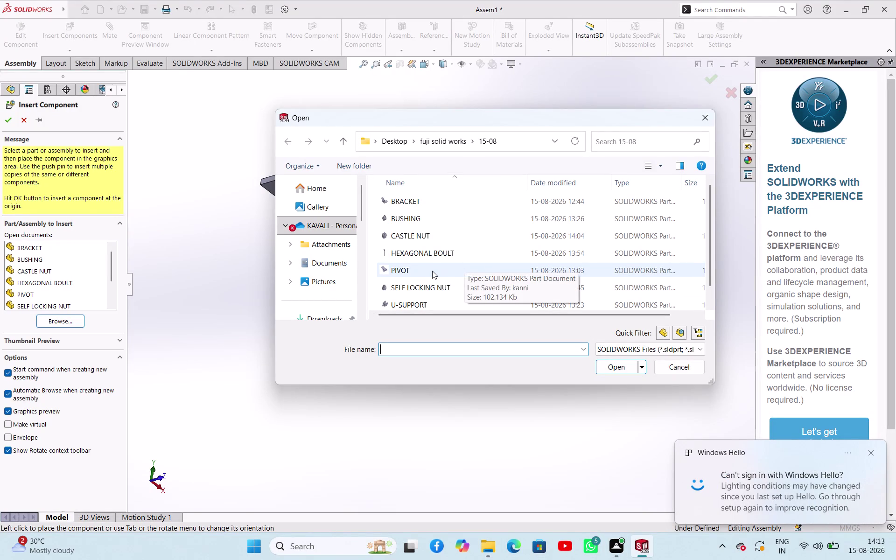
Insert the WASHER part and place it in the assembly.
scroll(down, 3)
click(409, 301)
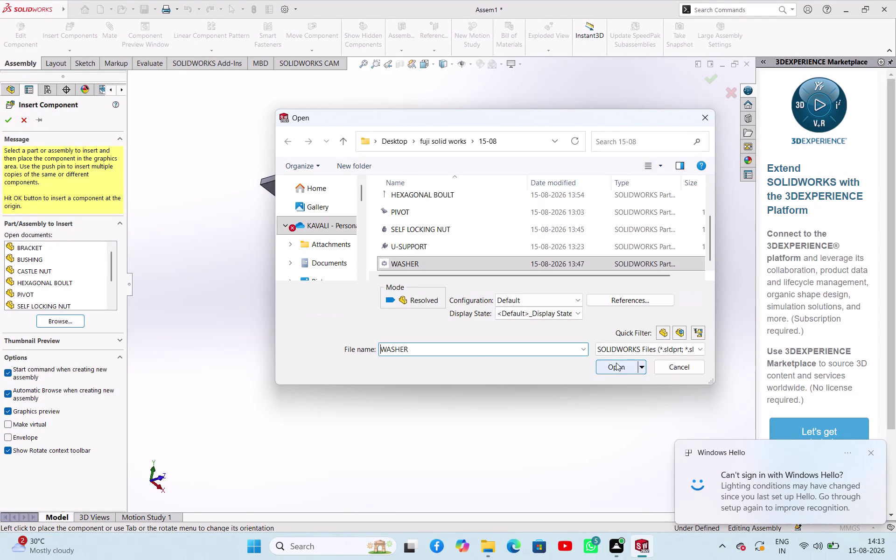
click(615, 369)
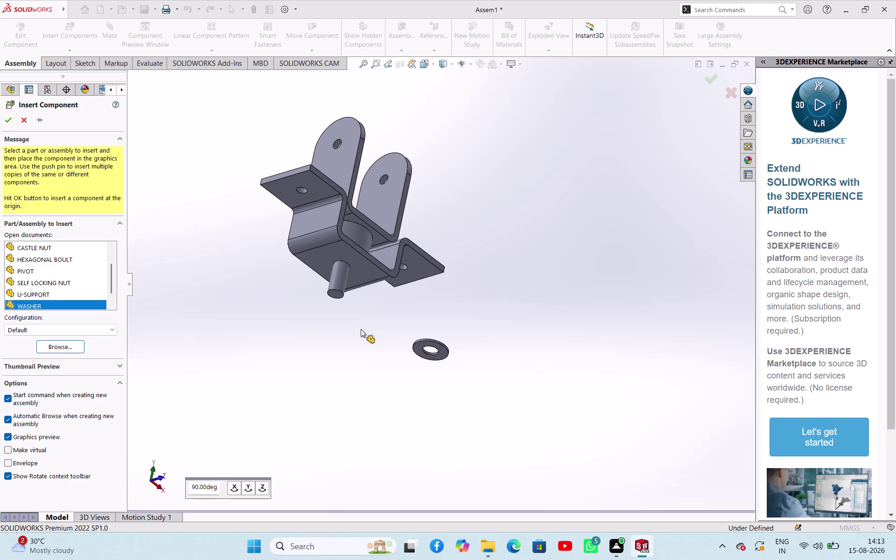
click(306, 338)
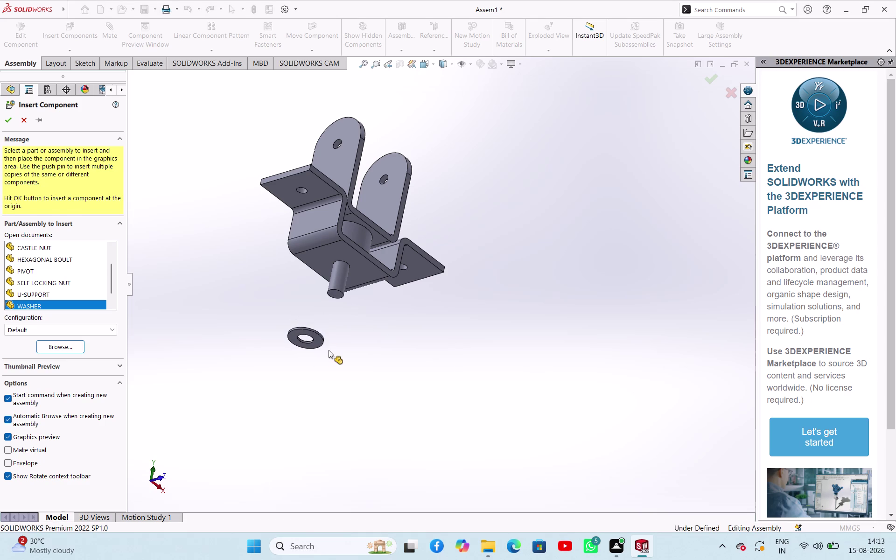
Mate the washer's inner hole concentric with the support pin.
scroll(down, 3)
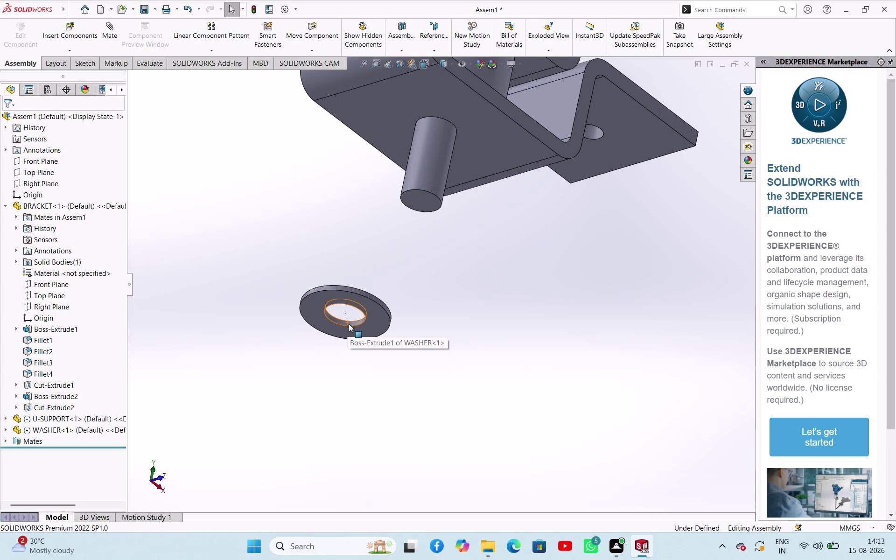
click(349, 324)
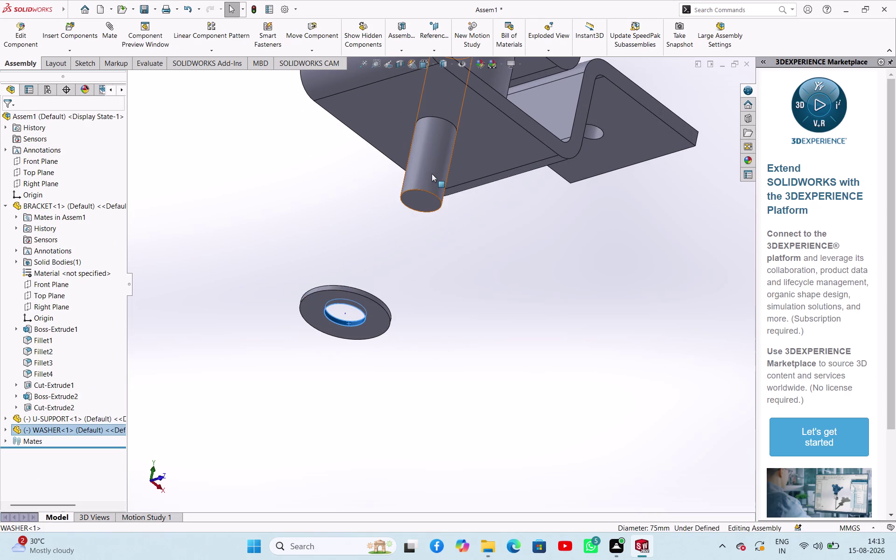
click(432, 177)
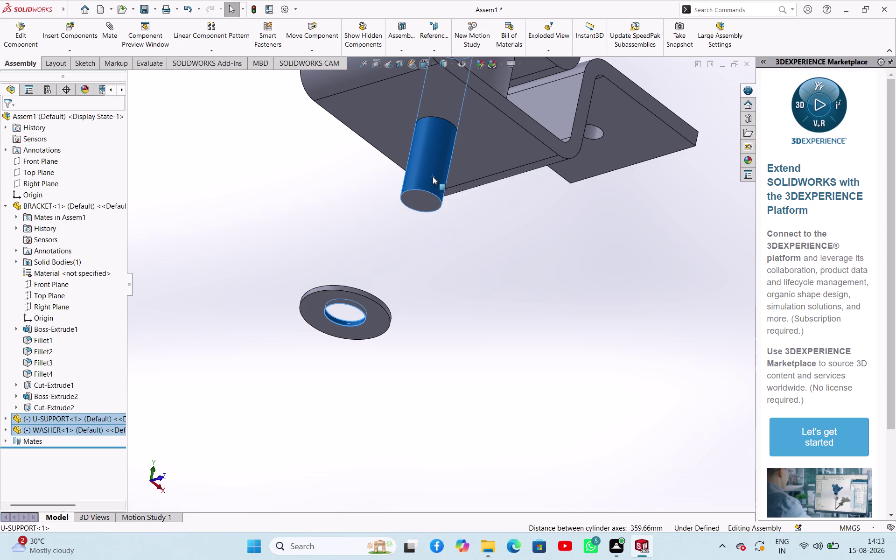
click(501, 170)
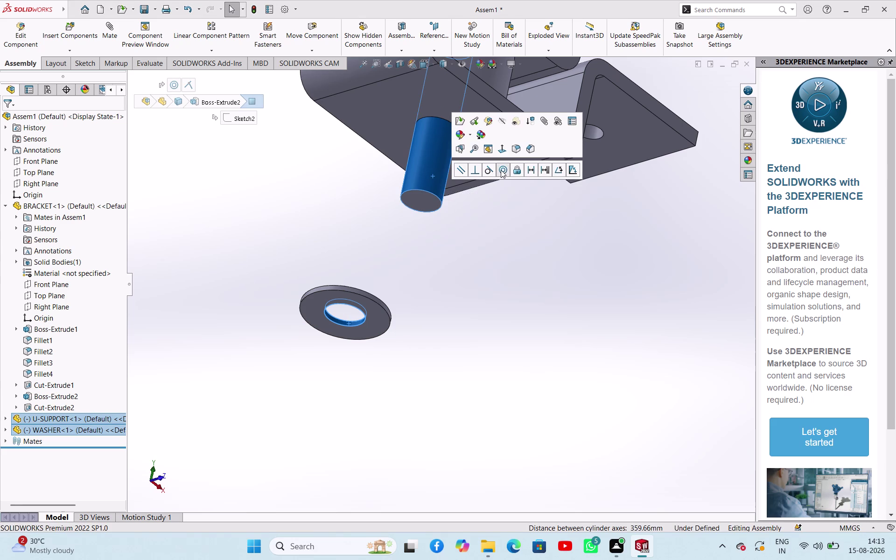
click(449, 284)
middle_drag(482, 227, 466, 271)
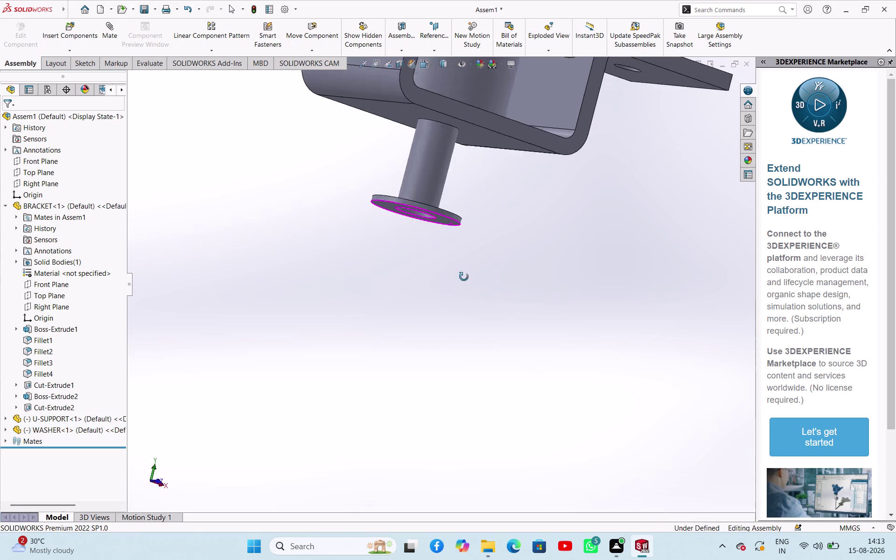
middle_drag(467, 270, 440, 333)
Mate the washer's flat face coincident with the bracket face.
click(447, 225)
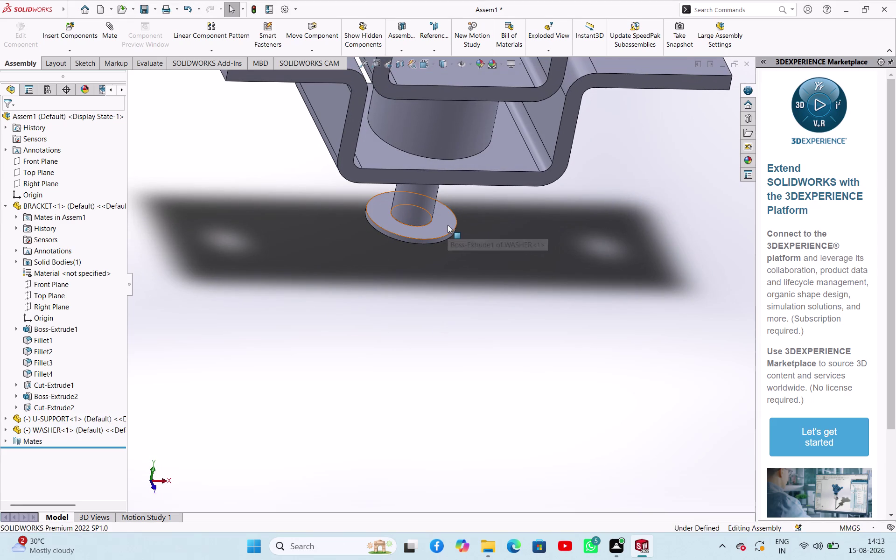
middle_drag(459, 260, 542, 196)
click(480, 174)
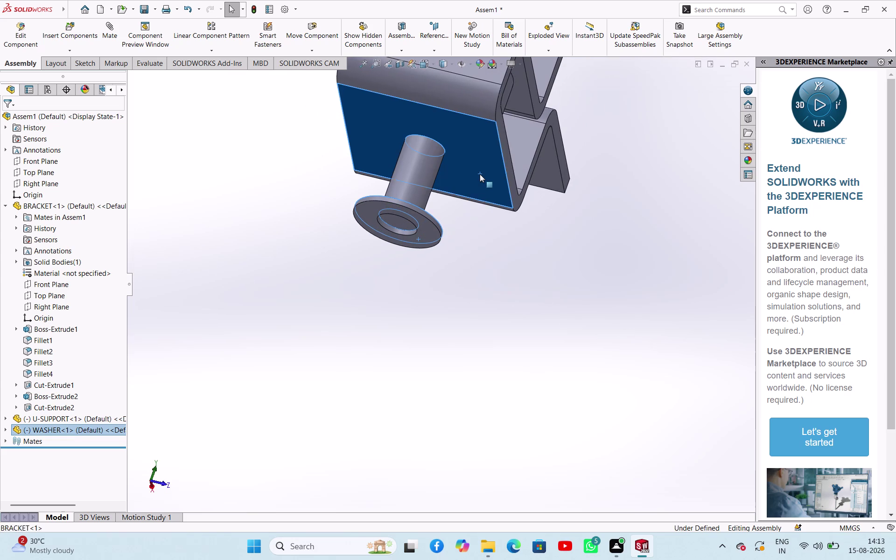
click(507, 170)
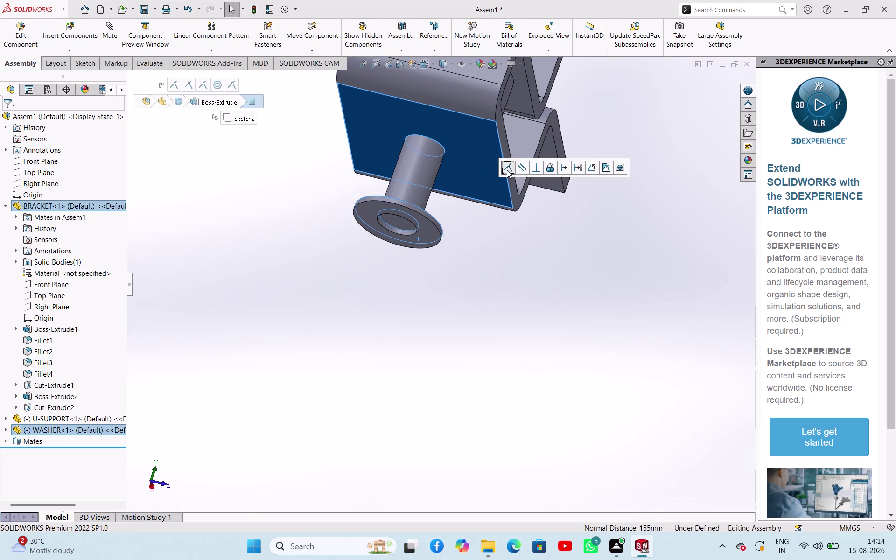
click(420, 291)
scroll(up, 3)
middle_drag(450, 281, 429, 277)
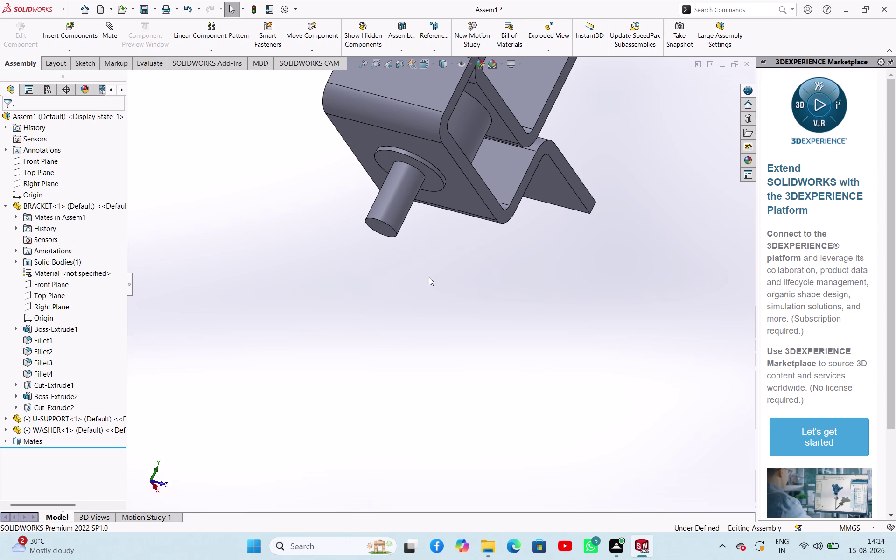
Browse to and open the SELF LOCKING NUT part for insertion.
click(77, 50)
click(84, 64)
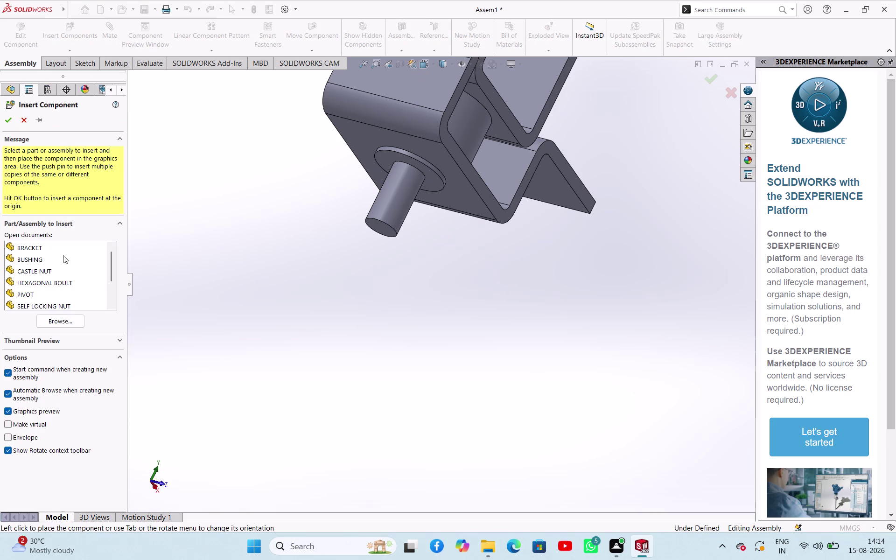
click(55, 324)
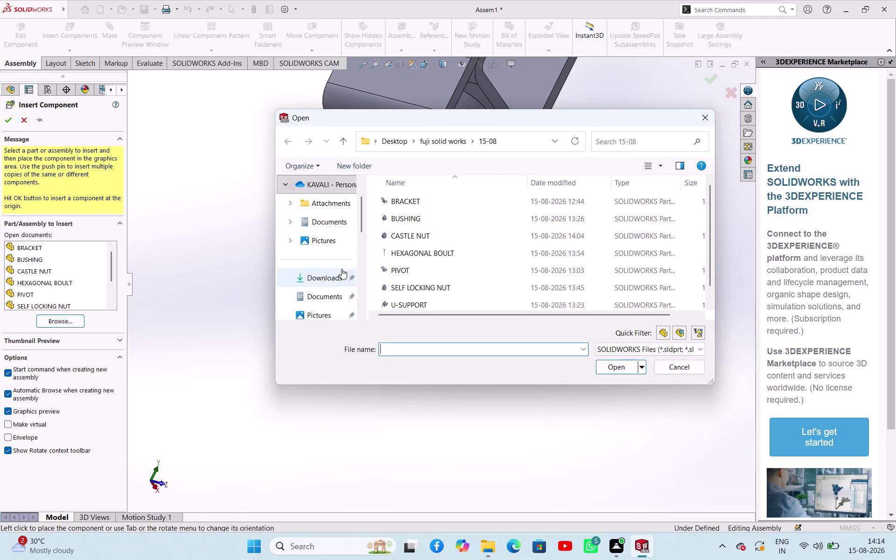
scroll(down, 3)
scroll(down, 3)
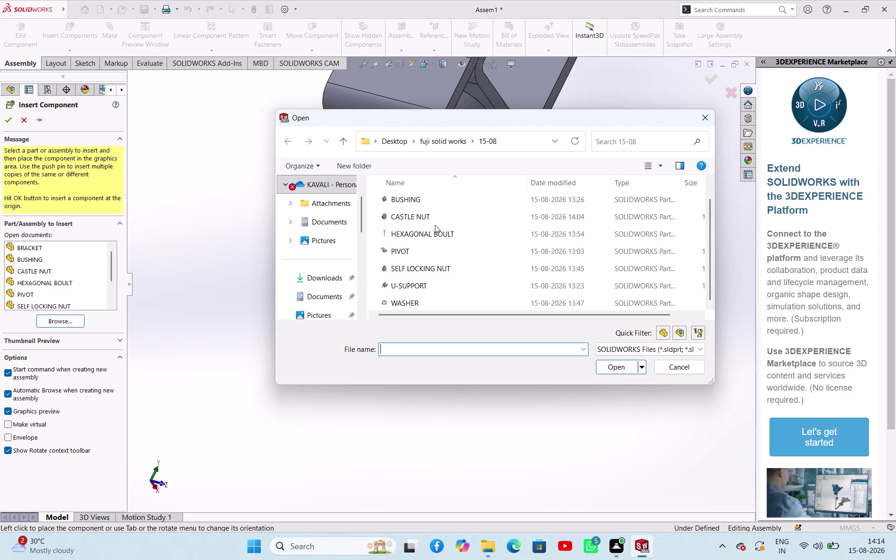
click(419, 268)
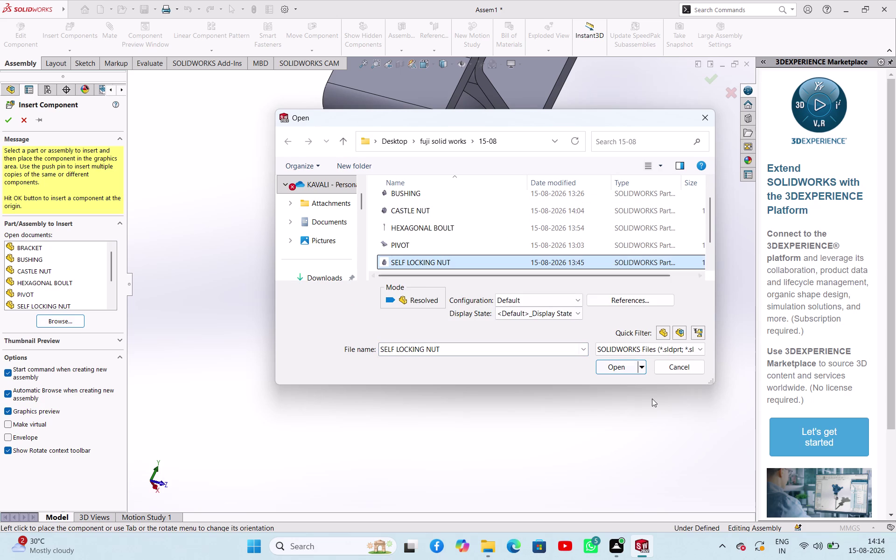
click(625, 369)
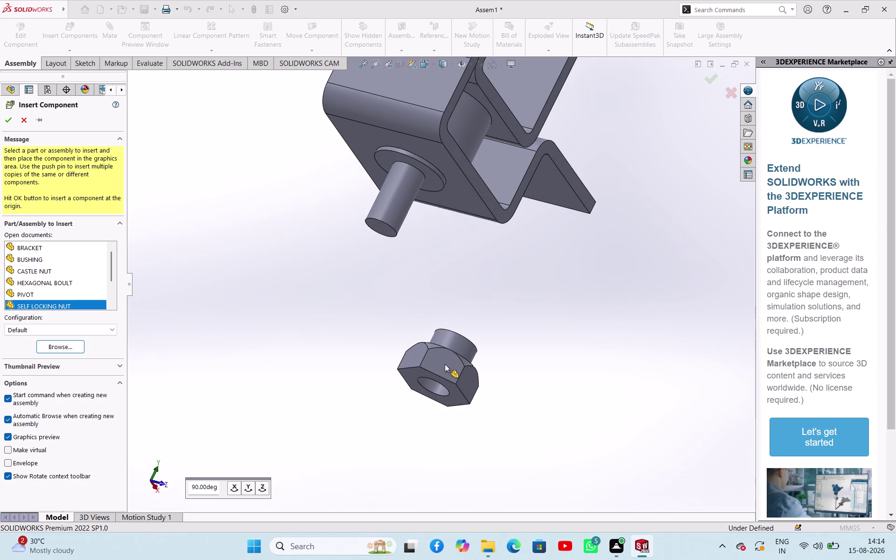
Rotate the nut preview in 90° steps and place it below the bracket.
click(259, 488)
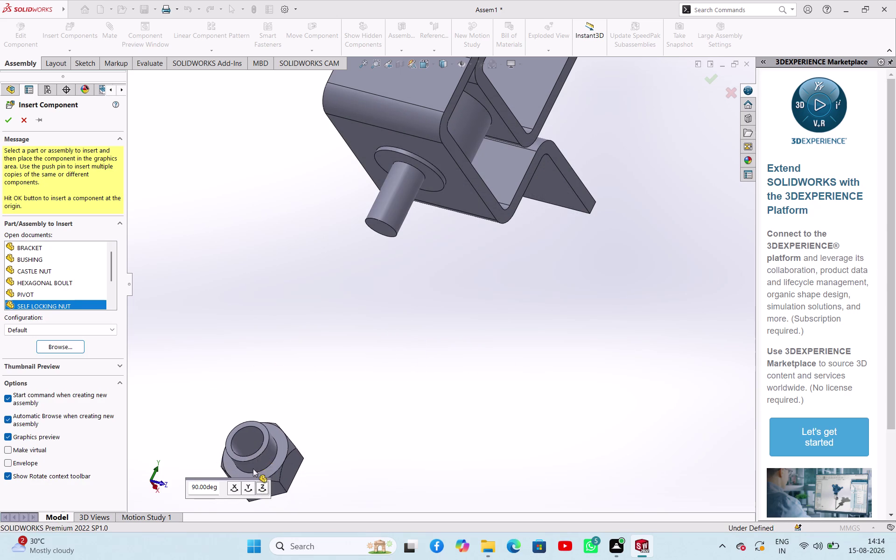
click(247, 485)
click(247, 485)
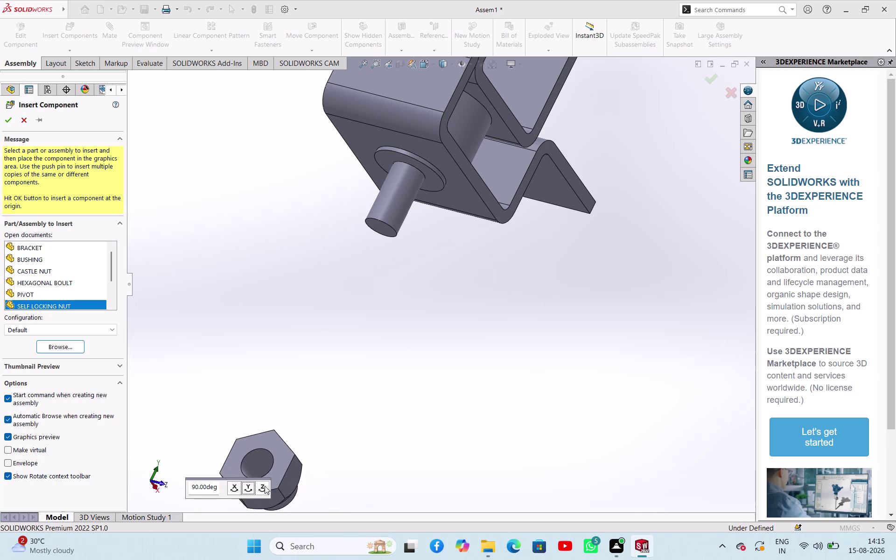
click(235, 493)
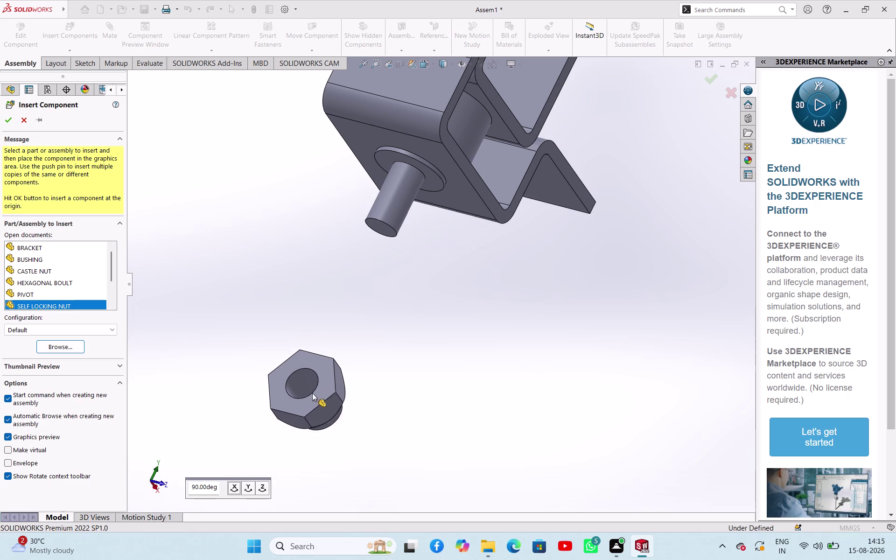
click(316, 363)
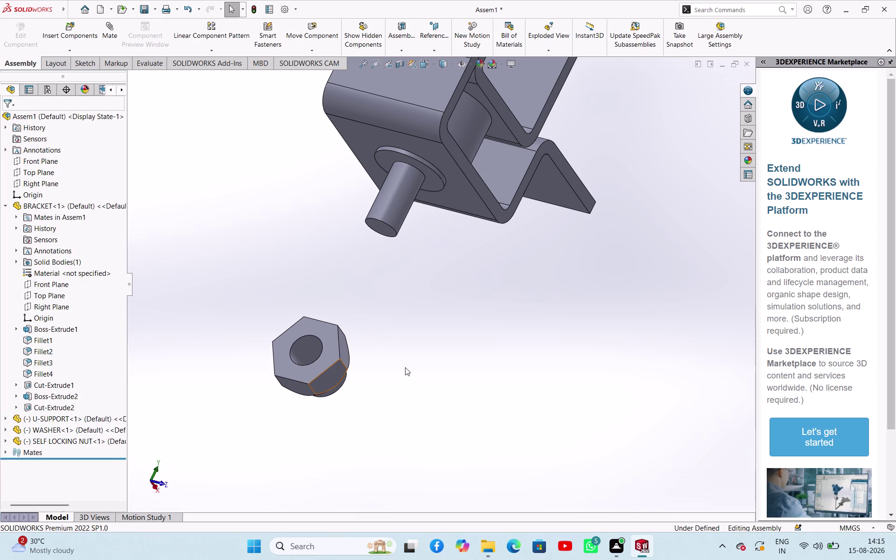
Try a concentric mate between the nut's hole and the pin.
click(405, 367)
click(320, 347)
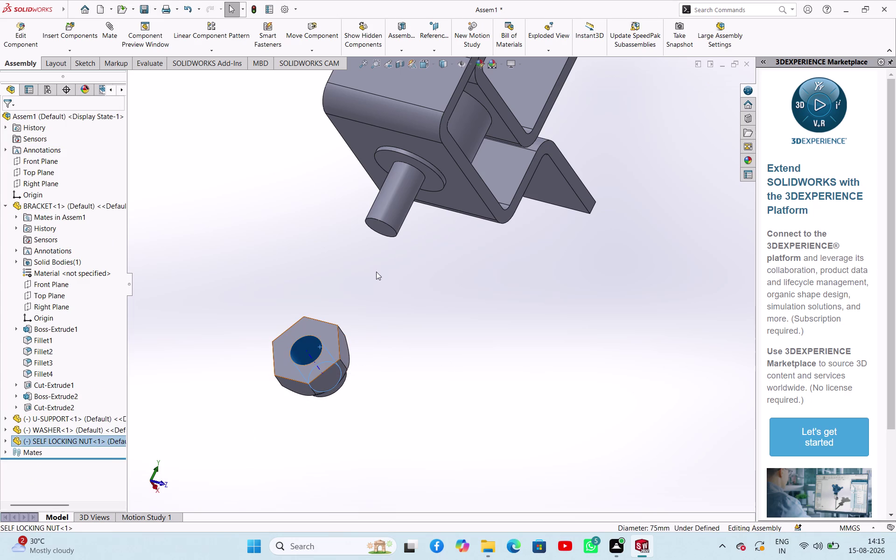
click(399, 212)
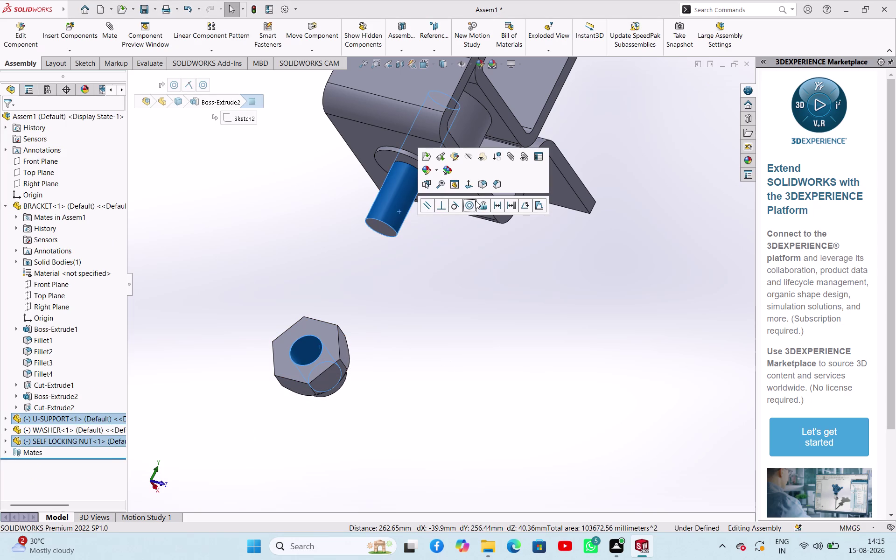
click(466, 207)
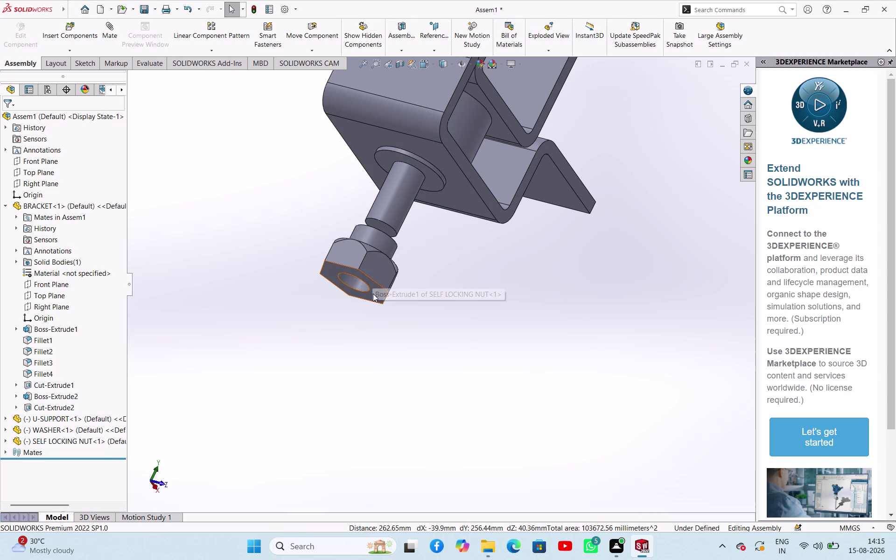
Undo the nut's mate and insertion, then switch to the Right view.
key(ctrl+z)
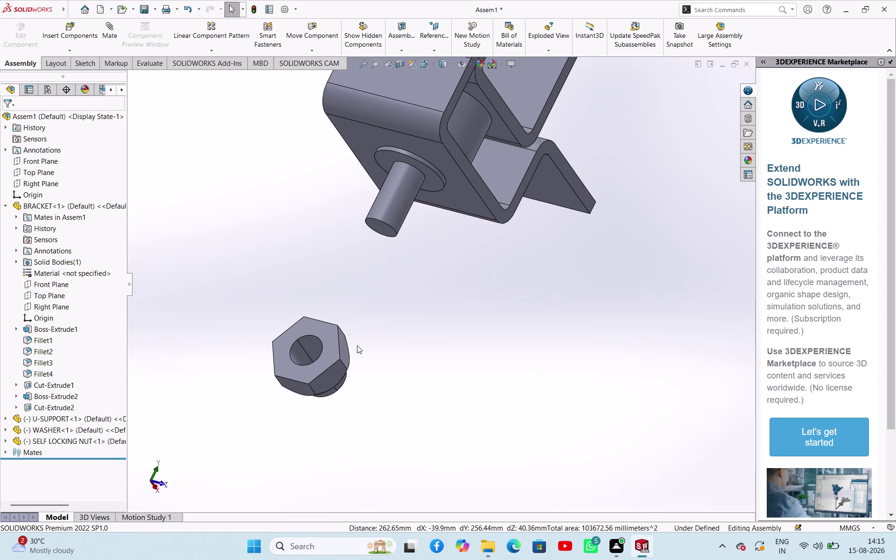
key(ctrl+z)
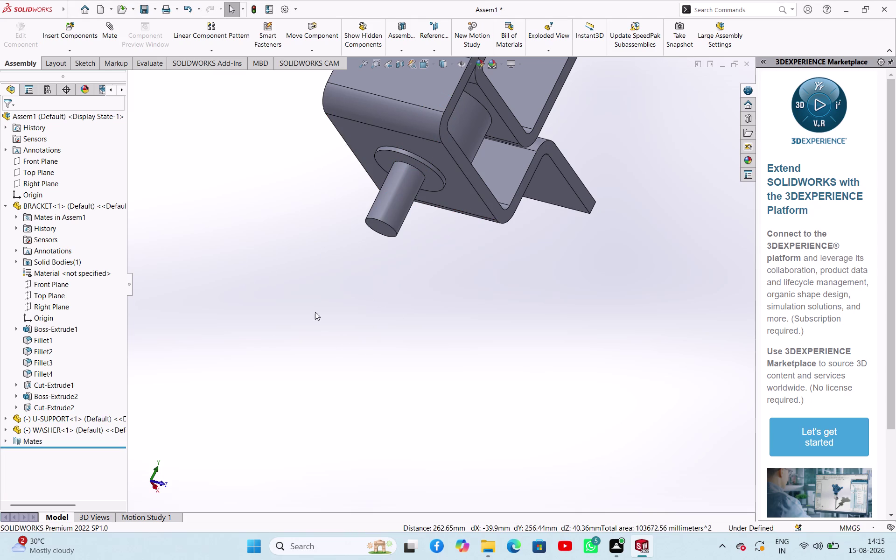
click(76, 52)
scroll(up, 3)
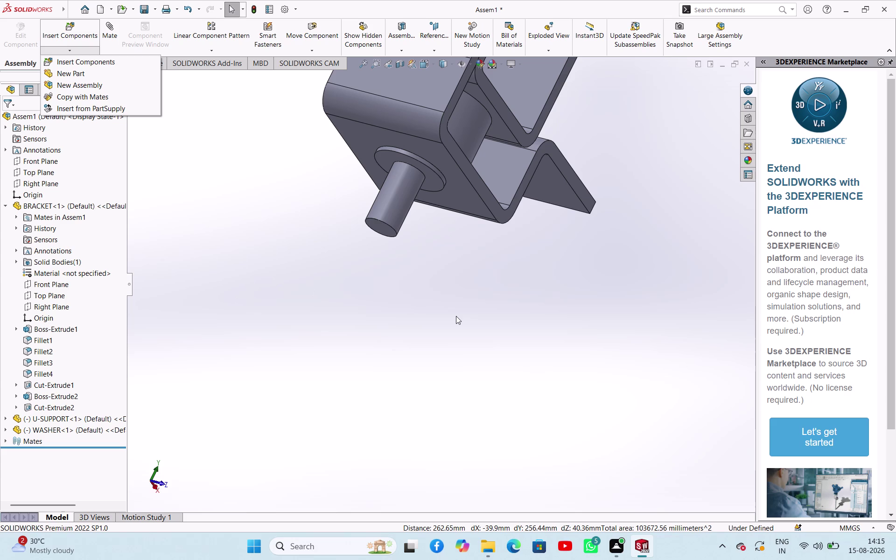
click(197, 395)
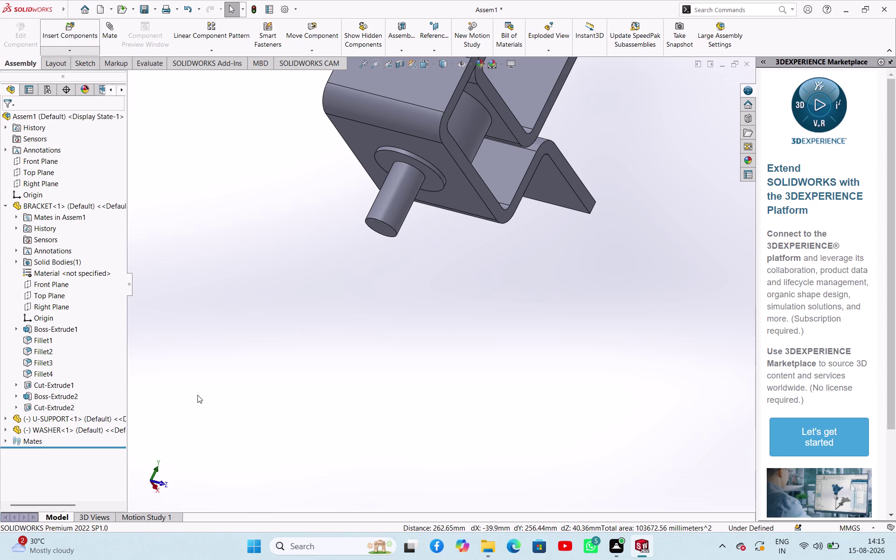
click(155, 488)
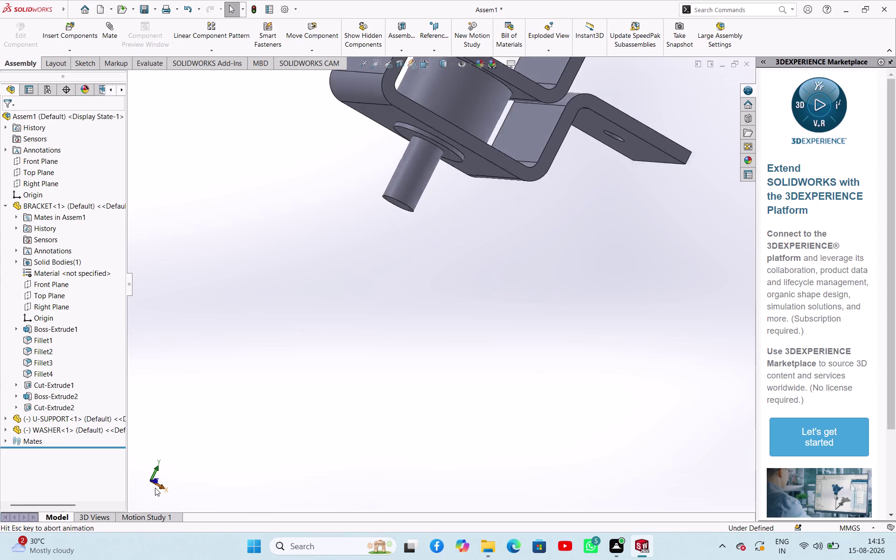
scroll(up, 3)
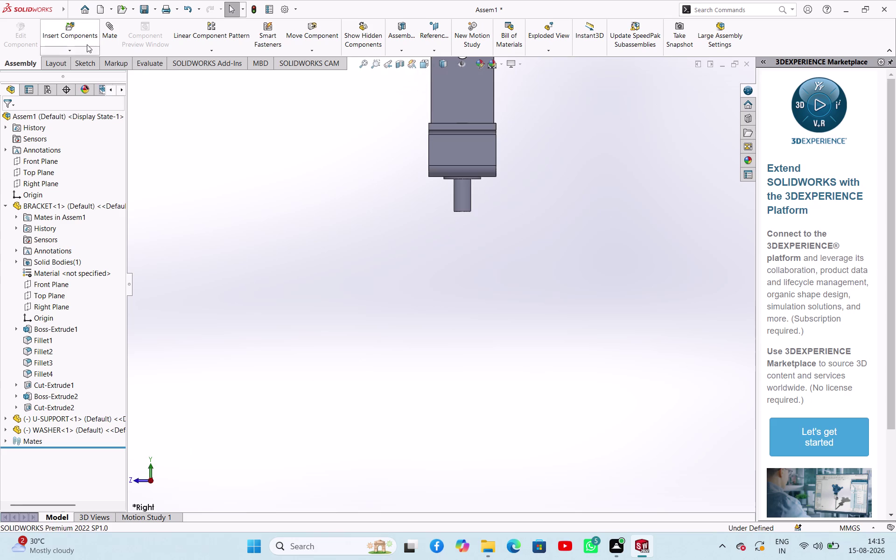
Insert another SELF LOCKING NUT, rotate it, and place it below the bracket.
click(83, 48)
click(86, 63)
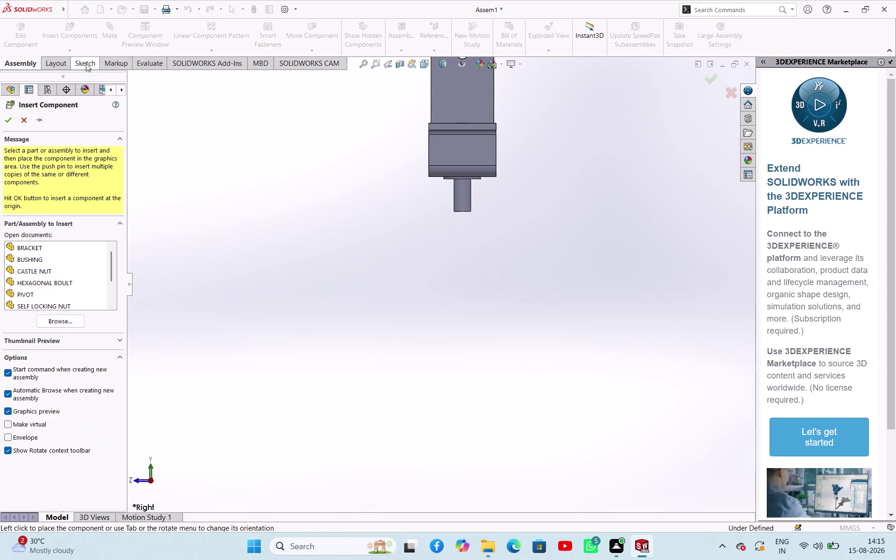
click(68, 322)
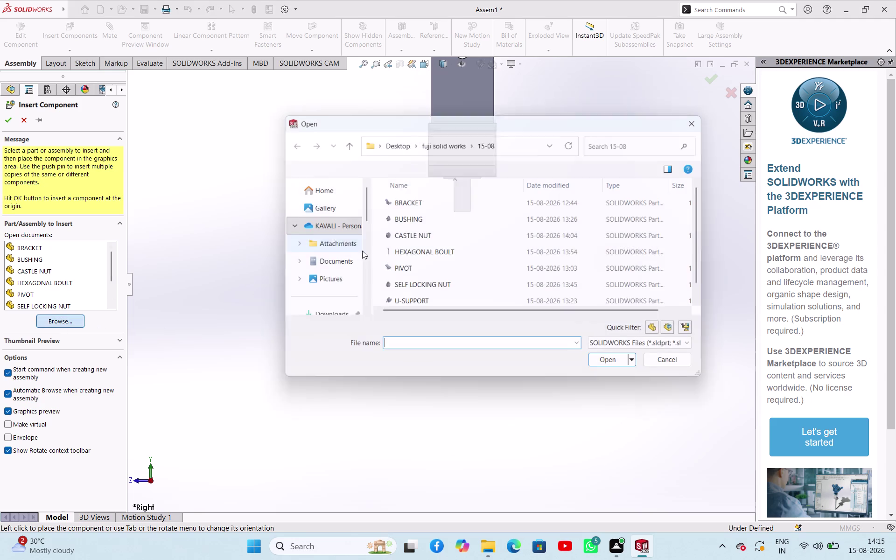
click(420, 290)
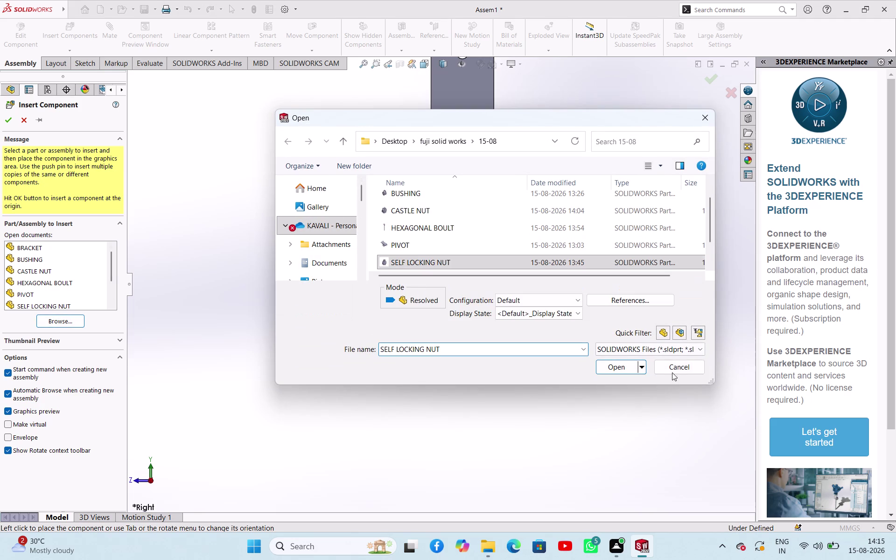
click(613, 366)
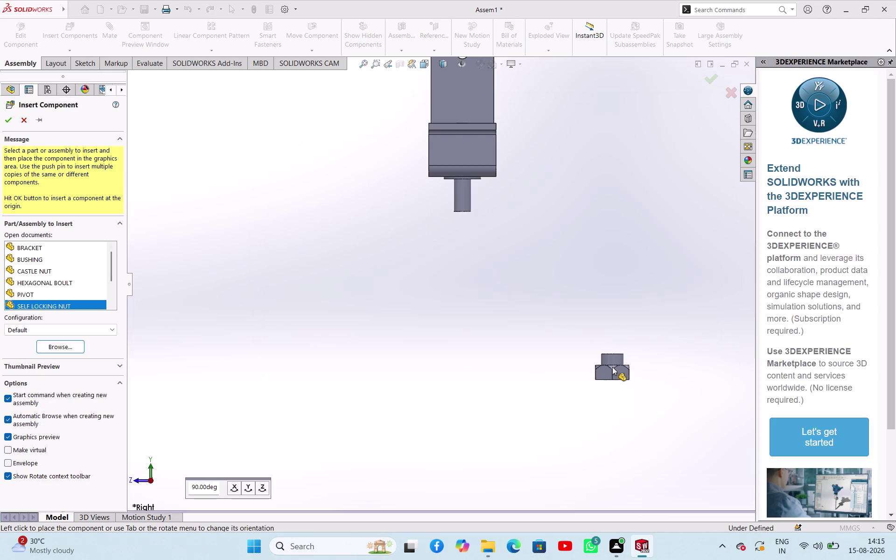
click(259, 488)
click(259, 488)
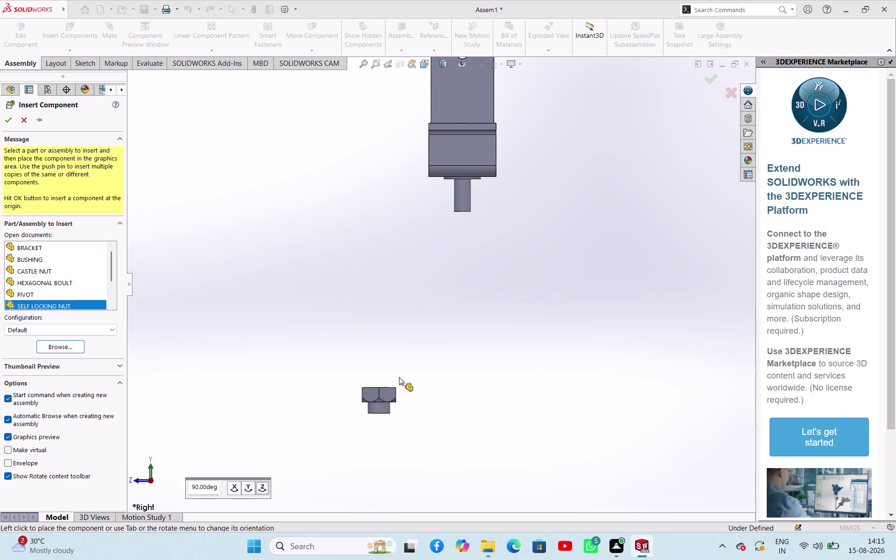
middle_drag(436, 310, 486, 324)
click(486, 324)
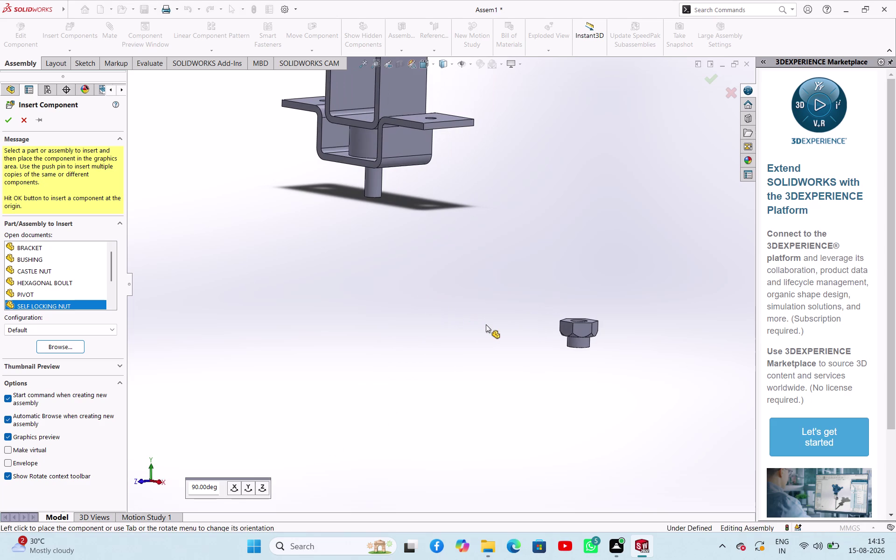
Mate the nut's inner hole concentric with the support pin.
scroll(down, 3)
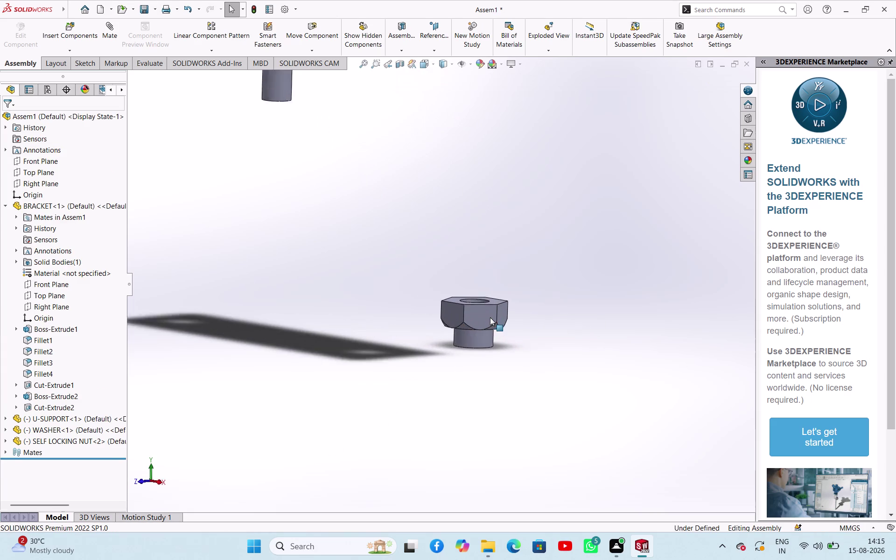
scroll(down, 3)
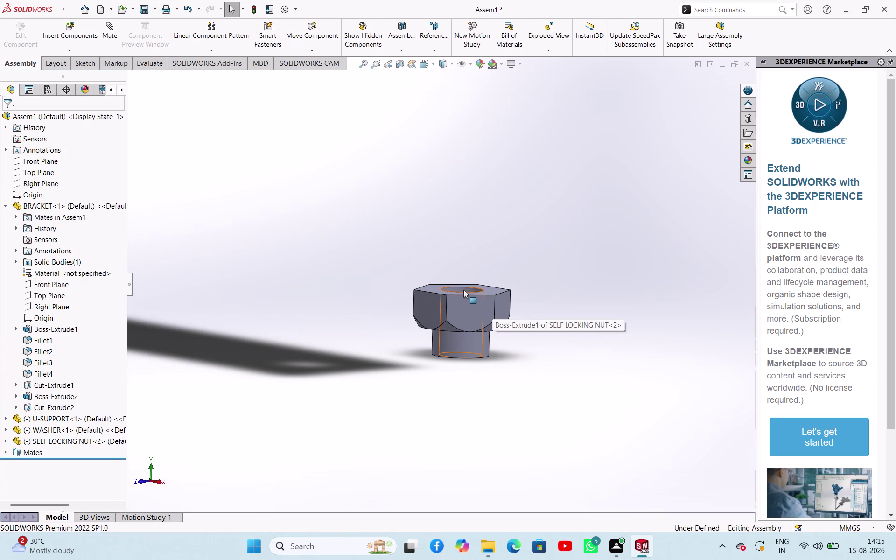
click(464, 289)
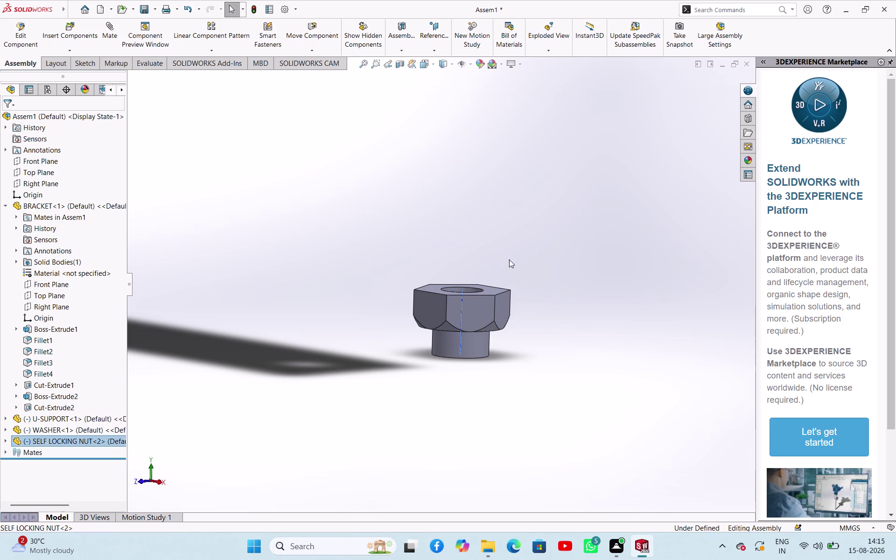
key(Escape)
key(Escape)
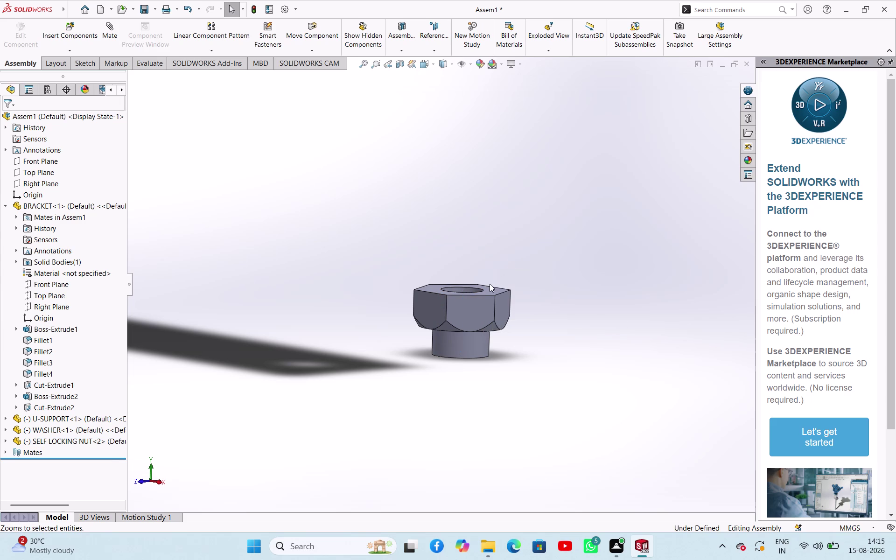
middle_drag(541, 238, 535, 292)
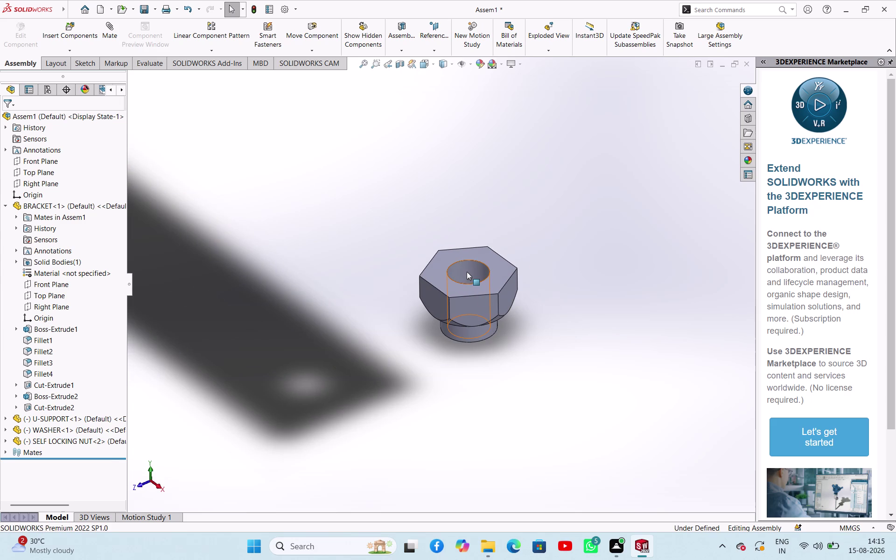
click(467, 272)
scroll(up, 3)
middle_drag(324, 206, 402, 182)
scroll(down, 3)
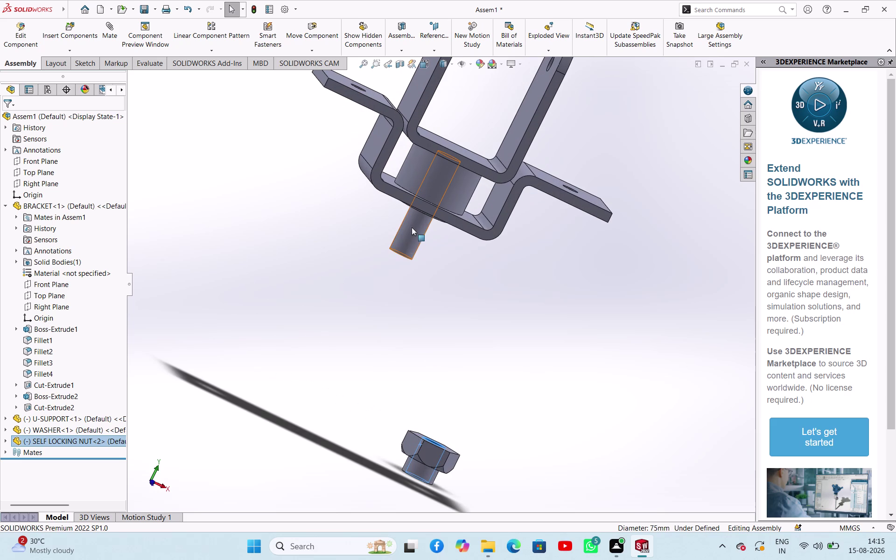
click(416, 235)
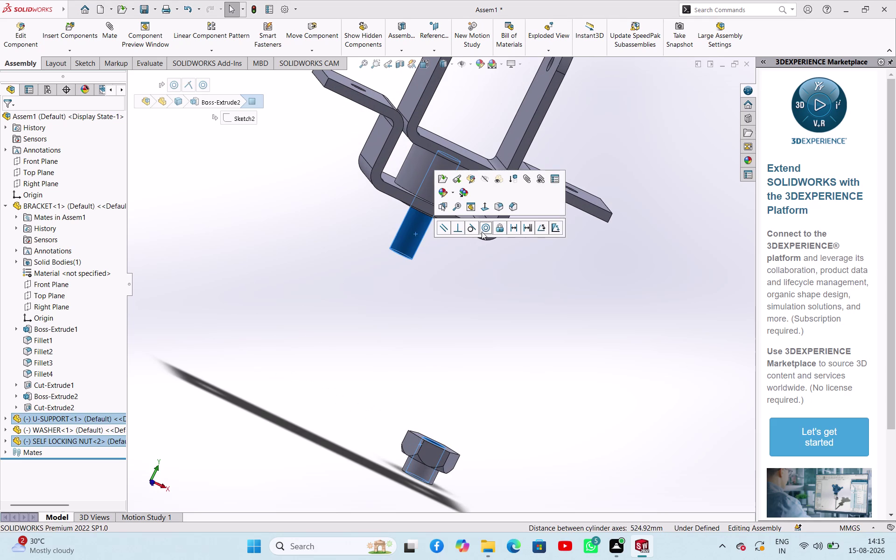
click(483, 228)
click(472, 275)
middle_drag(475, 267, 463, 284)
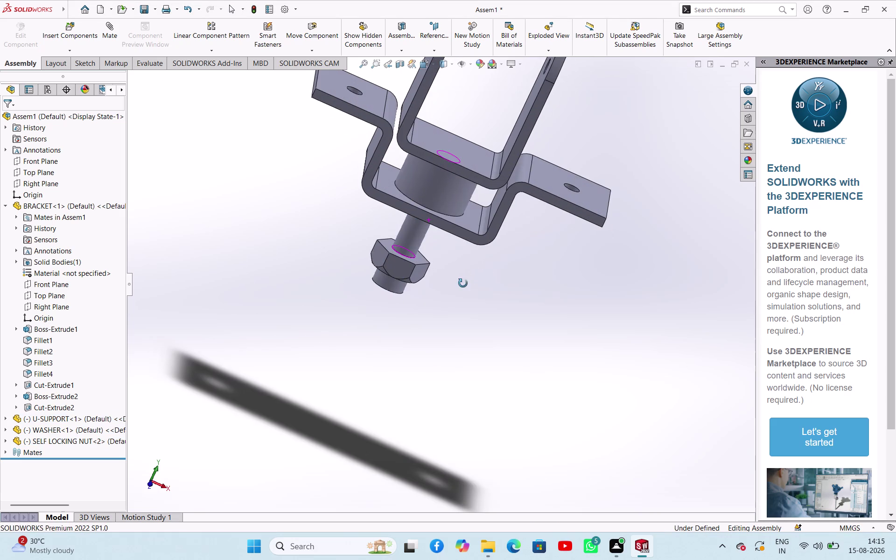
middle_drag(463, 284, 461, 287)
Seat the nut's top face coincident against the washer's bottom face.
click(419, 255)
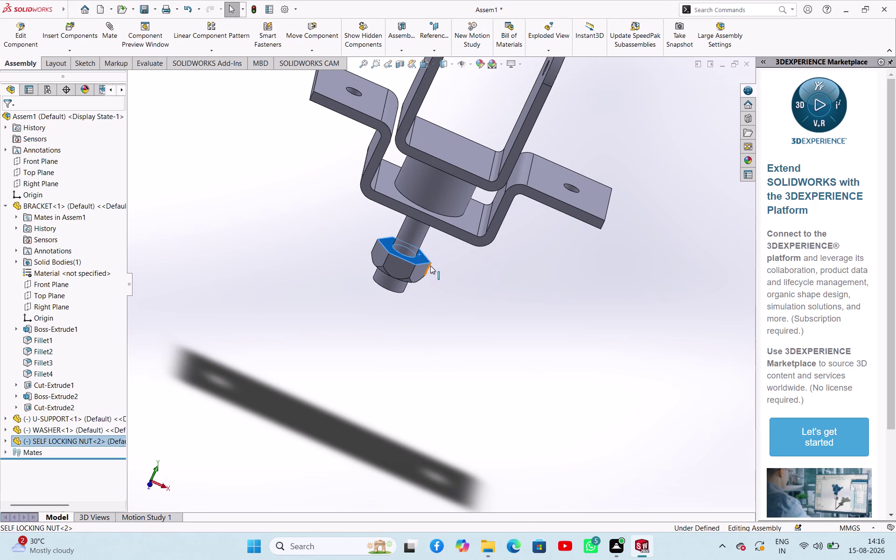
middle_drag(447, 264, 502, 227)
click(454, 214)
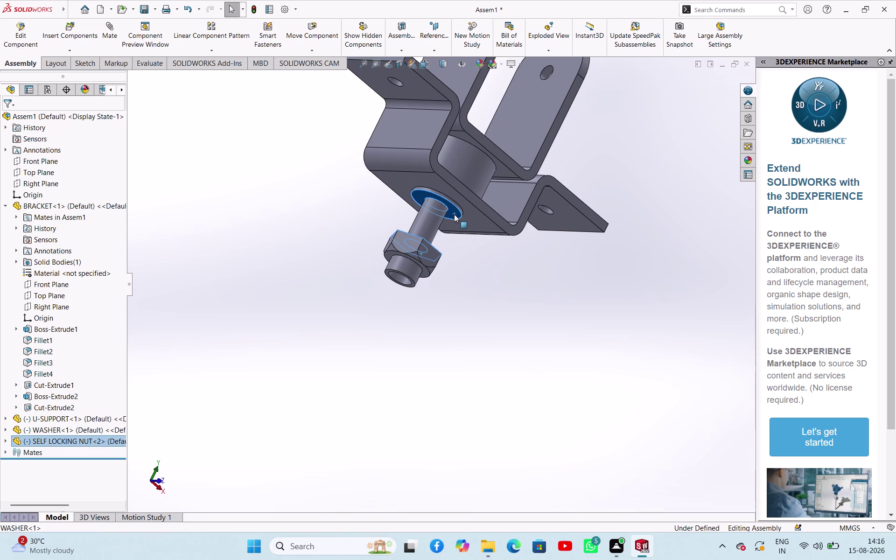
click(482, 205)
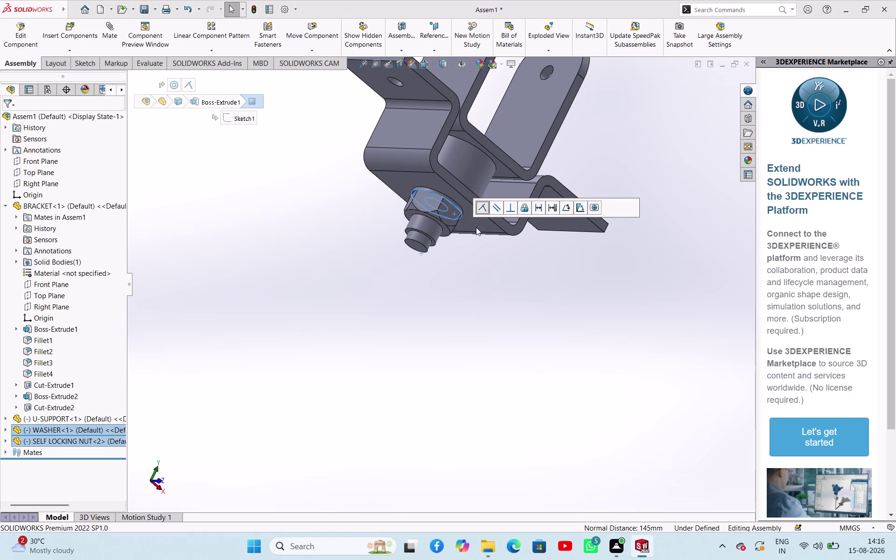
click(418, 293)
scroll(up, 3)
scroll(up, 3)
Orbit the assembly into a front view to review the fastened nut.
middle_drag(516, 278, 457, 264)
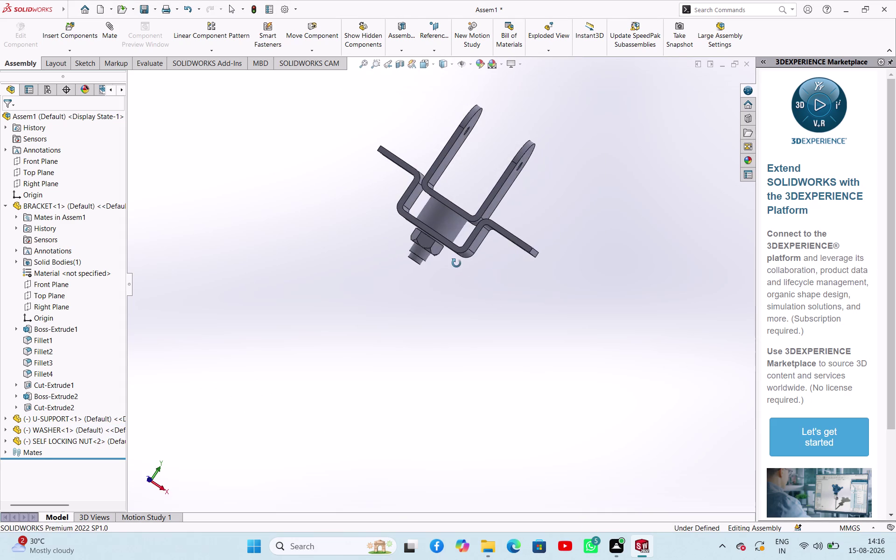
middle_drag(457, 264, 480, 267)
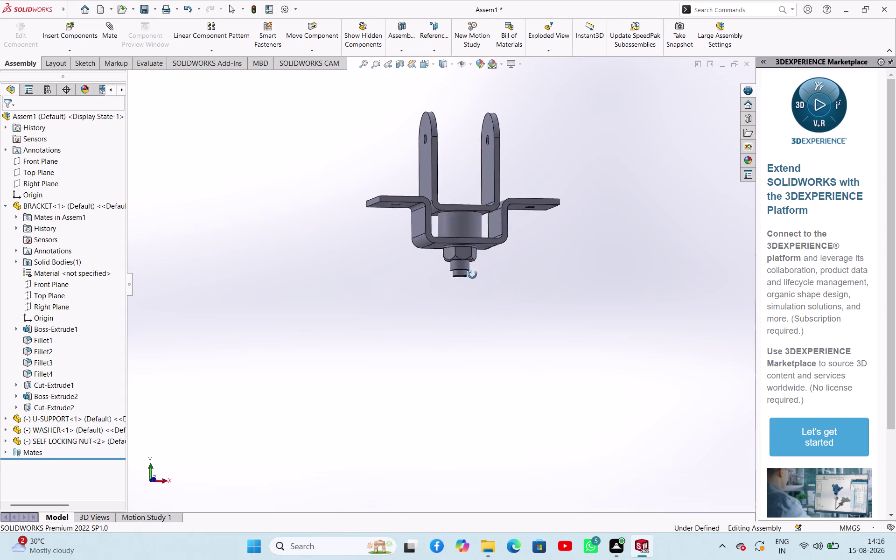
middle_drag(480, 267, 464, 315)
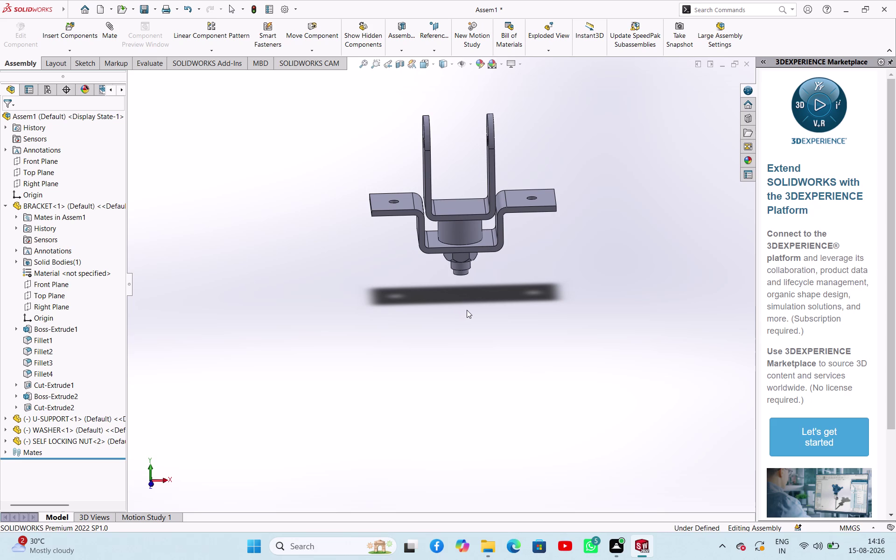
scroll(up, 3)
scroll(down, 3)
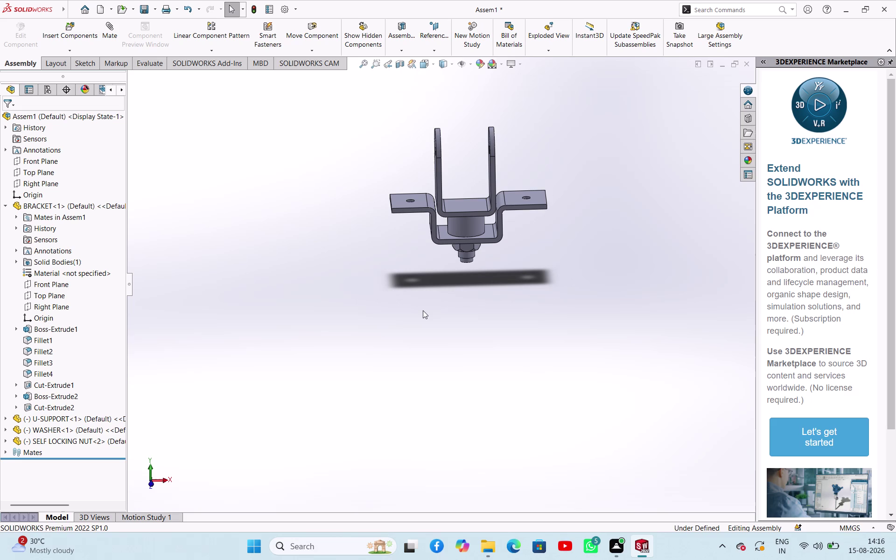
click(72, 52)
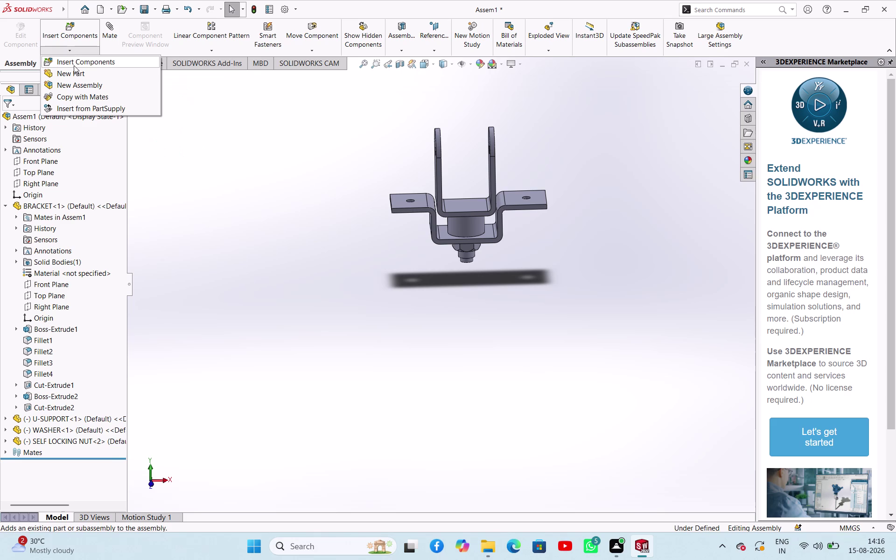
Insert the PIVOT part, rotate it 90°, and place it left of the bracket.
click(73, 65)
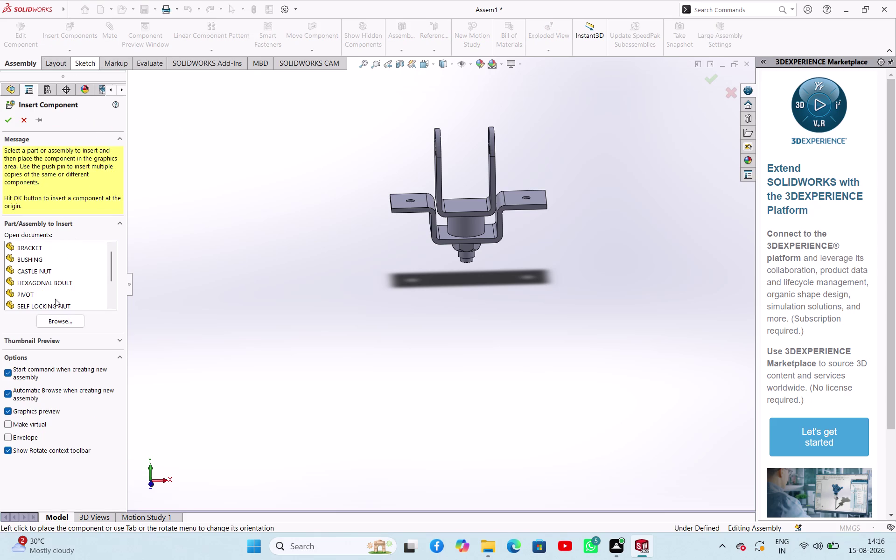
click(61, 322)
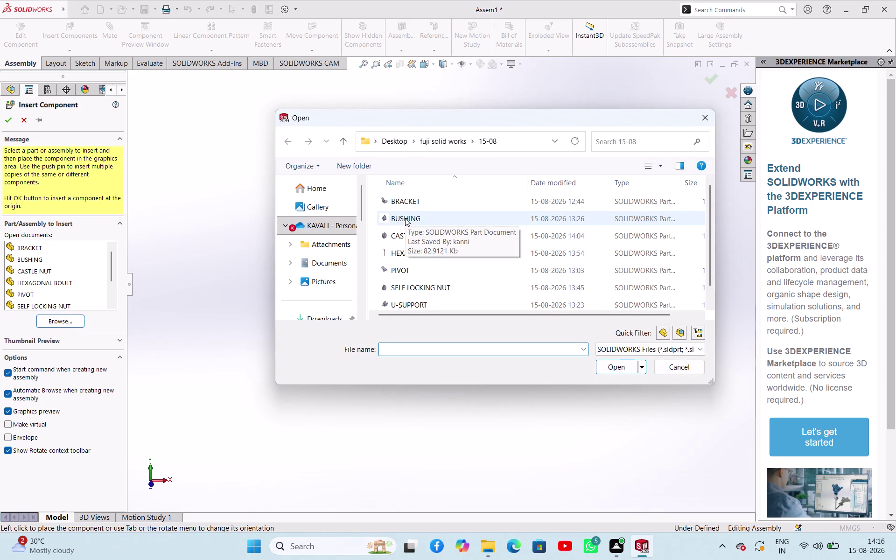
click(403, 267)
click(619, 369)
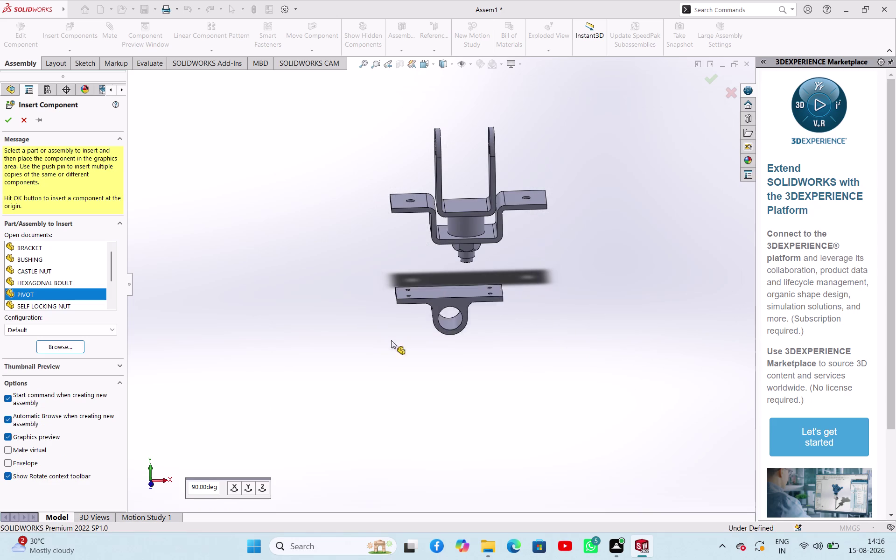
click(250, 487)
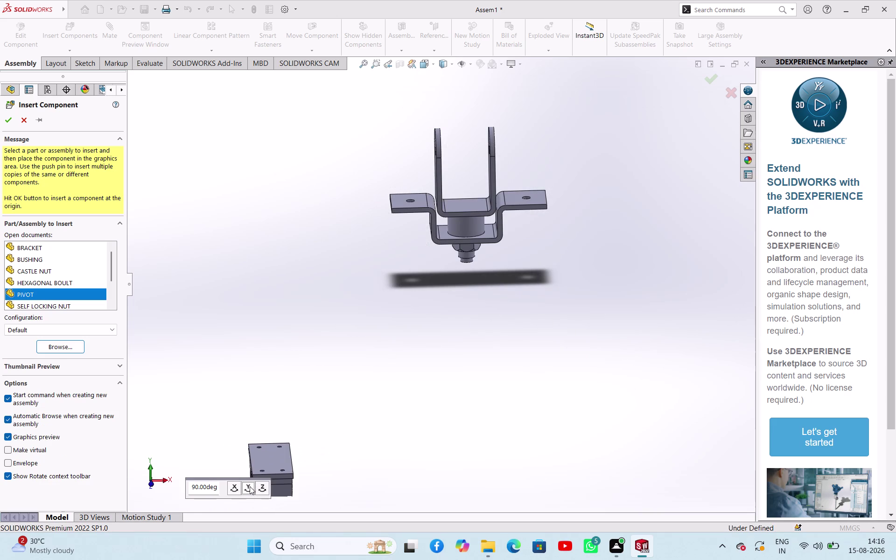
click(299, 243)
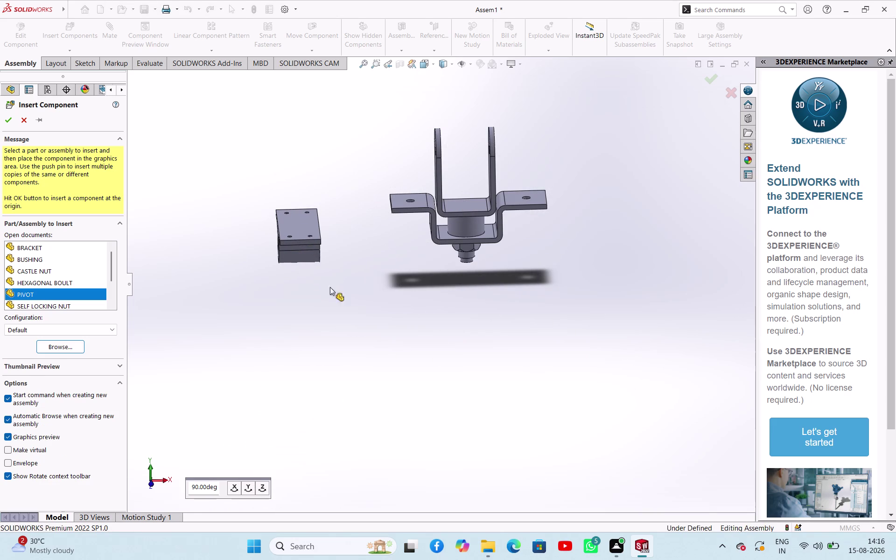
scroll(up, 3)
middle_drag(446, 287, 383, 278)
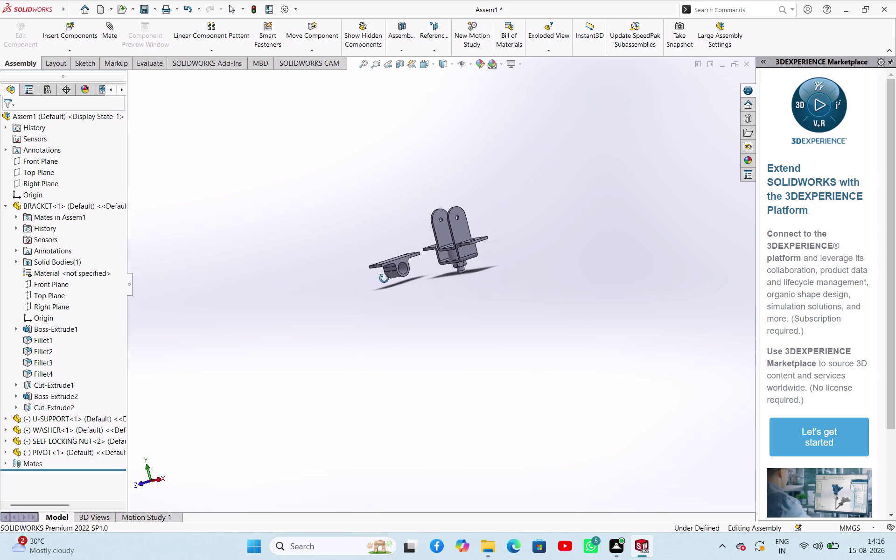
middle_drag(383, 278, 436, 305)
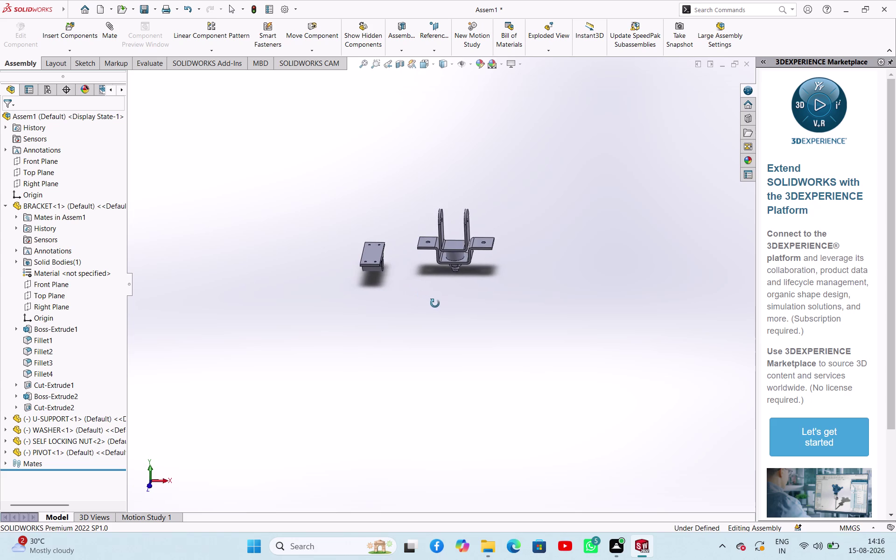
middle_drag(437, 304, 435, 304)
click(73, 52)
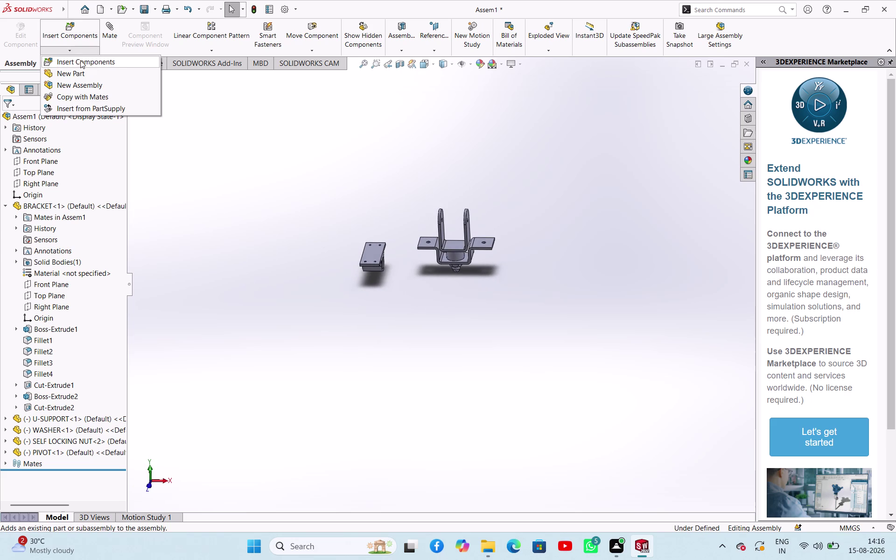
Browse to and open the BUSHING part for insertion.
click(81, 60)
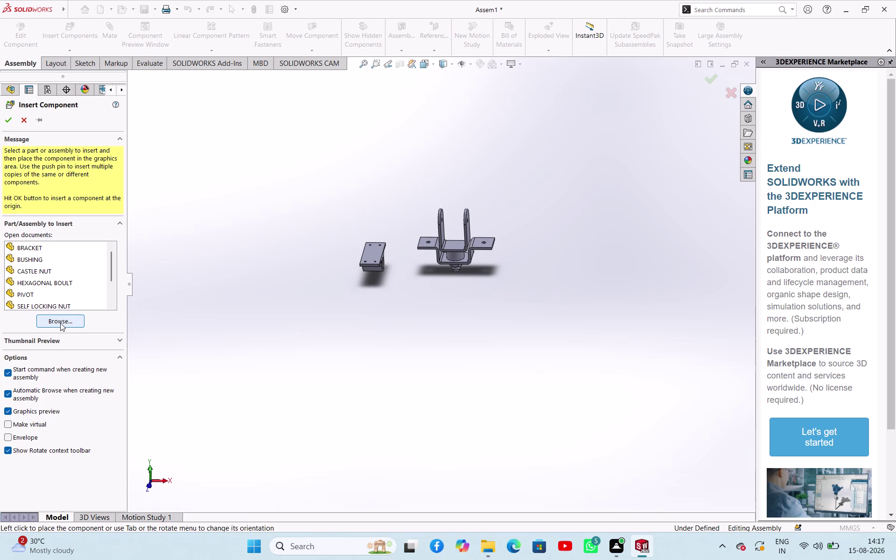
click(60, 323)
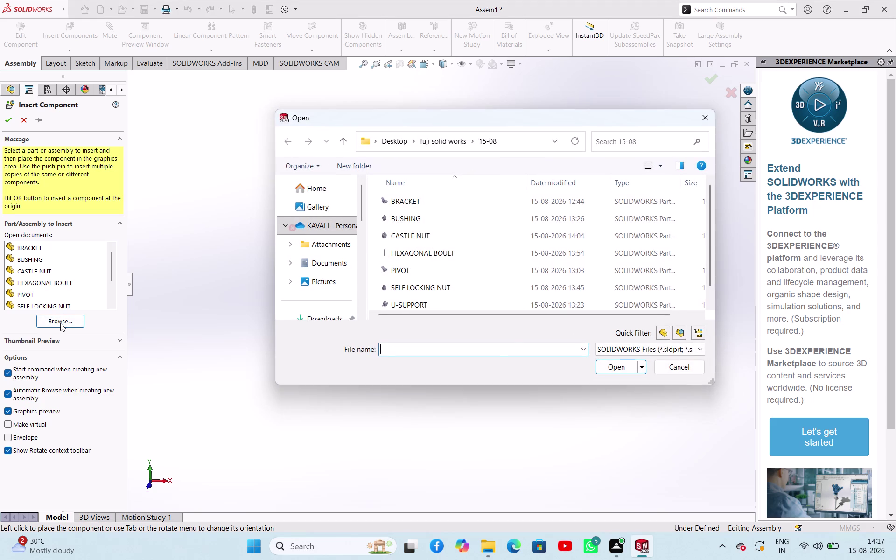
scroll(down, 3)
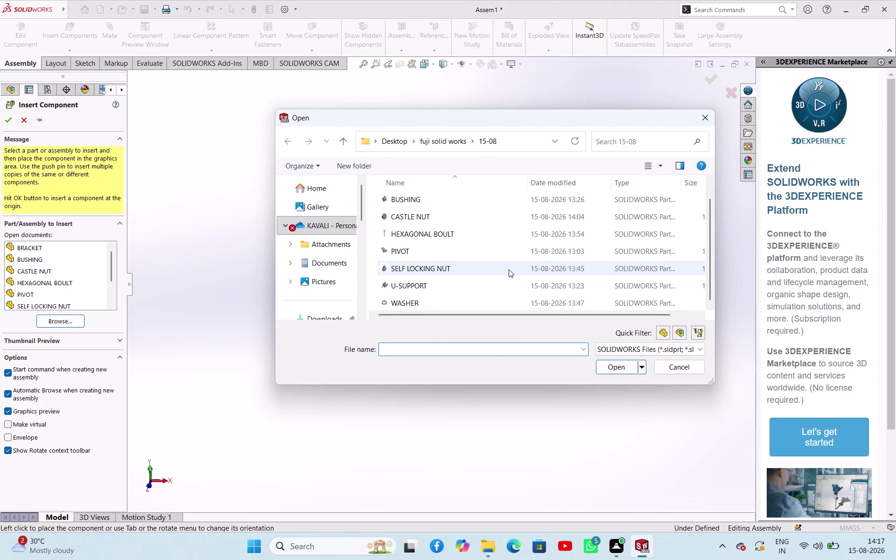
scroll(up, 3)
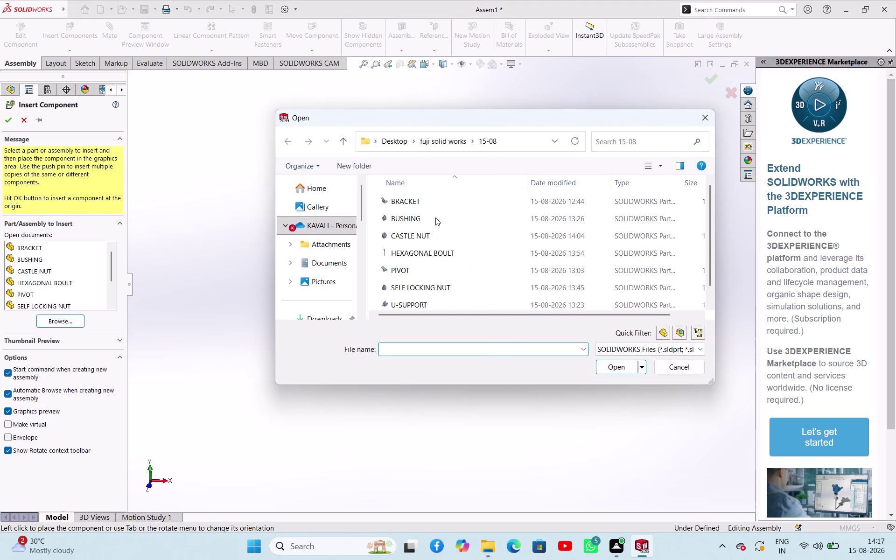
click(435, 216)
click(616, 370)
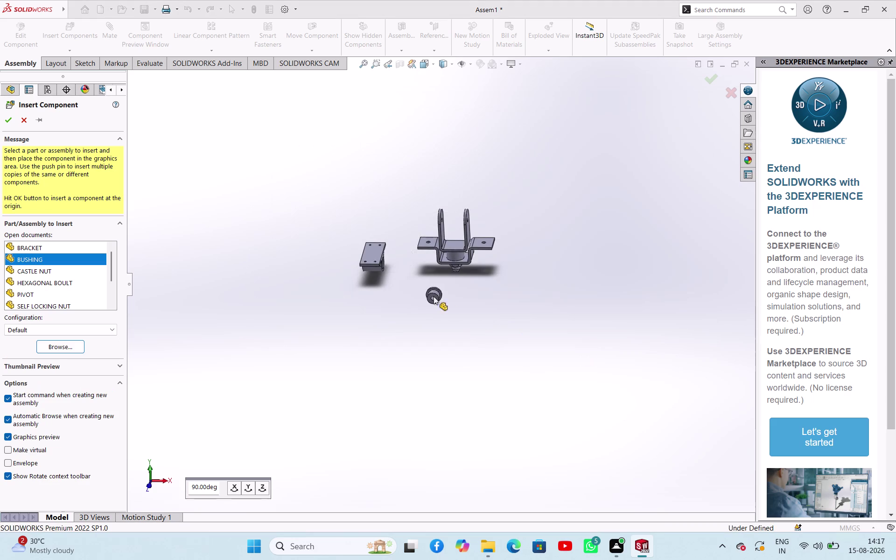
Rotate the bushing preview in 90° steps and place it beside the bracket.
scroll(down, 3)
scroll(down, 3)
click(260, 487)
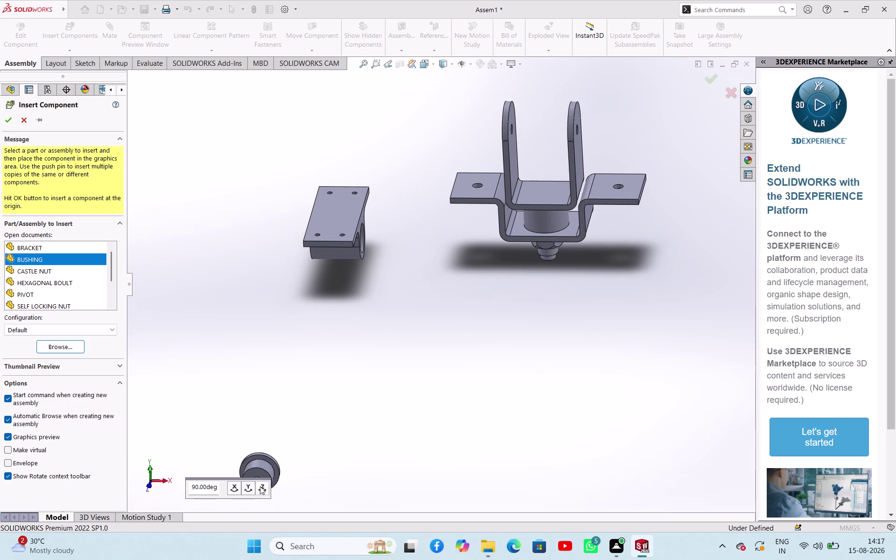
click(244, 494)
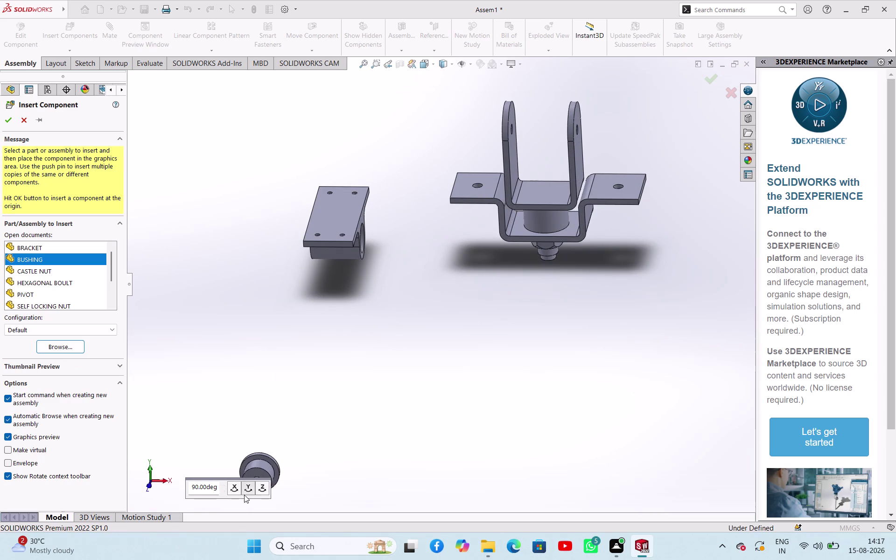
click(244, 495)
click(245, 495)
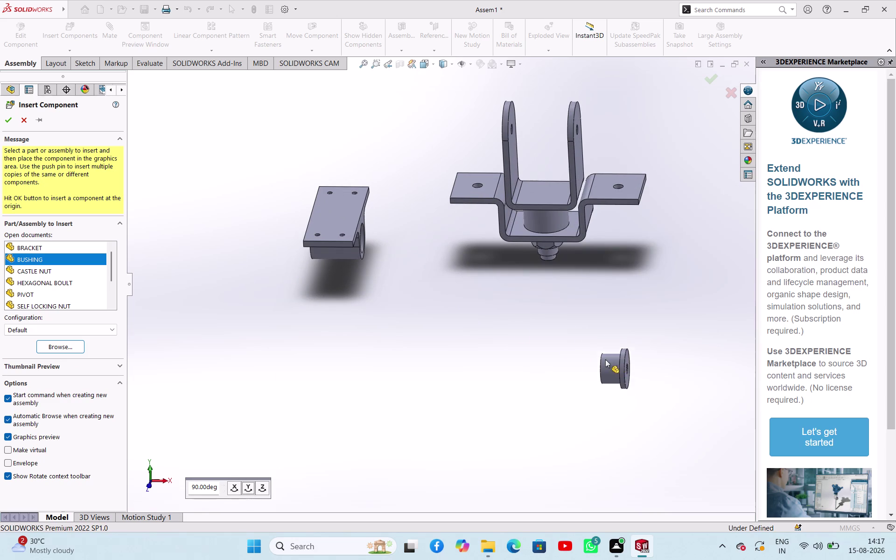
click(461, 315)
scroll(down, 3)
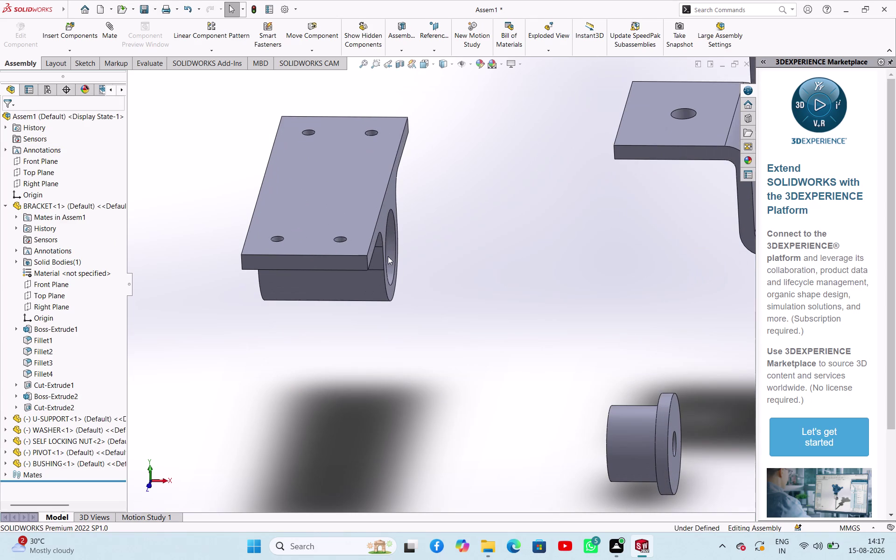
Mate the bushing's cylindrical face concentric with the pivot's cylindrical face.
click(391, 251)
scroll(up, 3)
middle_drag(441, 292, 465, 297)
scroll(up, 3)
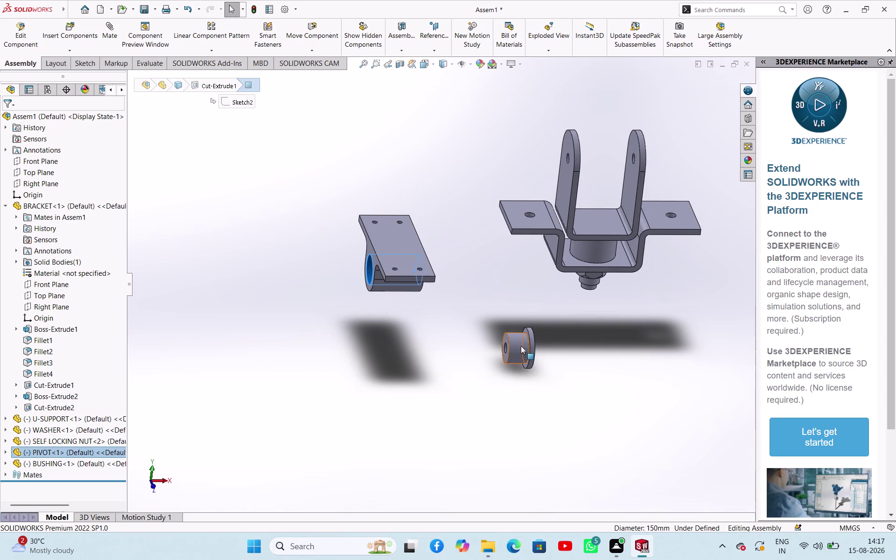
click(521, 346)
click(591, 342)
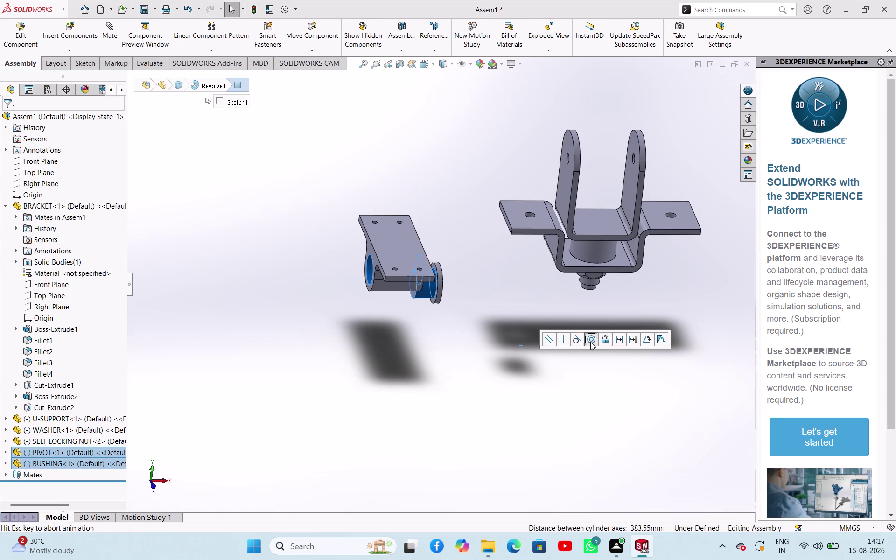
middle_drag(449, 320, 396, 304)
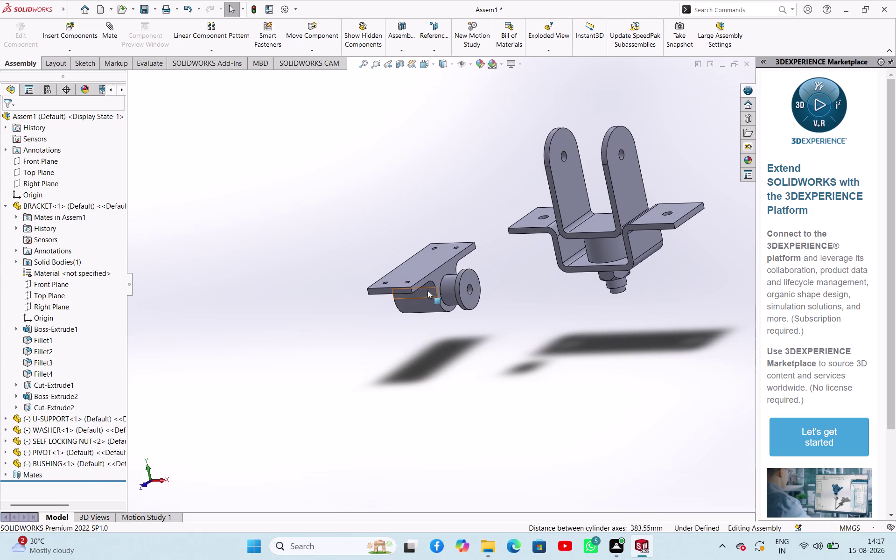
Mate the bushing's end face flush with its partner face, then drag out a bushing copy.
click(437, 280)
middle_drag(428, 316, 493, 334)
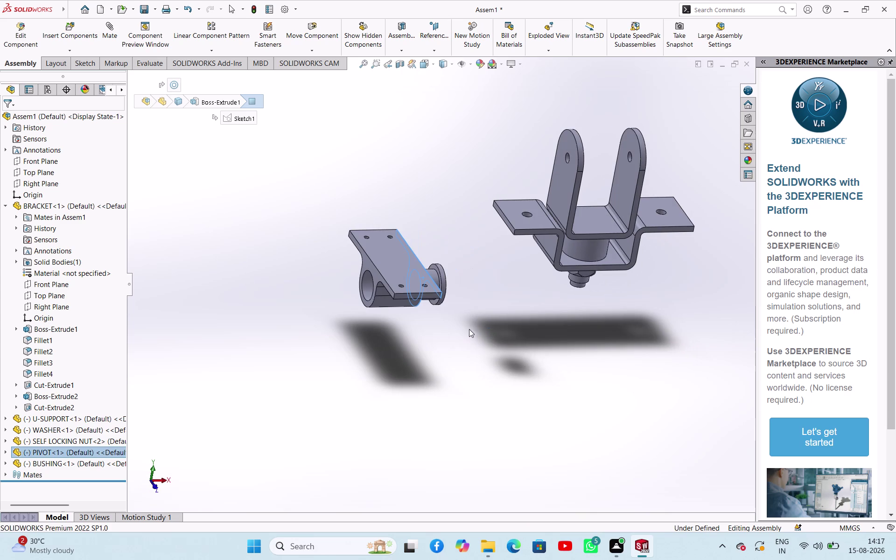
scroll(down, 3)
click(431, 272)
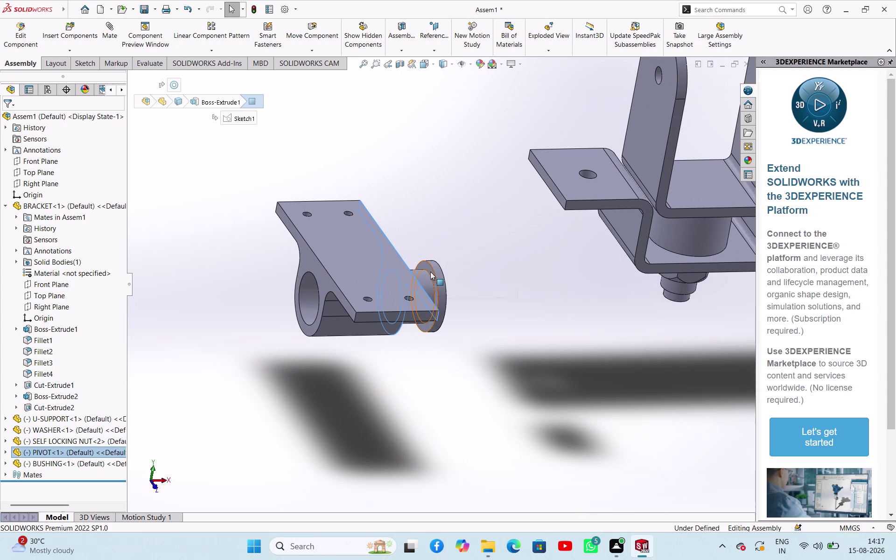
click(460, 266)
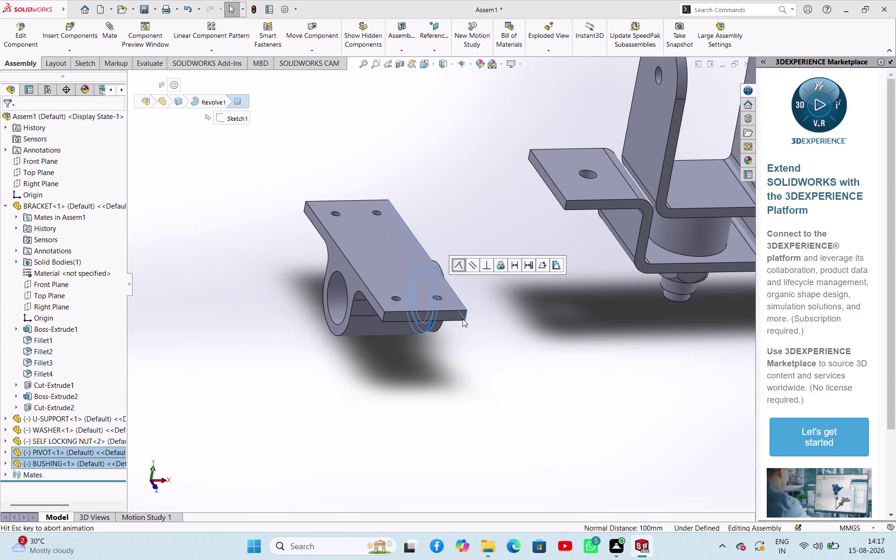
click(462, 334)
middle_drag(478, 367, 438, 335)
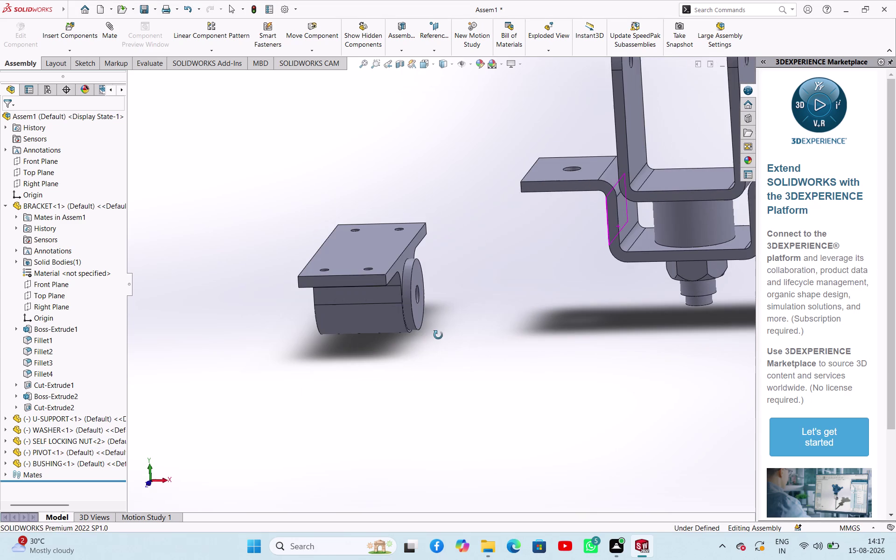
middle_drag(439, 335, 479, 346)
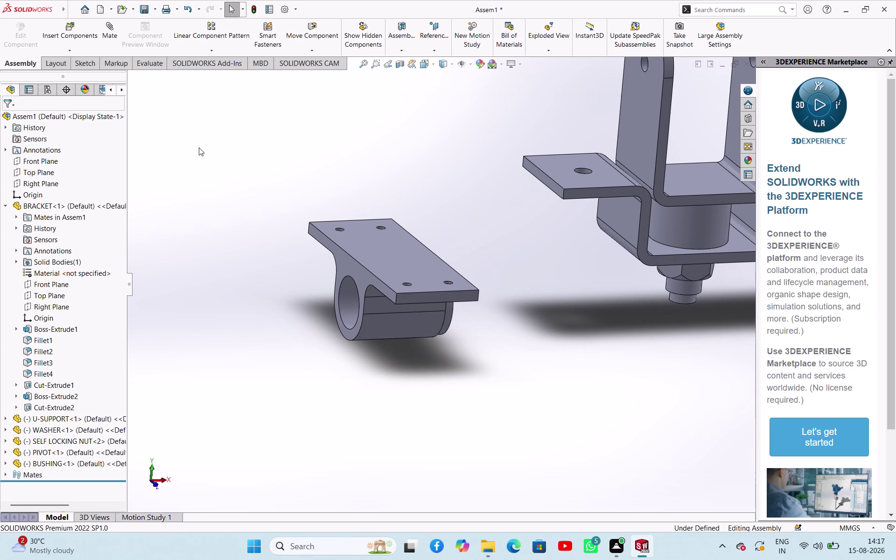
middle_drag(571, 373, 514, 367)
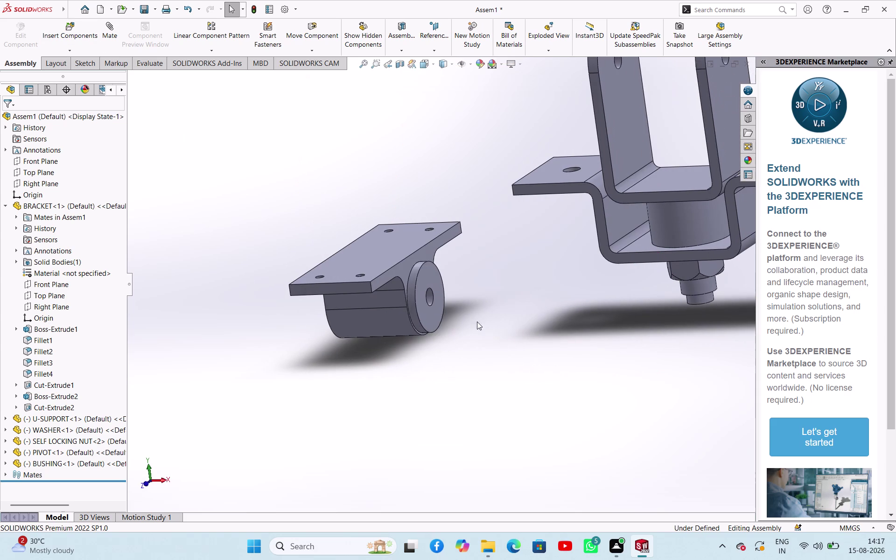
drag(438, 315, 248, 291)
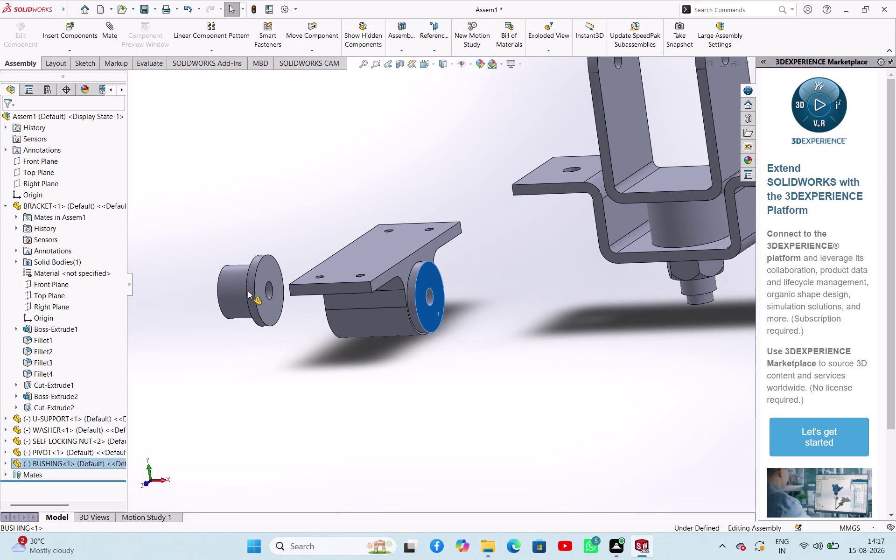
drag(247, 291, 262, 233)
click(263, 233)
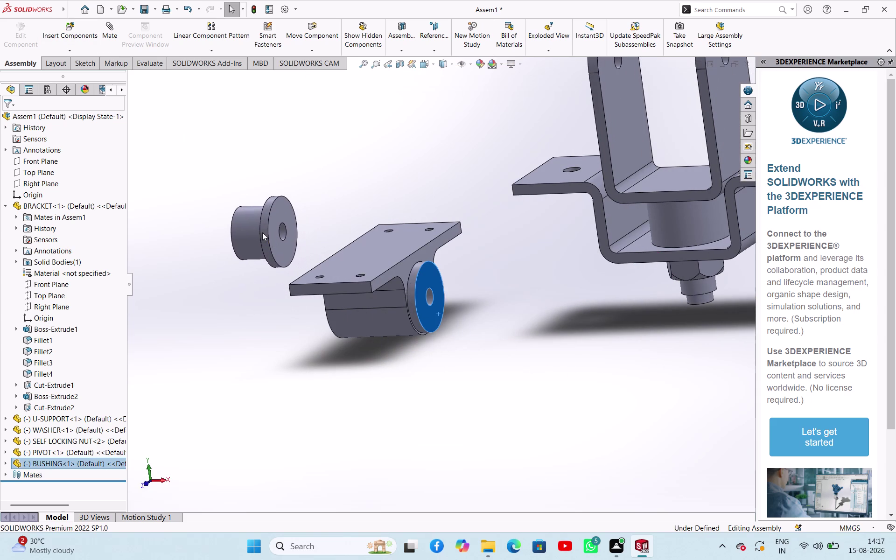
drag(425, 322, 242, 303)
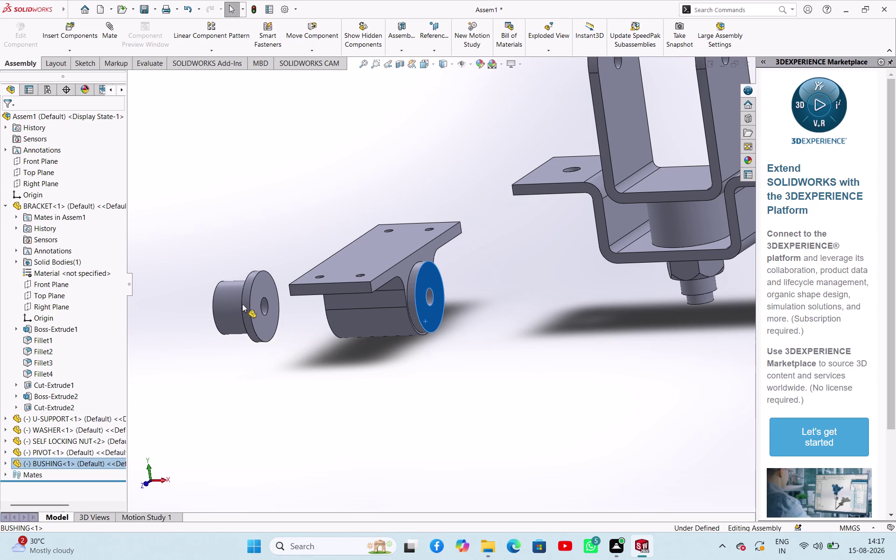
drag(242, 304, 241, 303)
click(242, 304)
click(219, 395)
middle_drag(263, 400, 319, 426)
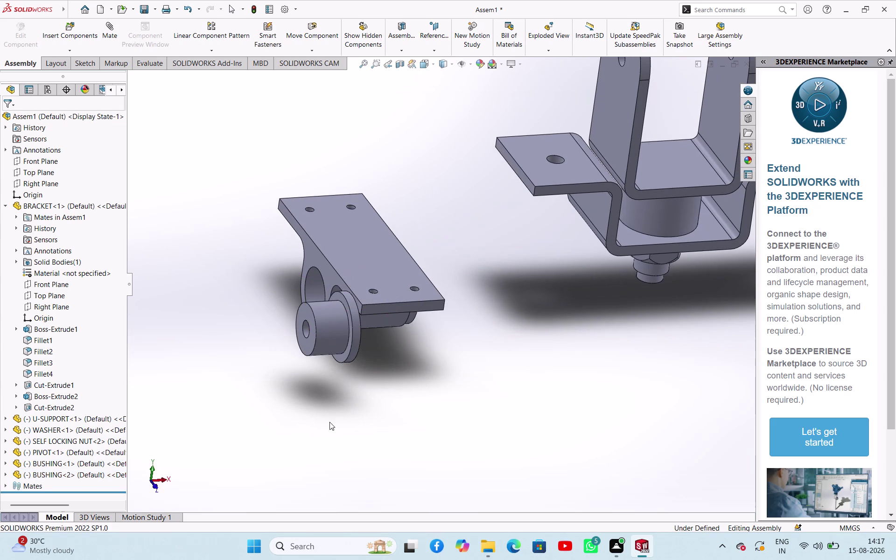
click(324, 338)
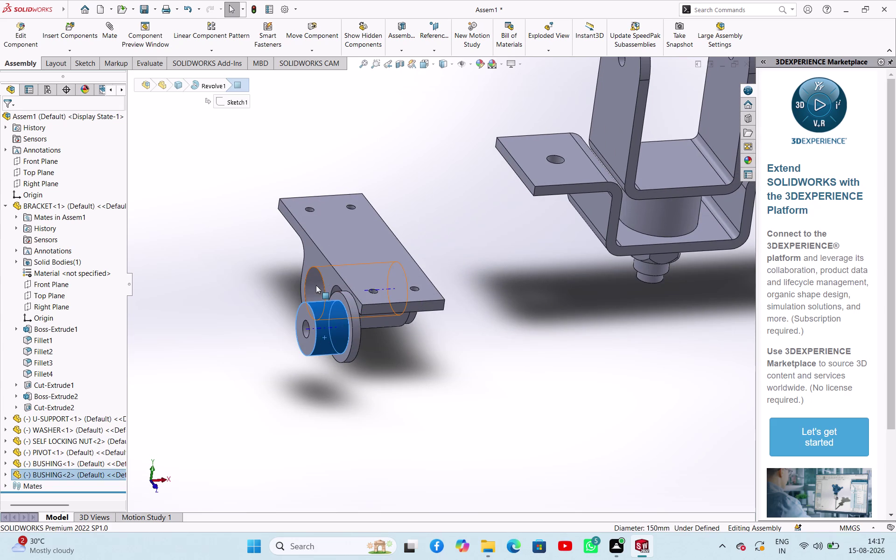
click(316, 285)
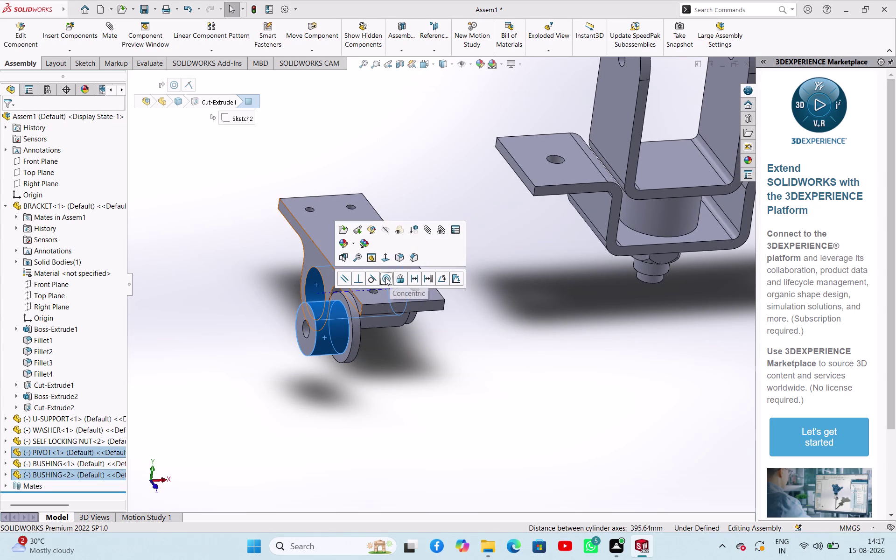
click(385, 277)
click(328, 344)
drag(314, 300, 265, 306)
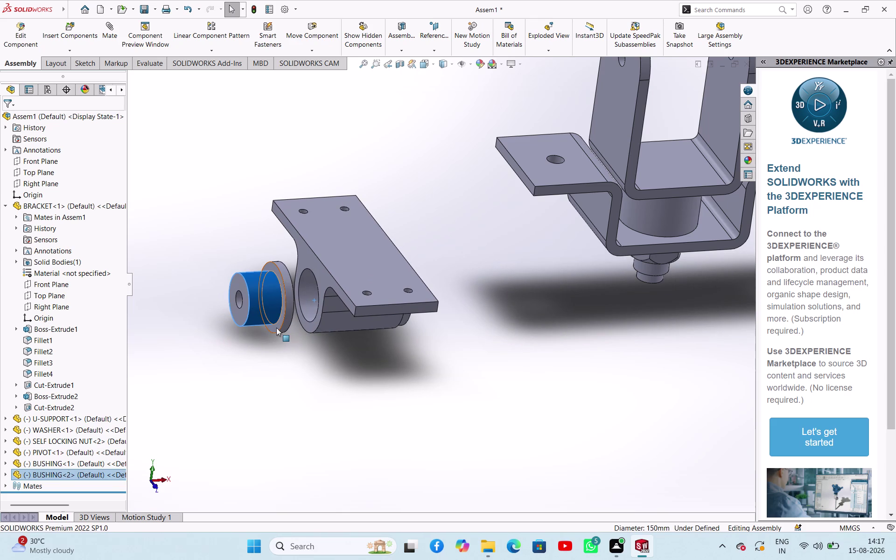
click(276, 328)
click(316, 323)
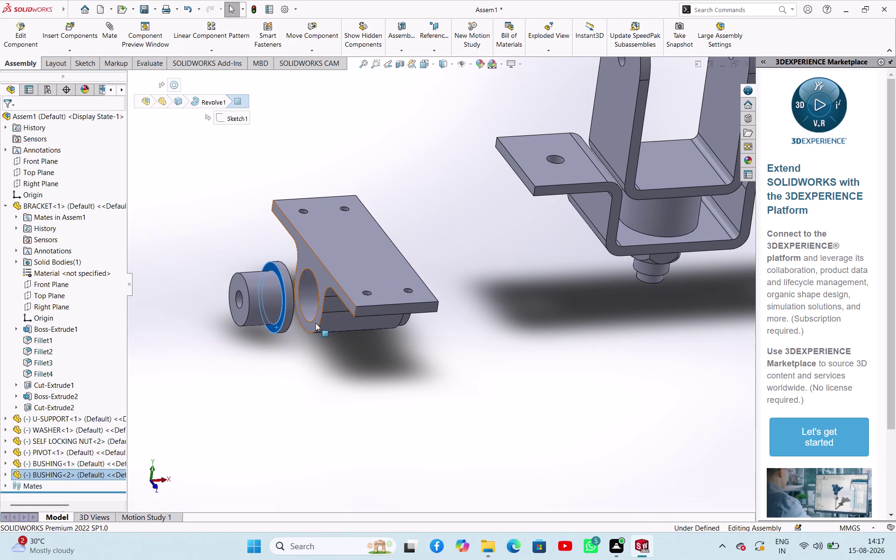
click(346, 320)
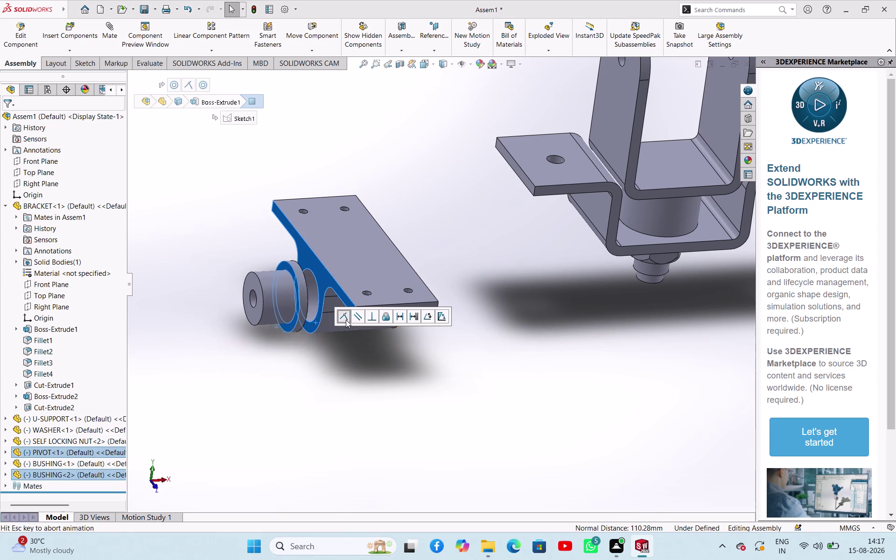
click(337, 366)
click(295, 305)
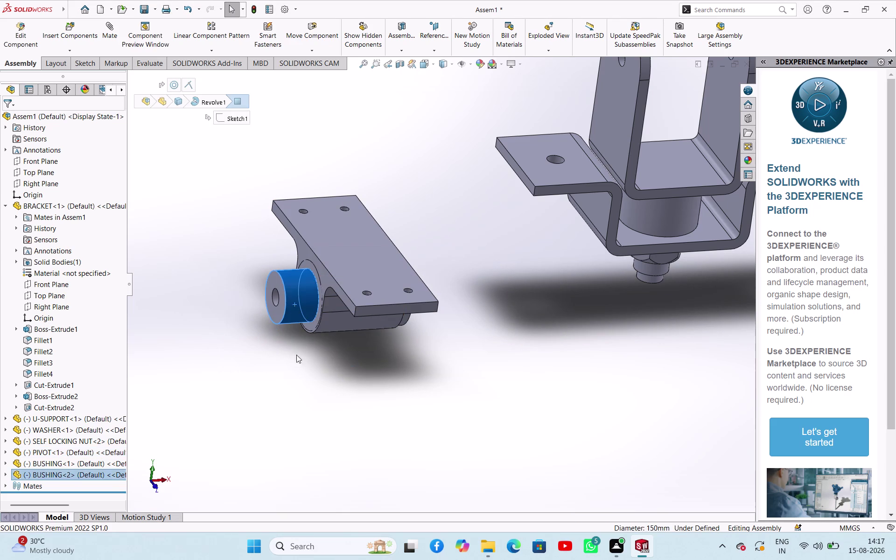
click(308, 374)
key(ctrl+z)
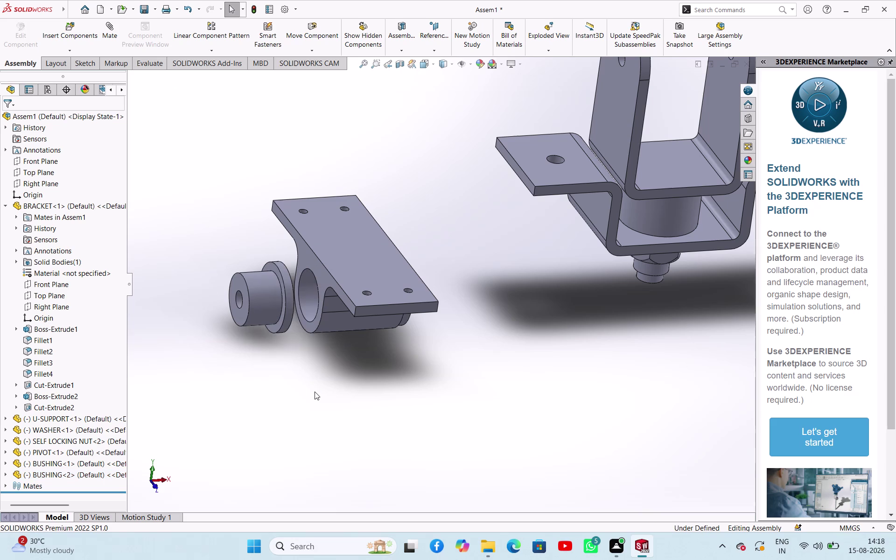
key(ctrl+z)
key(ctrl+z)
key(ctrl+z)
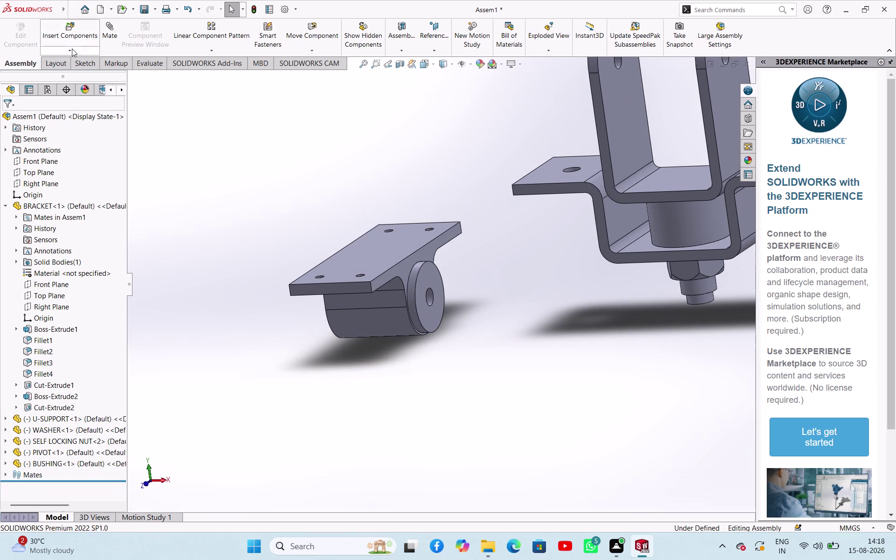
Insert another BUSHING, rotate it in 90° steps, and place it below the bracket.
click(72, 49)
click(83, 63)
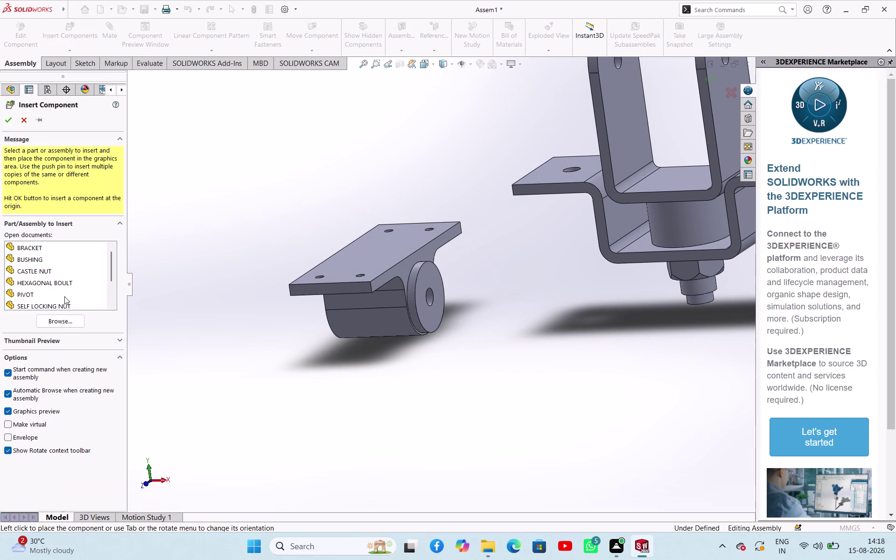
click(63, 321)
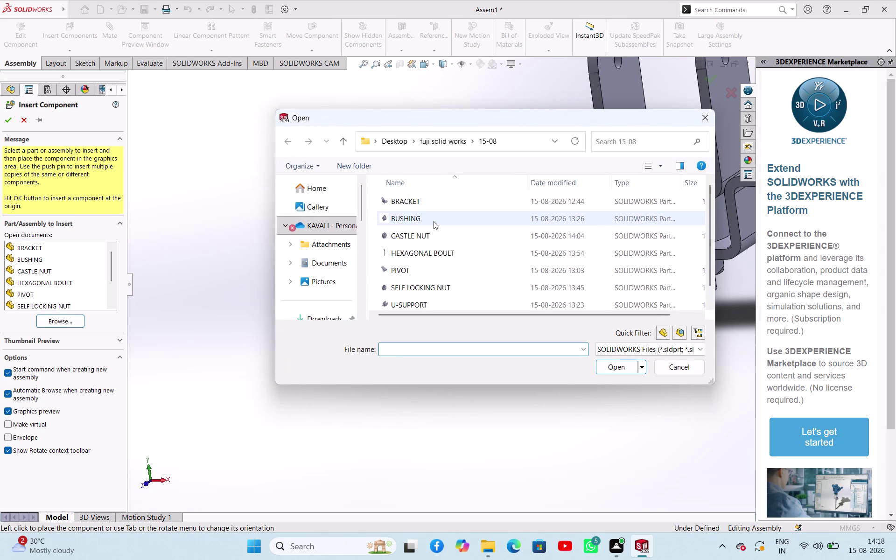
click(434, 221)
click(612, 367)
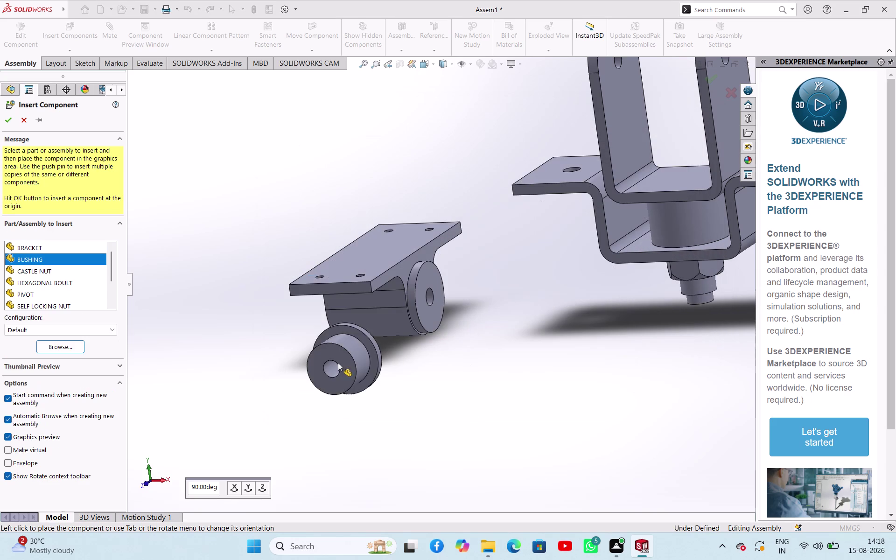
click(262, 488)
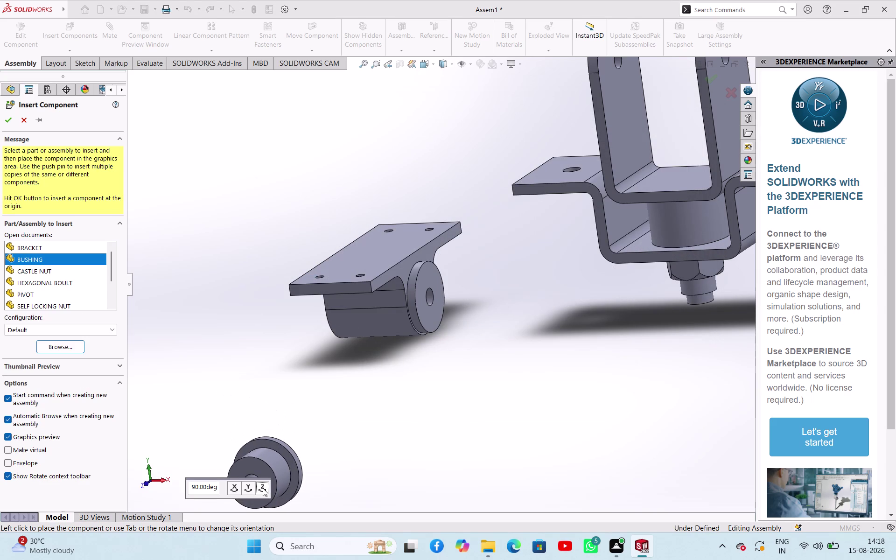
click(257, 488)
click(254, 487)
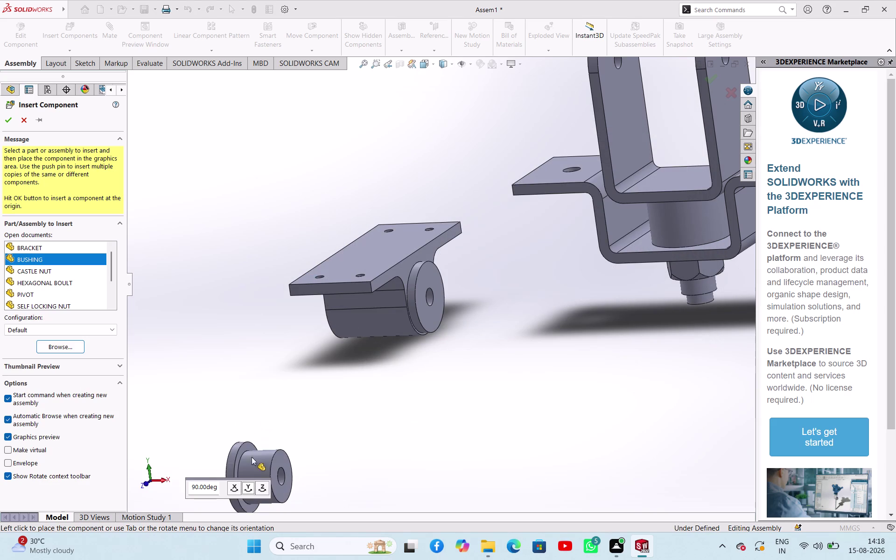
click(241, 358)
Mate the extra bushing's outer face concentric with the bracket hole.
middle_drag(283, 375, 330, 385)
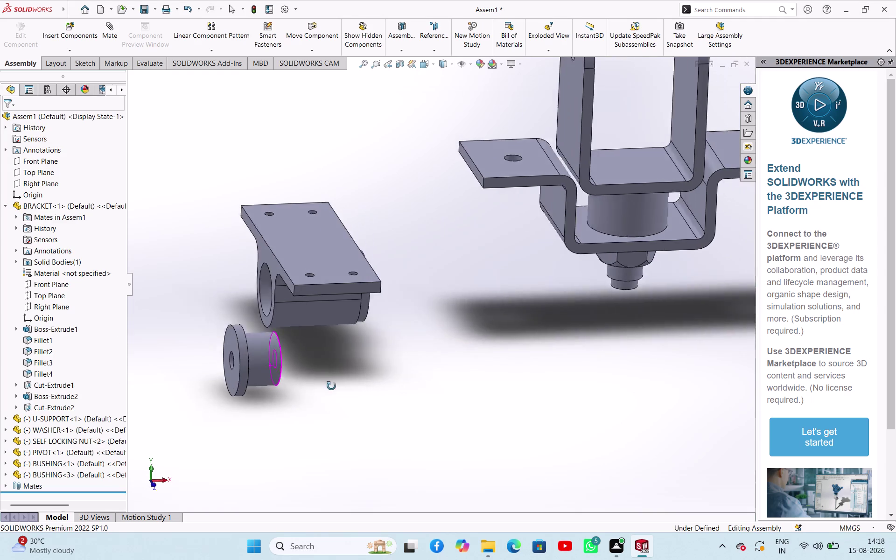
middle_drag(330, 385, 345, 391)
click(280, 361)
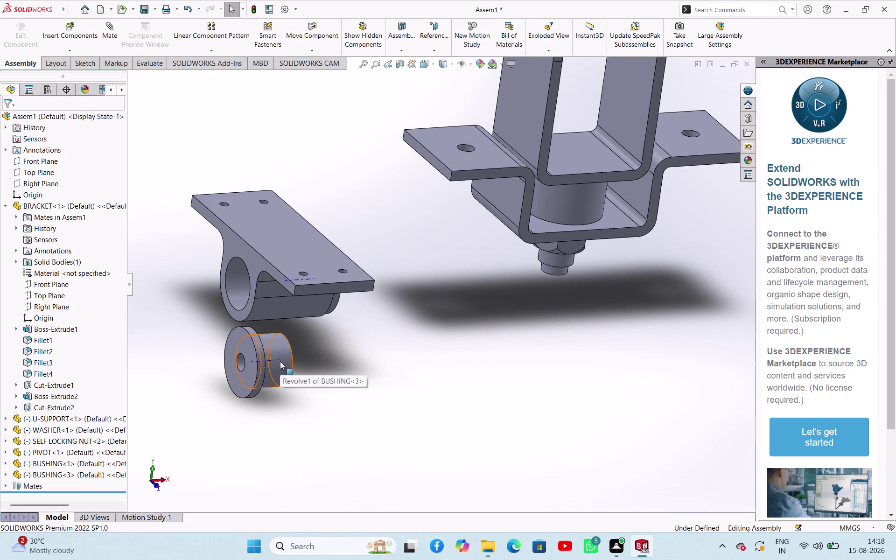
click(231, 271)
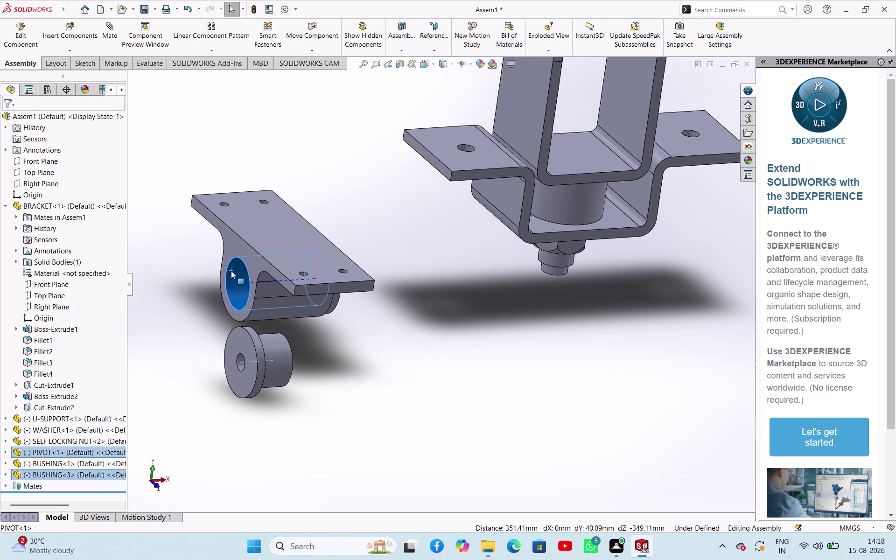
click(318, 263)
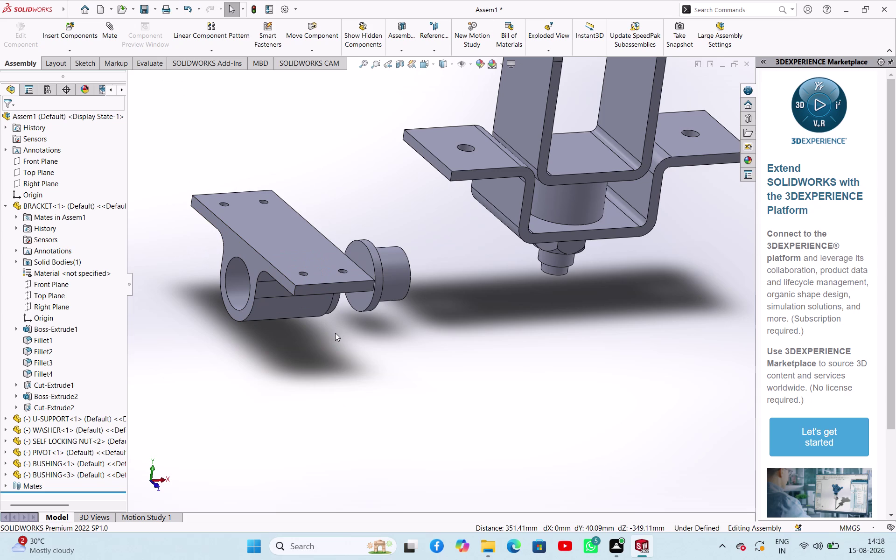
Undo the misplaced alignment and the extra bushing insertion.
key(ctrl+z)
key(ctrl+z)
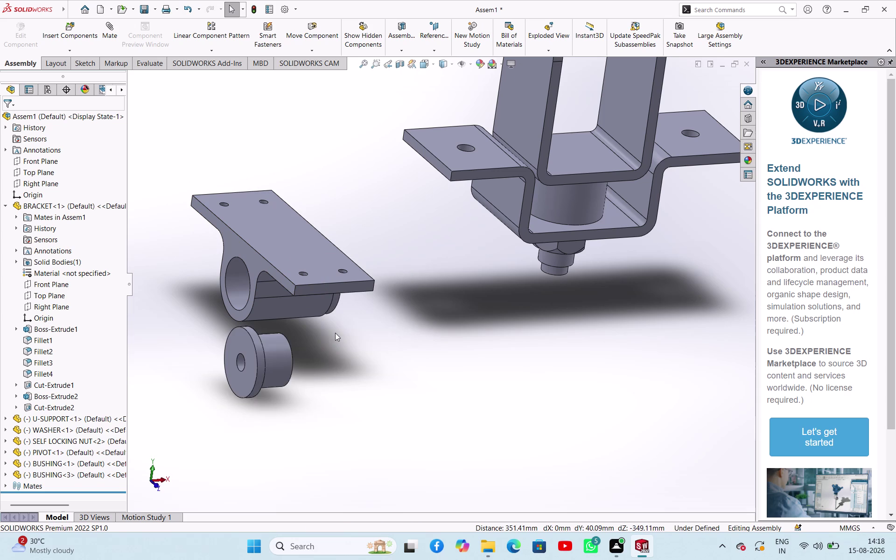
click(73, 48)
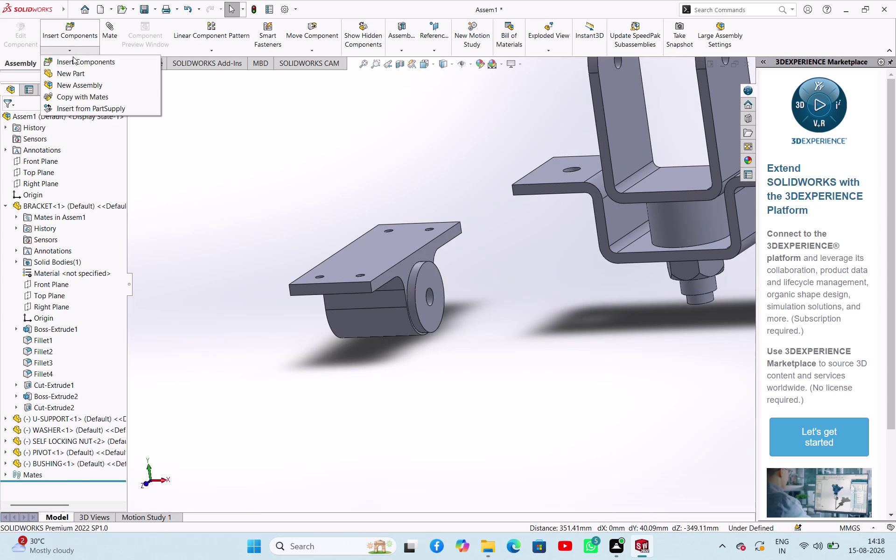
Insert a new BUSHING part, turned a quarter turn, beside the pivot.
click(73, 56)
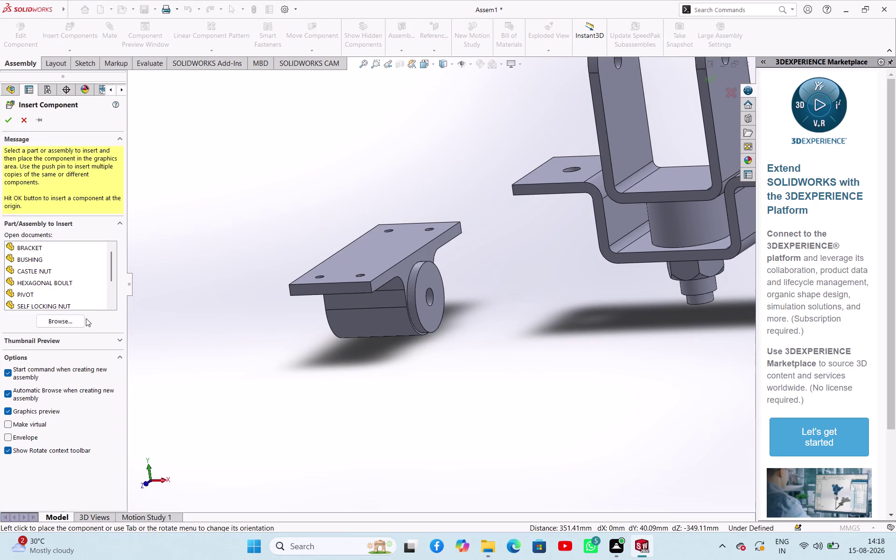
click(79, 319)
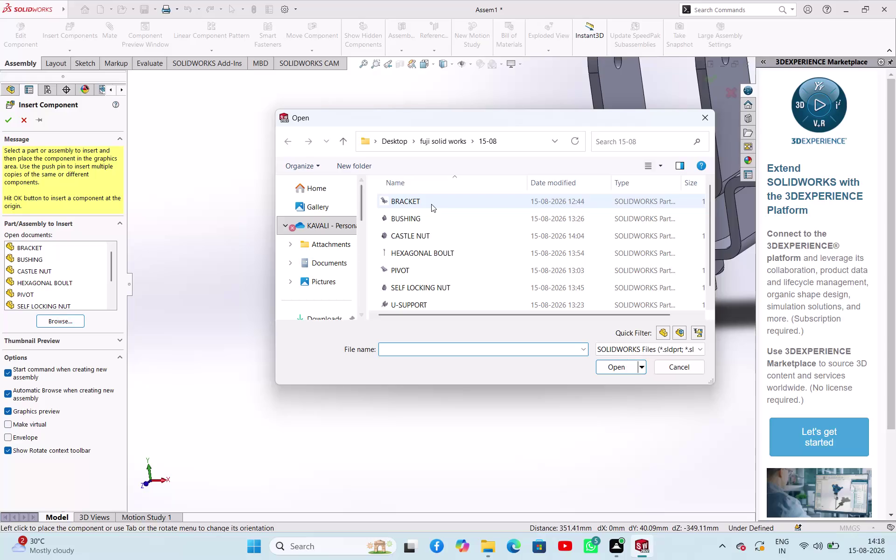
click(432, 224)
click(622, 369)
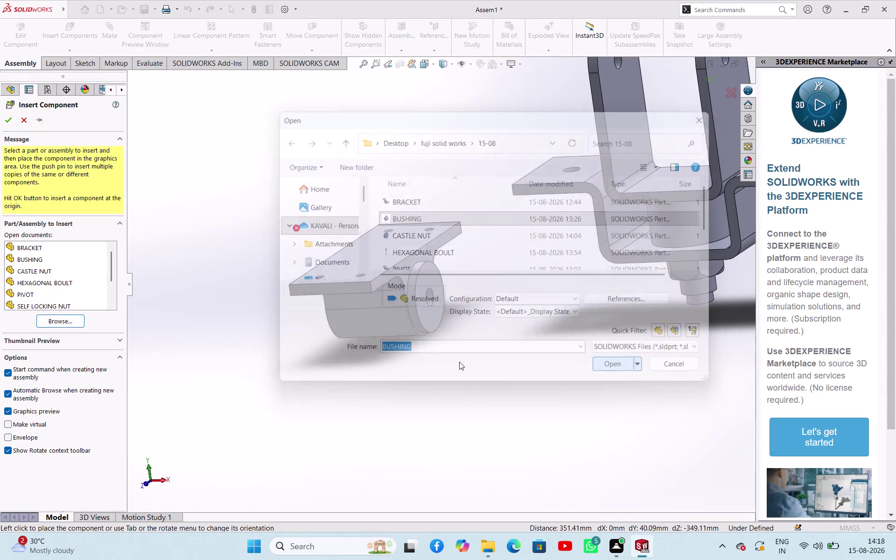
middle_drag(292, 343, 346, 362)
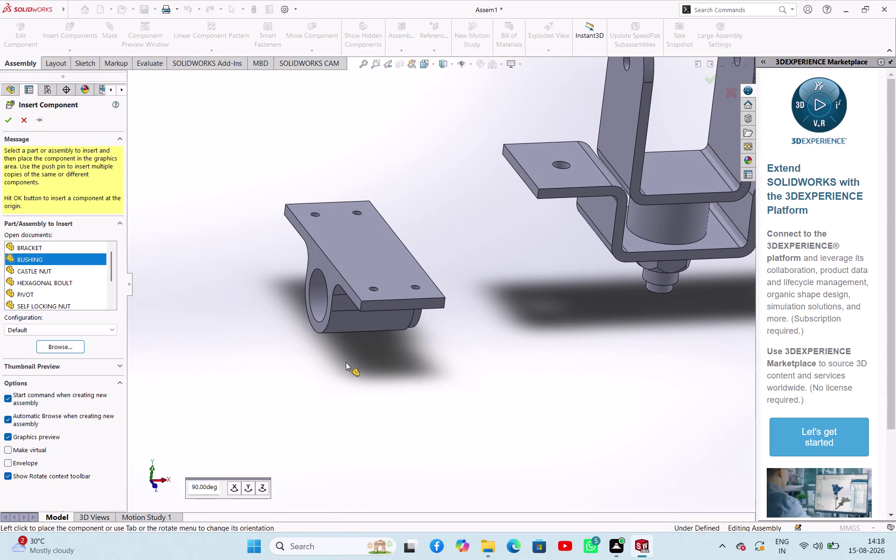
scroll(up, 3)
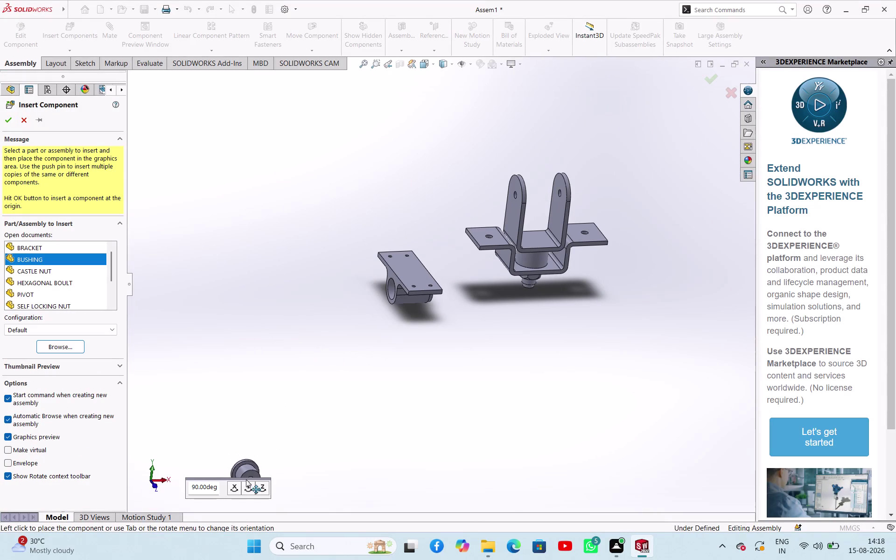
click(243, 488)
click(290, 303)
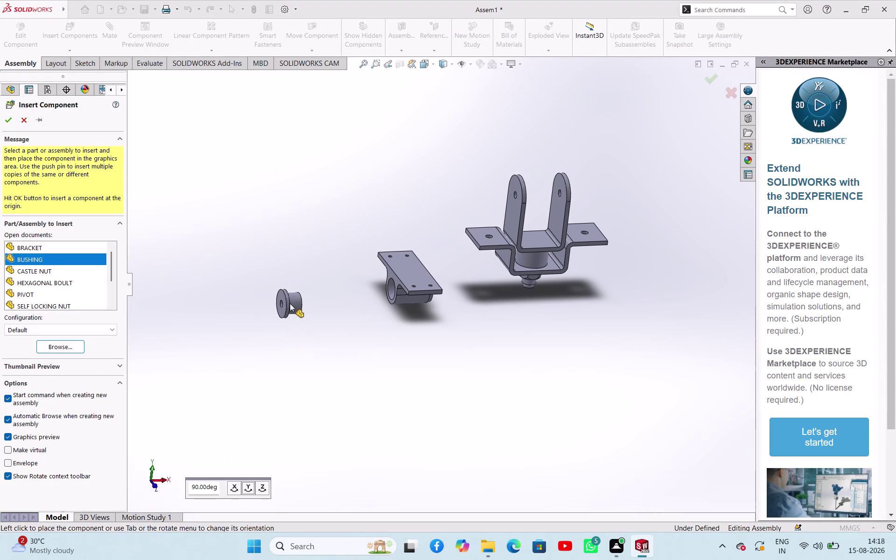
middle_drag(332, 323, 321, 247)
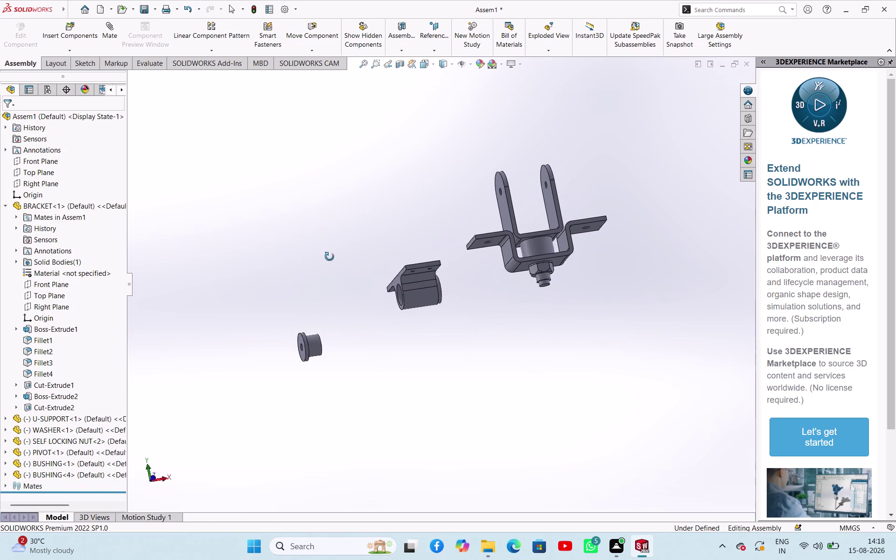
middle_drag(321, 247, 344, 329)
scroll(down, 3)
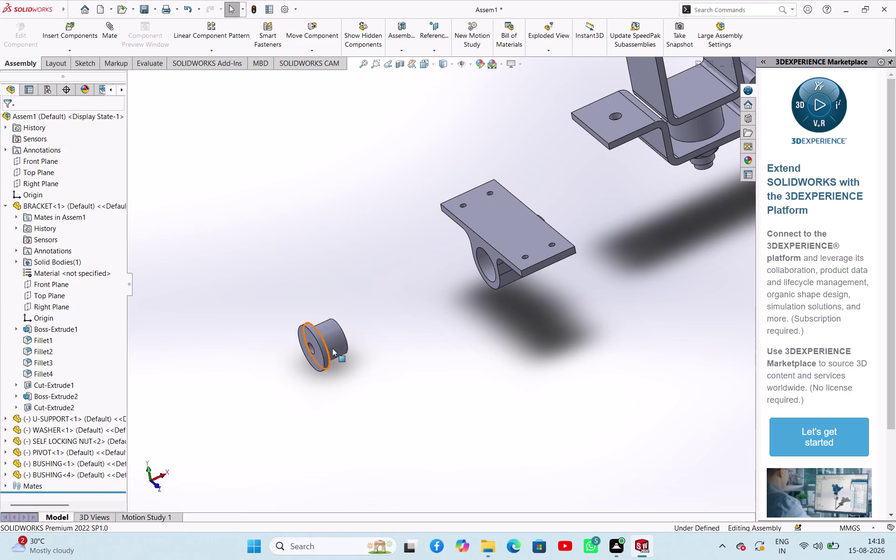
Make the new bushing's outer face concentric with the pivot hole.
click(332, 346)
click(490, 267)
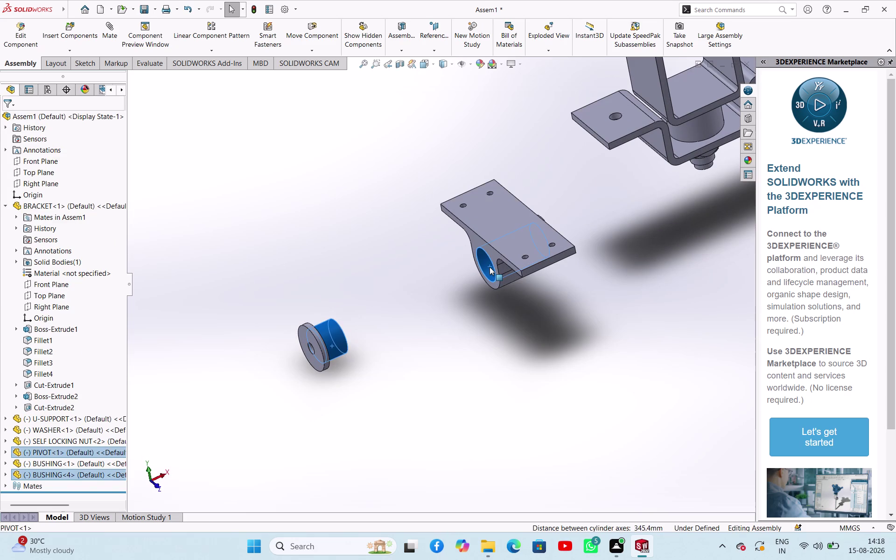
click(556, 259)
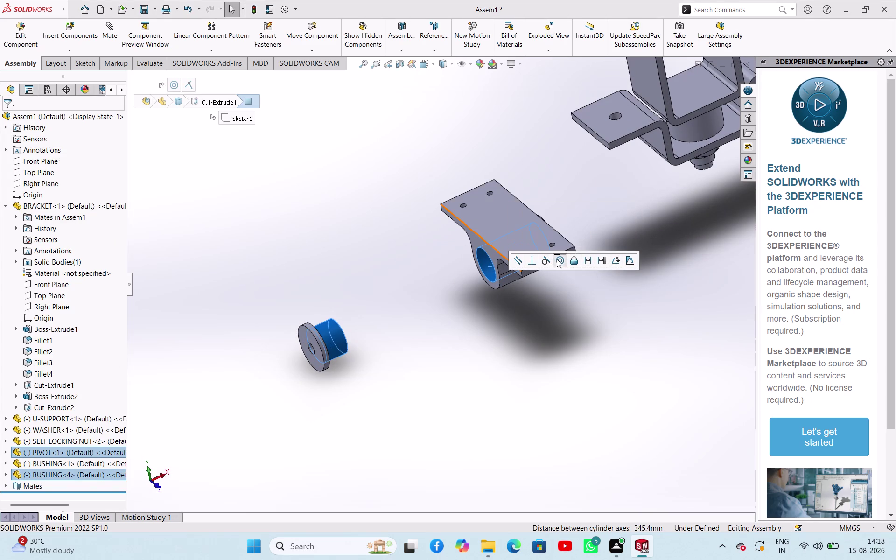
click(482, 326)
middle_drag(487, 318, 492, 321)
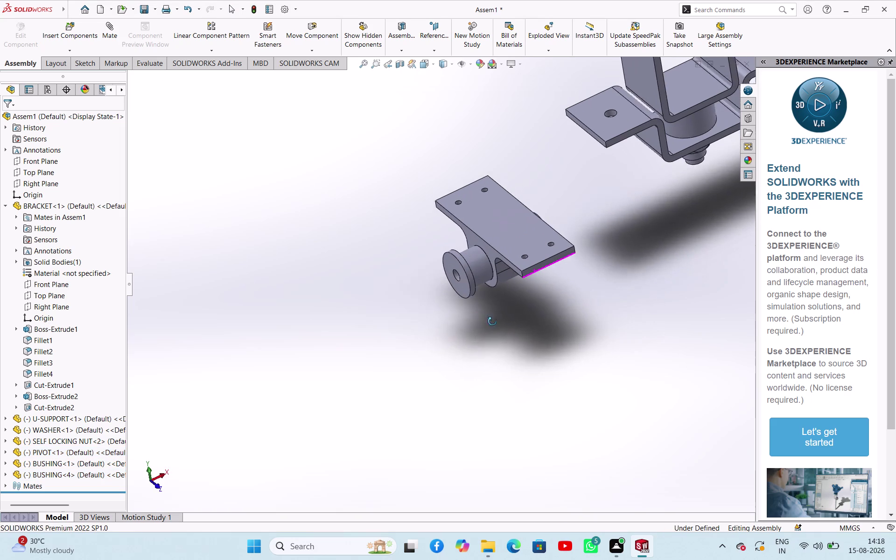
middle_drag(492, 321, 495, 323)
Mate the bushing flange coincident with the pivot's side face so it sits flush.
click(492, 280)
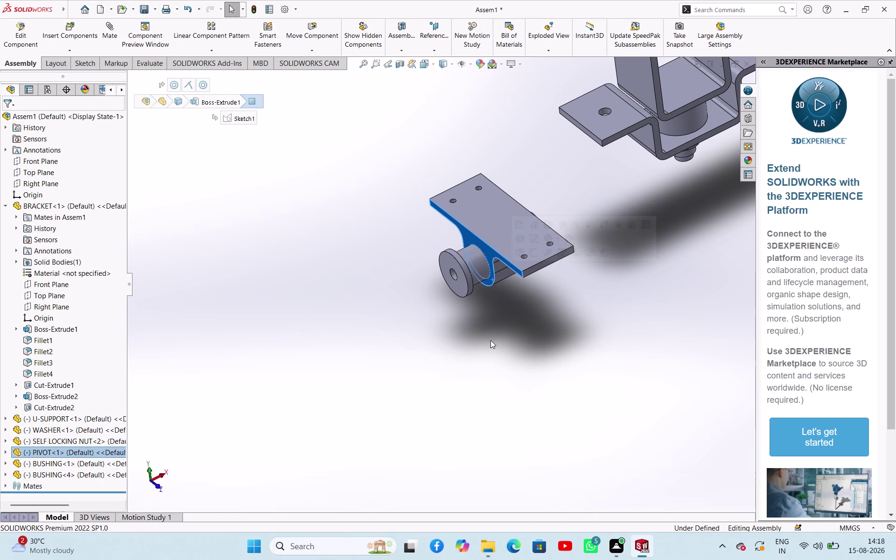
middle_drag(490, 340, 428, 325)
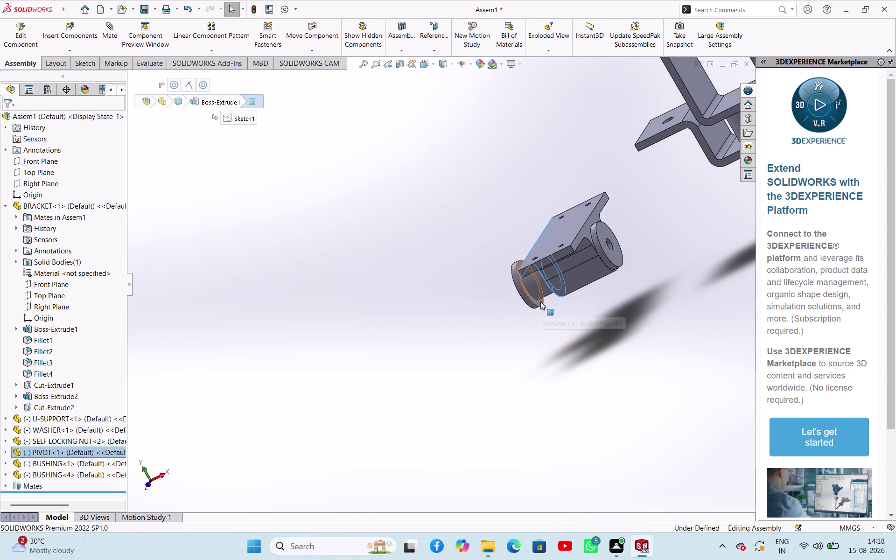
click(541, 301)
click(567, 294)
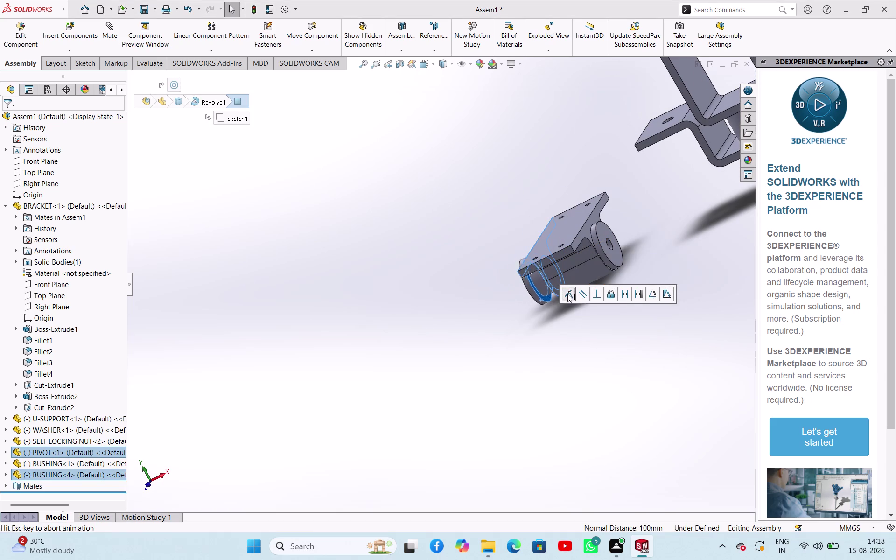
click(524, 353)
middle_drag(545, 358, 581, 344)
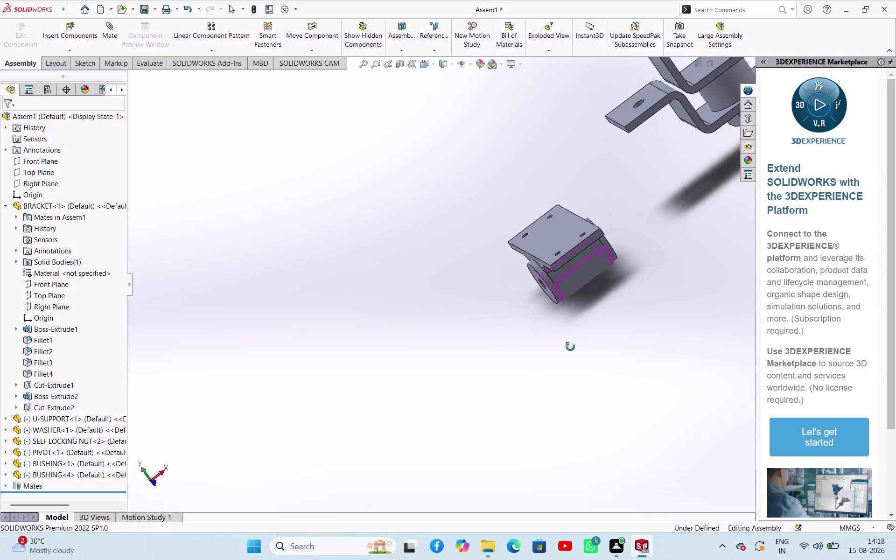
middle_drag(581, 345, 547, 399)
scroll(up, 3)
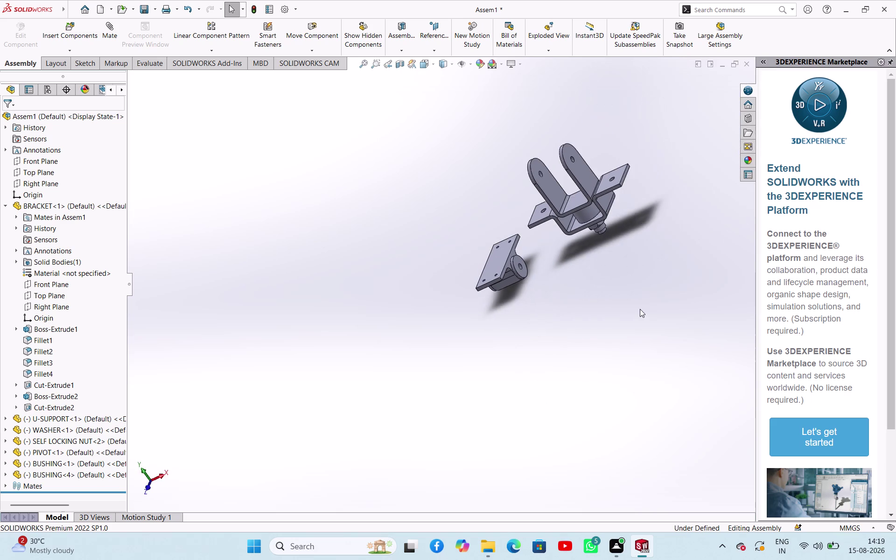
scroll(down, 3)
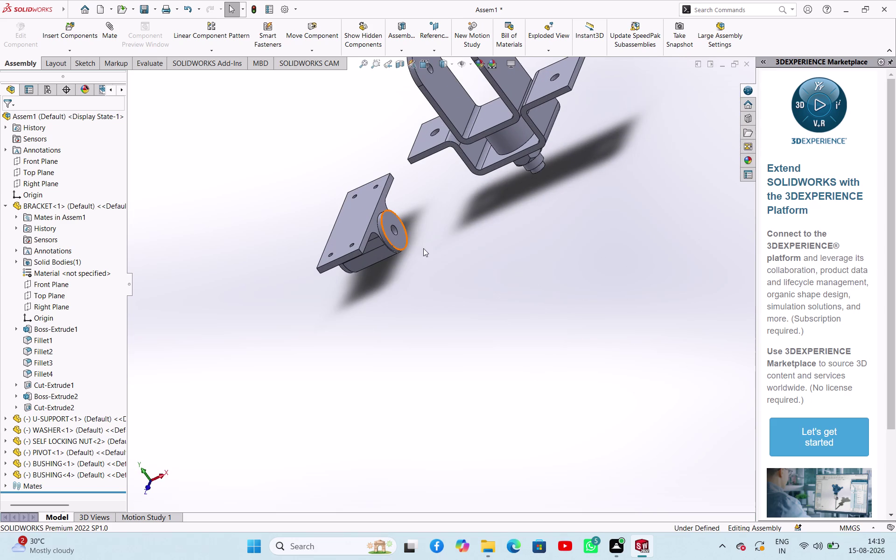
Mate the bushing to the U-support ear face, placing the pivot between the ears.
click(424, 248)
click(402, 241)
middle_drag(465, 233, 522, 246)
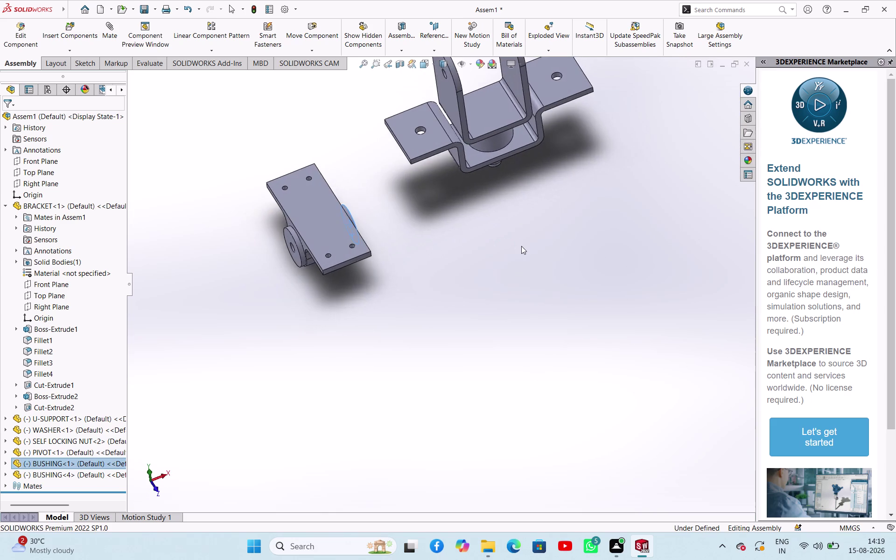
scroll(up, 3)
scroll(down, 3)
middle_drag(505, 168, 528, 173)
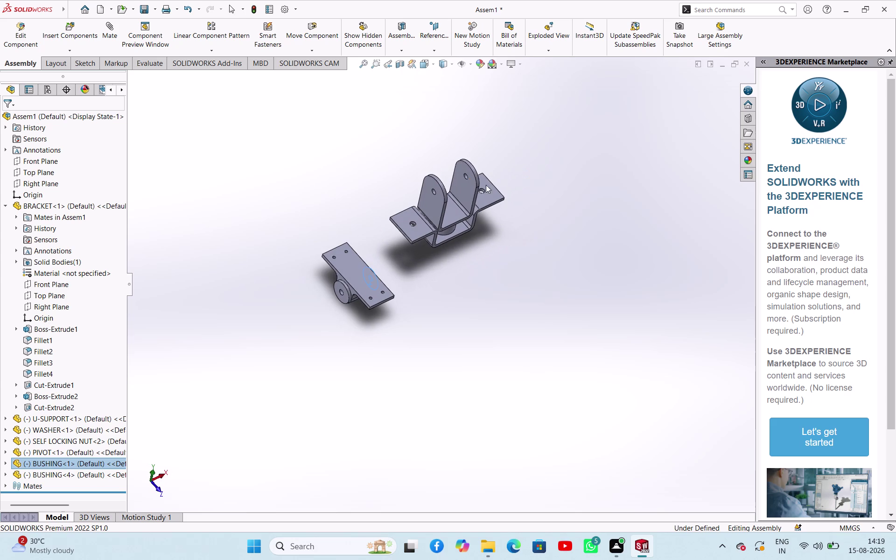
click(468, 191)
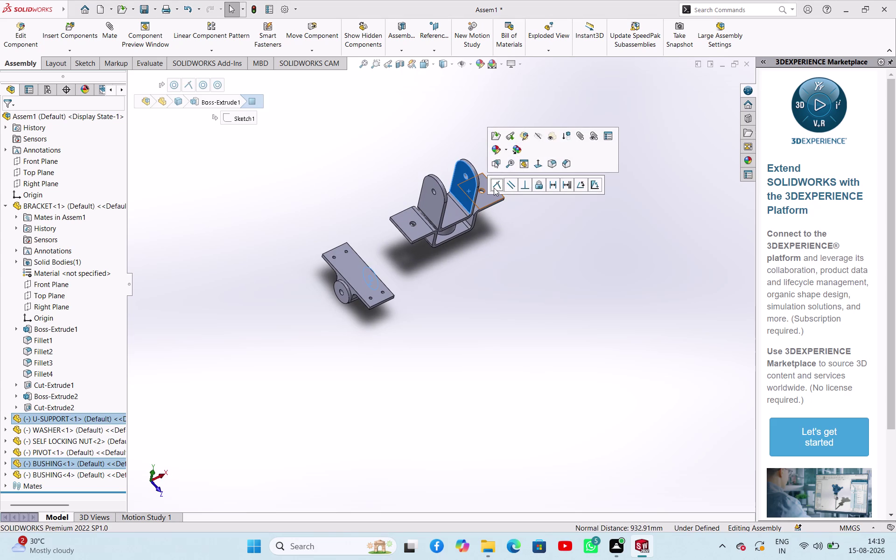
click(498, 188)
middle_drag(520, 277, 485, 268)
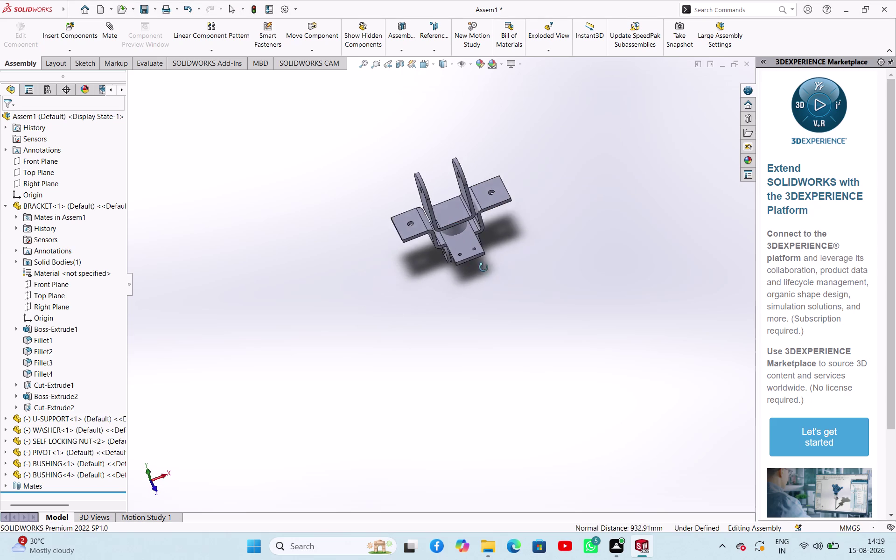
middle_drag(485, 268, 460, 260)
scroll(down, 3)
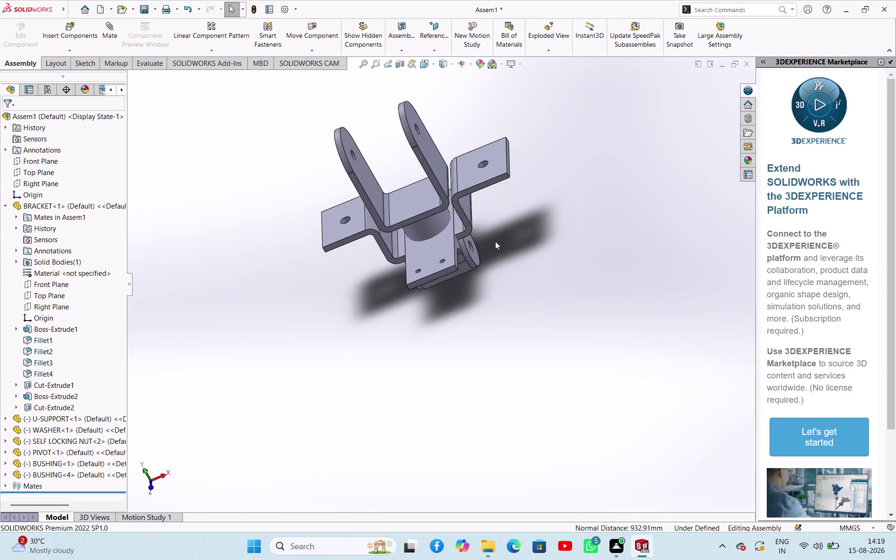
scroll(down, 3)
Make the bushing's cylindrical face concentric with the support arm hole, then inspect the alignment.
click(442, 257)
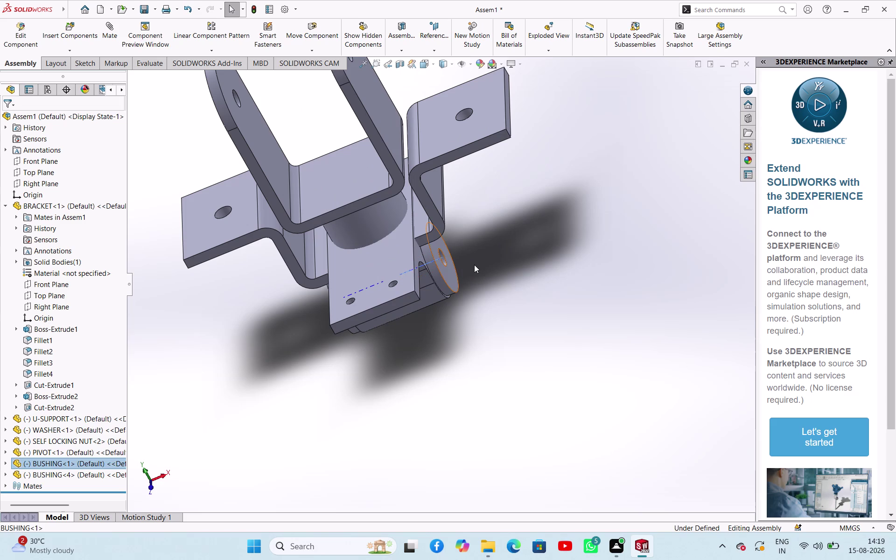
click(483, 248)
scroll(down, 3)
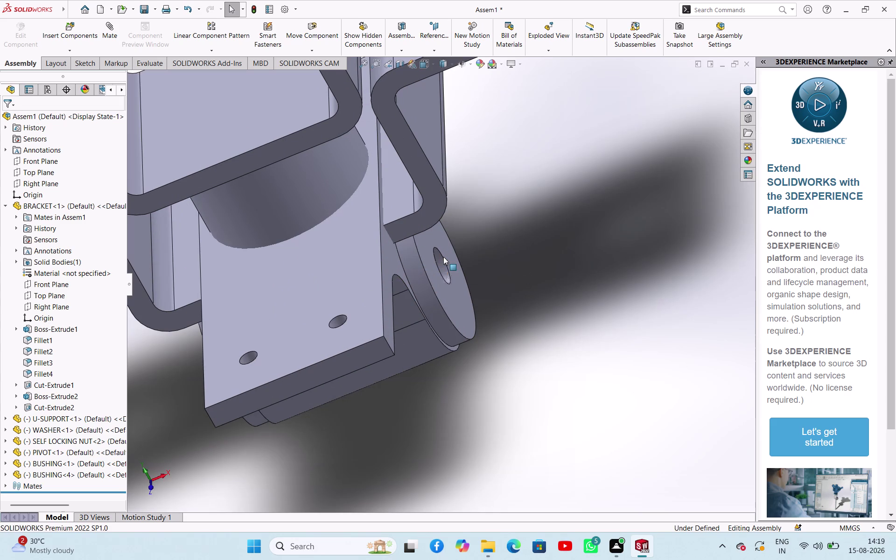
click(441, 259)
scroll(up, 3)
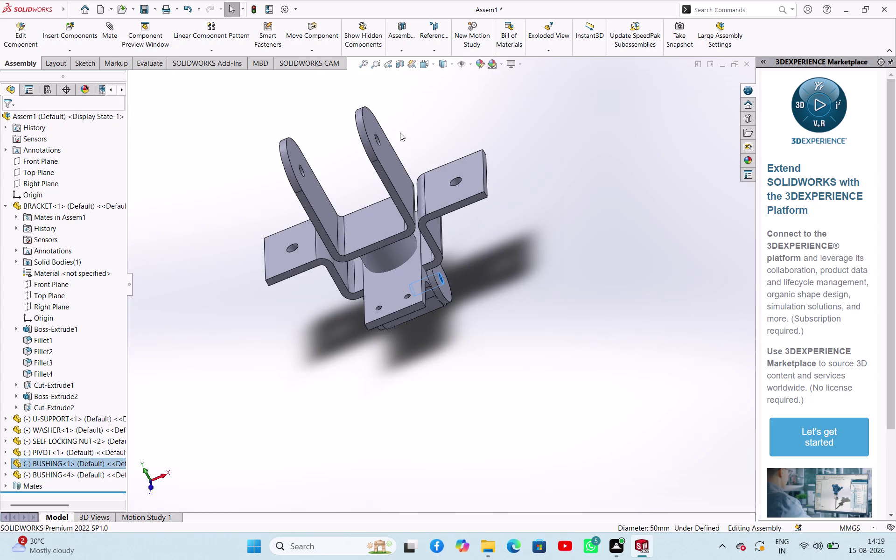
scroll(down, 3)
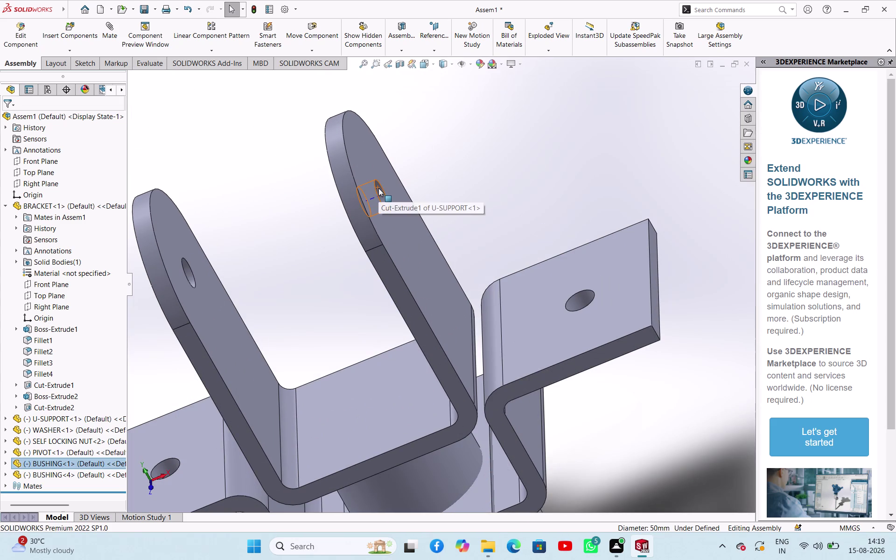
click(379, 189)
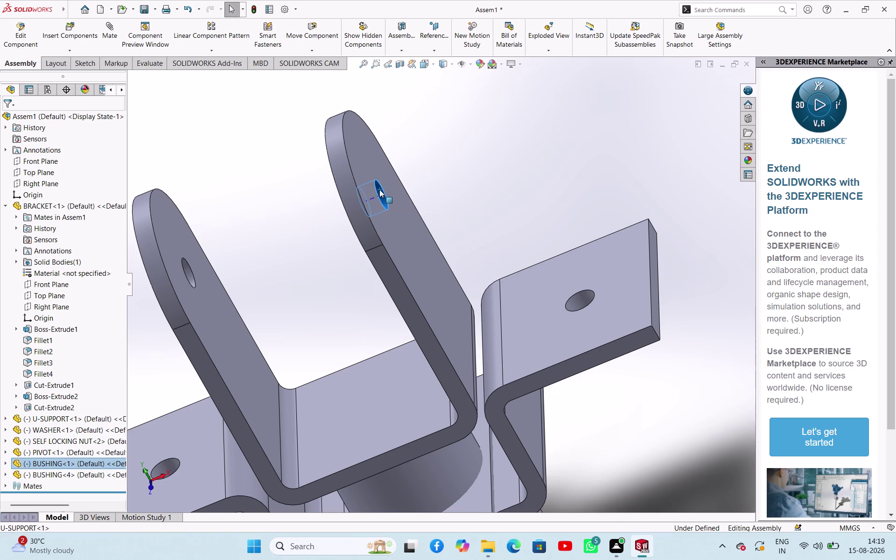
click(451, 183)
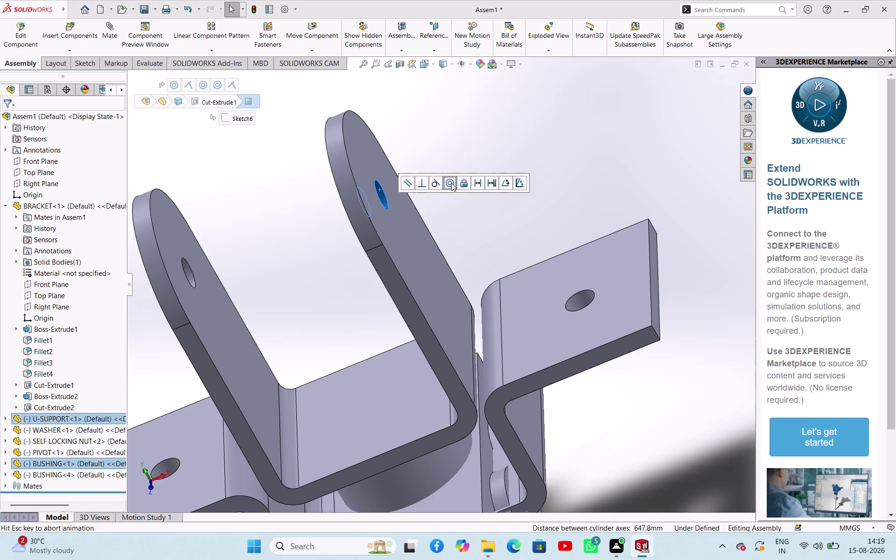
click(542, 144)
scroll(up, 3)
middle_drag(503, 229, 500, 167)
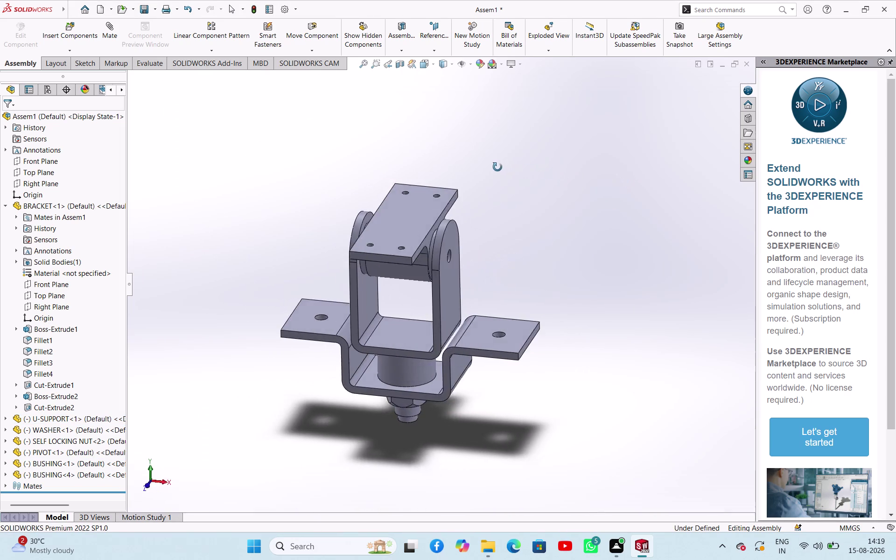
middle_drag(500, 168, 550, 172)
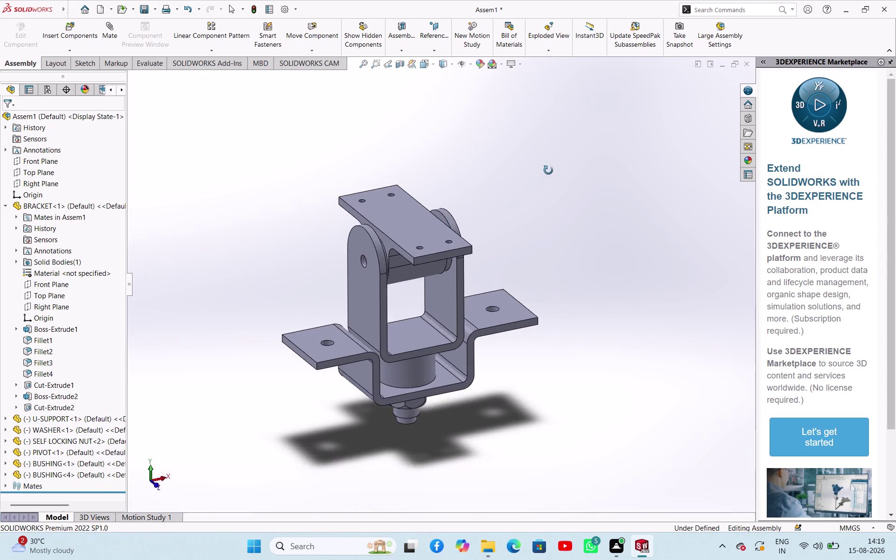
middle_drag(551, 171, 567, 149)
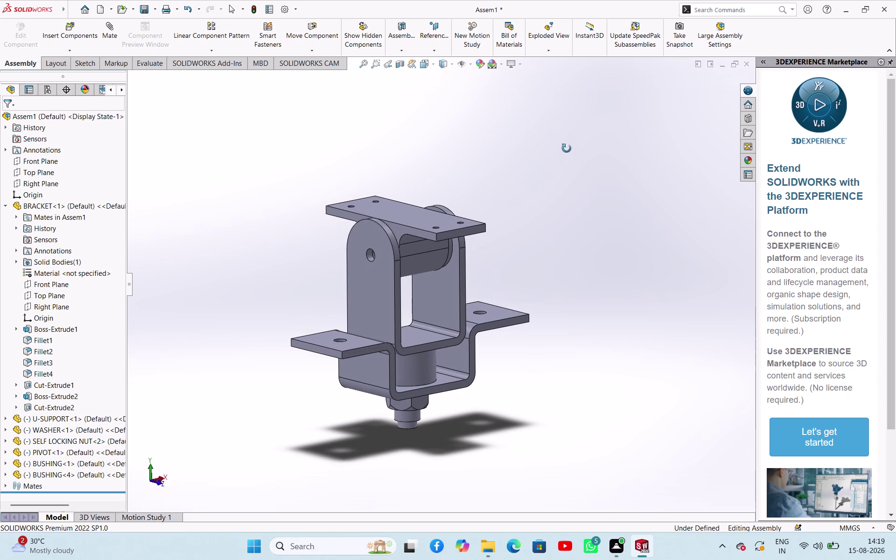
middle_drag(567, 148, 597, 160)
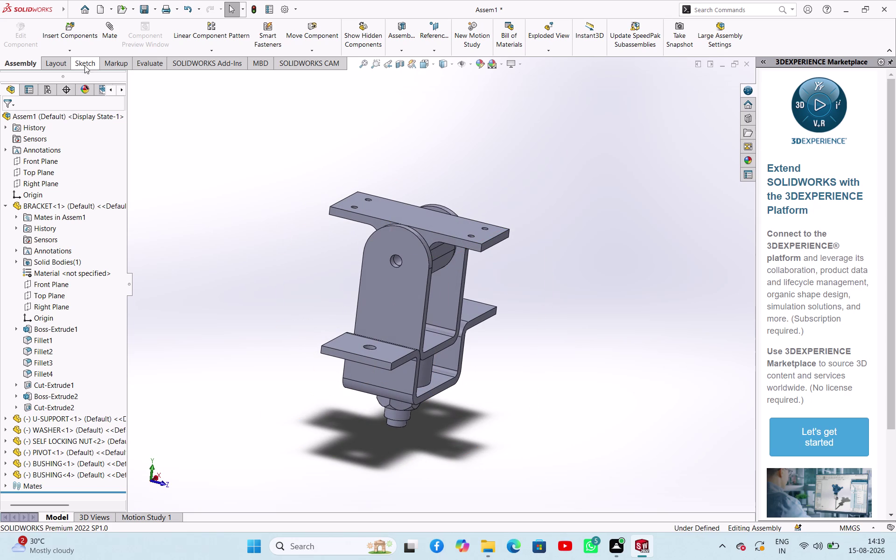
Insert the HEXAGONAL BOULT part, rotated 90° about Z, beside the bracket.
click(81, 51)
click(76, 64)
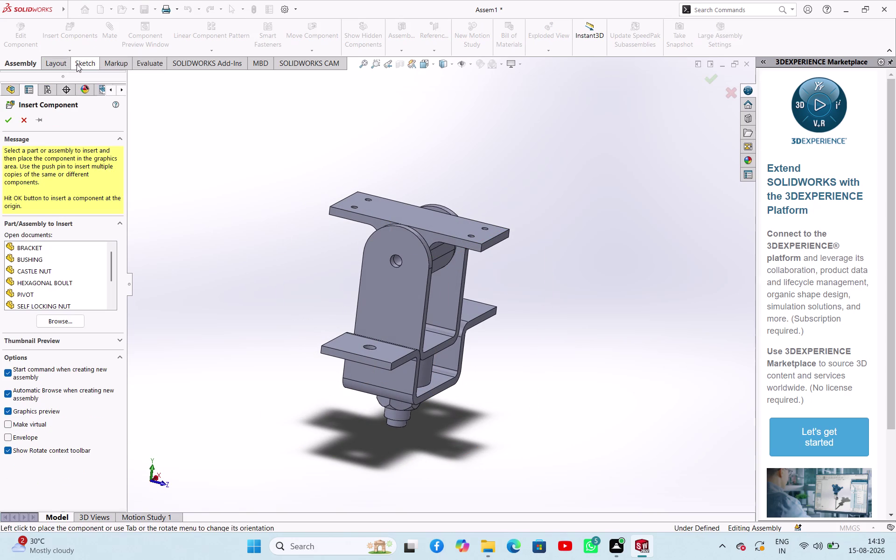
click(58, 328)
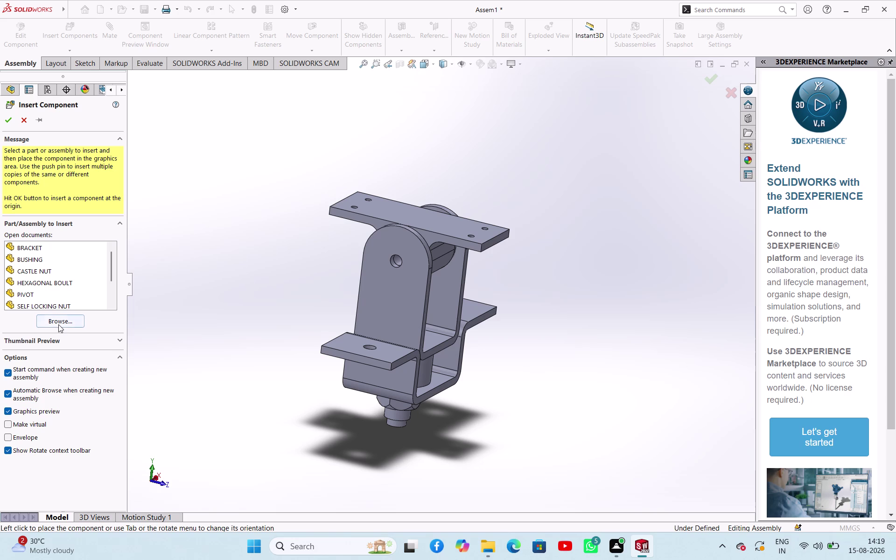
click(58, 325)
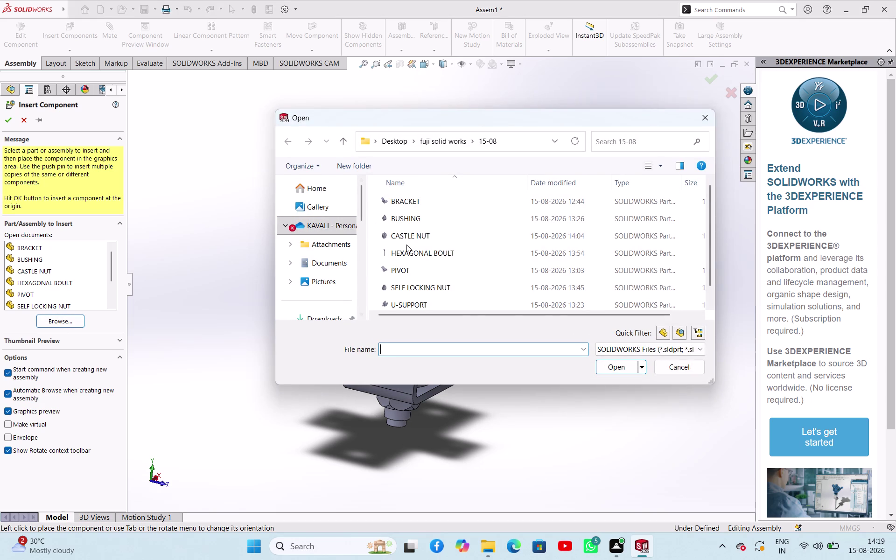
click(407, 254)
click(616, 368)
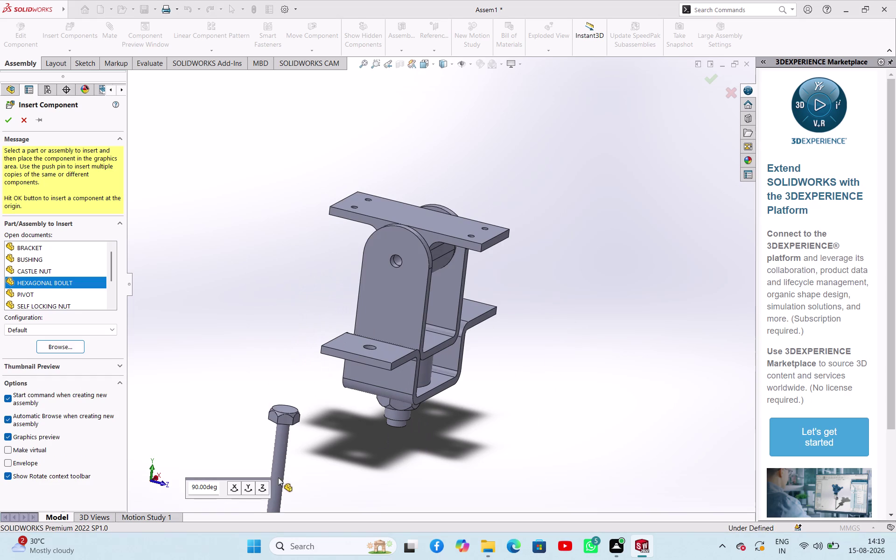
click(251, 485)
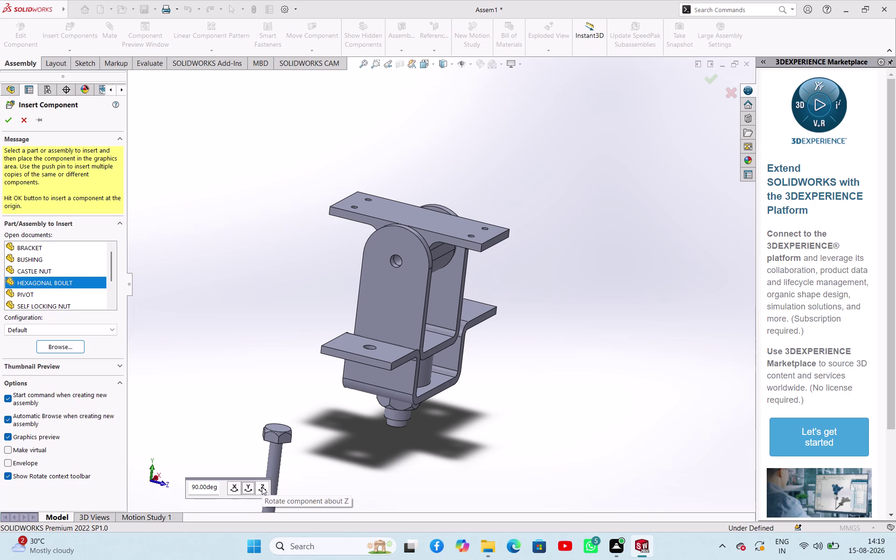
click(262, 487)
click(229, 279)
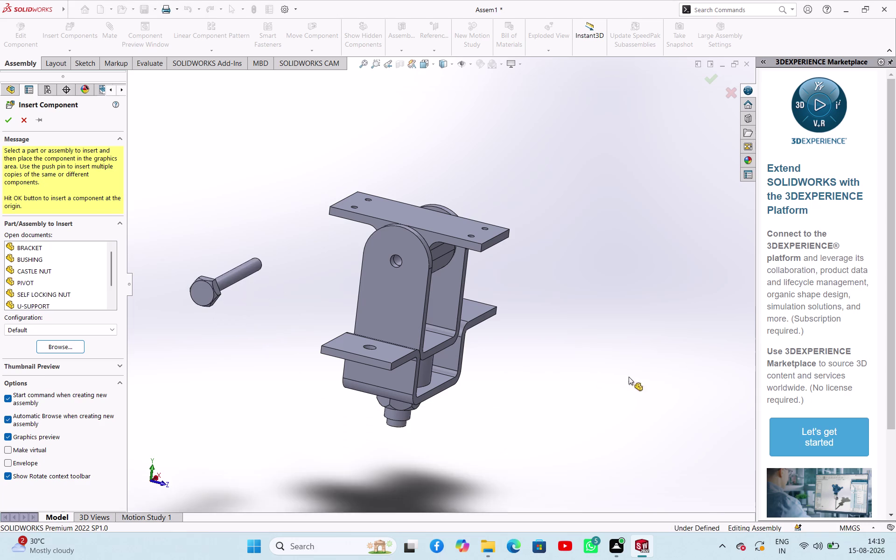
middle_drag(632, 377, 575, 385)
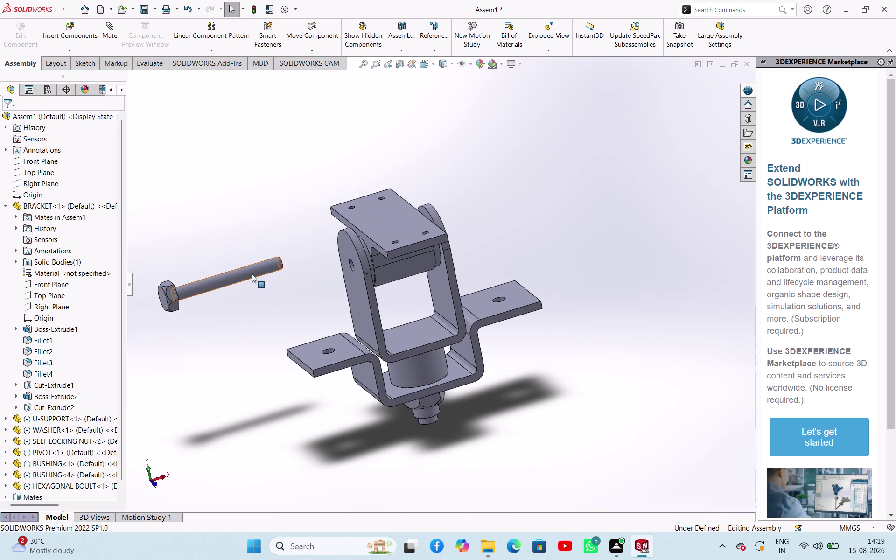
click(251, 274)
Make the bolt shank concentric with the bracket's pivot hole.
scroll(down, 3)
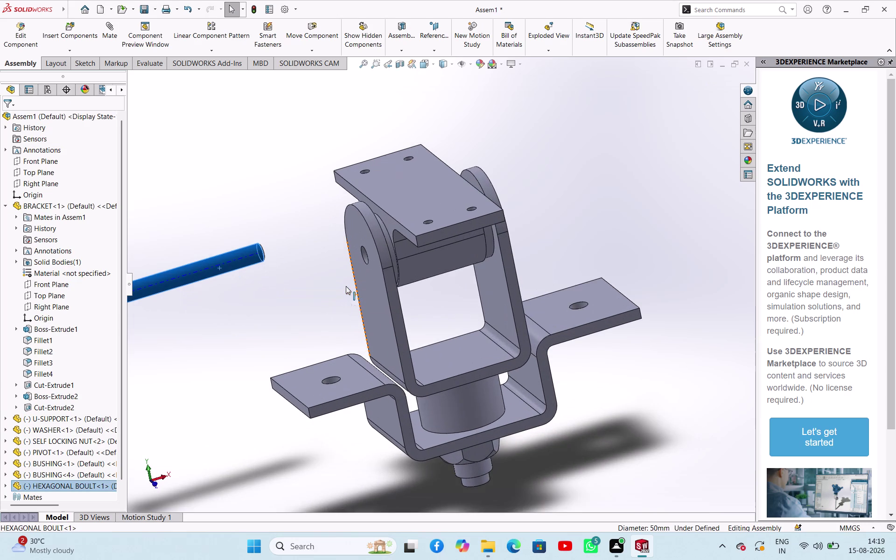
middle_drag(346, 286, 374, 292)
middle_drag(370, 291, 388, 298)
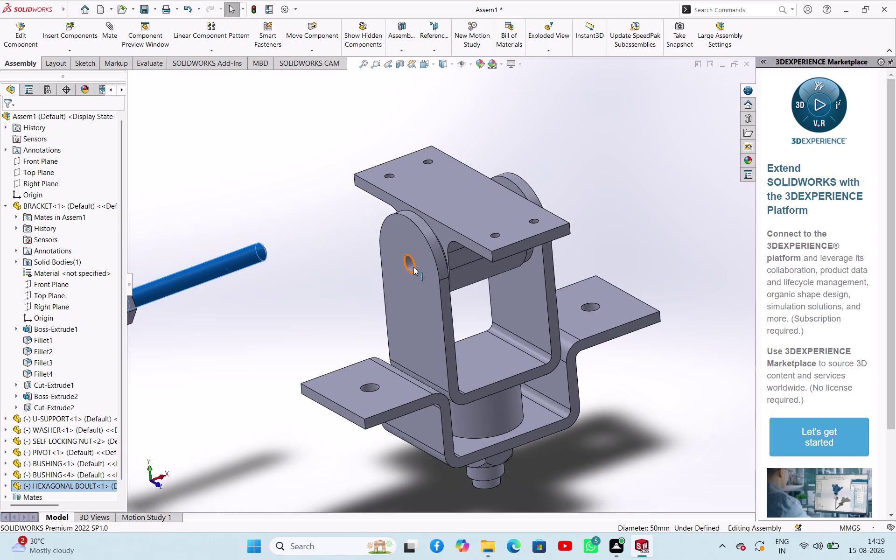
click(412, 265)
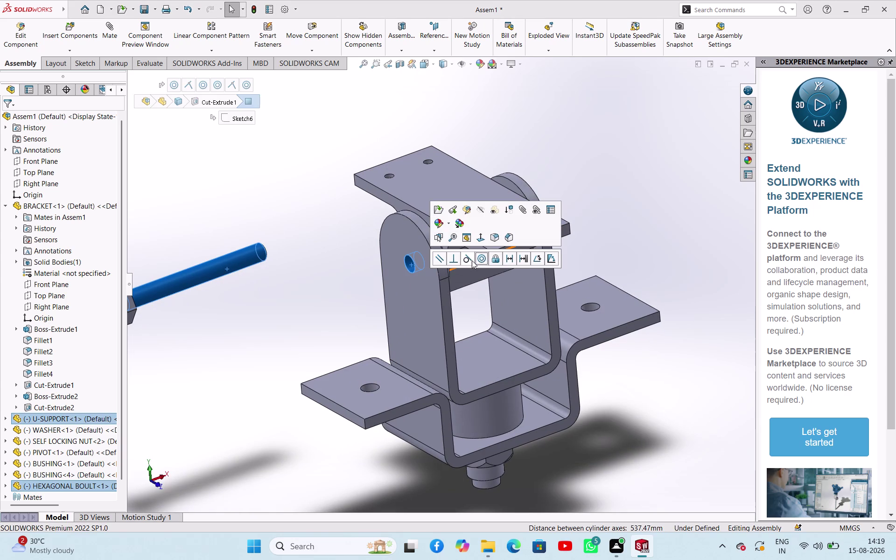
click(481, 260)
click(646, 191)
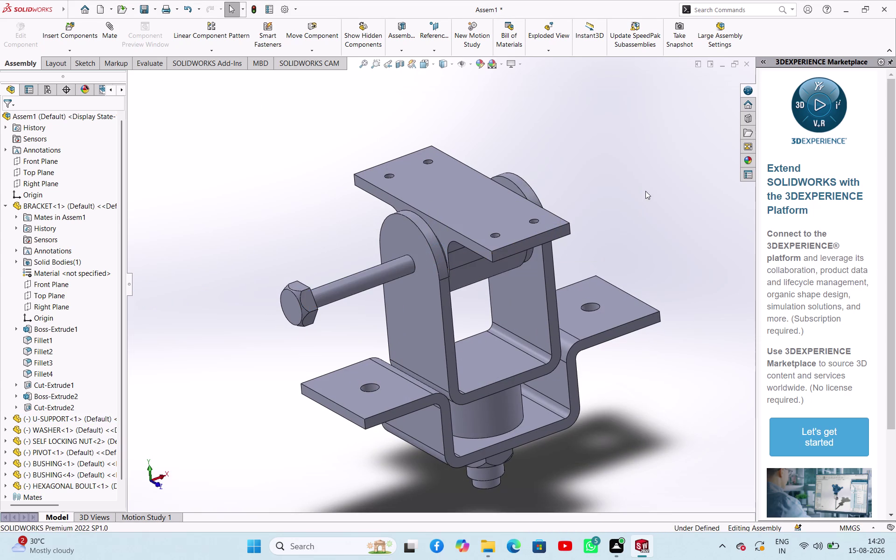
Mate the bolt head underside coincident with the bracket's outer side face.
middle_drag(608, 244, 511, 269)
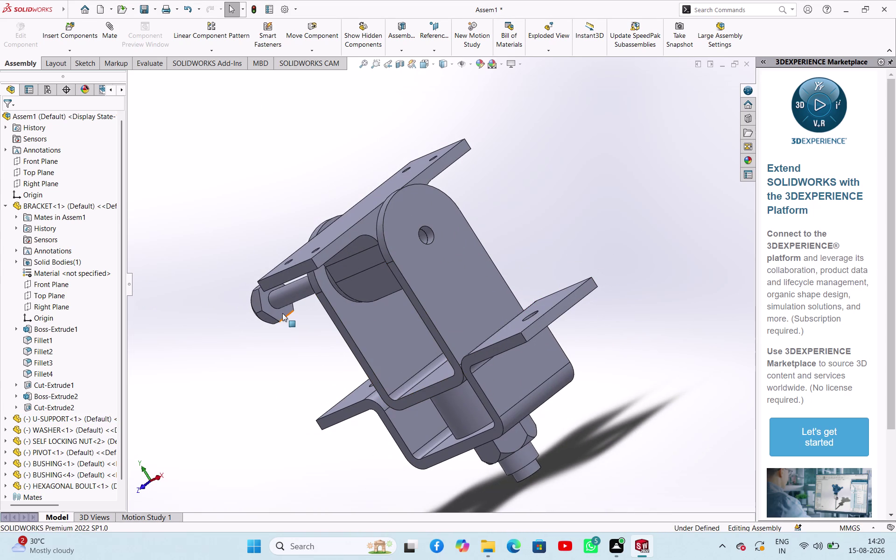
click(283, 313)
middle_drag(256, 350, 400, 344)
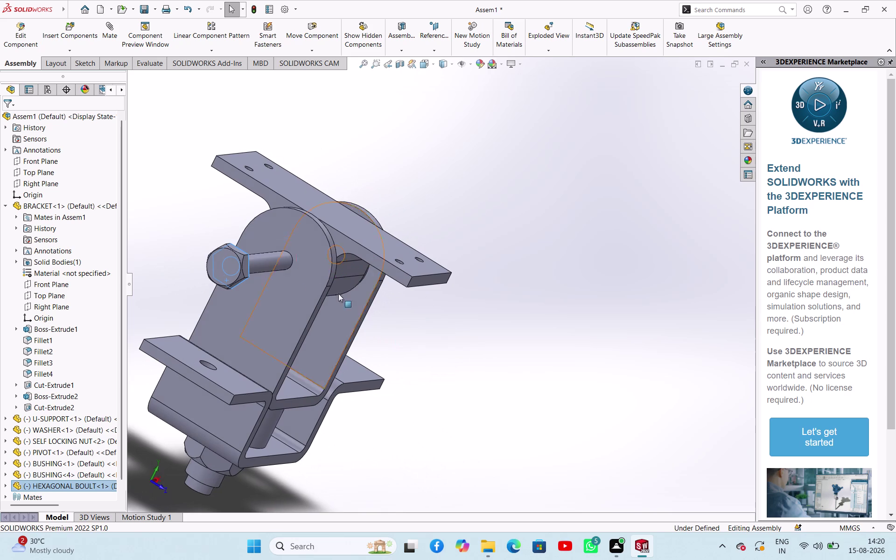
click(310, 270)
click(339, 266)
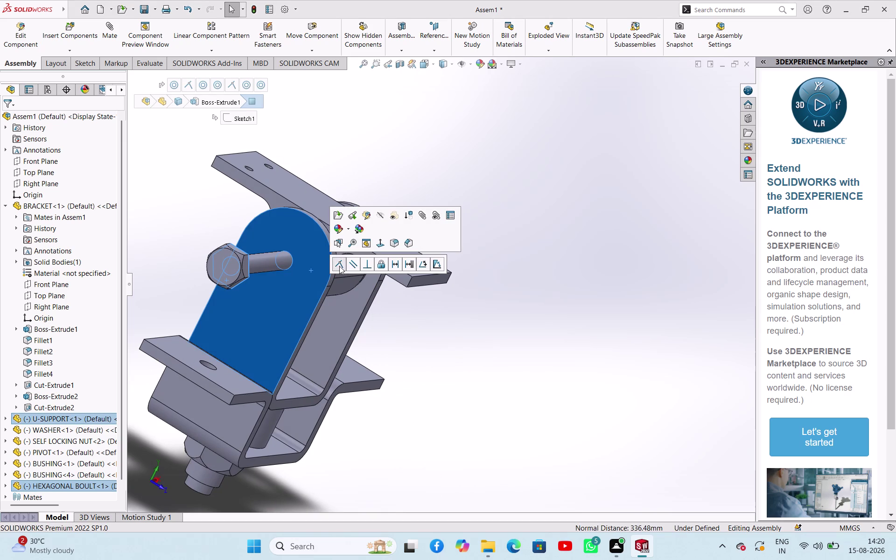
click(471, 327)
middle_drag(503, 335, 409, 321)
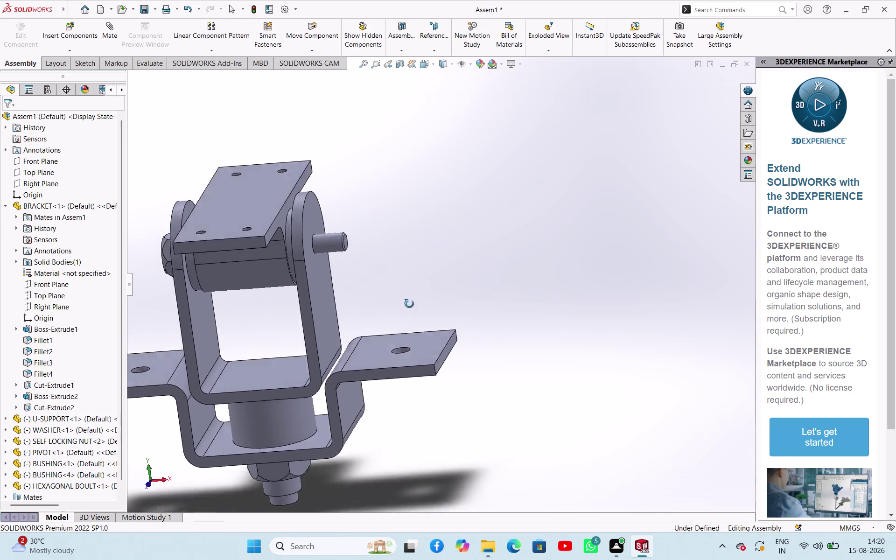
middle_drag(408, 320, 434, 317)
scroll(up, 3)
scroll(down, 3)
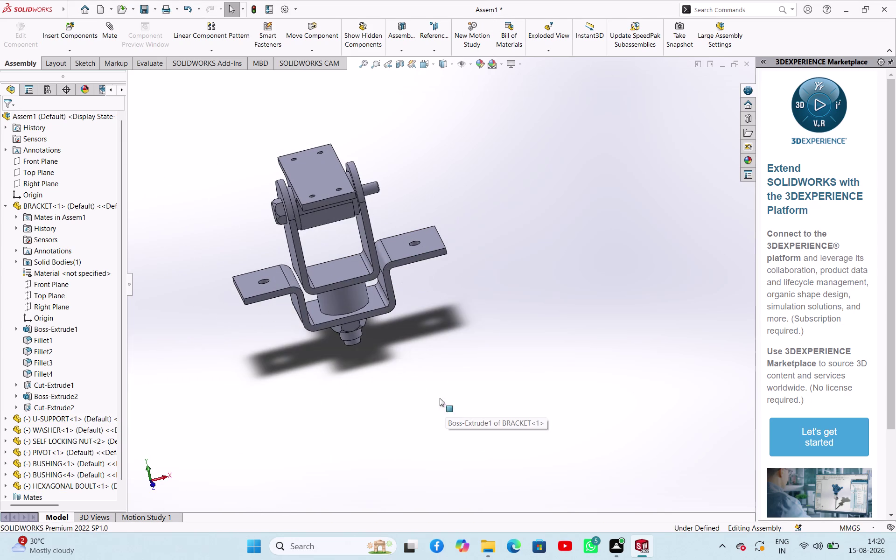
scroll(up, 3)
click(65, 46)
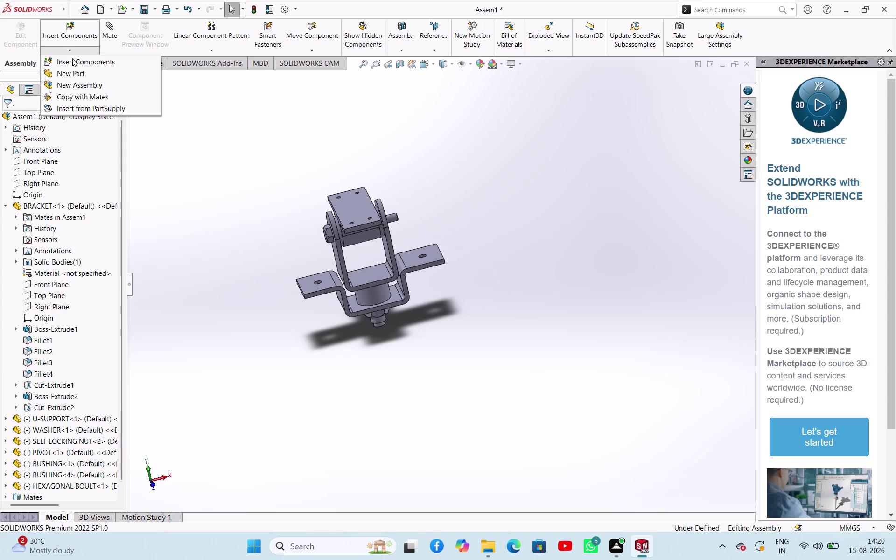
Insert the CASTLE NUT part, rotated 90°, floating above and right of the bracket.
click(72, 59)
click(72, 322)
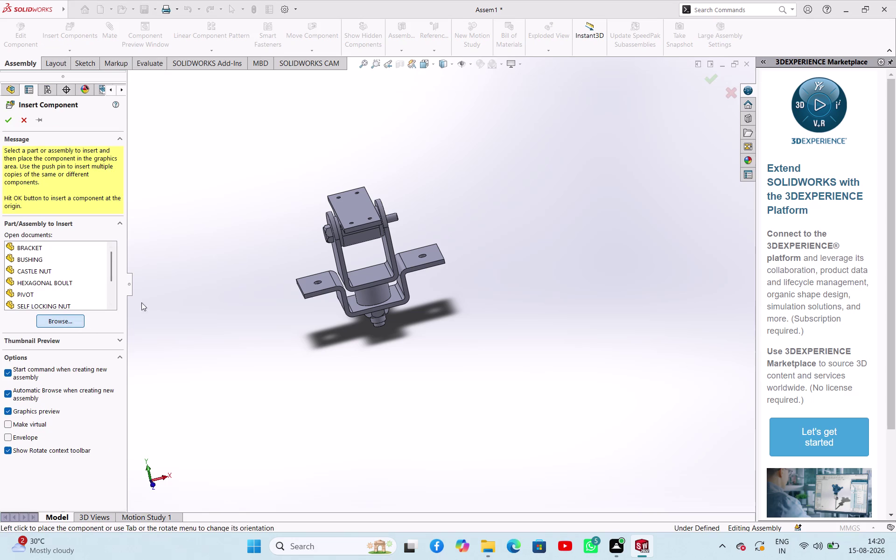
scroll(down, 3)
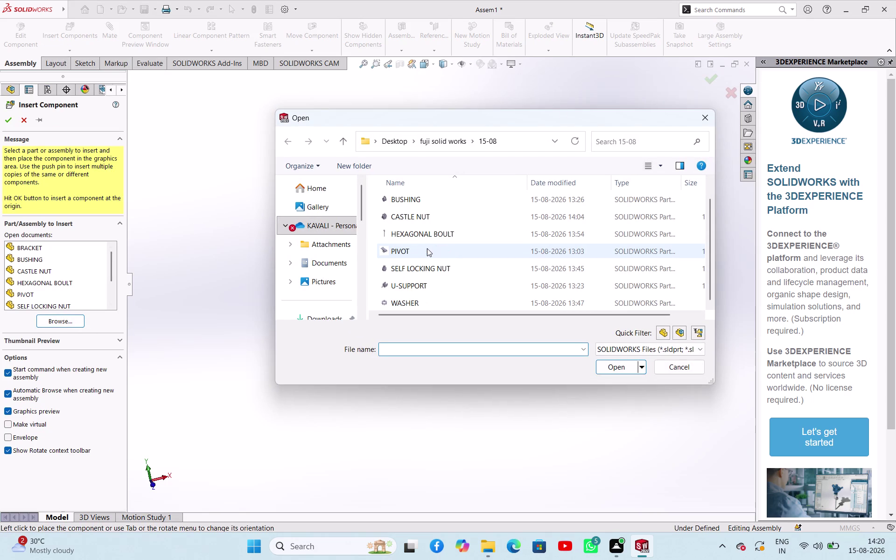
scroll(down, 3)
scroll(up, 3)
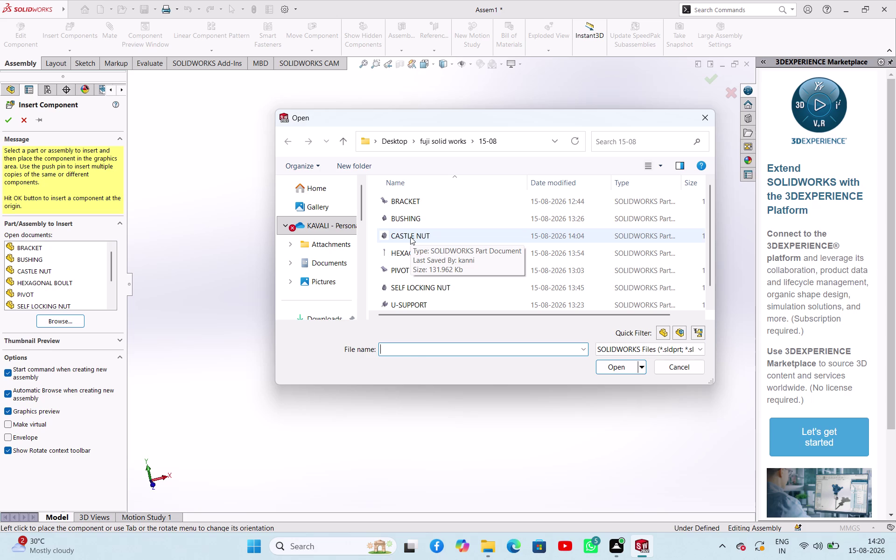
click(411, 237)
click(616, 367)
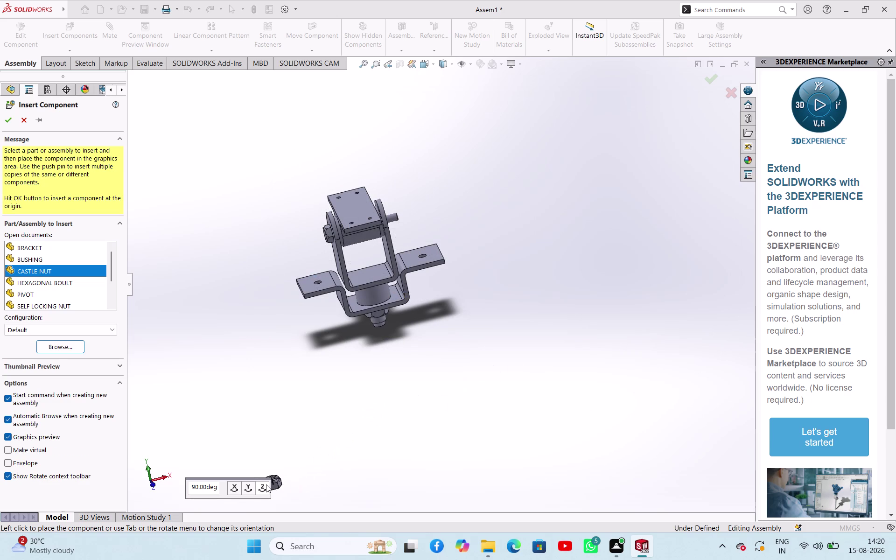
click(267, 484)
click(266, 485)
click(266, 485)
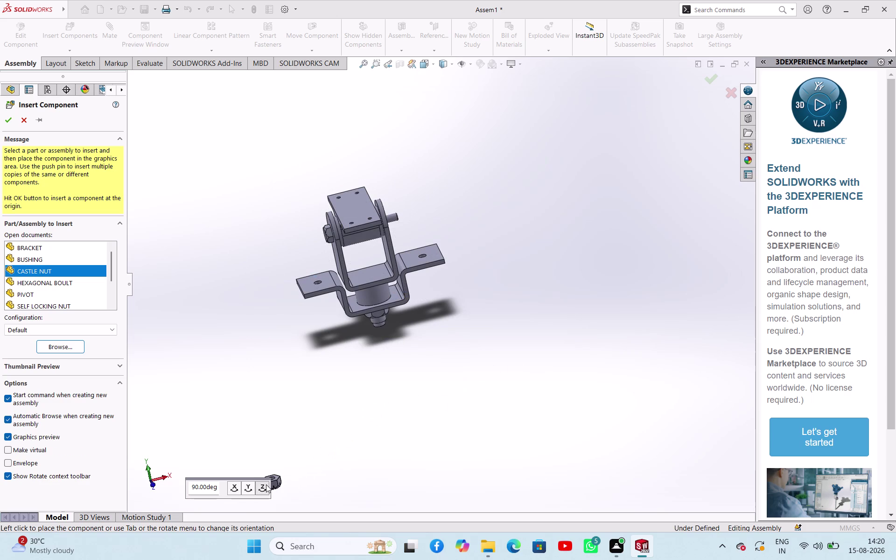
click(452, 173)
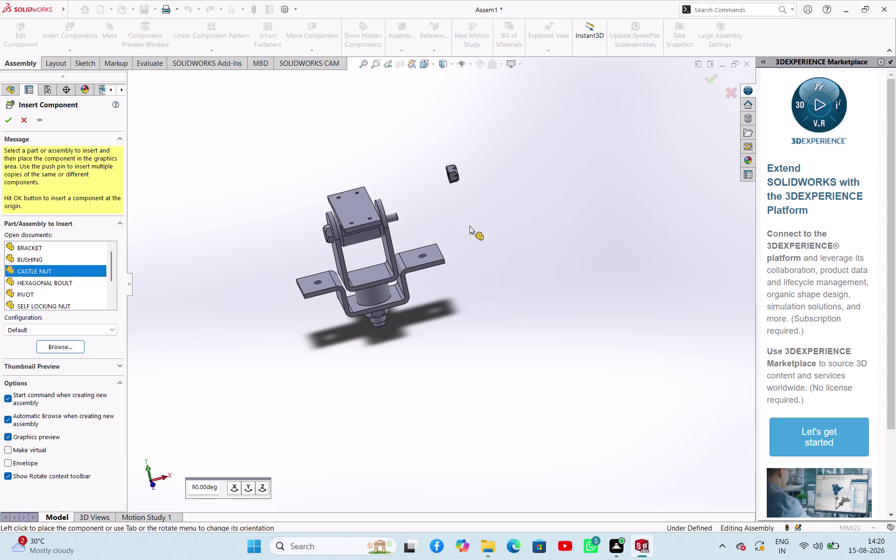
scroll(down, 3)
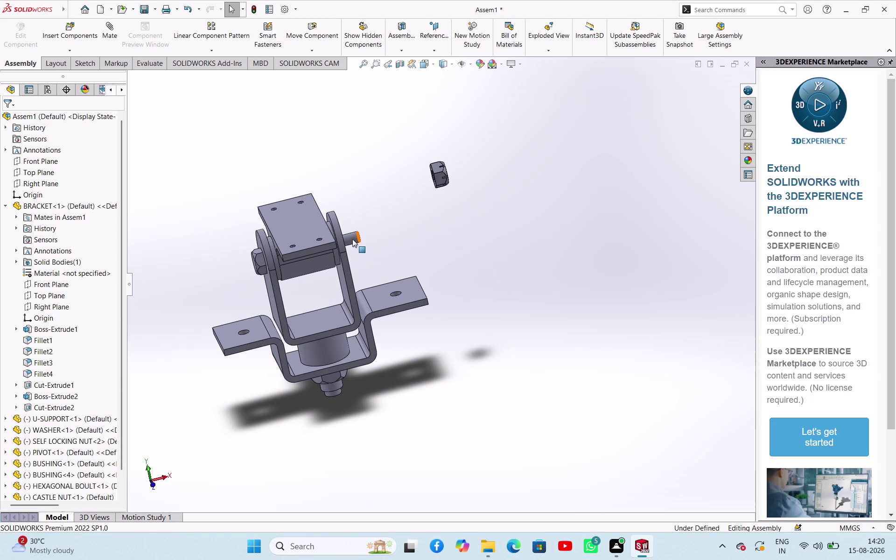
click(352, 239)
middle_drag(436, 254, 493, 269)
Make the castle nut concentric with the bolt's cylindrical shank.
scroll(down, 3)
click(432, 222)
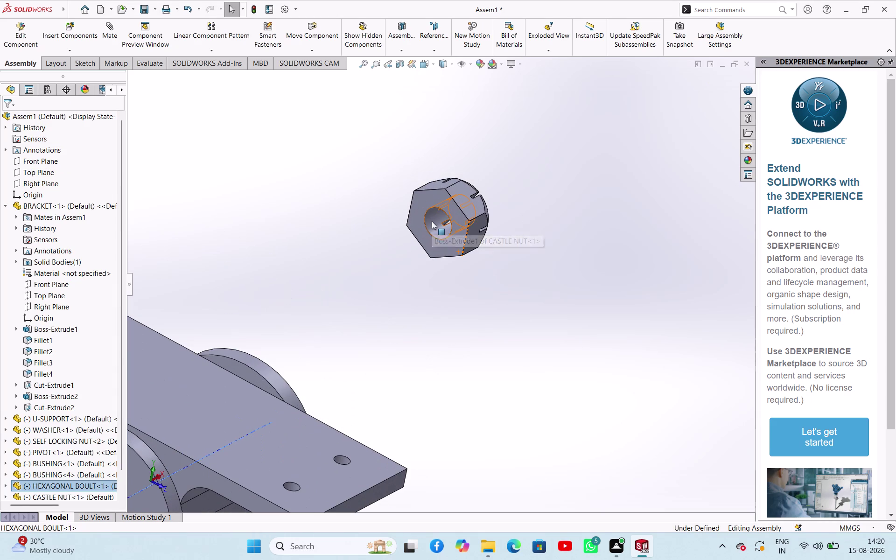
click(517, 218)
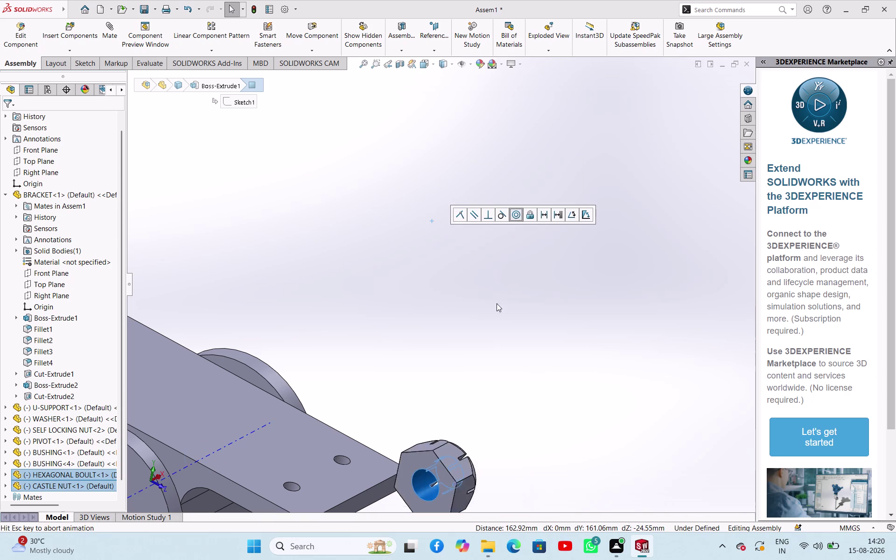
scroll(up, 3)
middle_drag(461, 341, 377, 353)
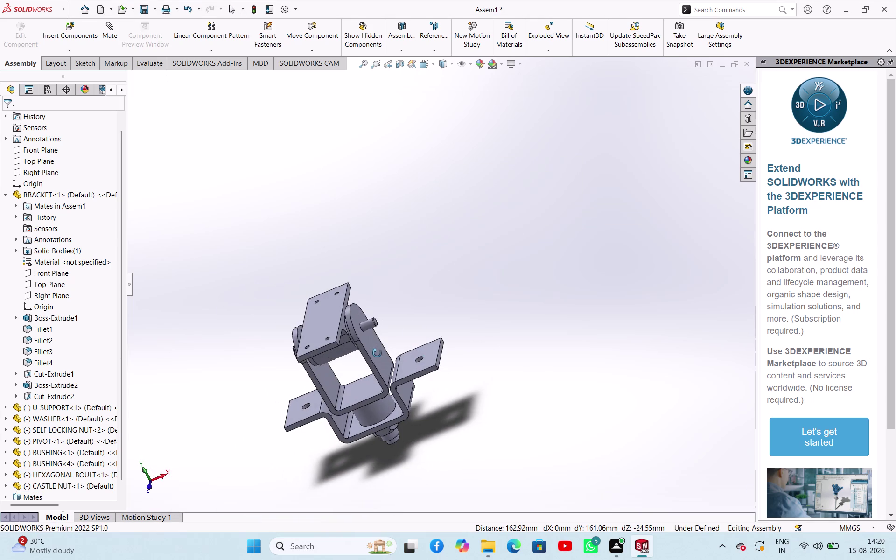
middle_drag(377, 353, 430, 359)
key(ctrl+z)
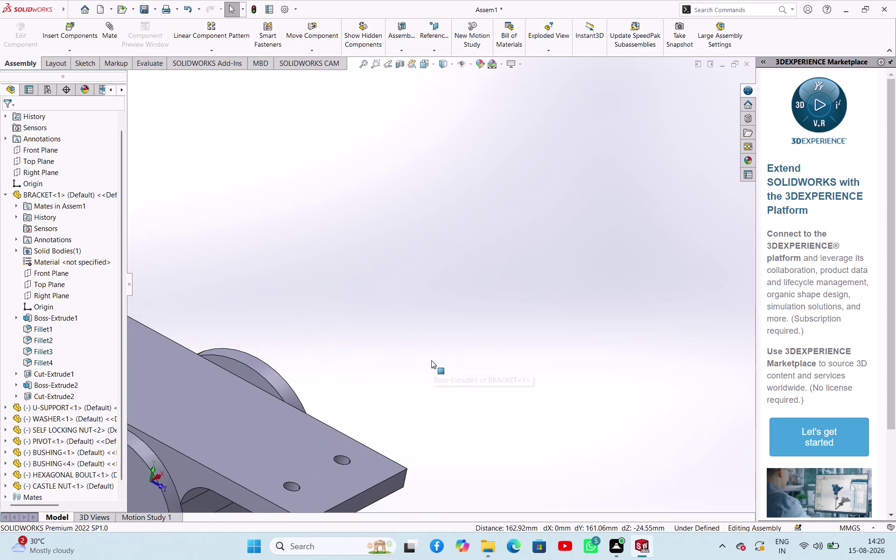
scroll(up, 3)
scroll(down, 3)
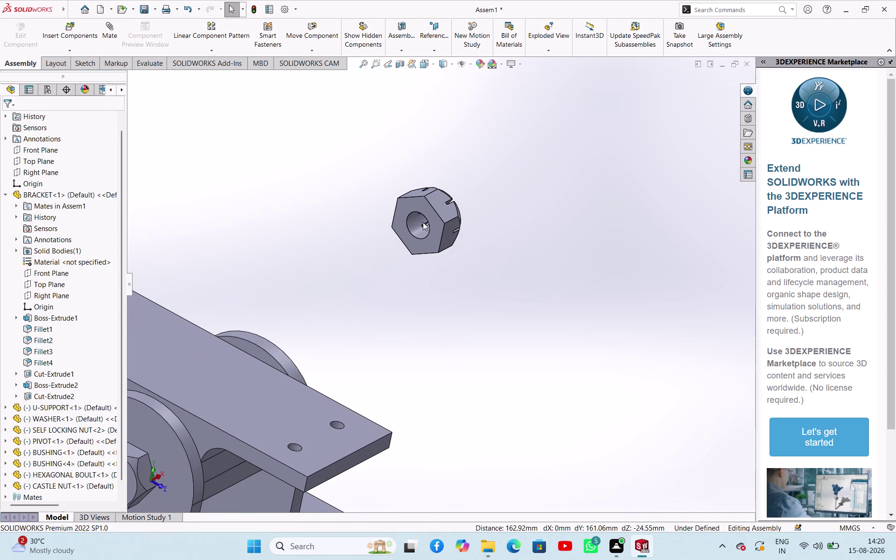
click(419, 219)
scroll(up, 3)
middle_drag(479, 323, 446, 329)
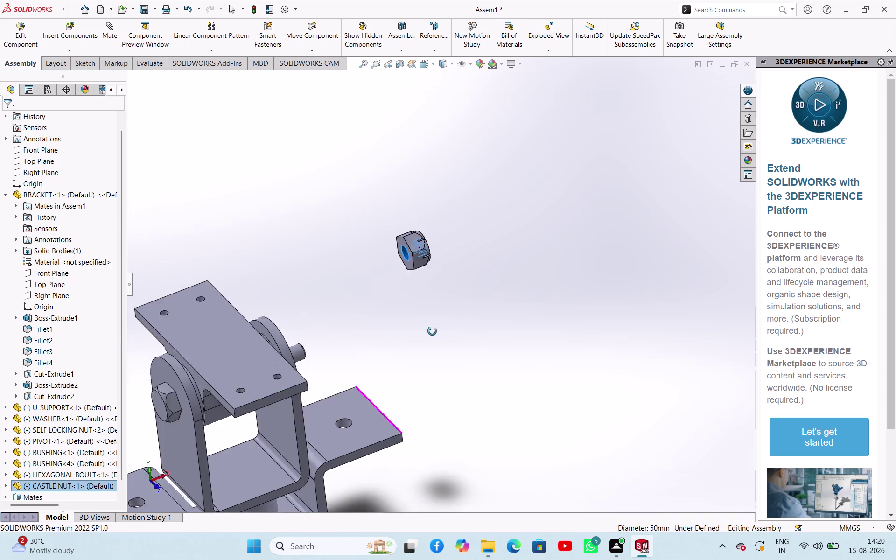
middle_drag(446, 328, 412, 338)
click(264, 355)
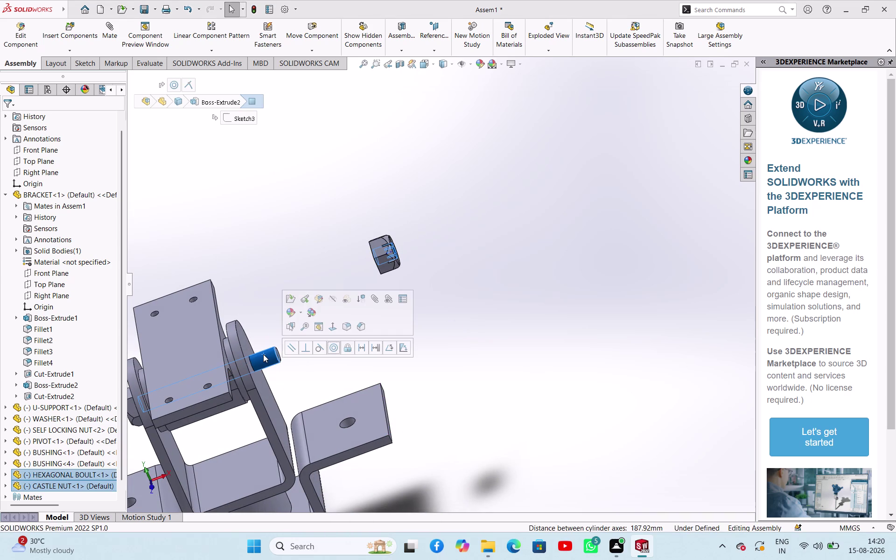
click(330, 349)
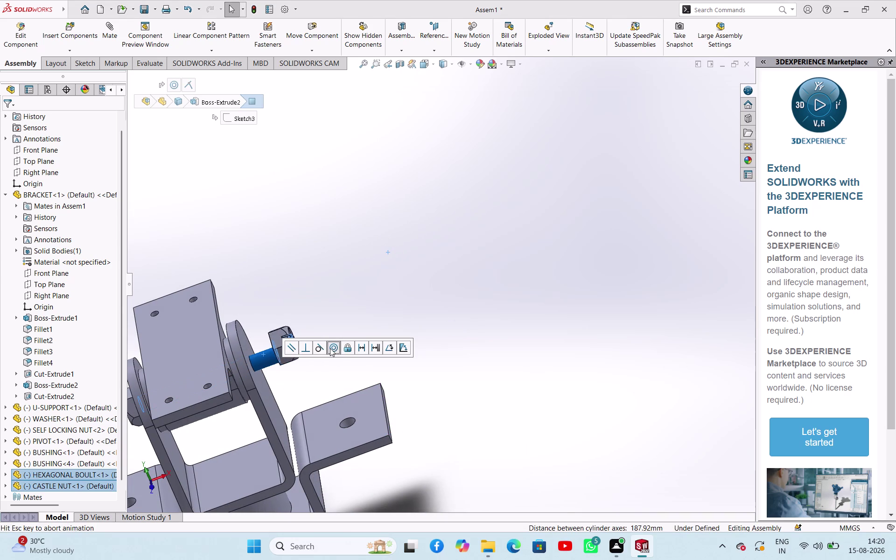
Mate the castle nut's inner face coincident with the support's round boss face, then inspect the fit.
click(471, 261)
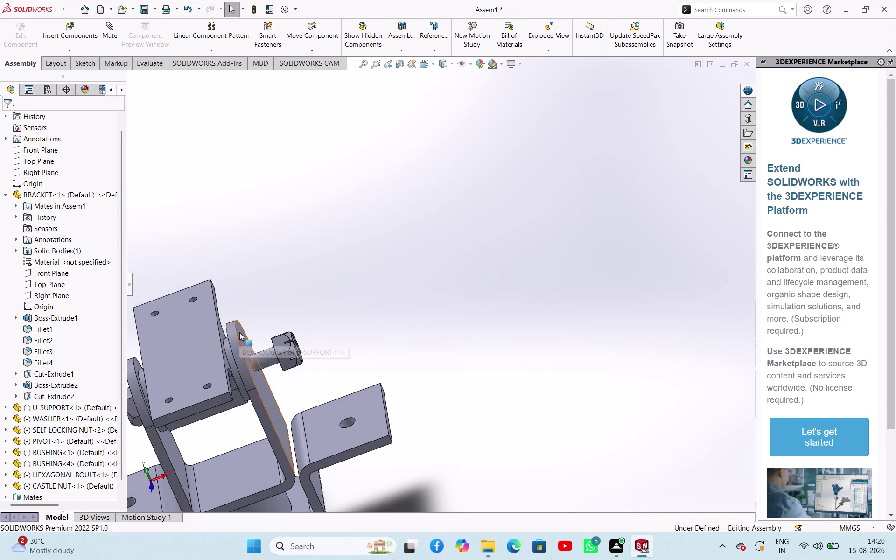
click(240, 332)
middle_drag(326, 307, 389, 322)
middle_drag(387, 323, 396, 327)
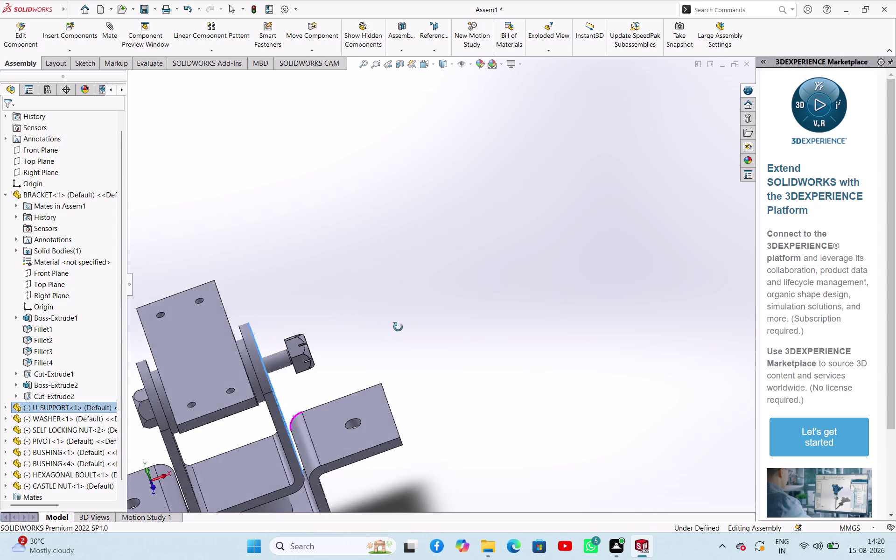
middle_drag(395, 326, 425, 334)
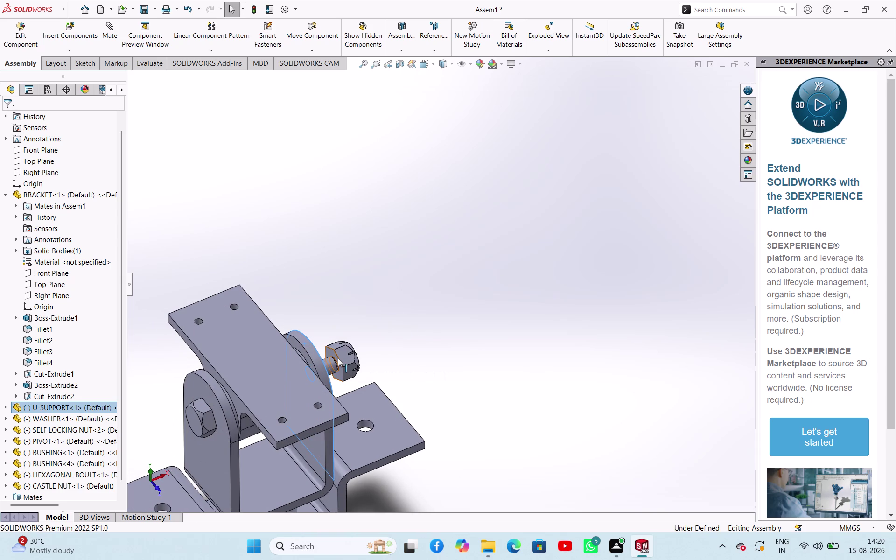
scroll(down, 3)
click(412, 327)
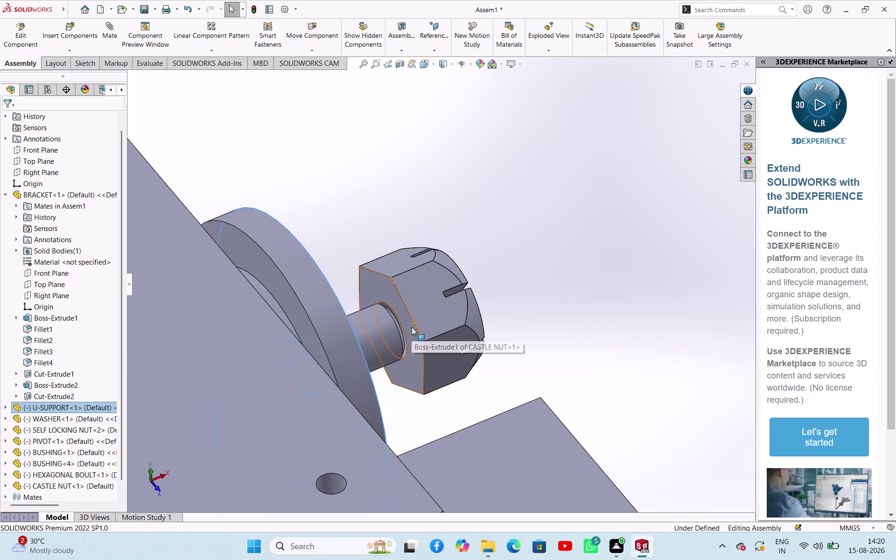
click(443, 316)
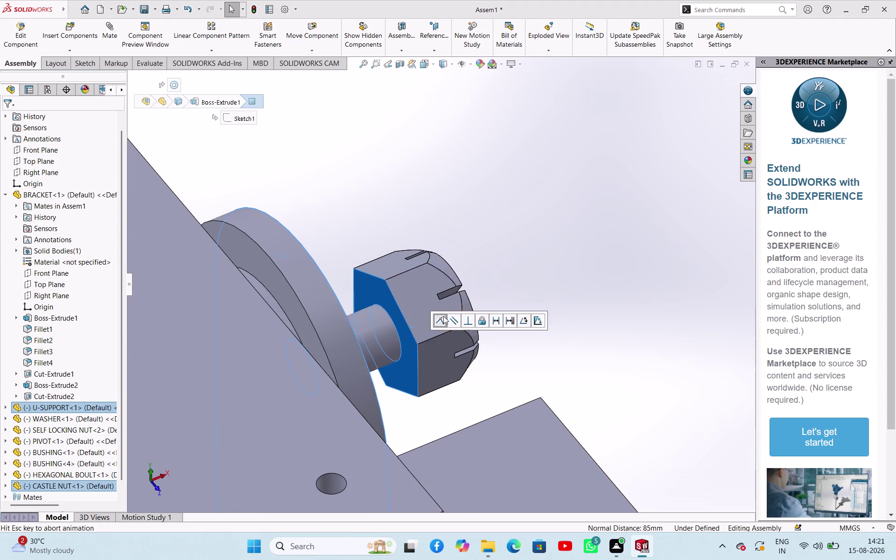
click(504, 225)
scroll(up, 3)
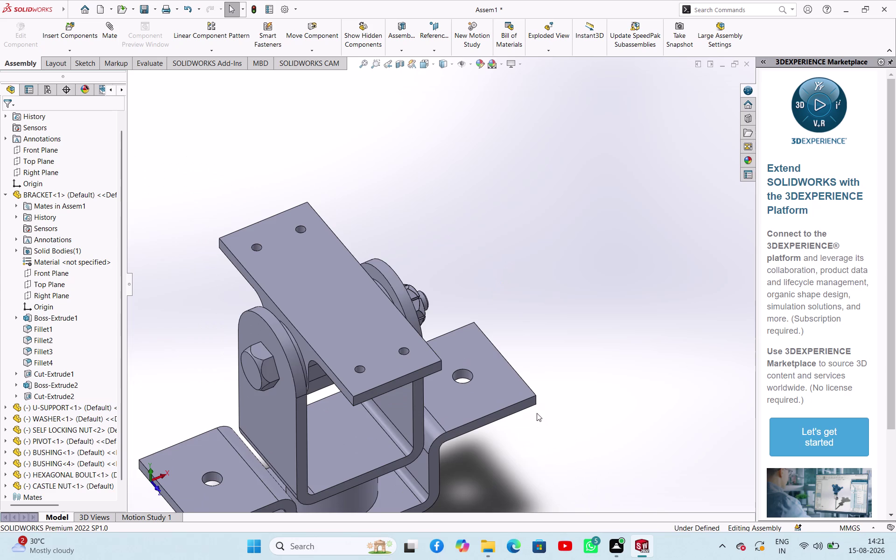
scroll(up, 3)
middle_drag(534, 424, 526, 314)
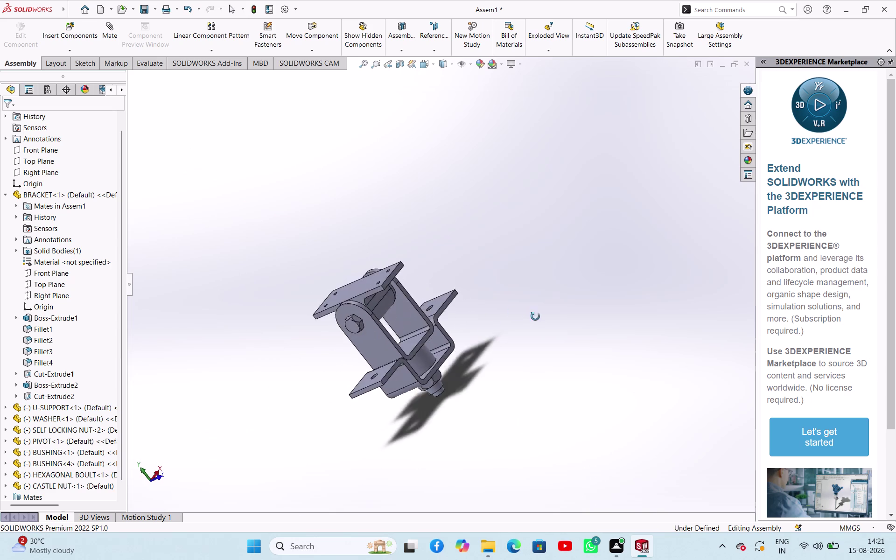
middle_drag(525, 314, 510, 353)
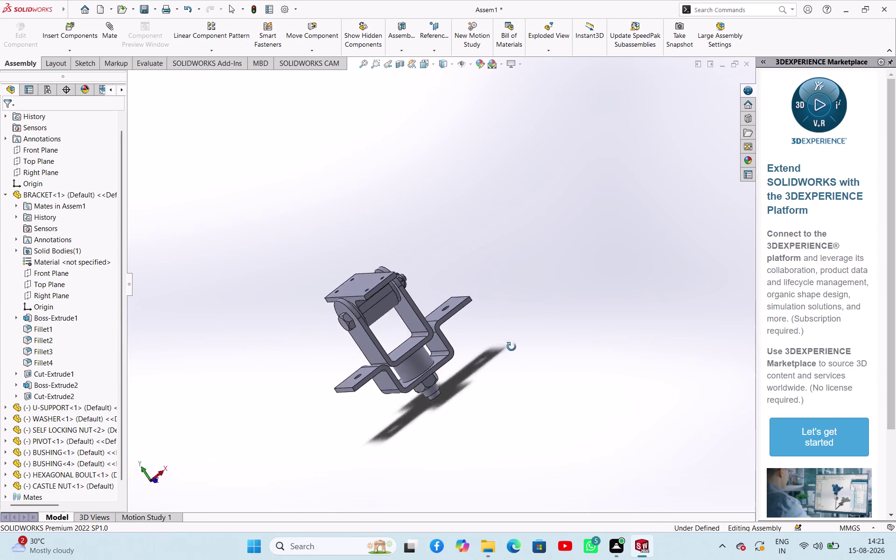
middle_drag(510, 354, 481, 391)
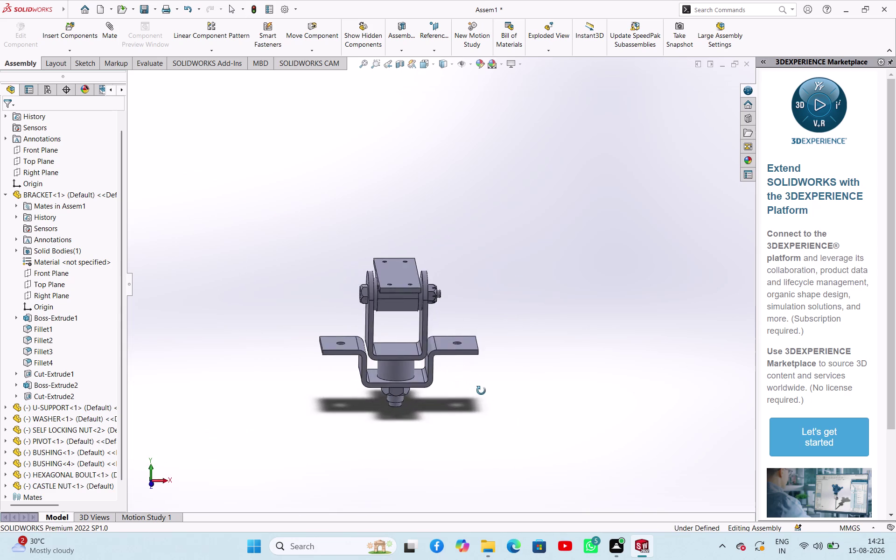
middle_drag(482, 391, 482, 376)
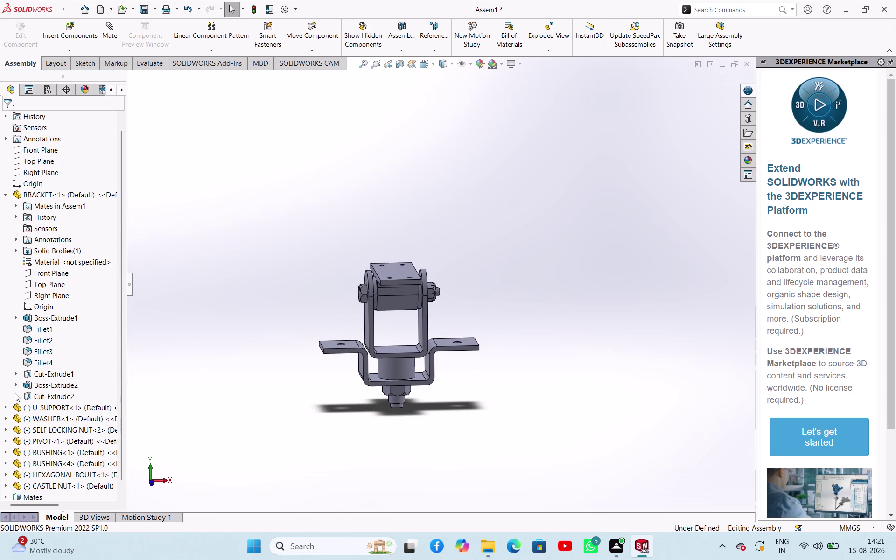
Start a new mate and expand the U-SUPPORT component in the flyout tree.
click(103, 30)
scroll(up, 3)
scroll(down, 3)
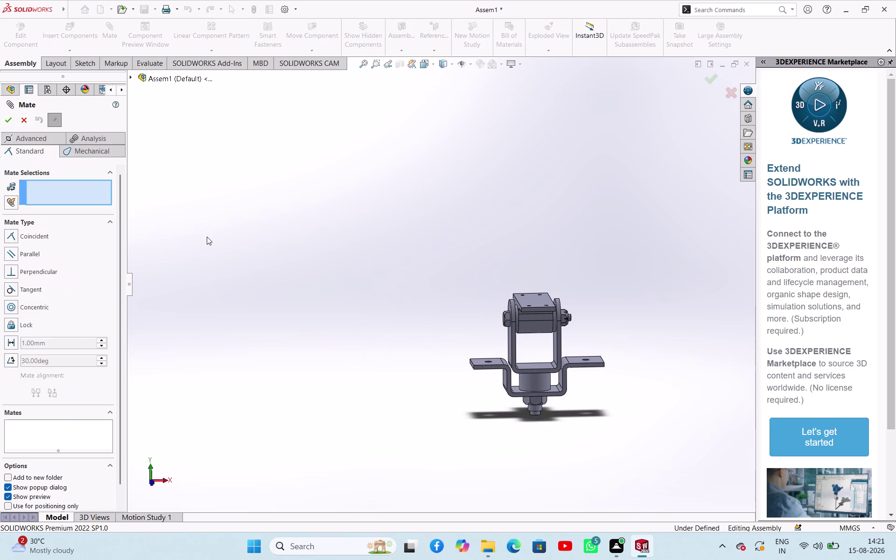
click(129, 76)
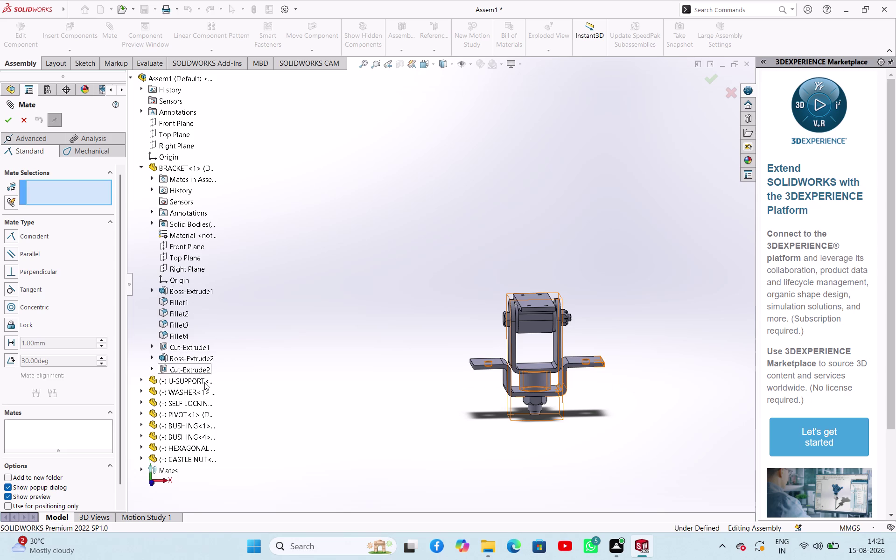
click(142, 378)
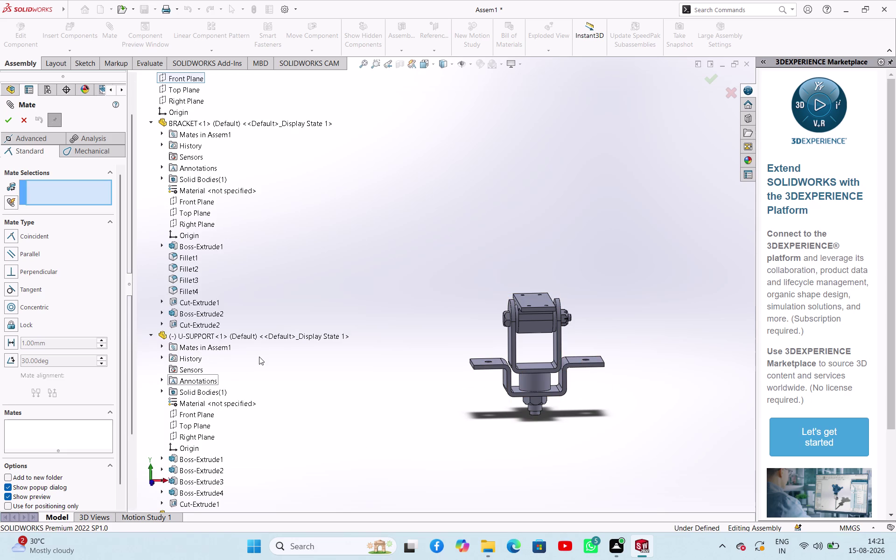
click(148, 335)
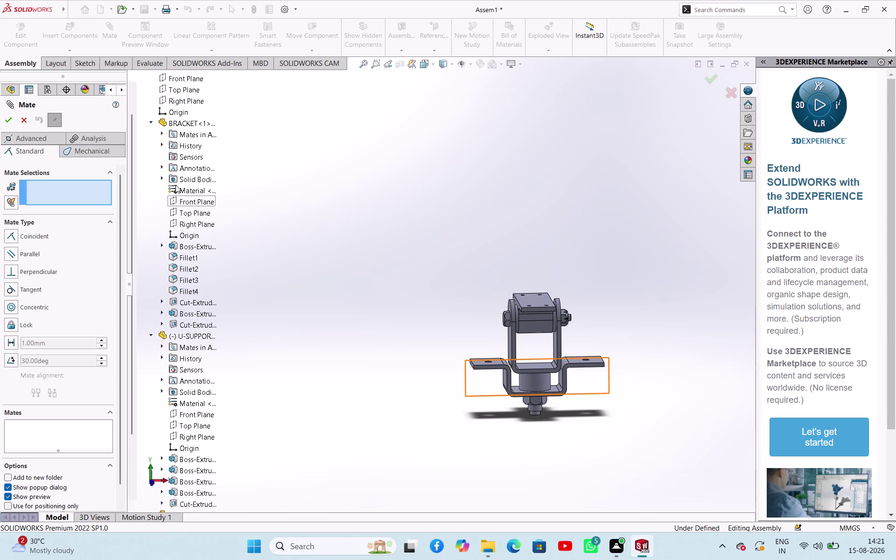
click(150, 120)
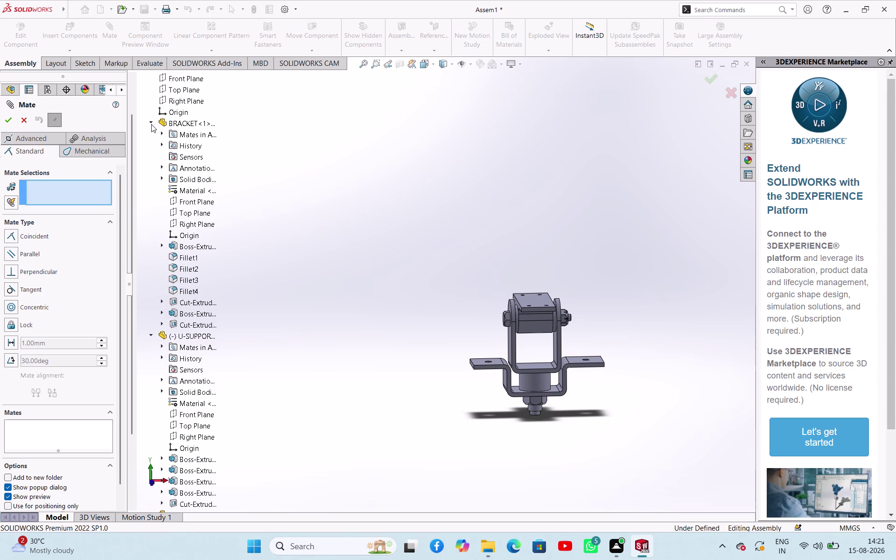
click(152, 124)
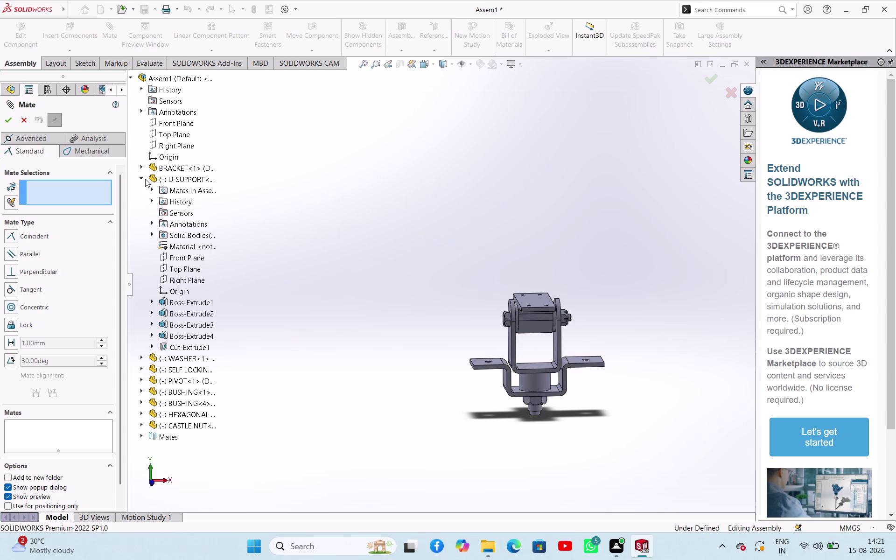
click(141, 177)
click(239, 336)
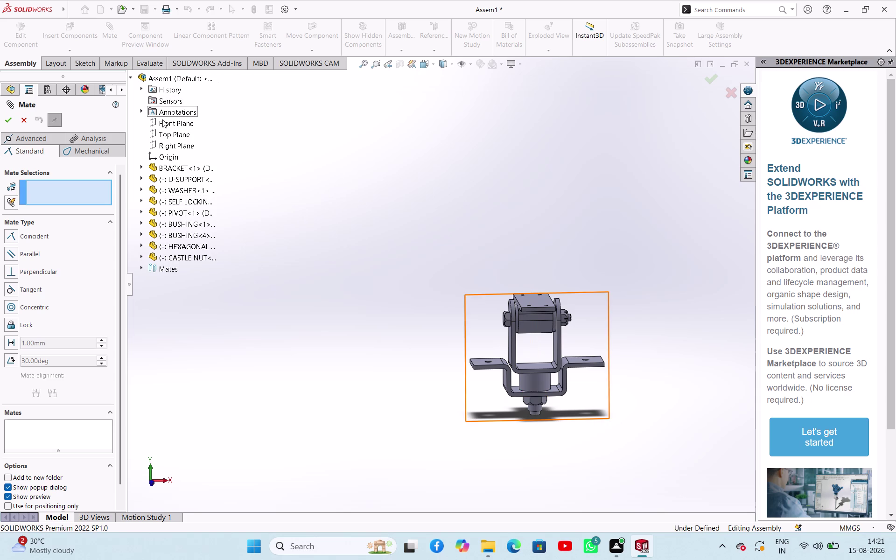
click(142, 177)
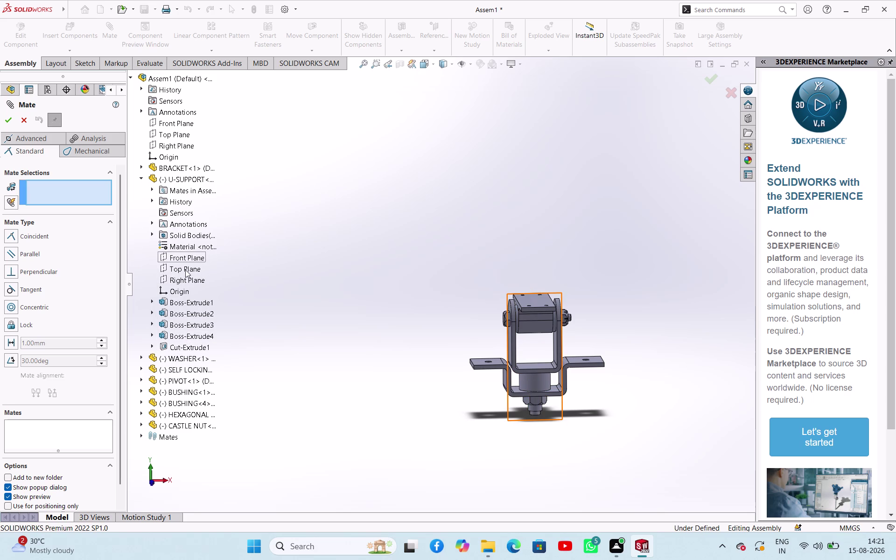
Select U-SUPPORT Top Plane and assembly Front Plane, then accept the Coincident mate.
click(185, 270)
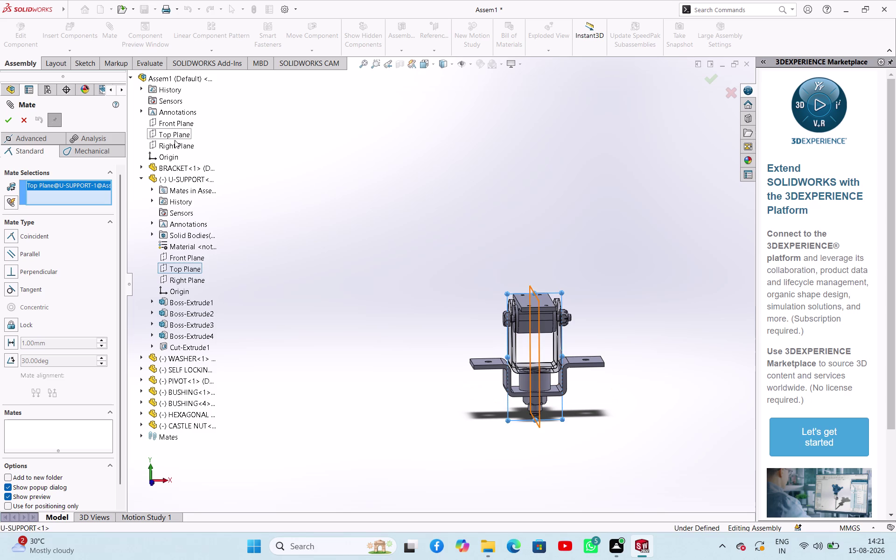
click(173, 123)
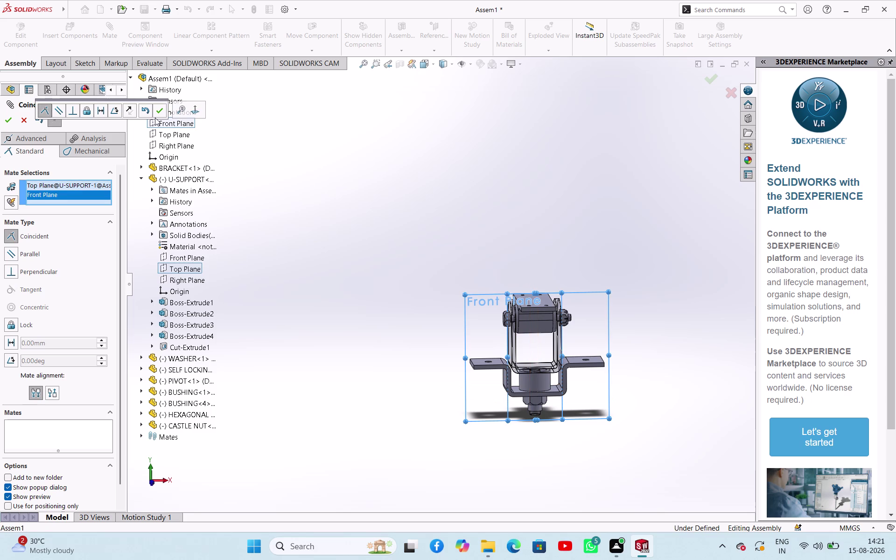
click(159, 109)
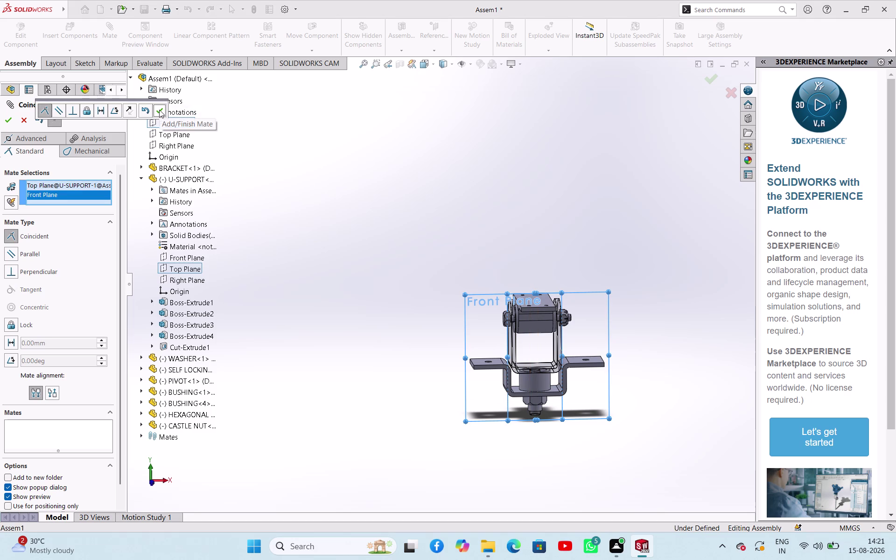
click(159, 110)
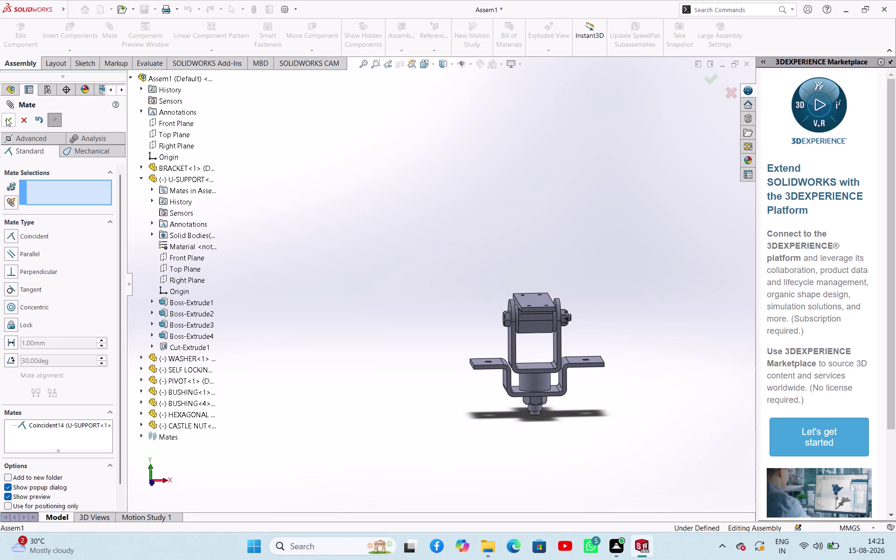
click(6, 118)
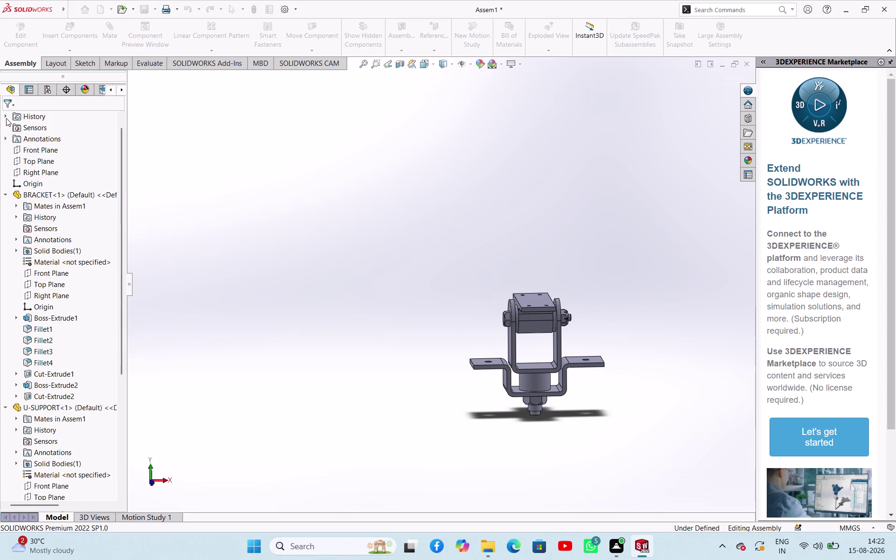
Collapse the BRACKET and U-SUPPORT components in the flyout tree.
click(295, 282)
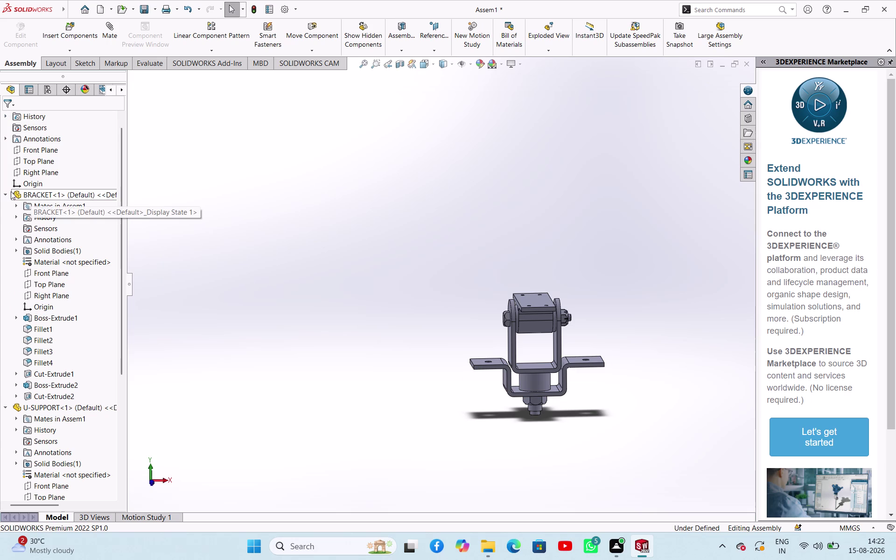
click(7, 193)
click(5, 218)
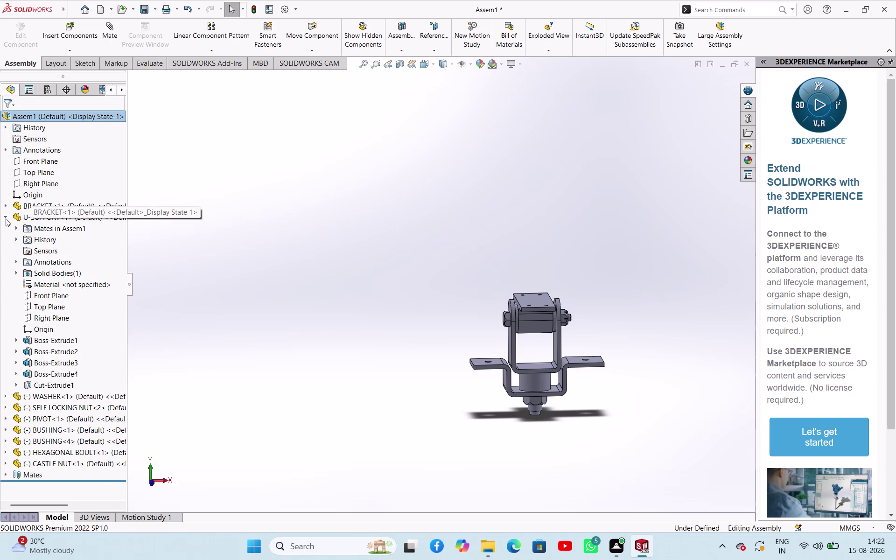
click(204, 282)
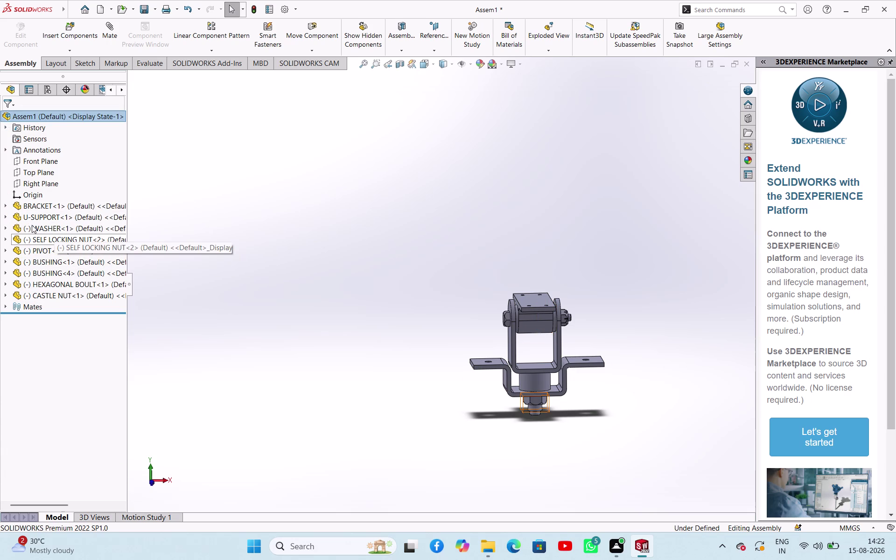
click(6, 230)
click(110, 40)
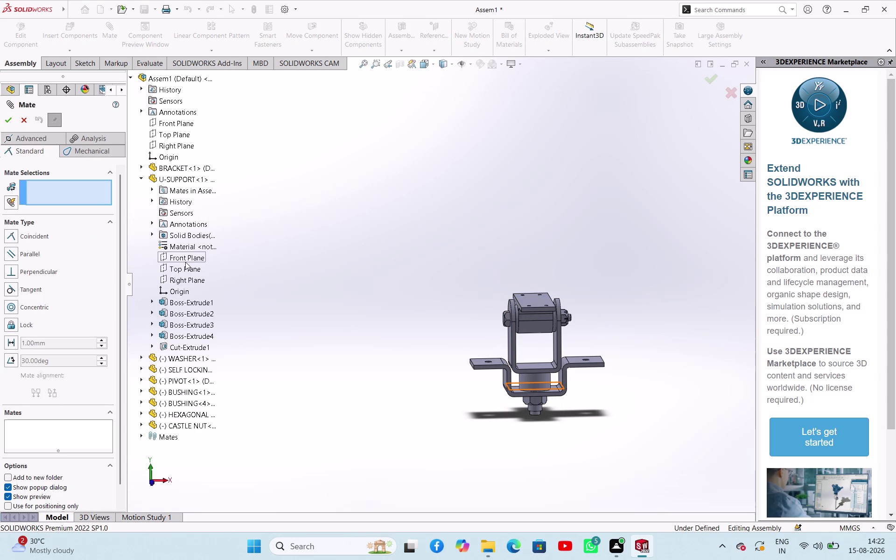
Pair the U-SUPPORT Front Plane with the assembly Top Plane and try accepting the mate.
click(185, 261)
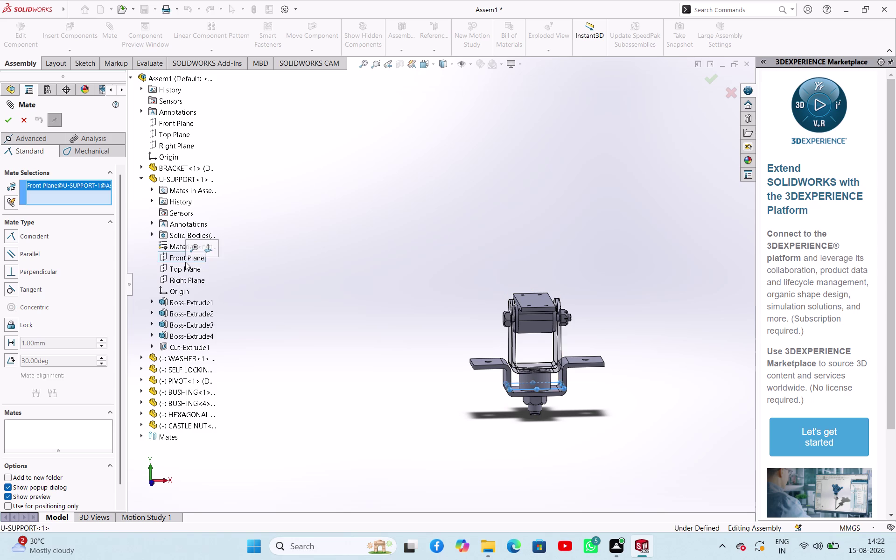
click(183, 138)
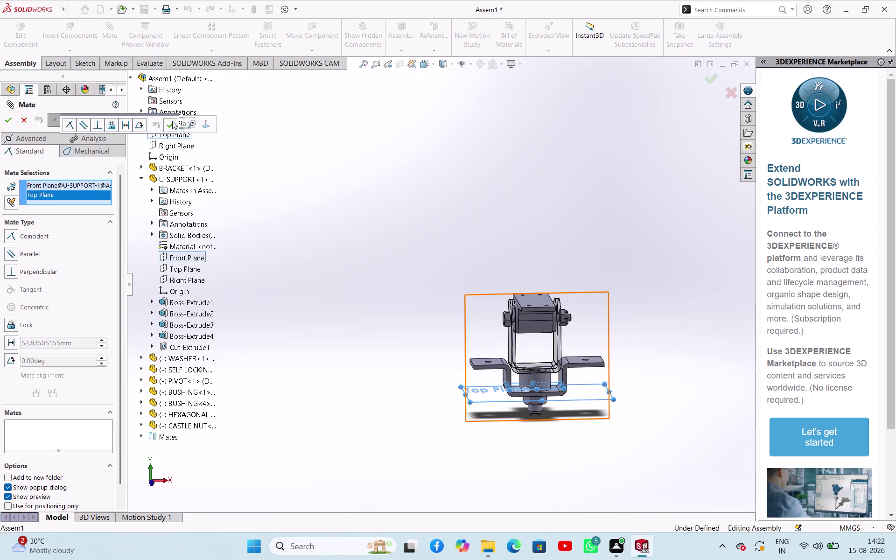
click(172, 121)
click(3, 120)
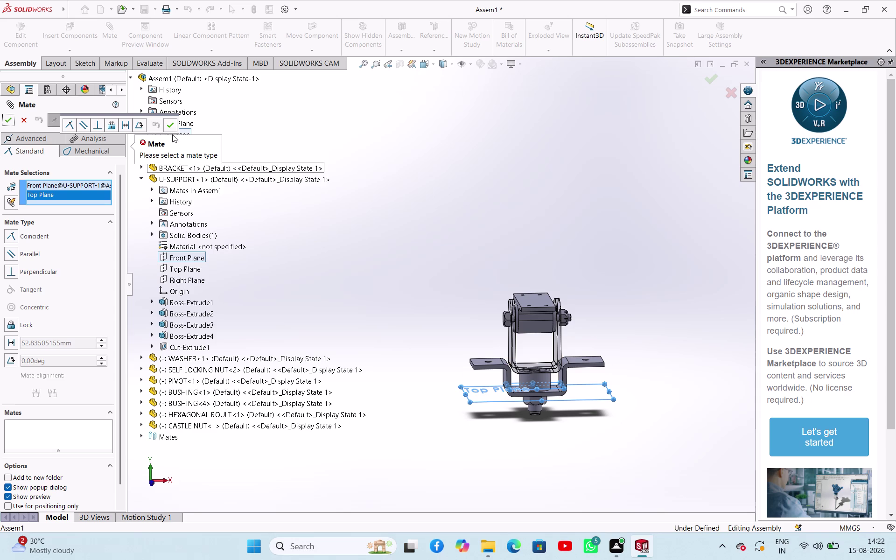
click(169, 127)
click(10, 123)
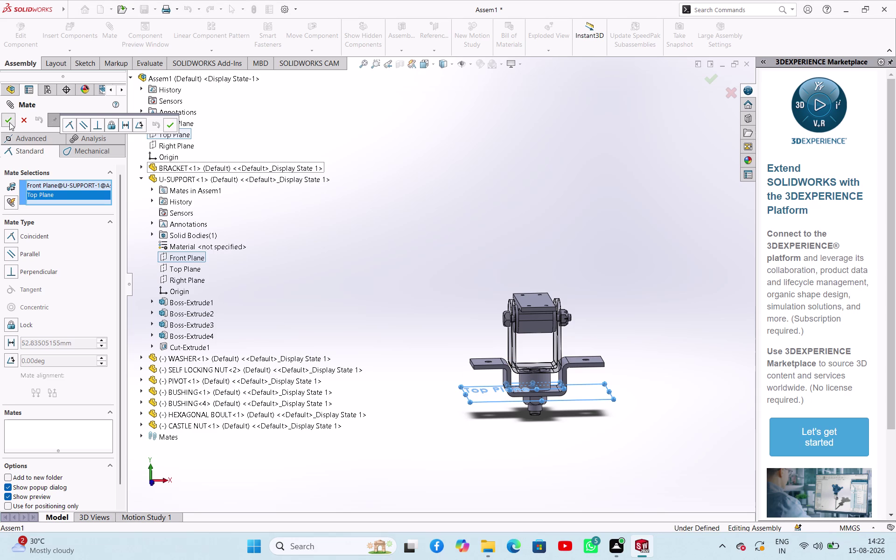
click(354, 210)
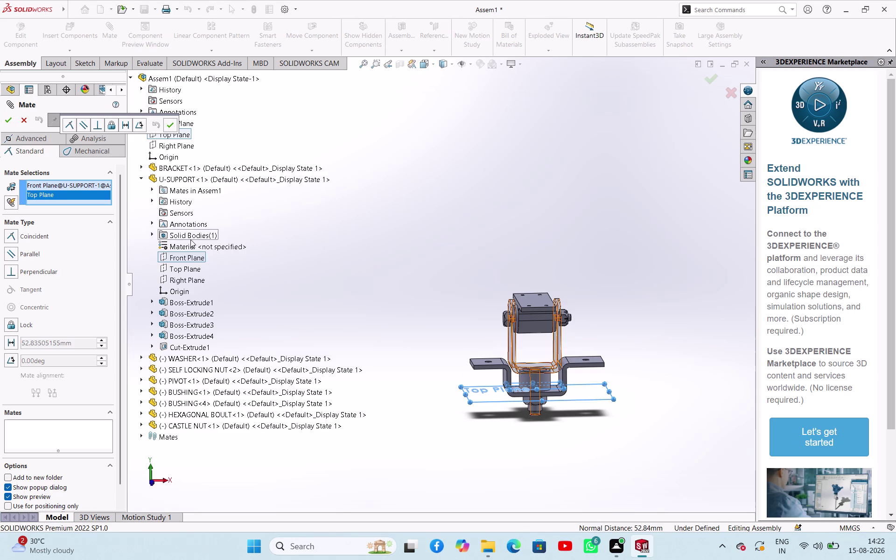
Swap the U-SUPPORT Front Plane for its Top Plane and try mate types.
click(191, 255)
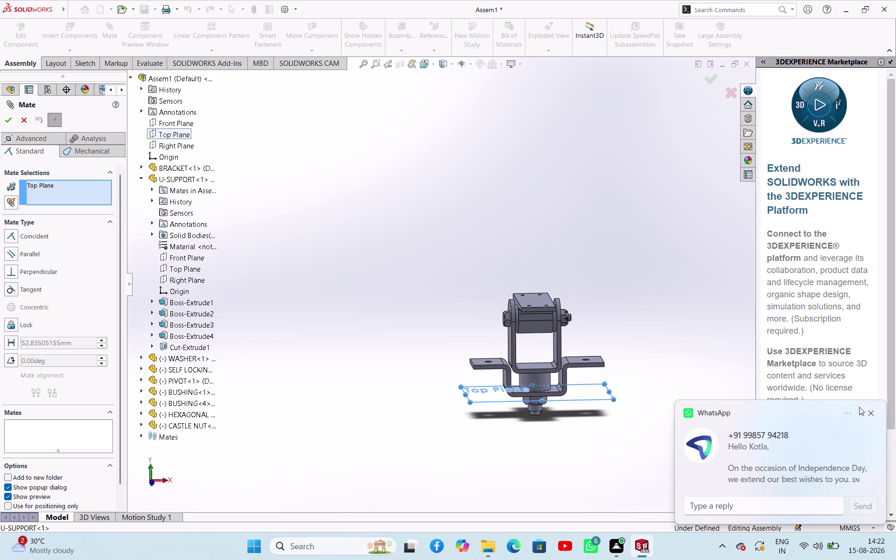
click(864, 417)
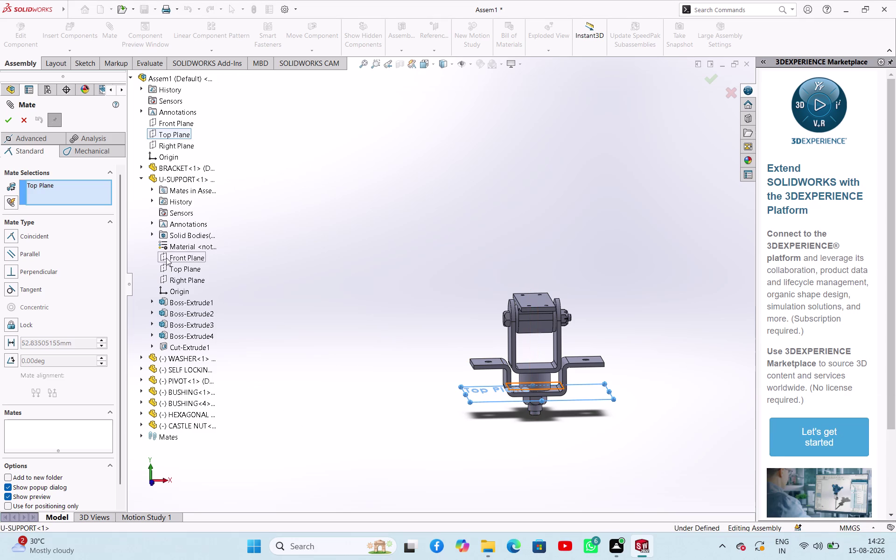
click(178, 273)
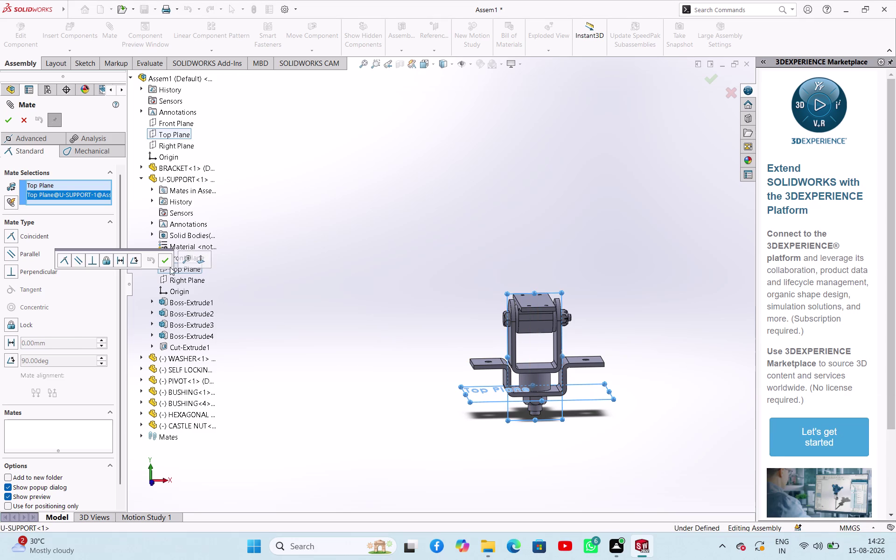
click(164, 265)
click(10, 122)
click(298, 209)
click(299, 209)
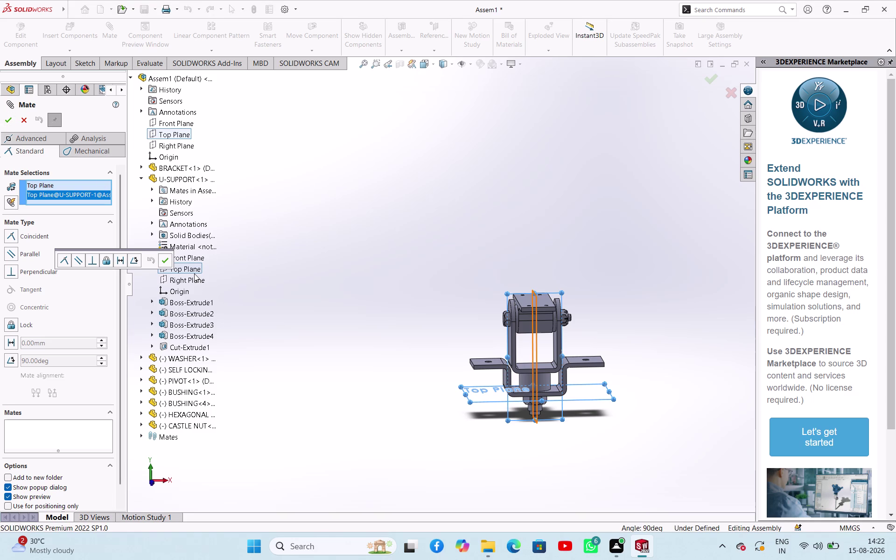
click(153, 259)
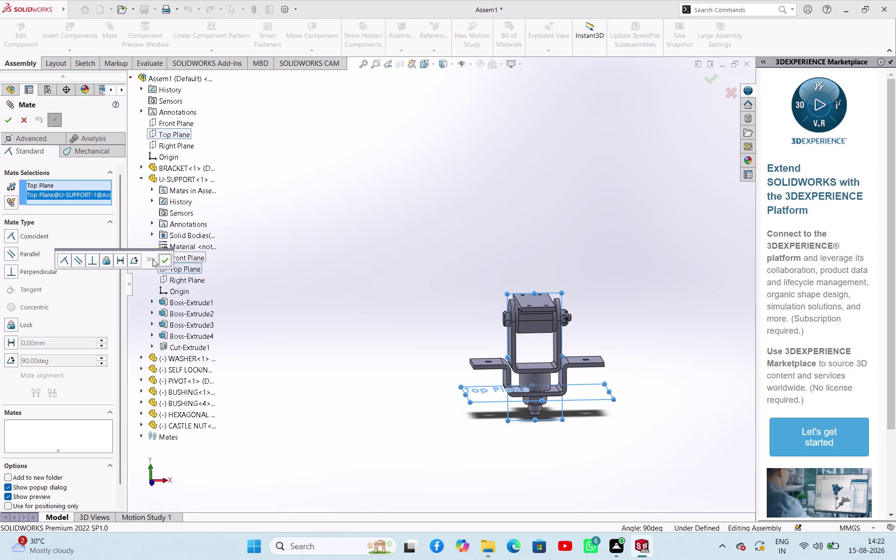
Abandon the top-plane mate and restart Mate with nothing selected.
click(253, 271)
click(23, 121)
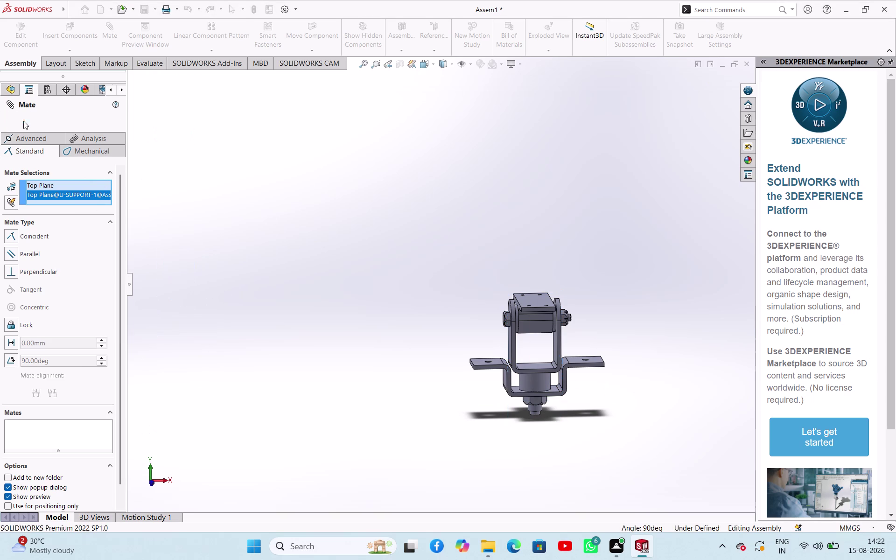
click(302, 247)
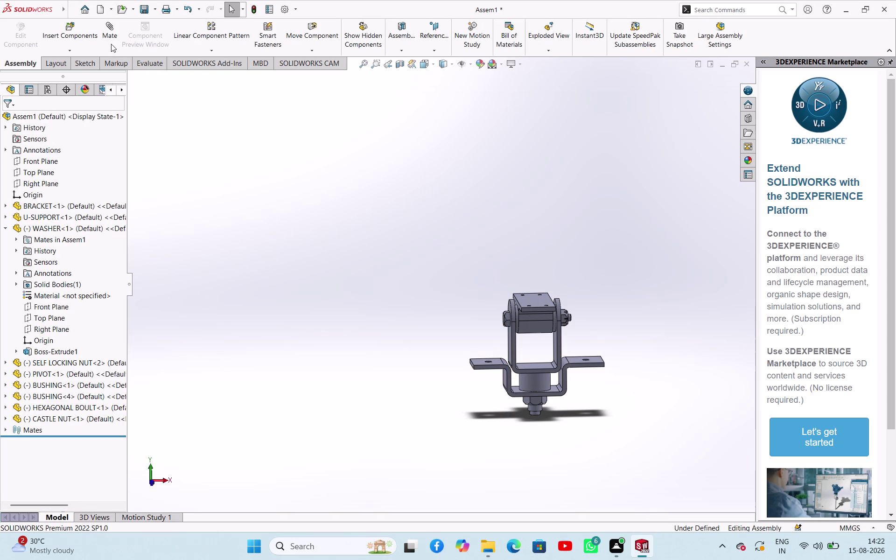
click(113, 42)
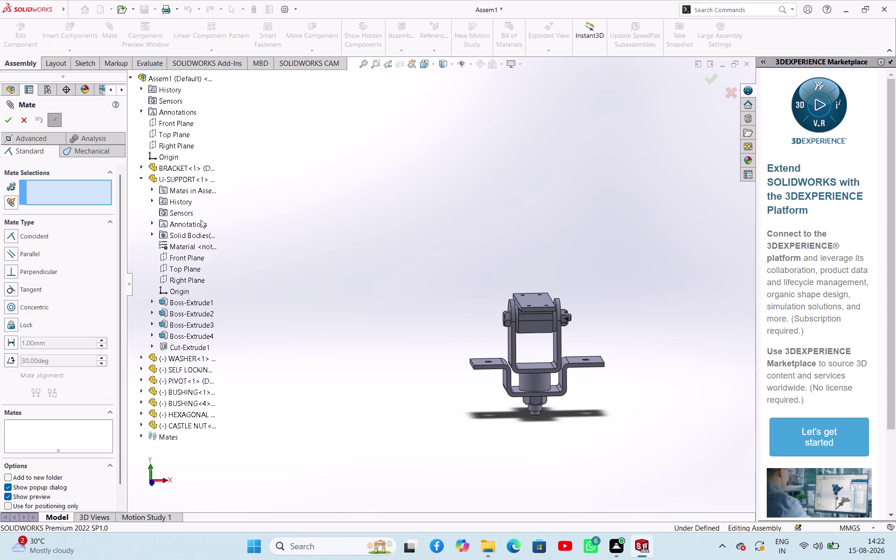
Make U-SUPPORT Right Plane coincident with the assembly Right Plane and close Mate.
click(187, 281)
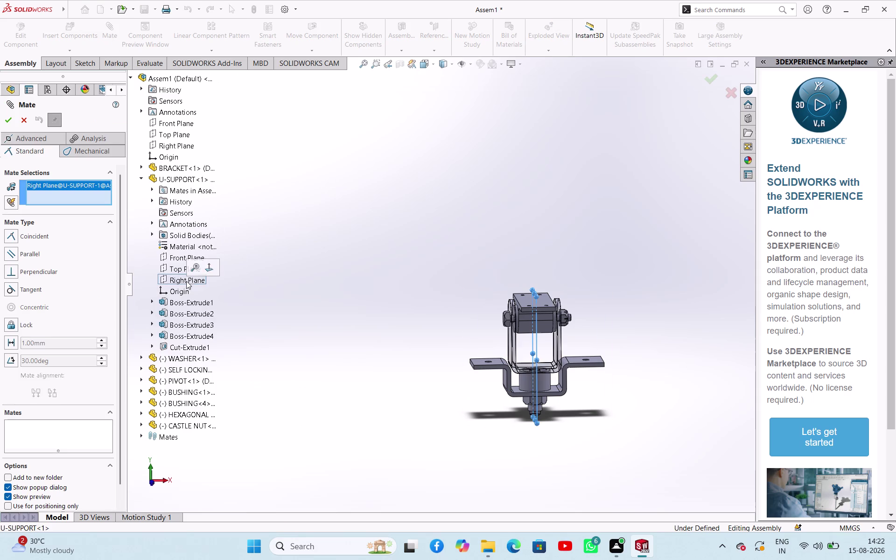
click(183, 148)
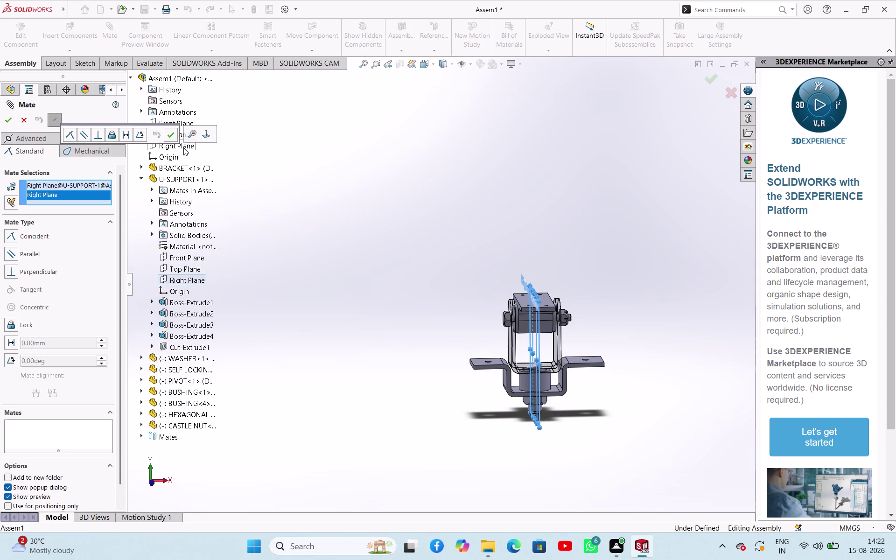
click(172, 132)
click(172, 133)
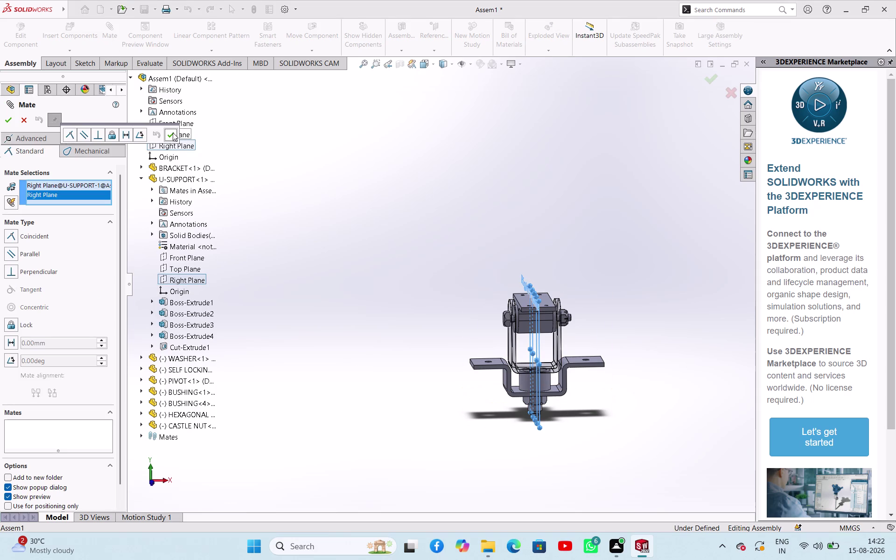
click(3, 120)
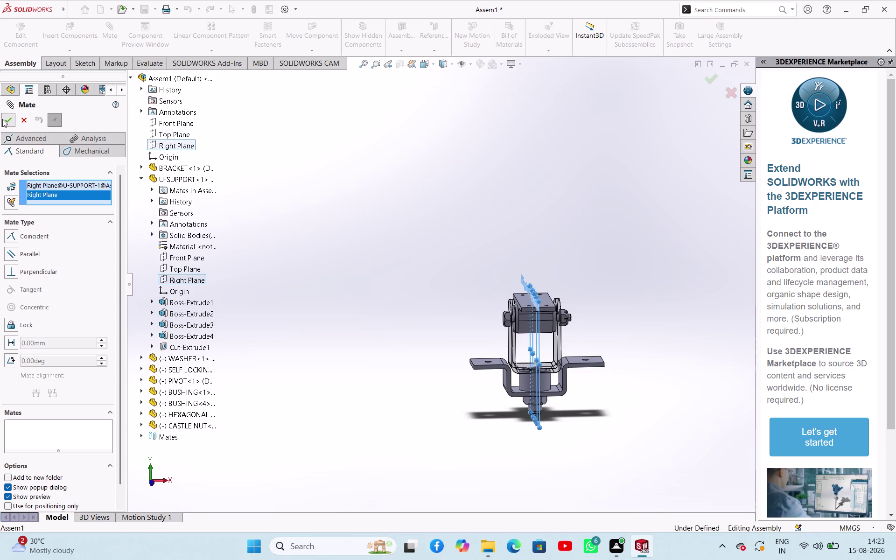
click(371, 169)
click(361, 200)
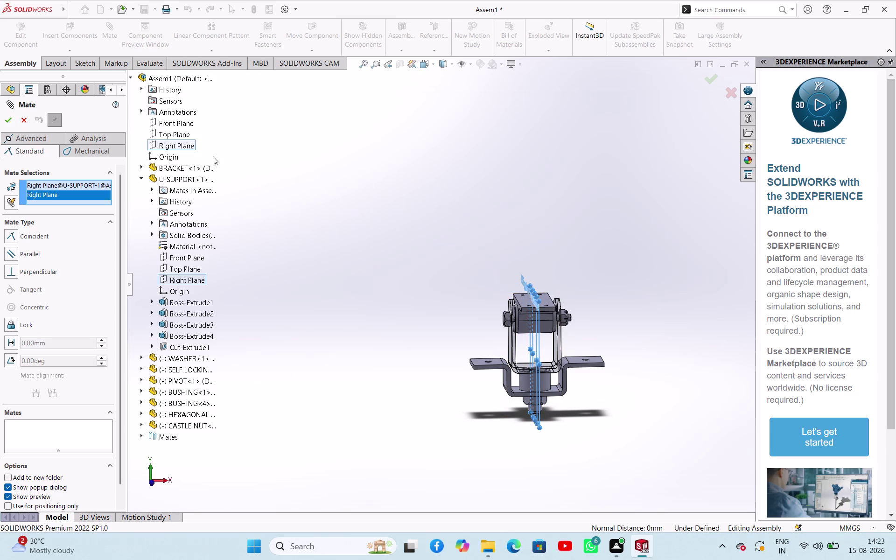
click(30, 118)
click(351, 191)
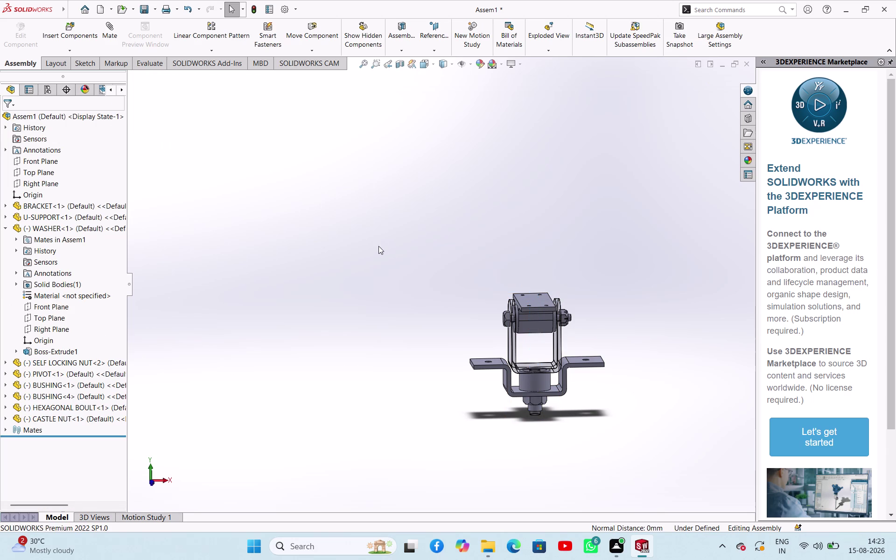
Select the BUSHING<1> component in the assembly tree.
scroll(up, 3)
scroll(down, 3)
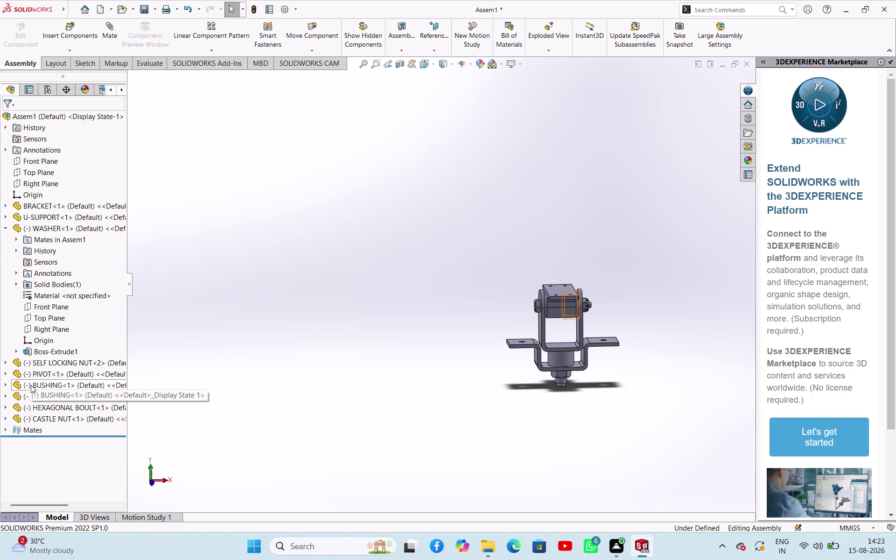
click(30, 385)
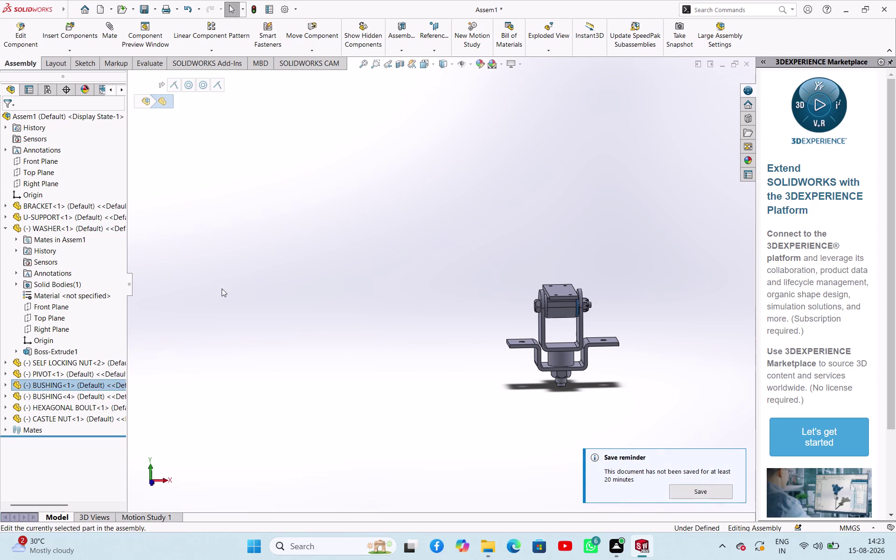
Expand BUSHING<1> to list its planes, then start a new mate.
click(241, 258)
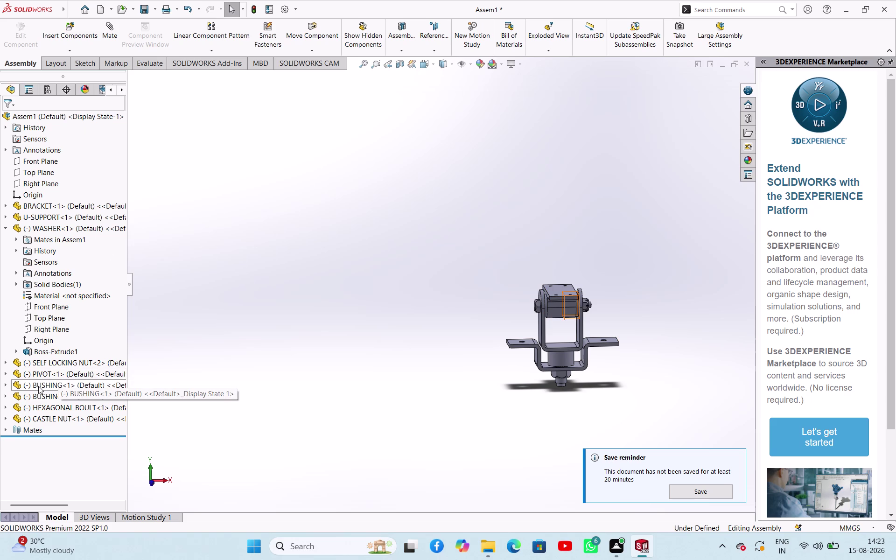
click(9, 383)
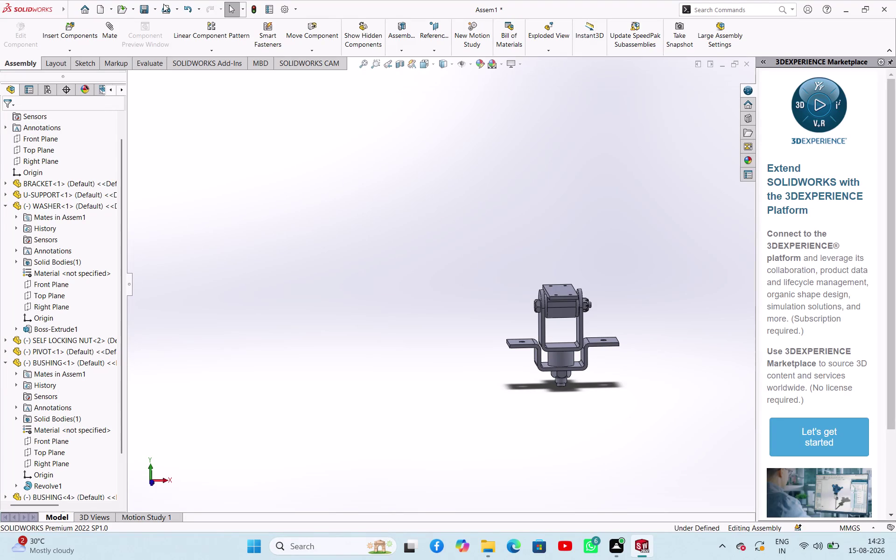
click(106, 34)
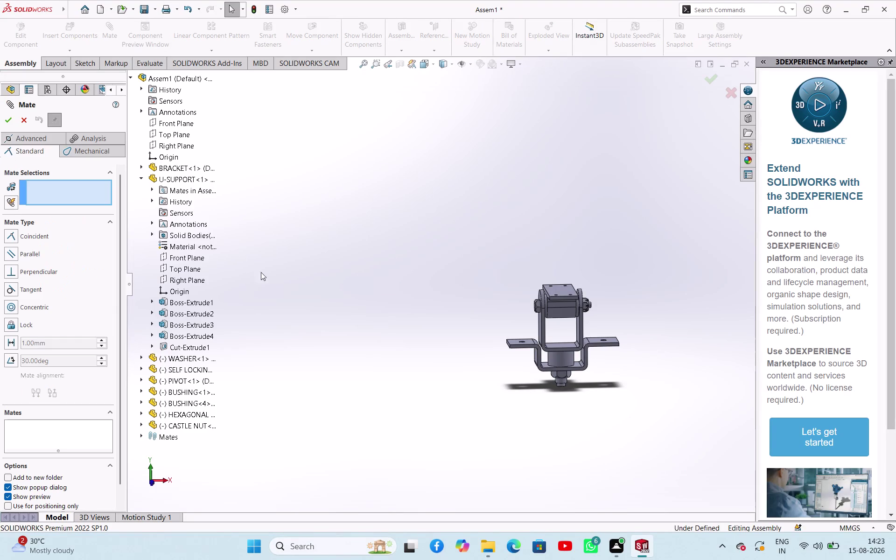
click(202, 261)
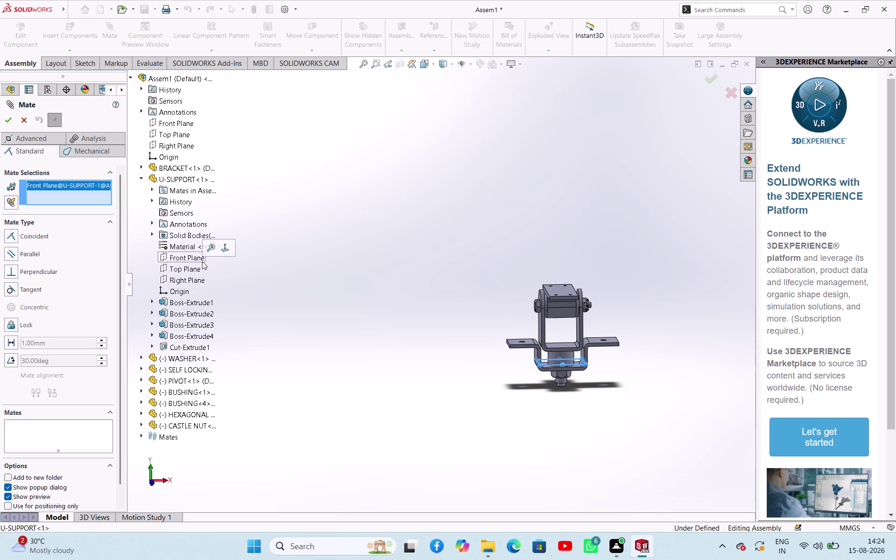
click(186, 123)
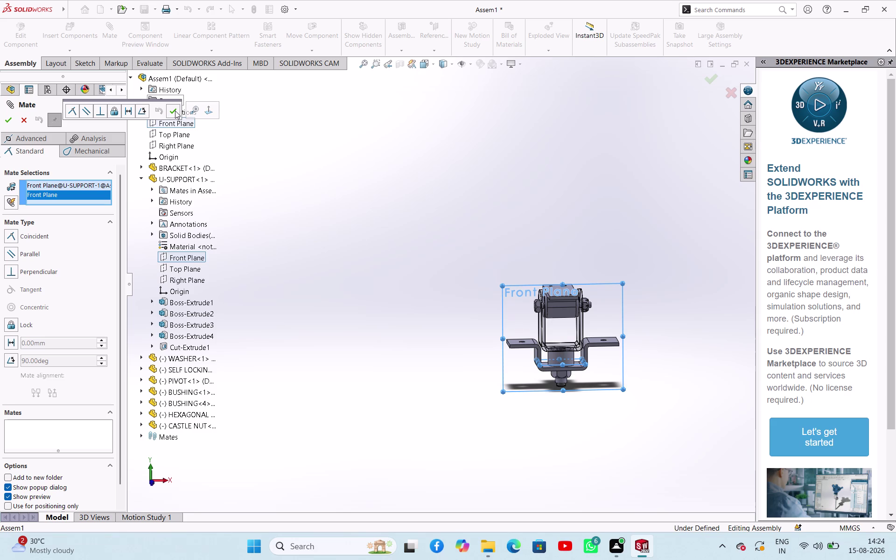
click(175, 110)
triple_click(175, 111)
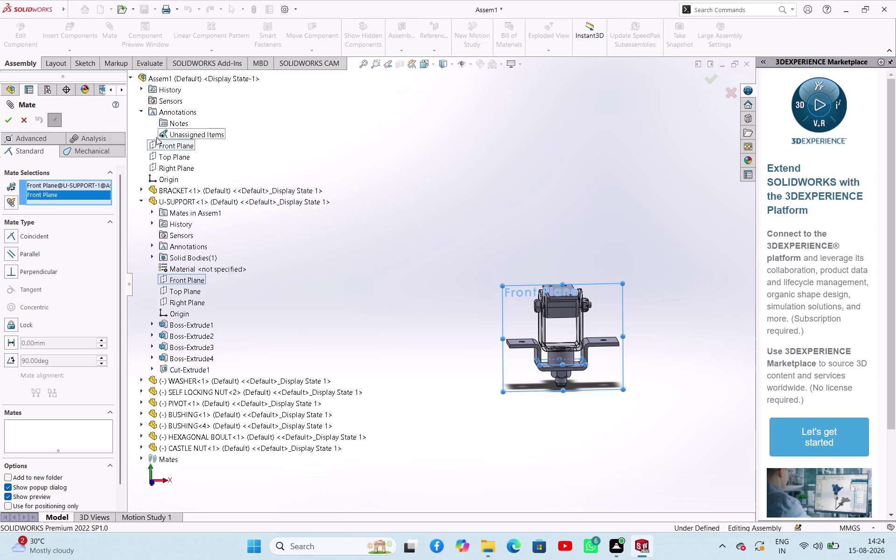
click(256, 125)
click(8, 123)
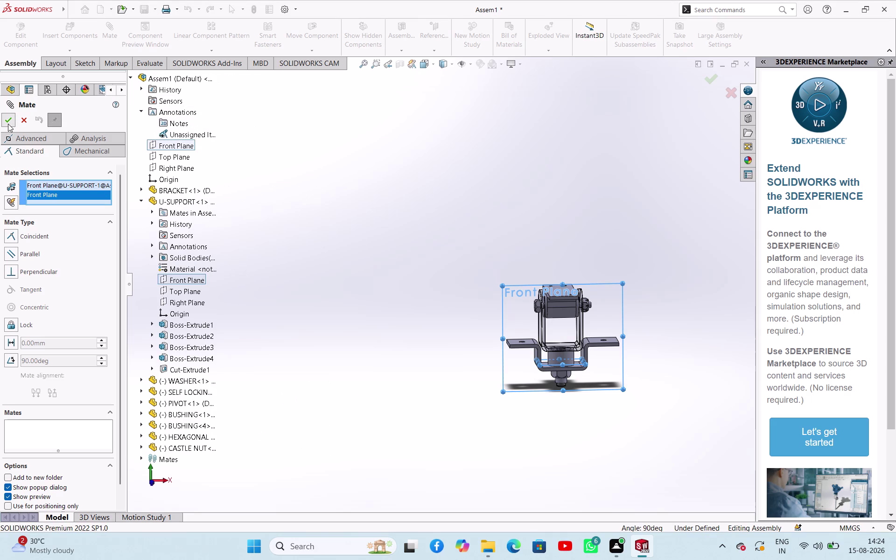
click(330, 167)
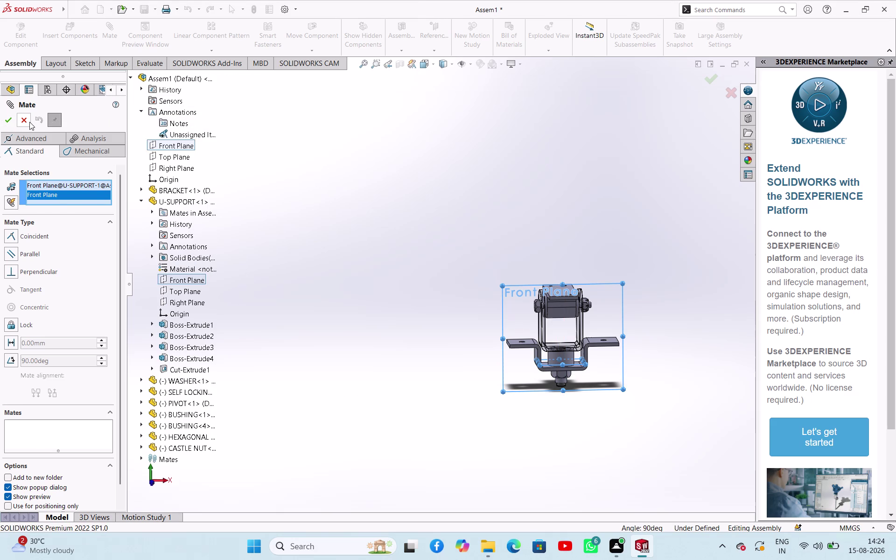
click(29, 122)
click(330, 210)
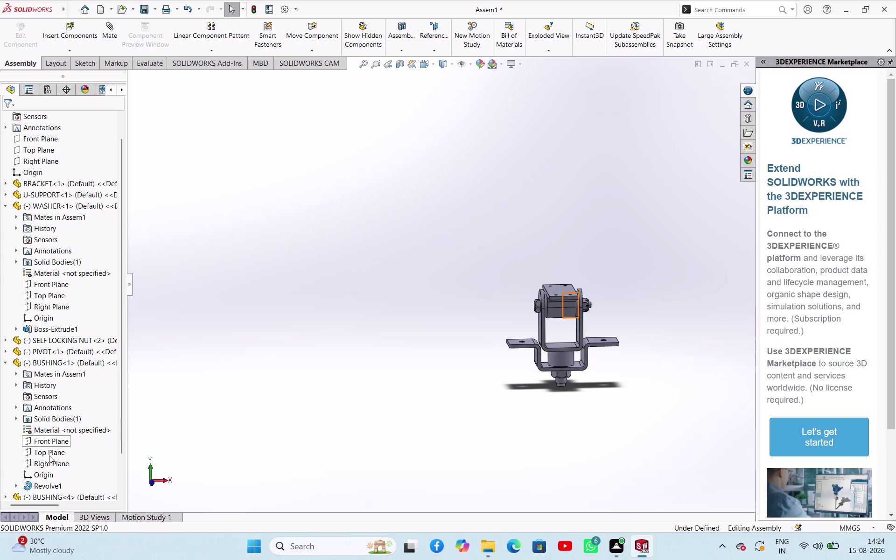
click(115, 36)
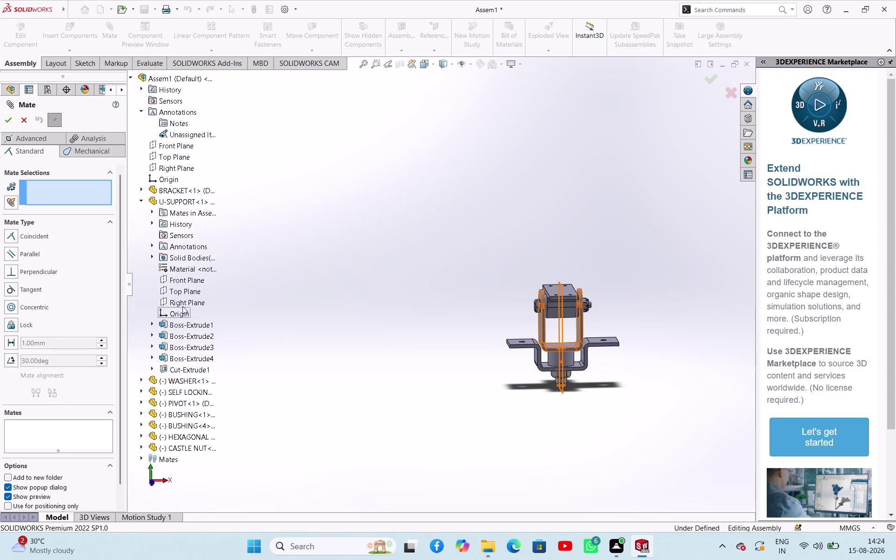
Pair a U-SUPPORT plane with the assembly Top Plane and attempt a mate.
click(198, 278)
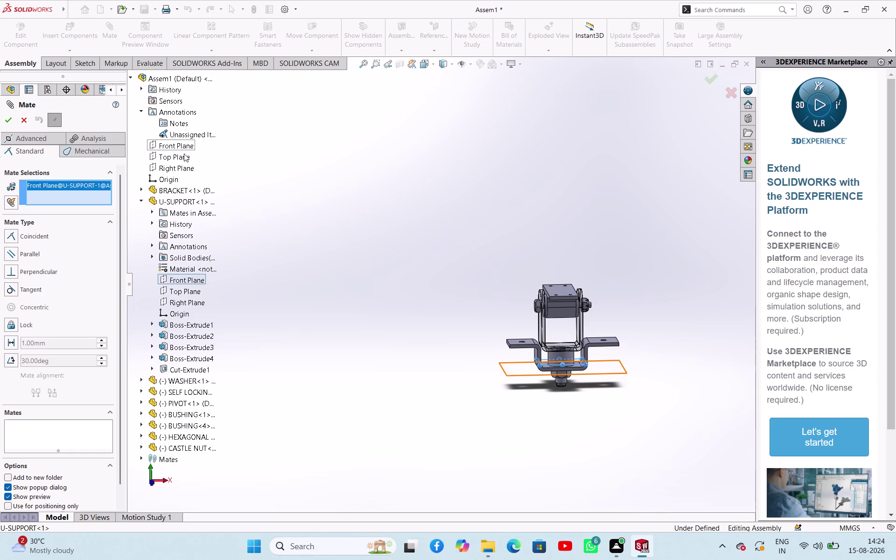
click(184, 154)
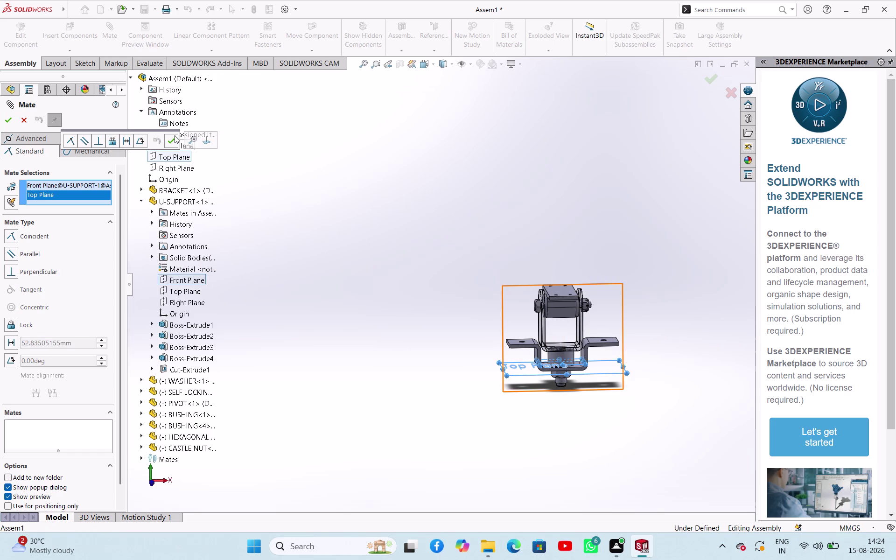
click(171, 140)
double_click(170, 140)
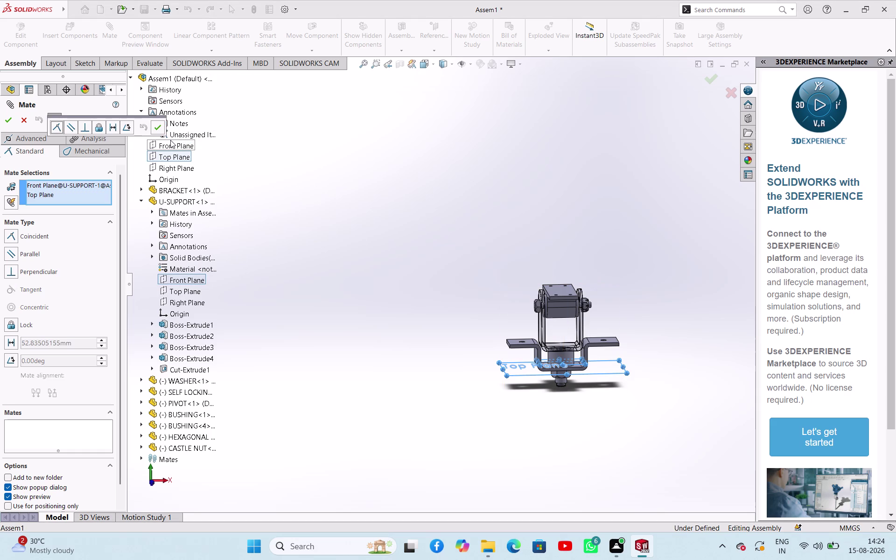
click(328, 183)
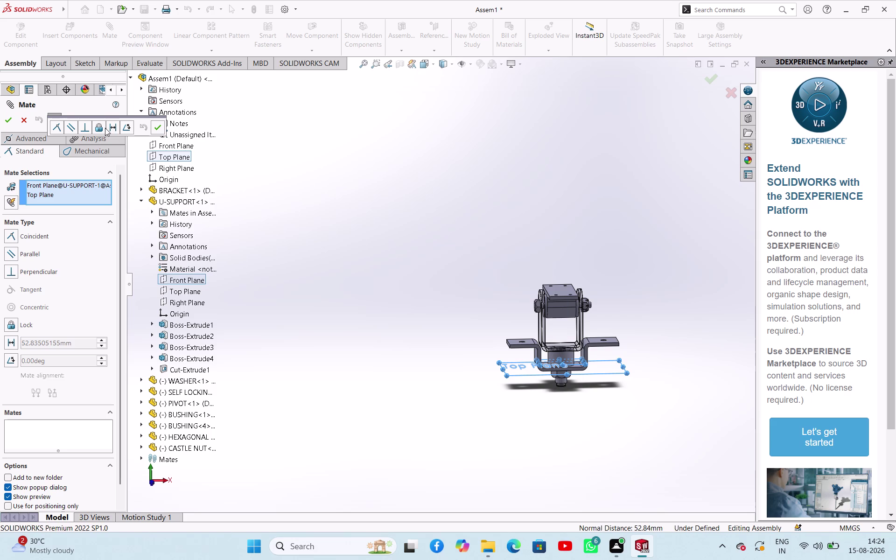
click(8, 120)
click(354, 168)
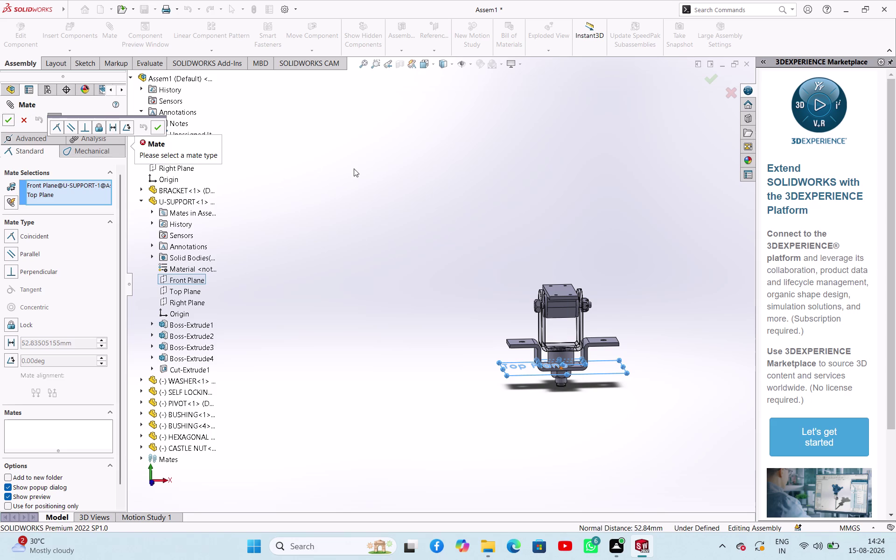
Cancel the Mate PropertyManager after no mate type is accepted.
click(143, 129)
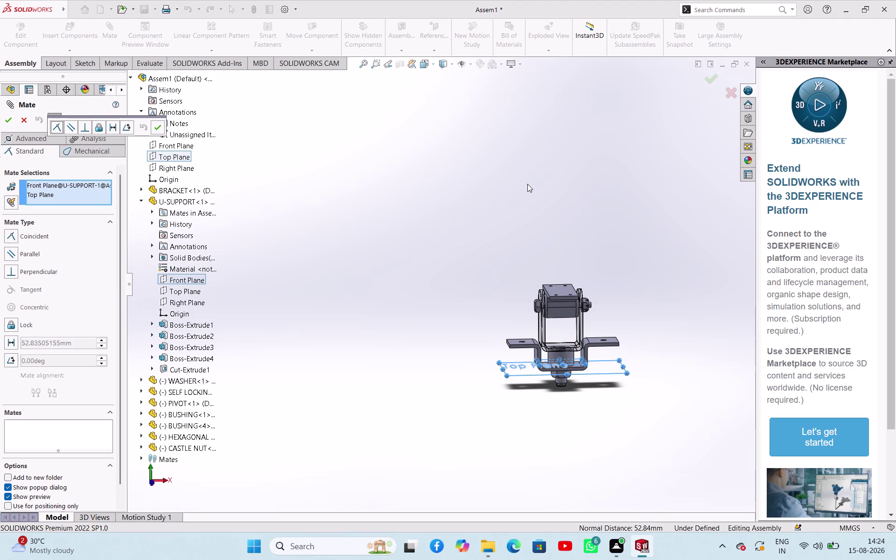
click(529, 182)
click(161, 132)
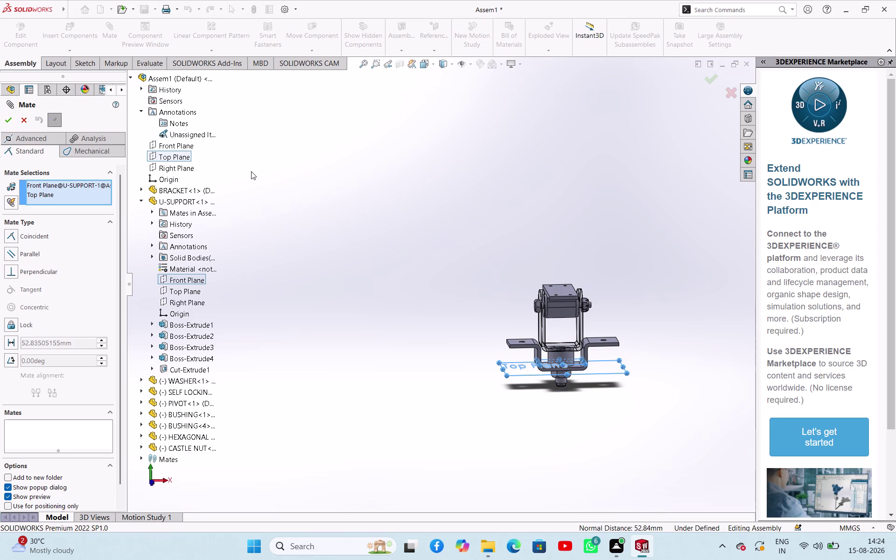
click(12, 117)
click(381, 185)
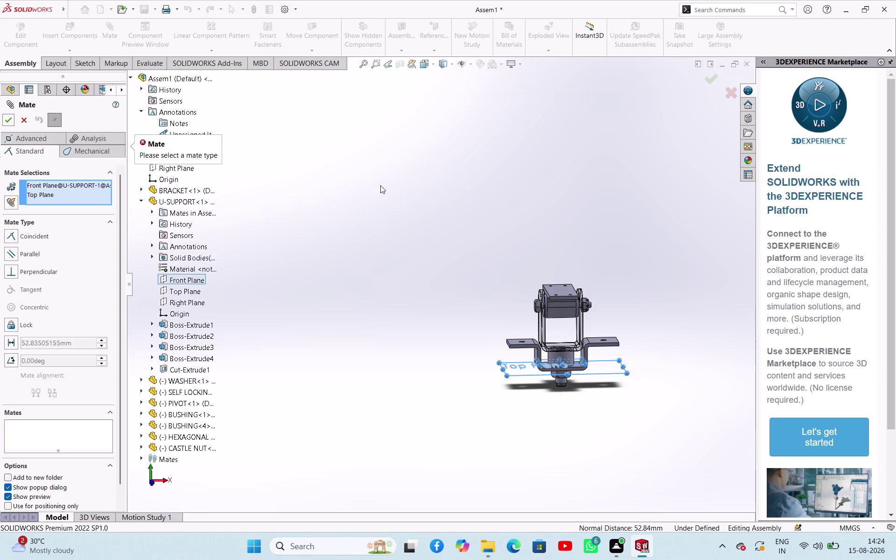
click(21, 124)
click(439, 271)
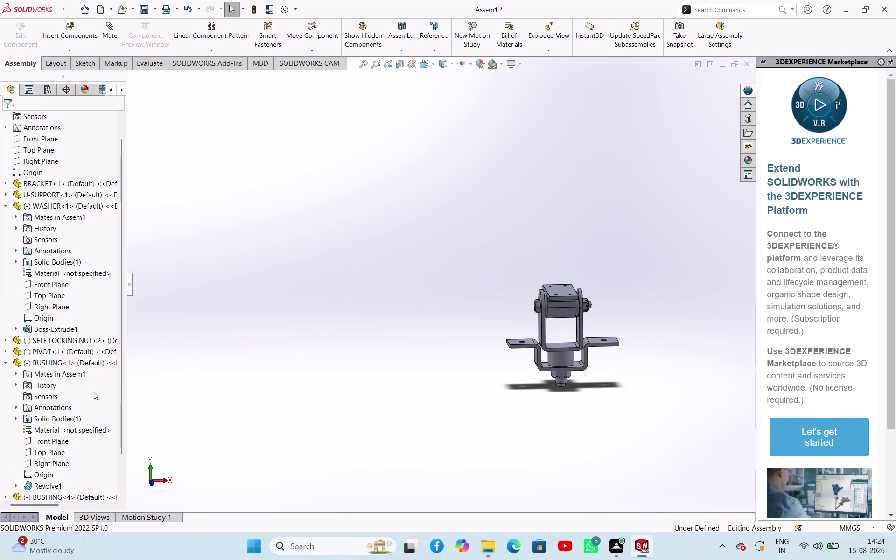
Expand and collapse components in the assembly tree.
click(7, 359)
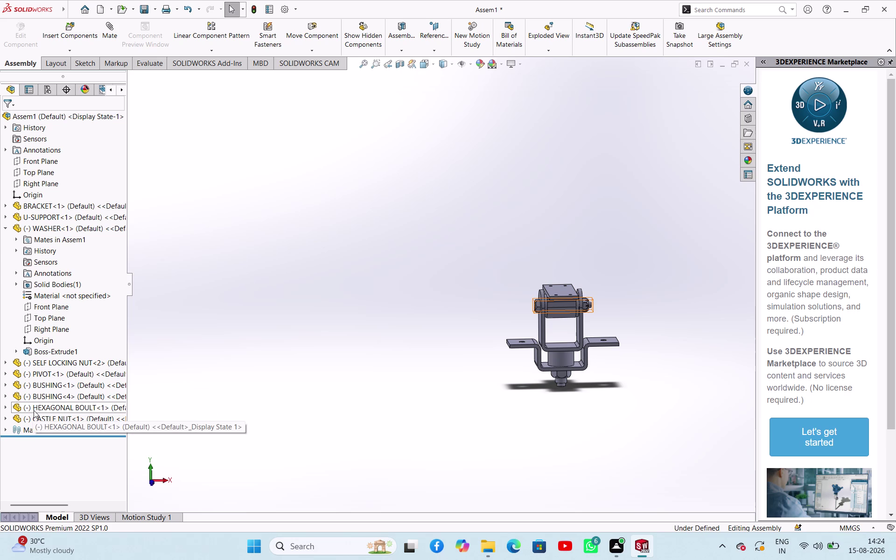
click(34, 410)
click(385, 307)
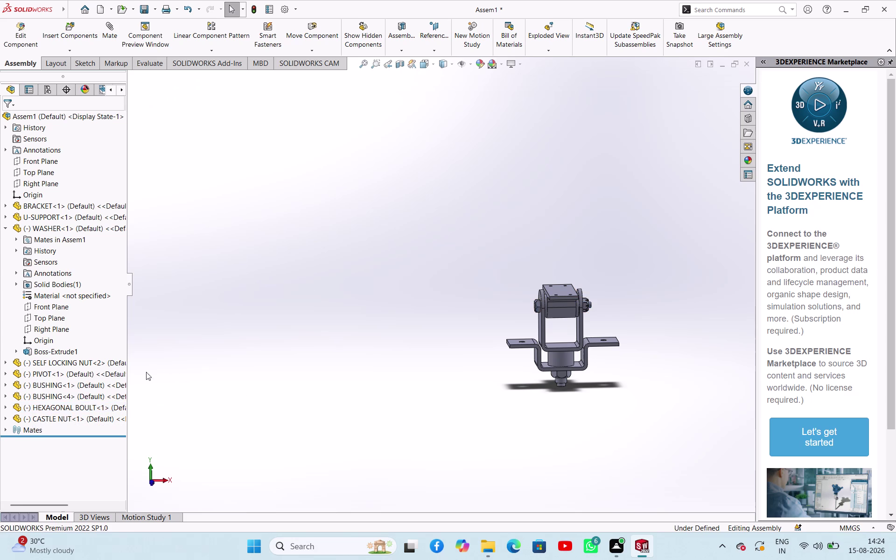
click(3, 405)
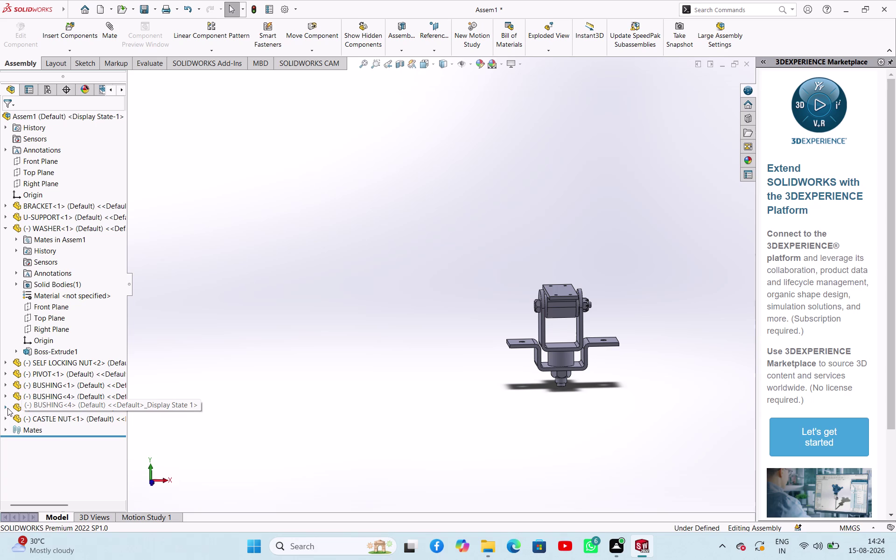
Start a mate, collapse U-SUPPORT and expand HEXAGONAL BOULT in the flyout tree.
click(8, 408)
click(103, 45)
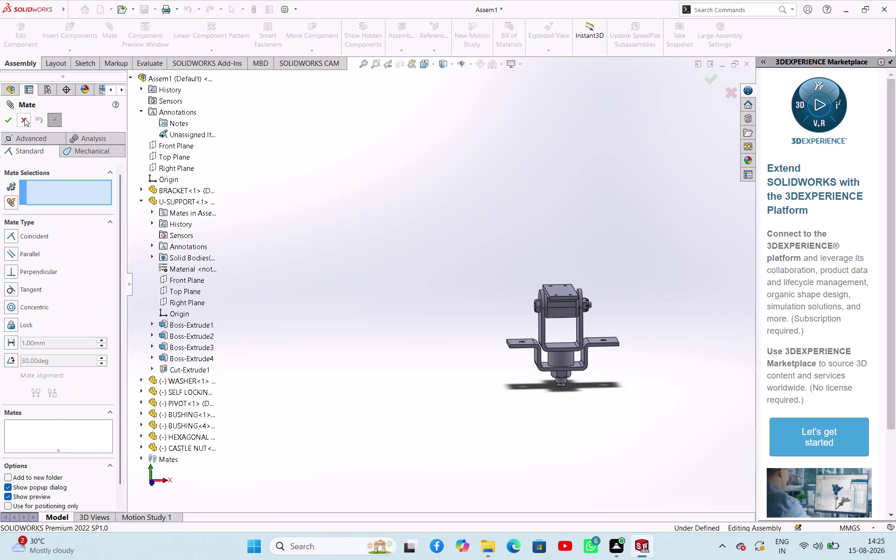
click(140, 201)
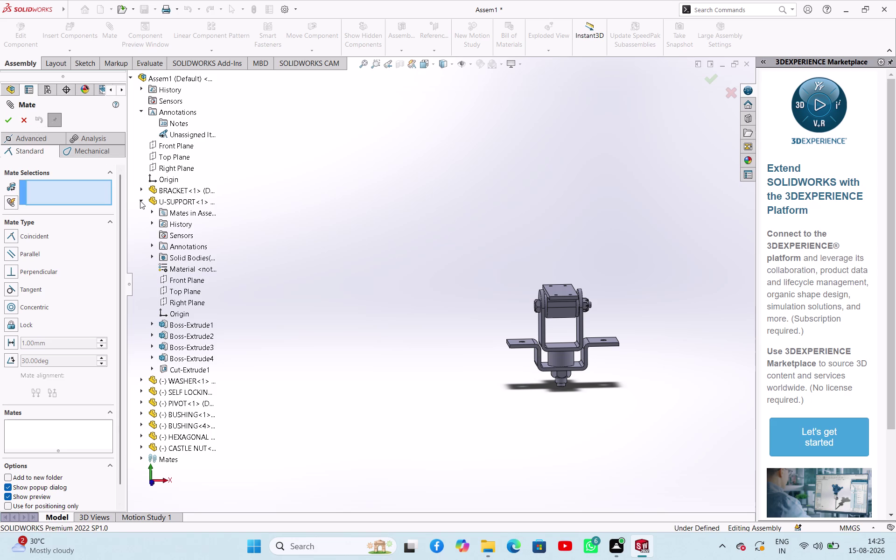
click(145, 201)
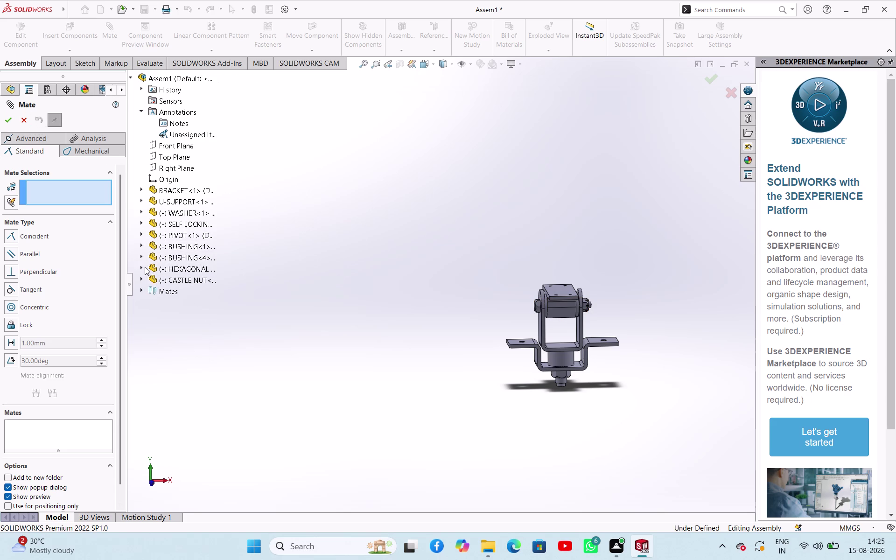
click(140, 266)
click(143, 266)
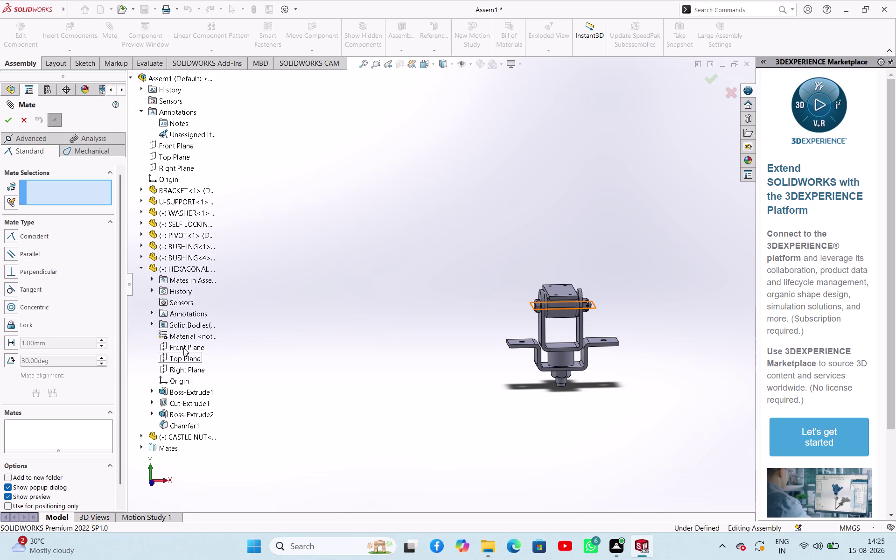
Make the bolt's Front Plane parallel to the assembly Top Plane and confirm.
click(184, 348)
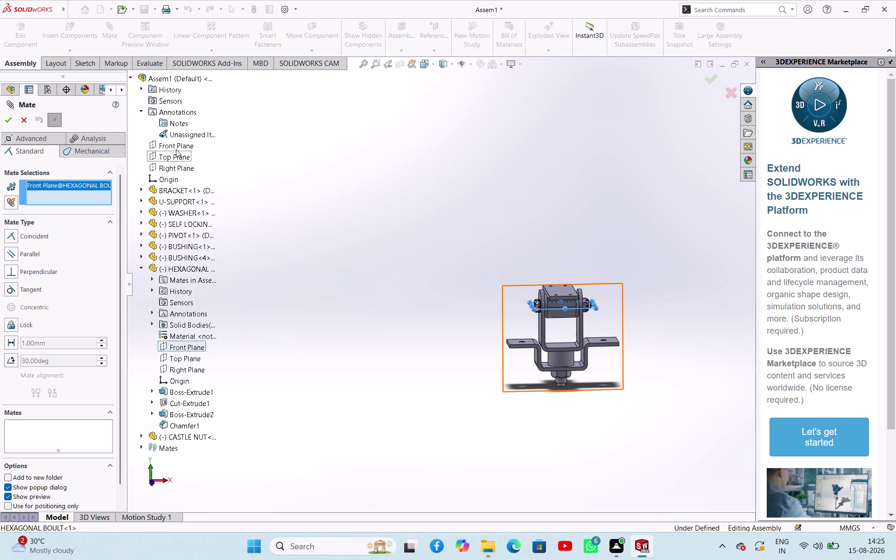
click(176, 161)
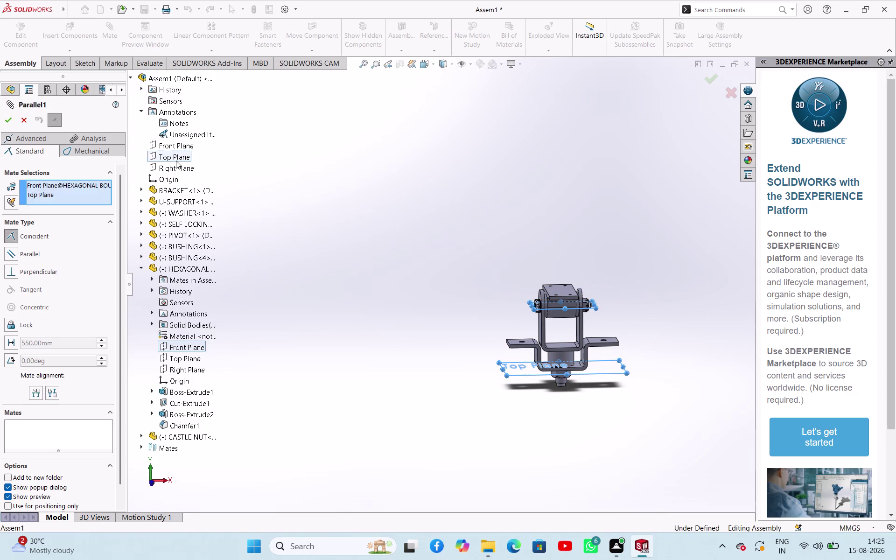
click(164, 147)
double_click(164, 147)
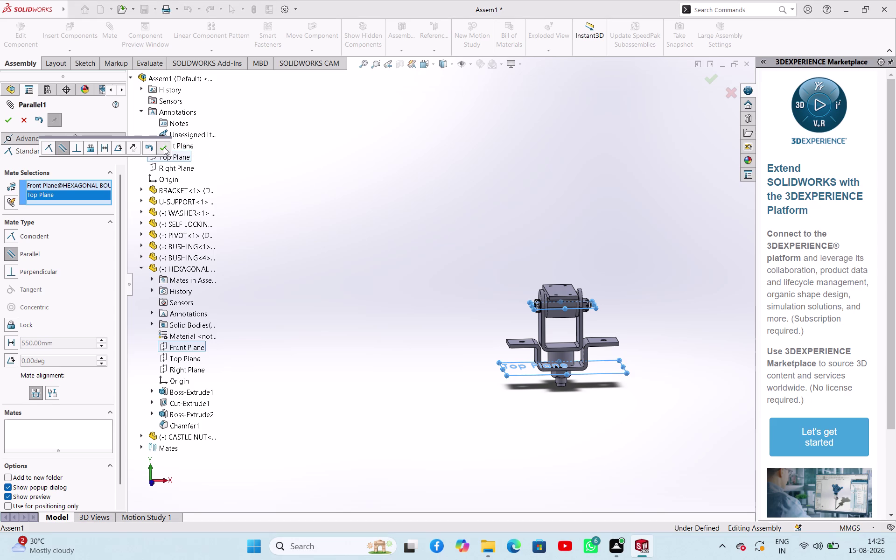
click(393, 188)
triple_click(393, 196)
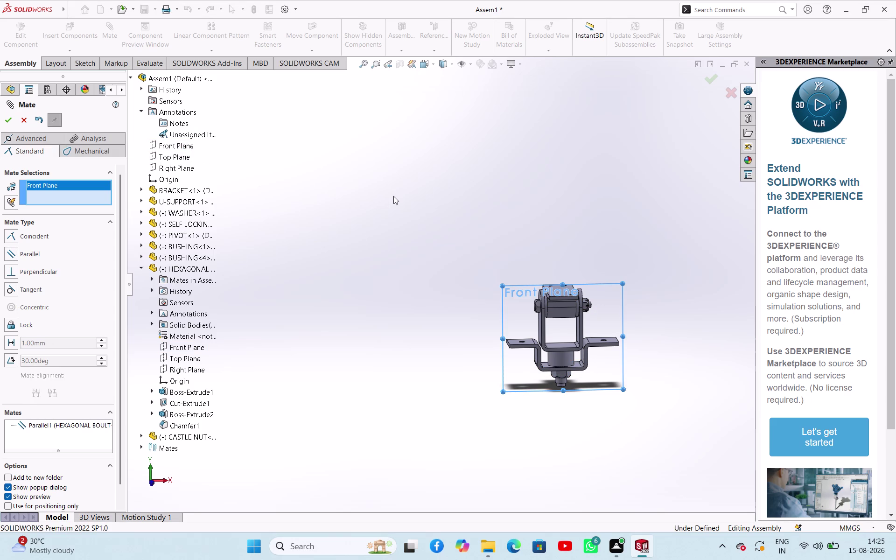
click(9, 119)
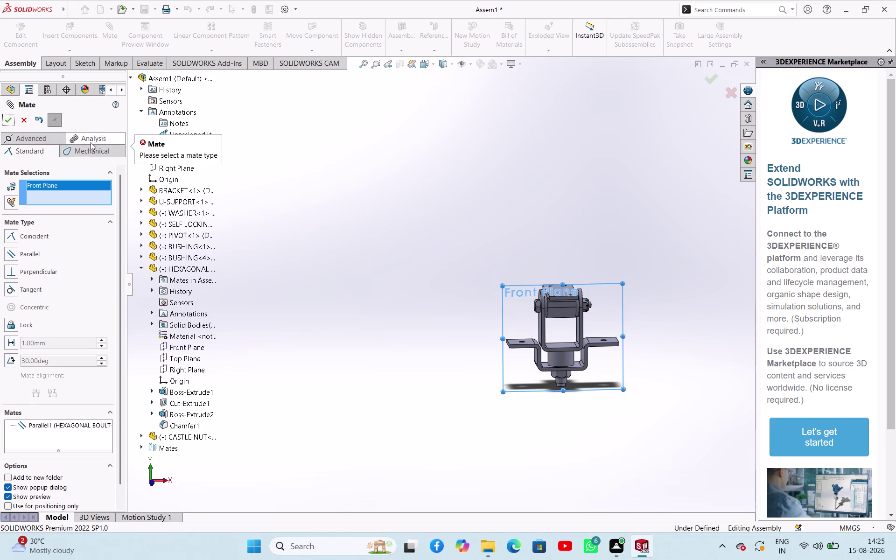
Clear the leftover mate selection and close the Mate tool.
right_click(94, 190)
click(111, 208)
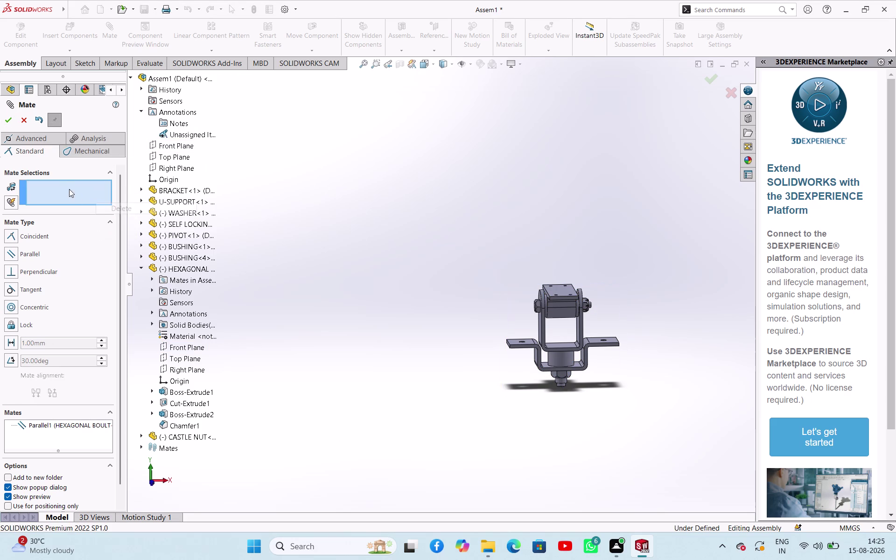
click(9, 124)
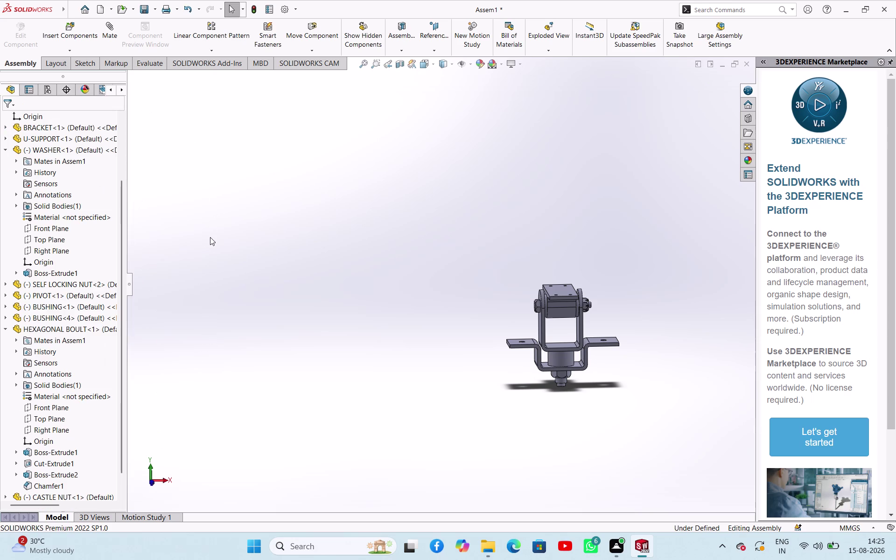
Collapse the WASHER and HEXAGONAL BOULT components in the tree.
click(216, 239)
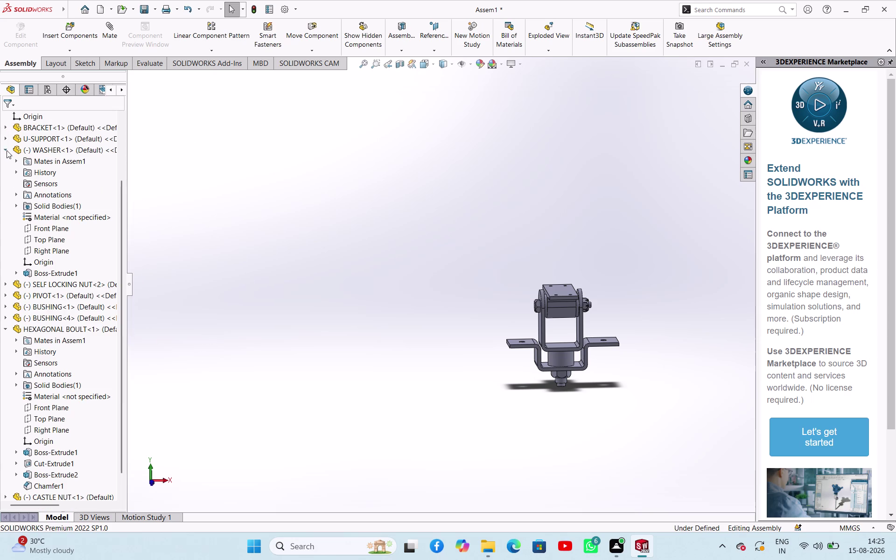
click(6, 150)
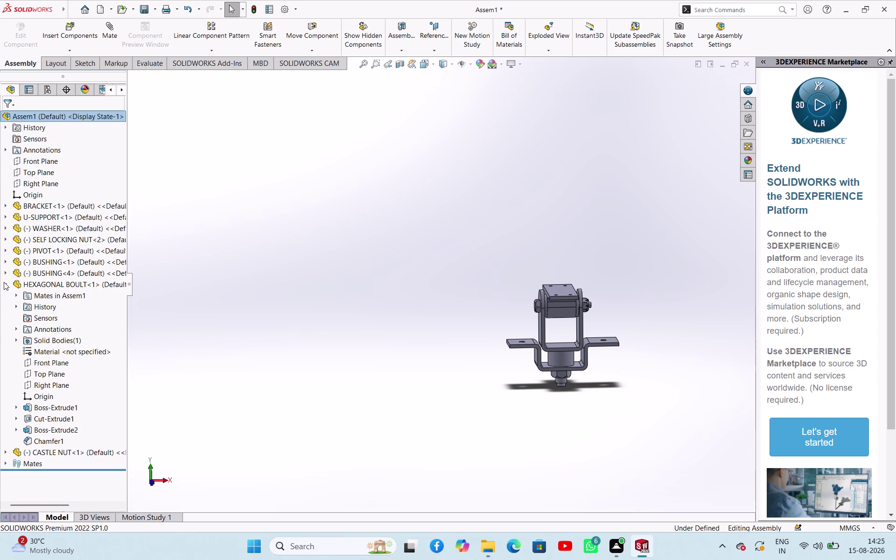
click(4, 282)
click(217, 328)
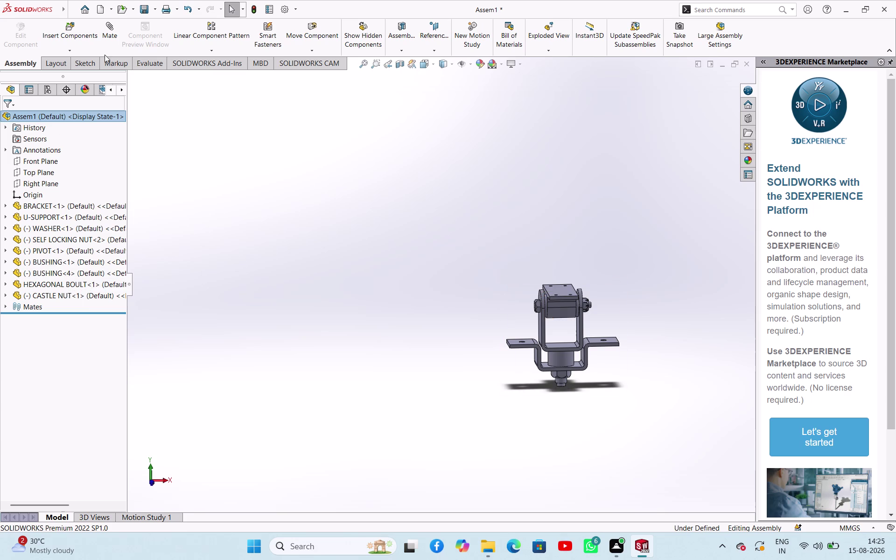
Start a mate pairing BUSHING<4>'s Front Plane parallel with the assembly Right Plane.
click(110, 33)
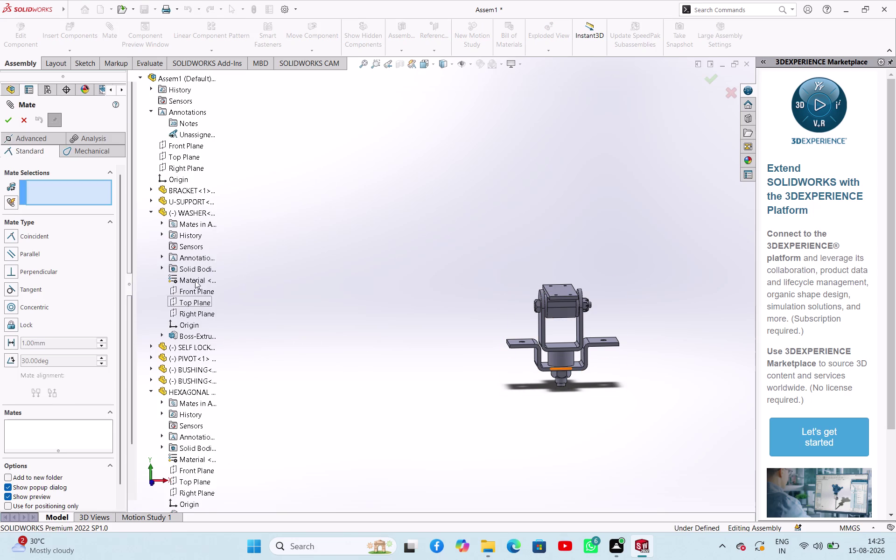
click(153, 211)
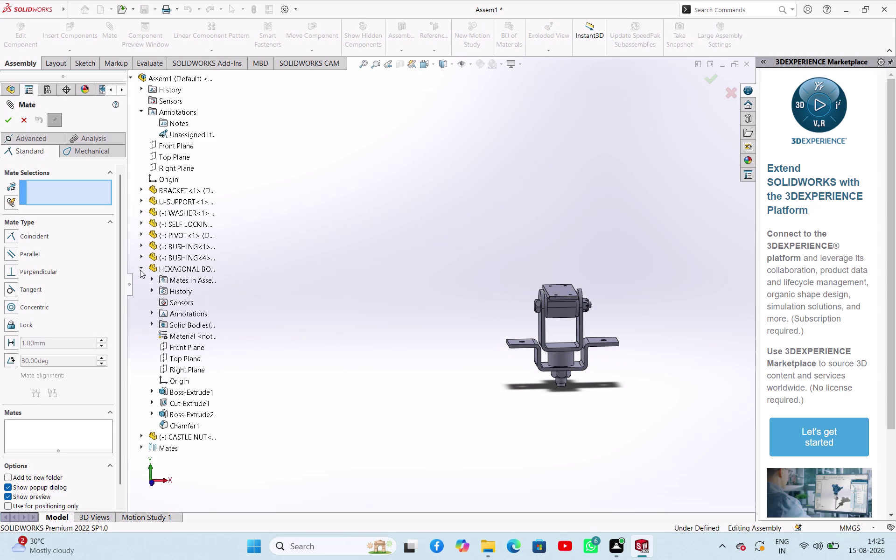
click(141, 268)
click(144, 257)
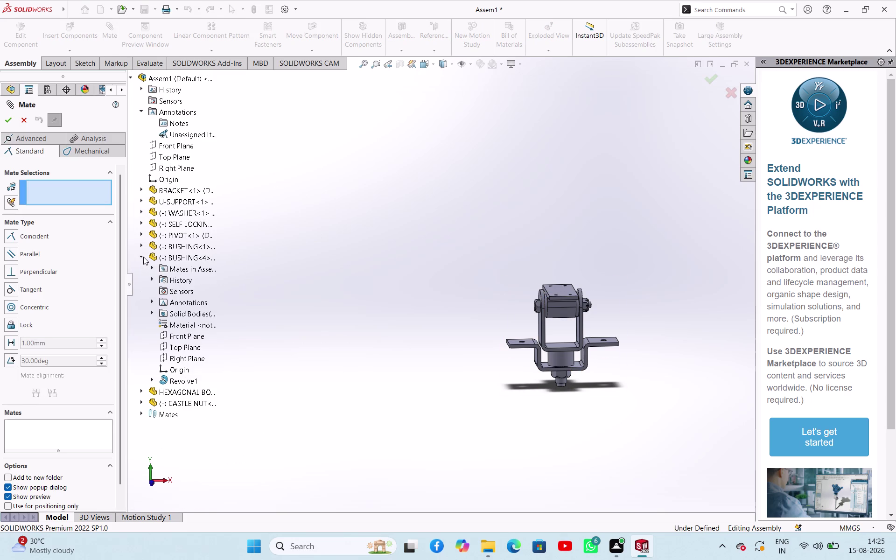
click(184, 333)
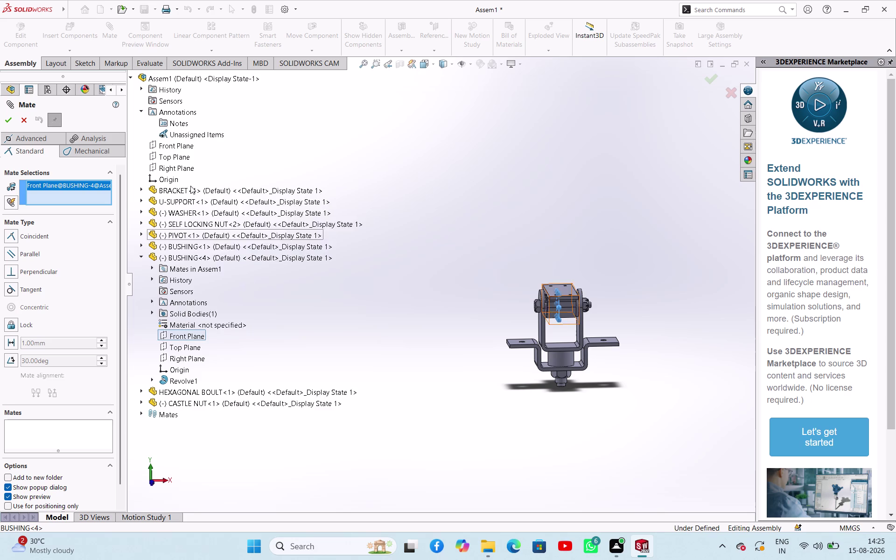
click(178, 162)
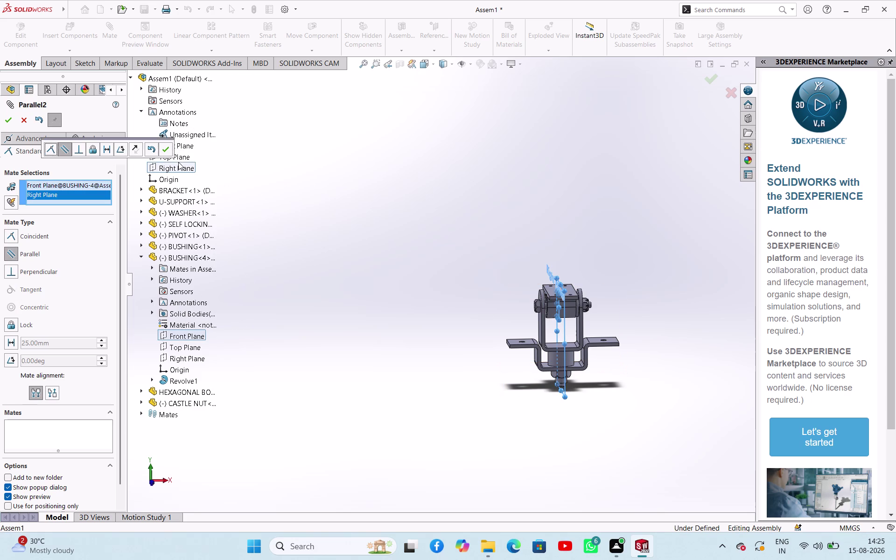
click(169, 145)
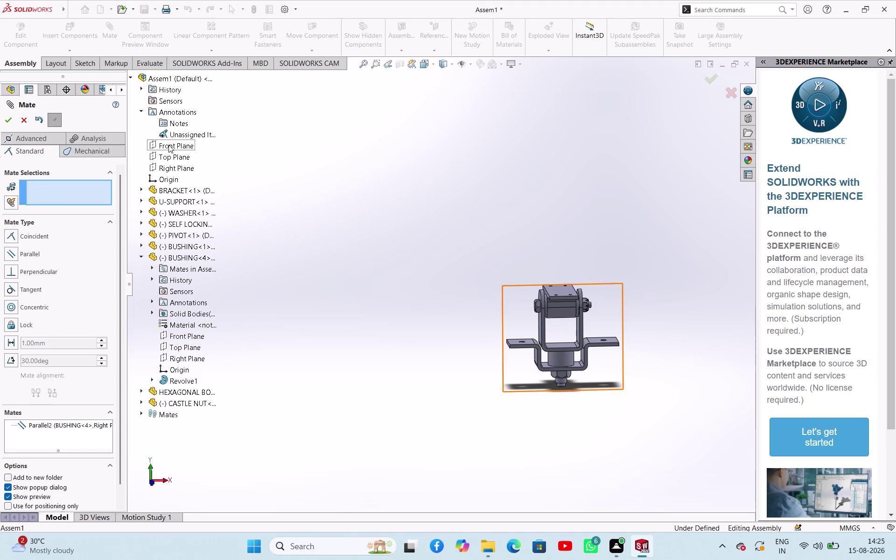
click(12, 117)
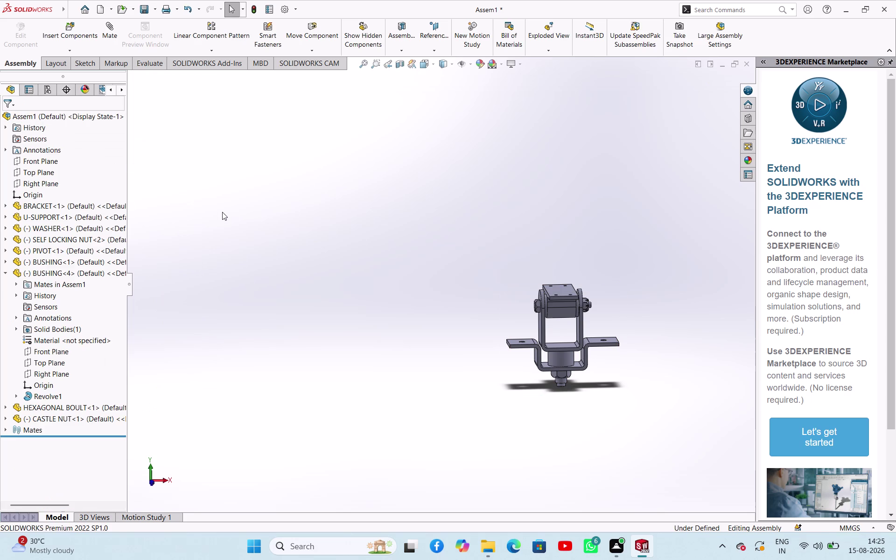
Collapse BUSHING<4> in the assembly tree.
click(1, 275)
click(6, 274)
click(253, 254)
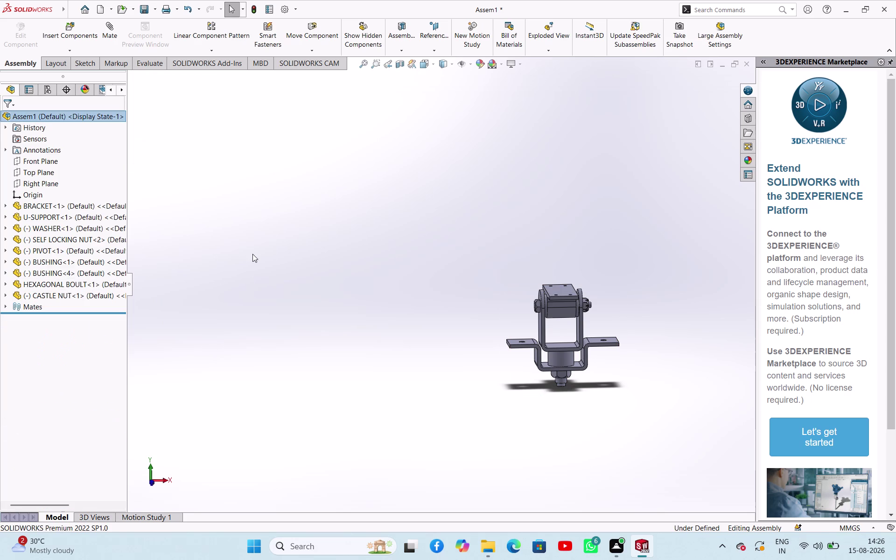
click(8, 269)
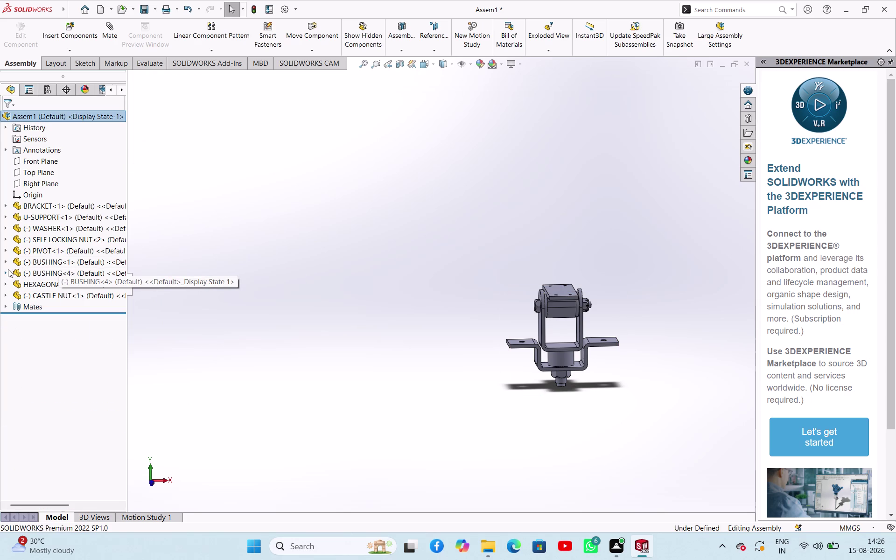
Pair BUSHING<4>'s Front Plane with the assembly Front Plane and try a mate type.
click(106, 47)
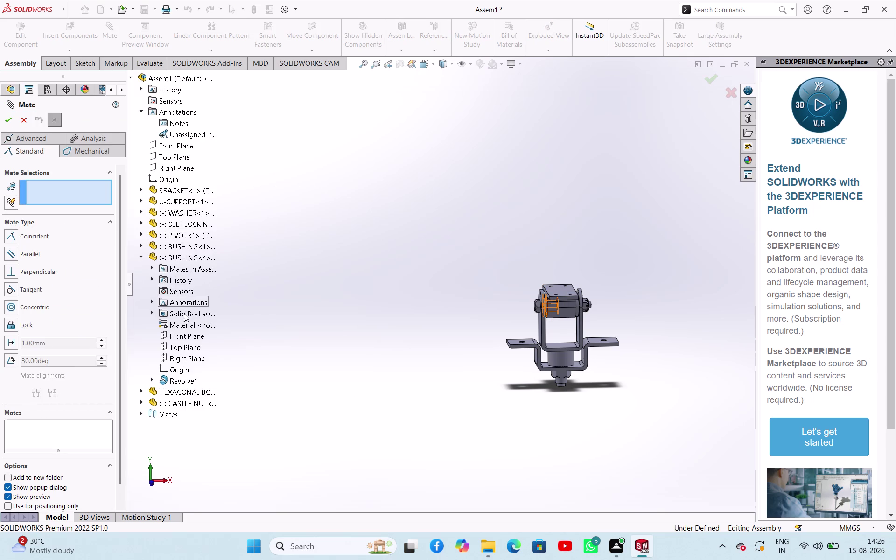
click(184, 339)
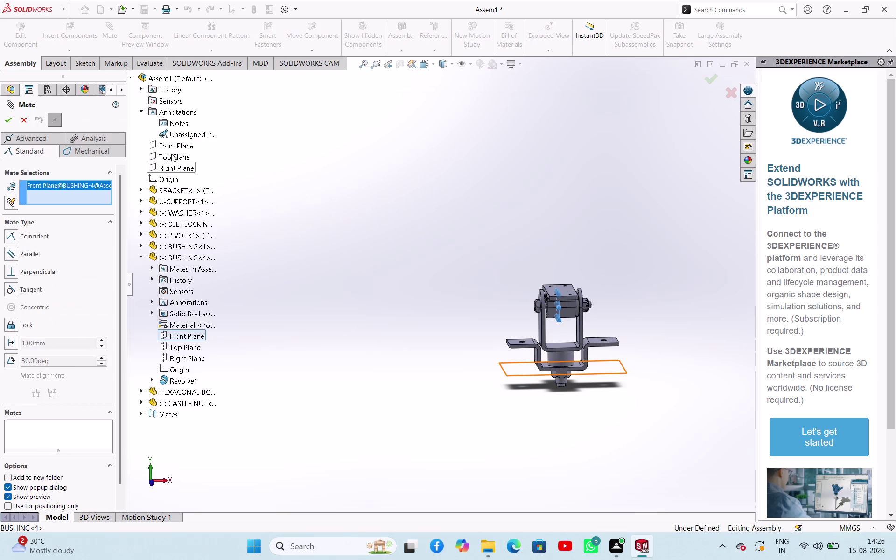
click(173, 147)
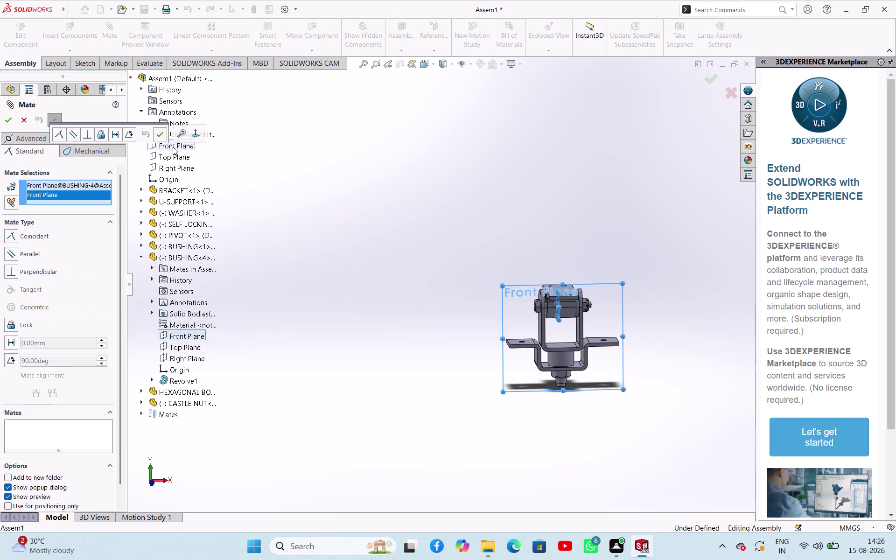
click(163, 134)
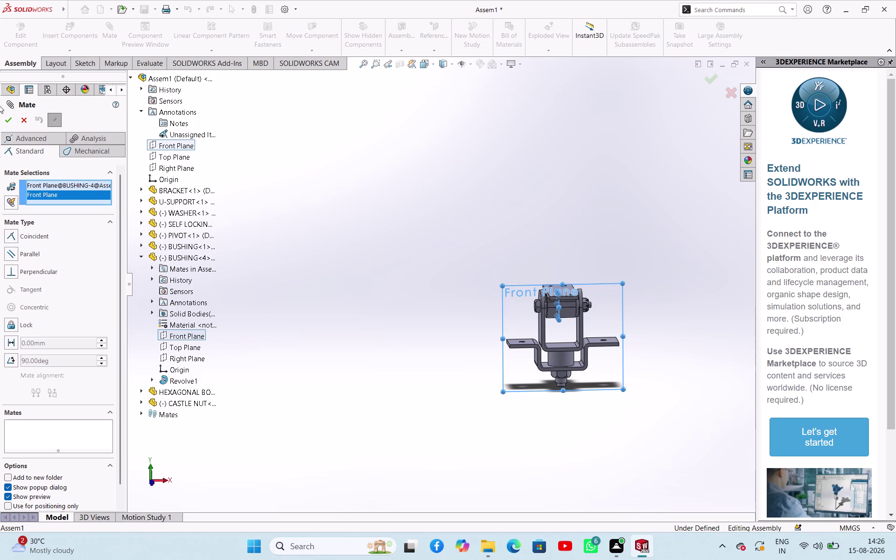
click(12, 116)
click(372, 180)
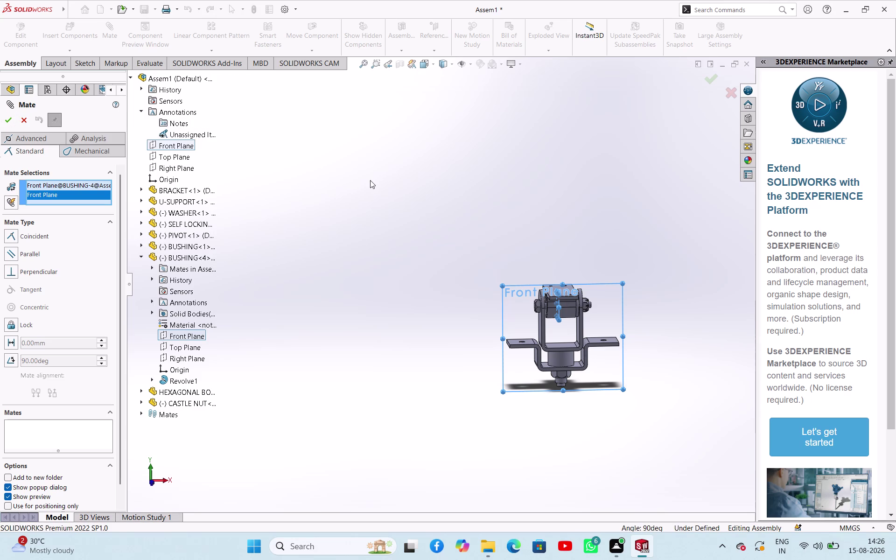
click(29, 122)
click(372, 156)
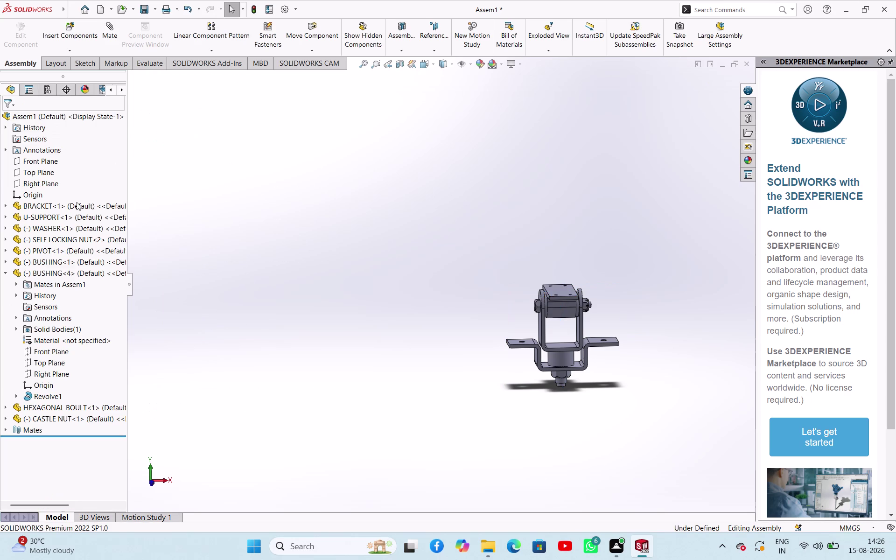
Abandon the bushing mate and start a fresh, empty mate.
click(7, 272)
click(304, 250)
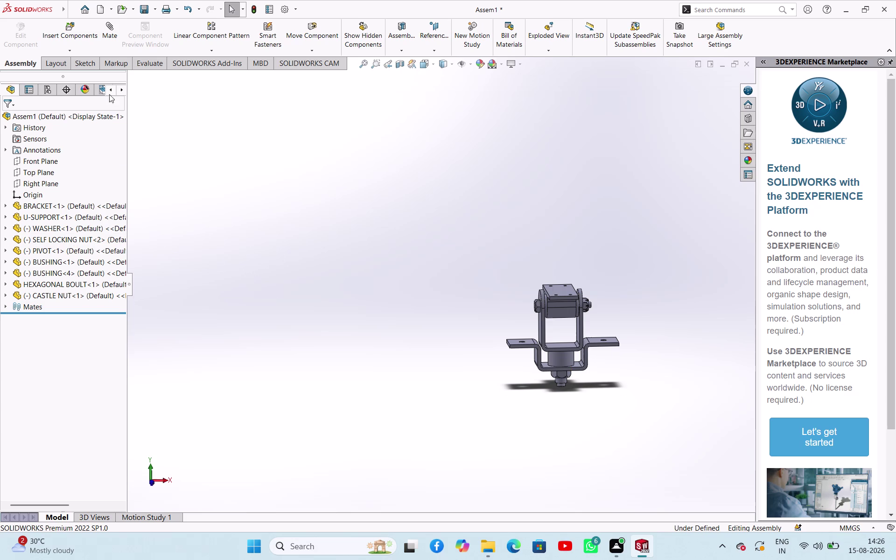
click(107, 39)
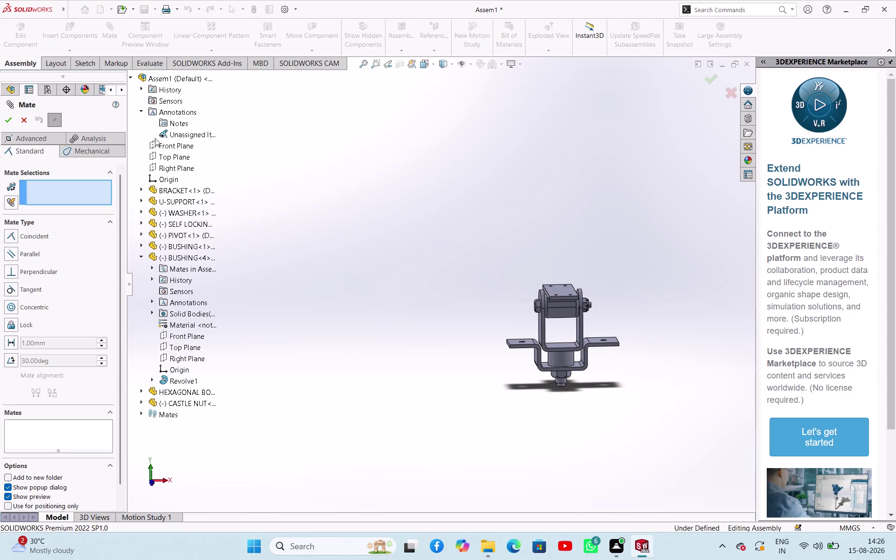
Pair WASHER<1>'s Front Plane with the assembly Top Plane and try Coincident.
click(142, 252)
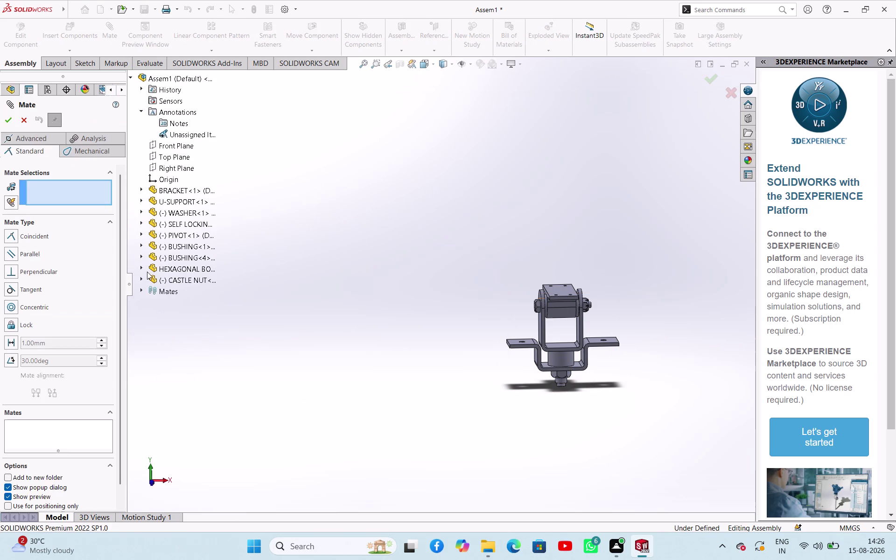
click(143, 210)
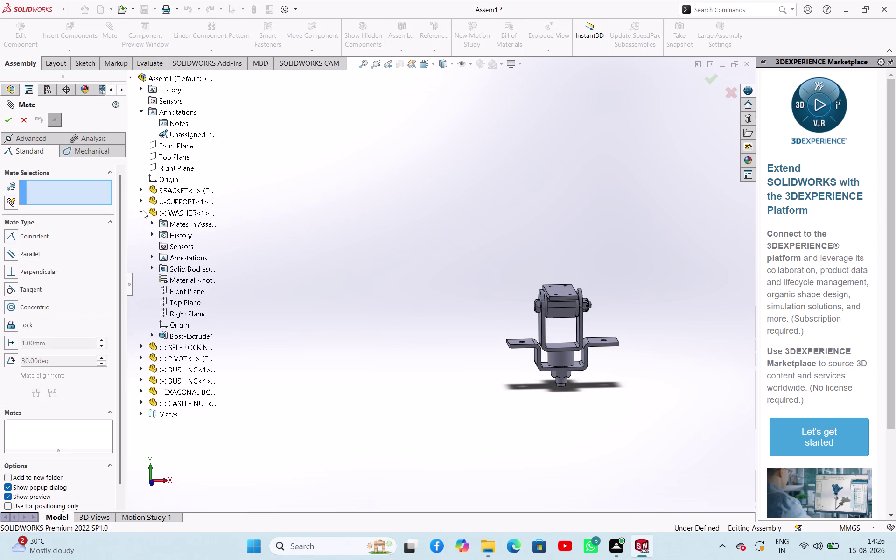
click(182, 290)
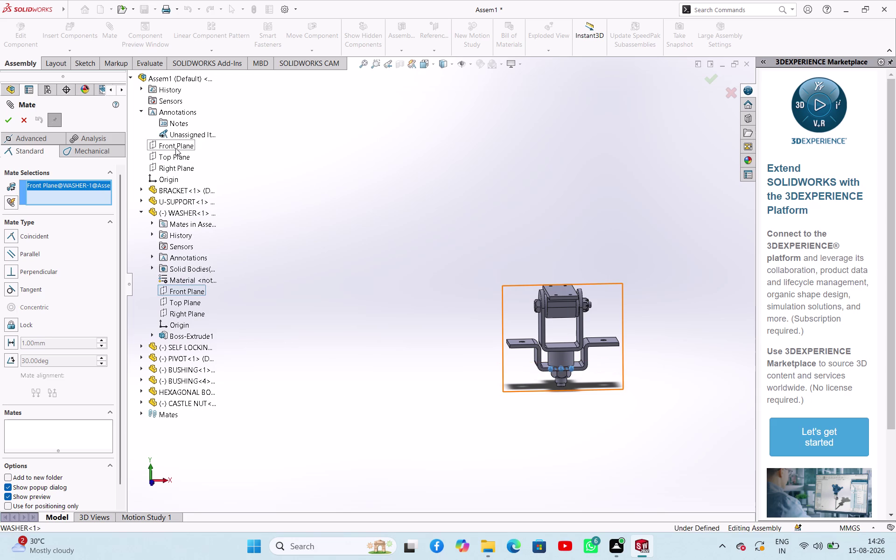
click(177, 160)
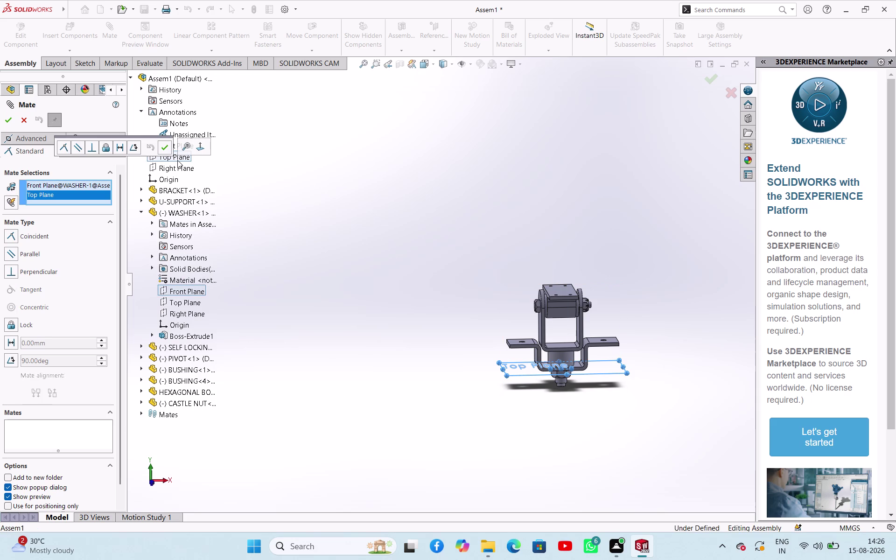
click(167, 148)
click(166, 148)
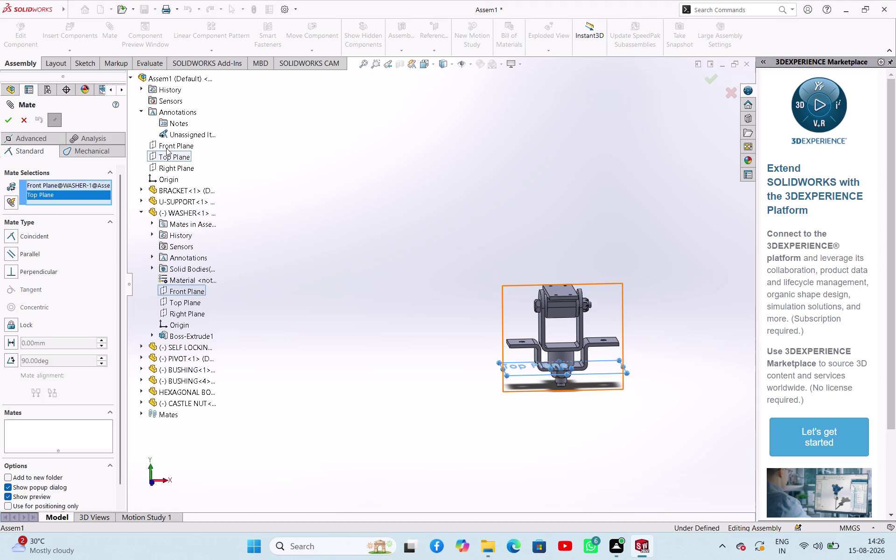
click(9, 119)
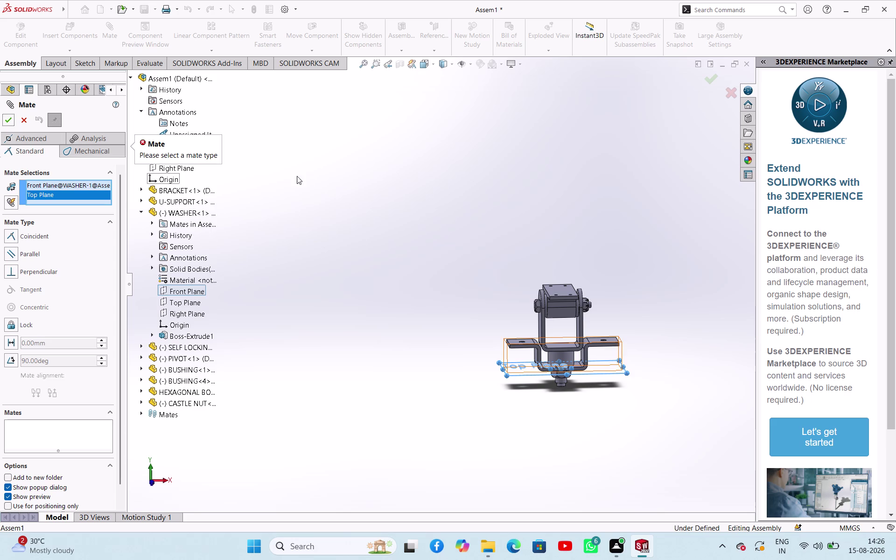
click(315, 171)
Replace Top Plane with the assembly Front Plane, apply Coincident, and close Mate.
click(173, 143)
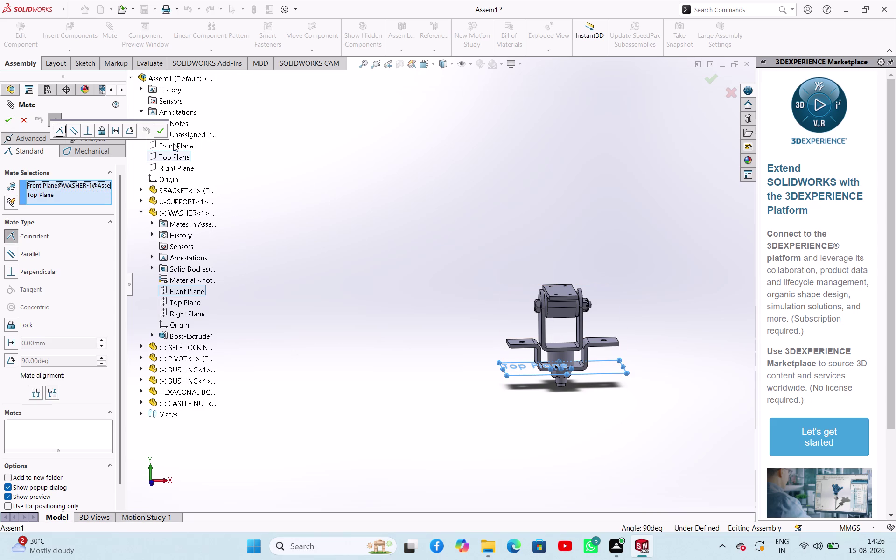
click(357, 140)
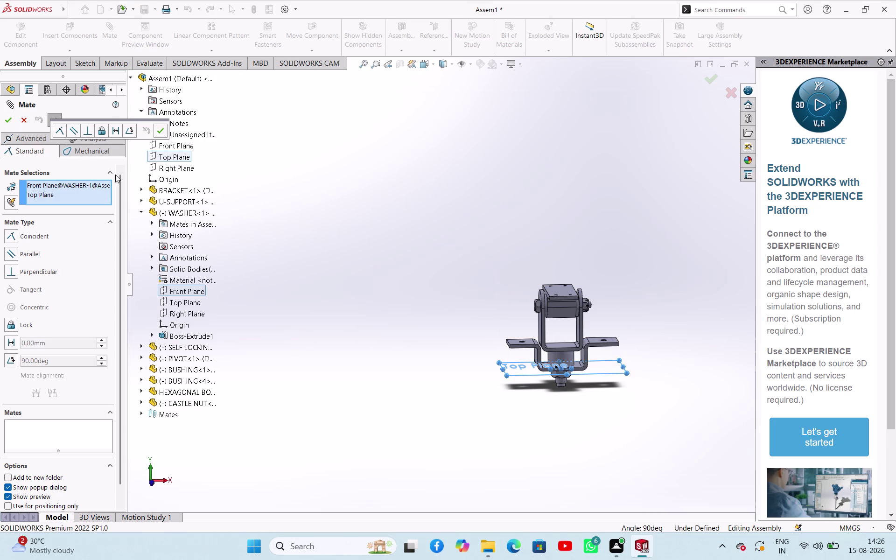
click(64, 194)
right_click(64, 193)
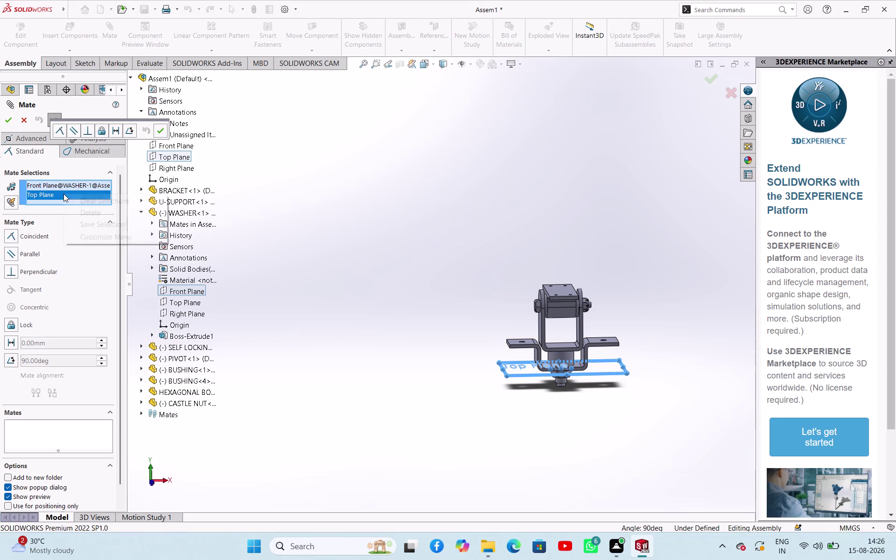
click(88, 213)
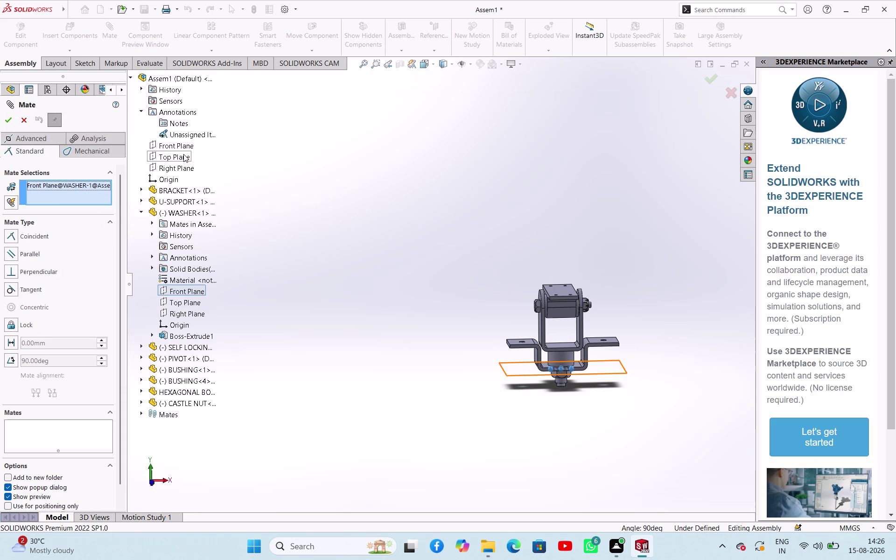
click(178, 146)
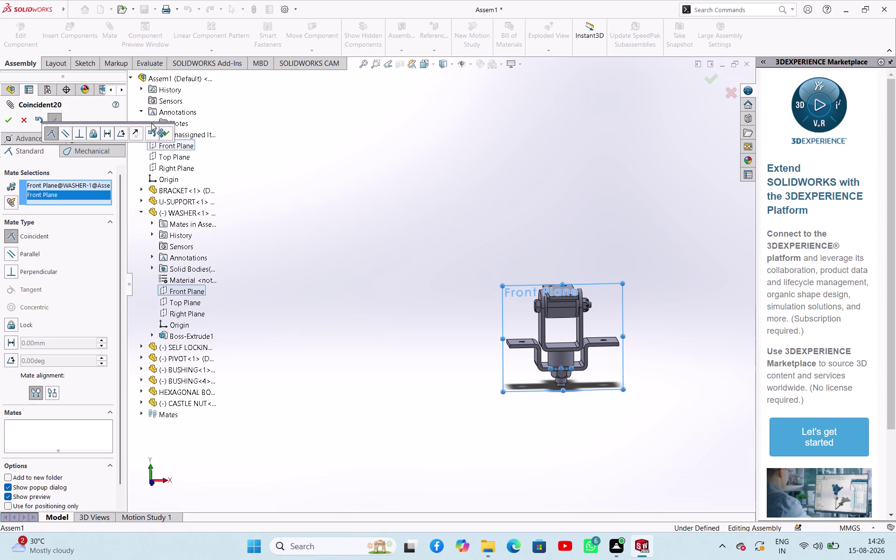
click(167, 132)
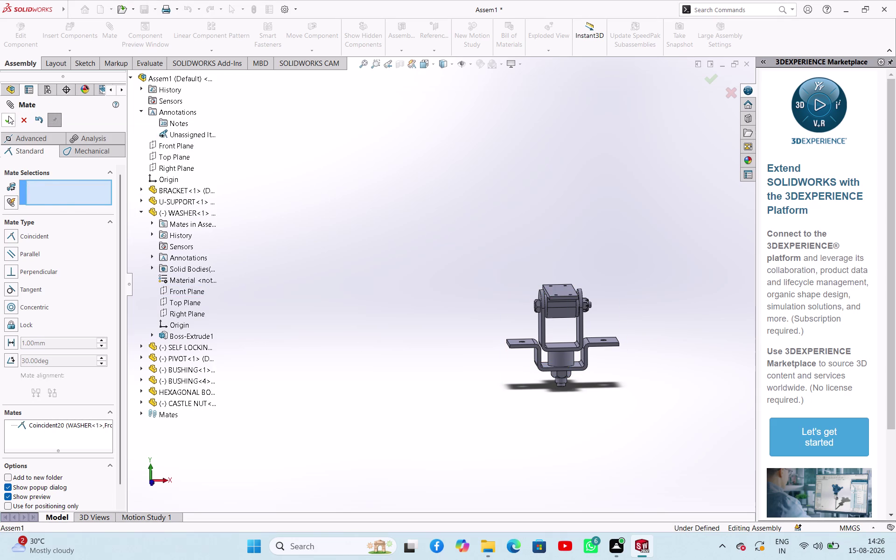
click(8, 115)
click(233, 214)
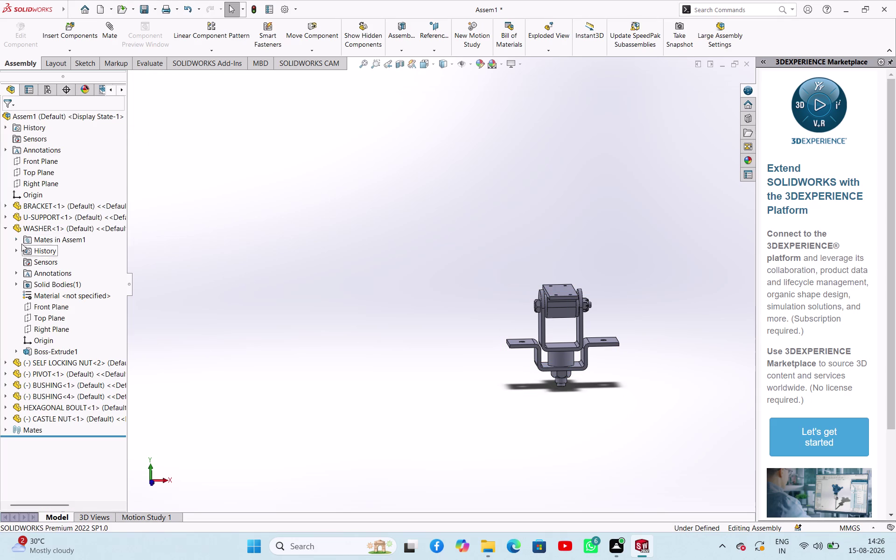
click(8, 228)
click(319, 248)
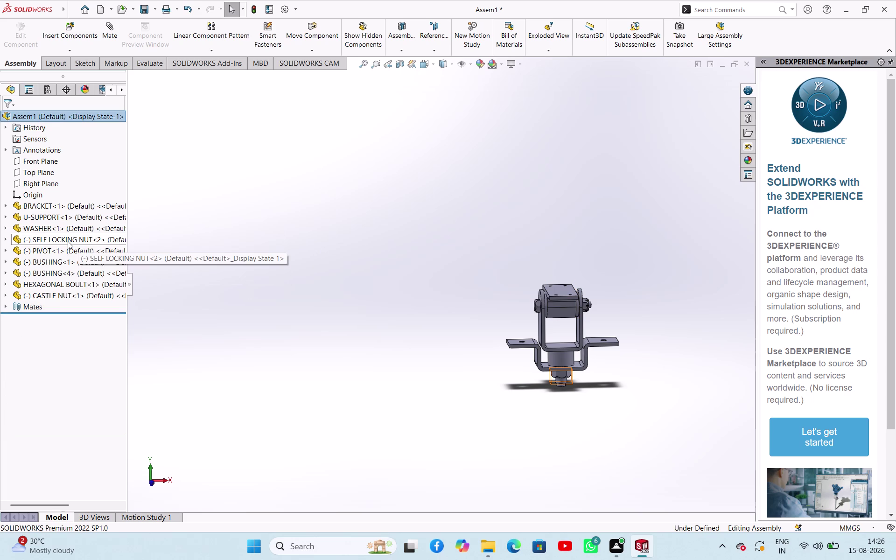
click(7, 239)
click(7, 239)
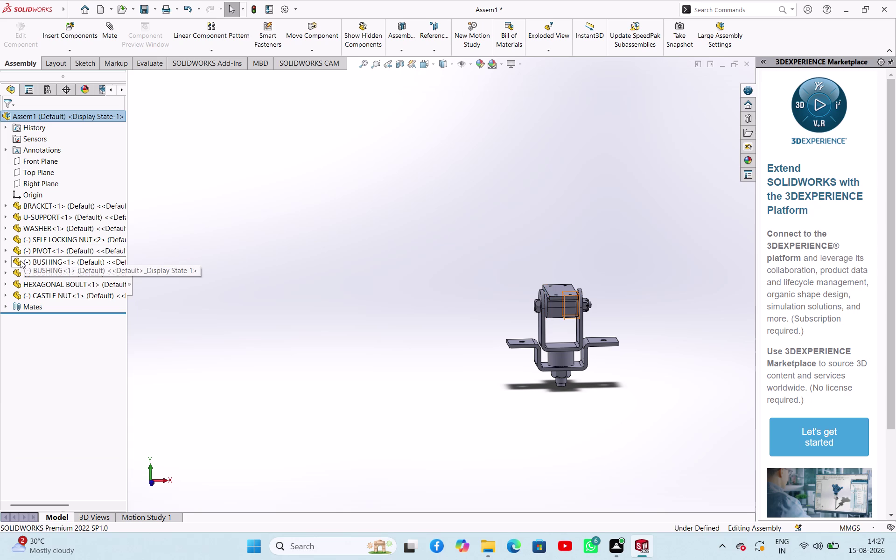
click(283, 259)
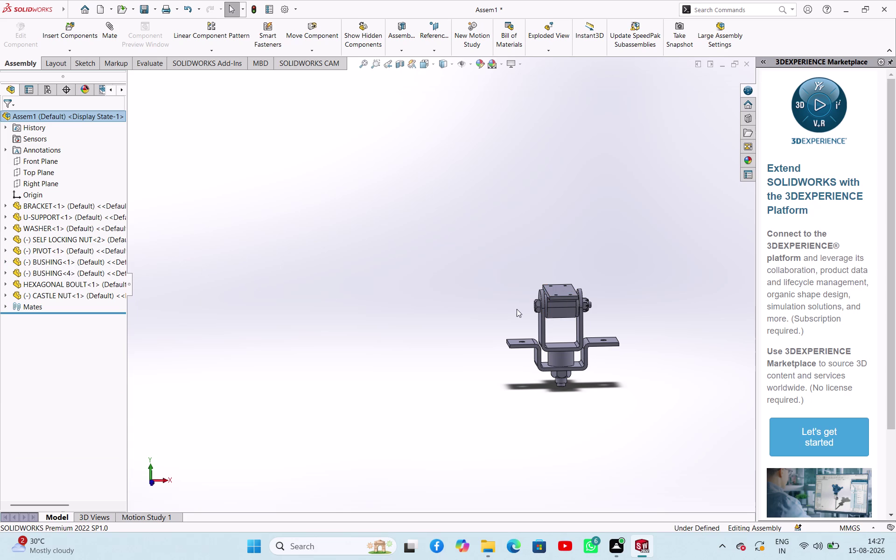
drag(564, 293, 564, 318)
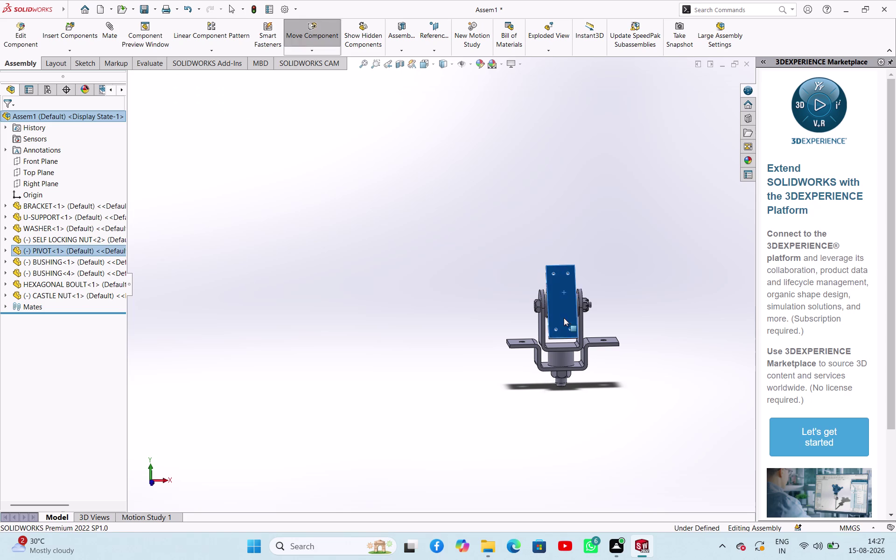
drag(564, 318, 481, 306)
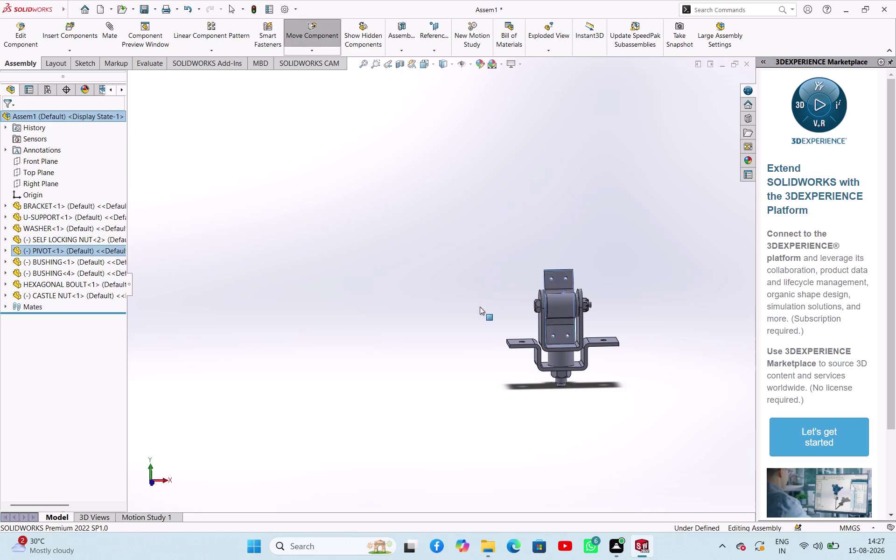
drag(481, 306, 551, 213)
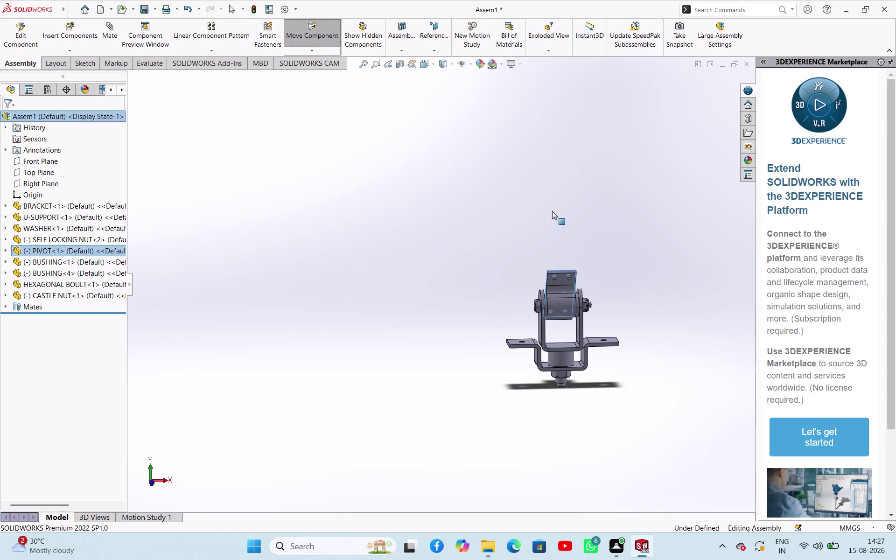
drag(551, 213, 560, 252)
drag(560, 253, 559, 290)
click(452, 259)
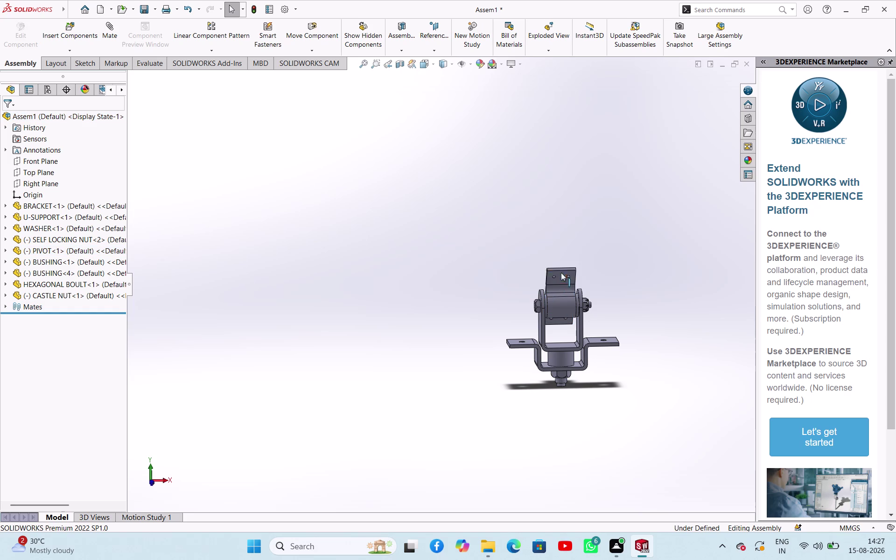
middle_drag(600, 250, 549, 264)
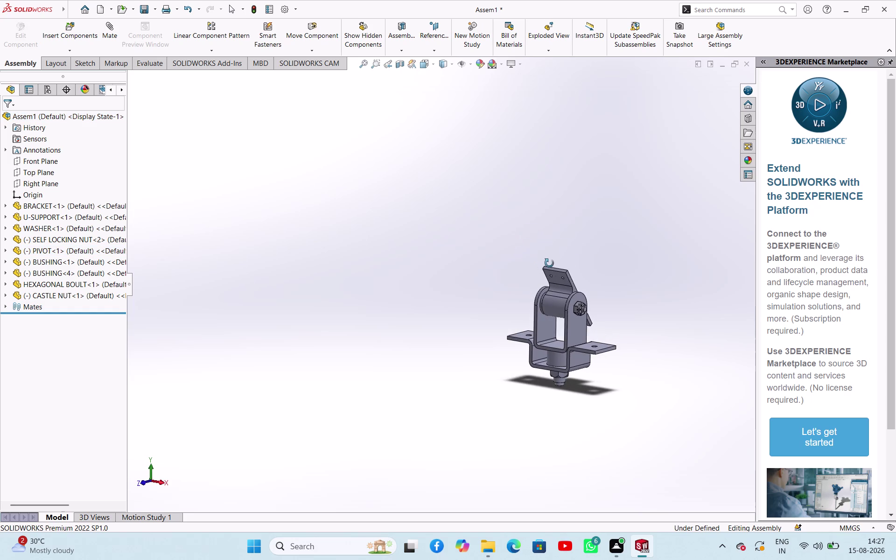
middle_drag(550, 263, 550, 264)
drag(555, 275, 548, 317)
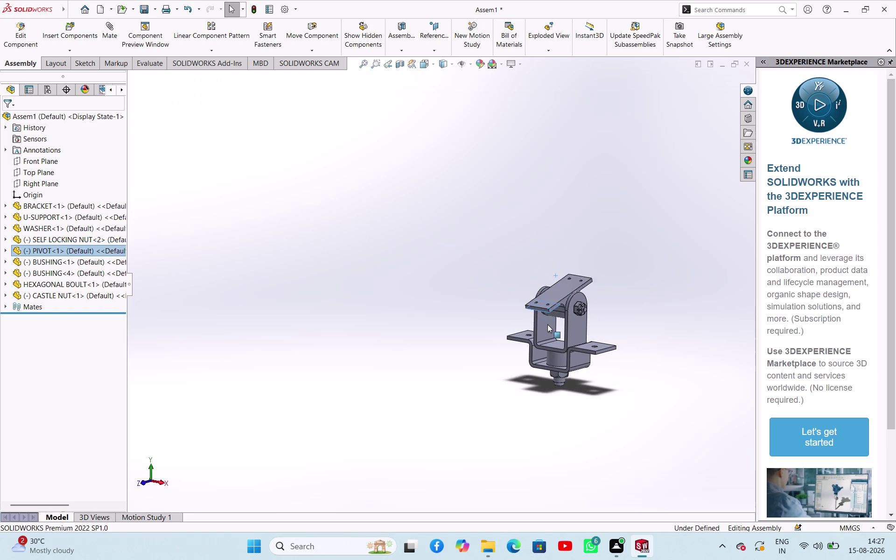
drag(548, 317, 542, 310)
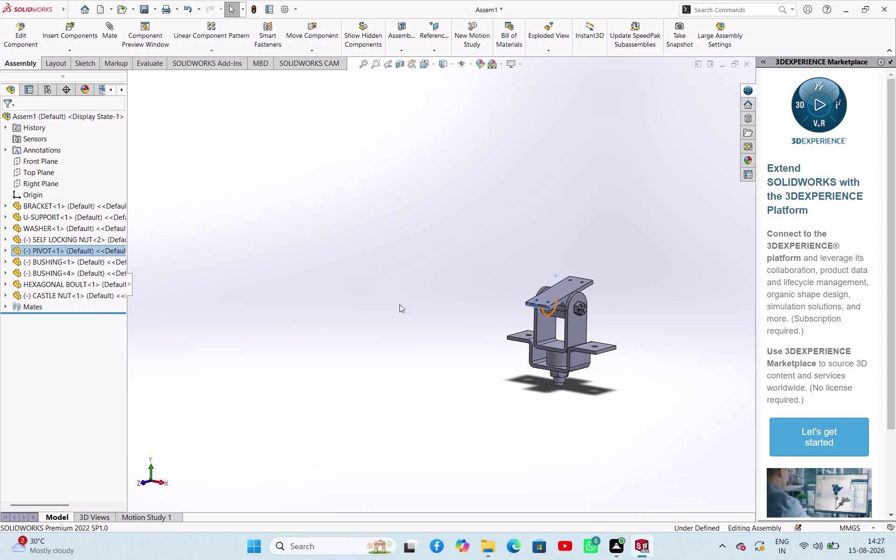
click(400, 304)
scroll(up, 3)
scroll(down, 3)
scroll(down, 3)
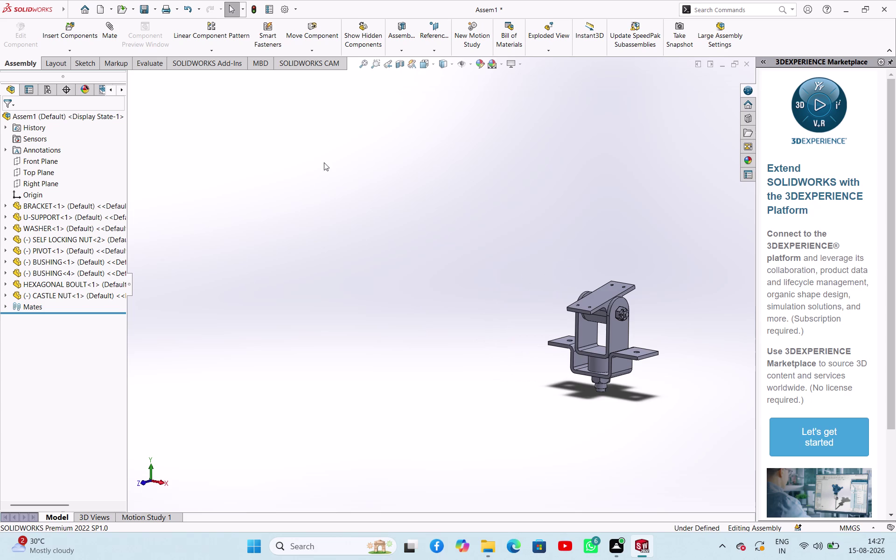
scroll(up, 3)
scroll(down, 3)
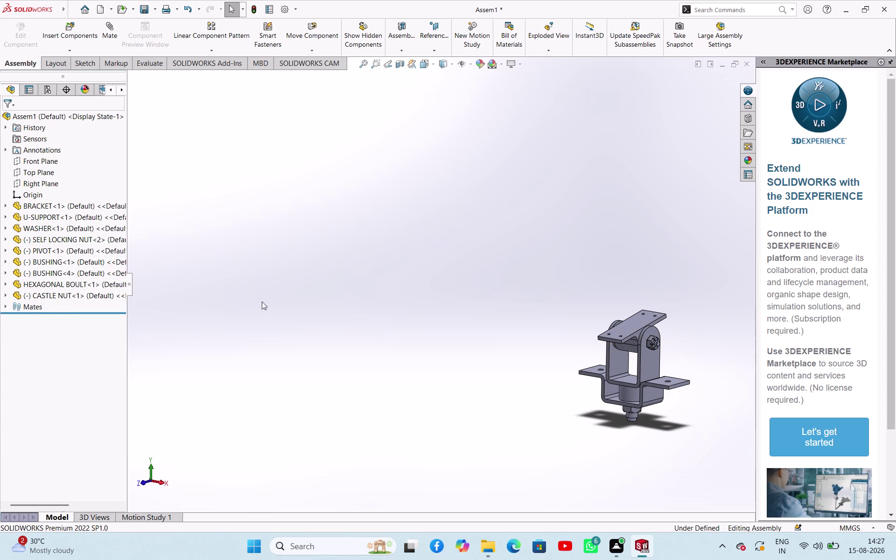
Rebuild and save the assembly, renaming the file to SHOCHAssem.
click(293, 272)
key(ctrl+s)
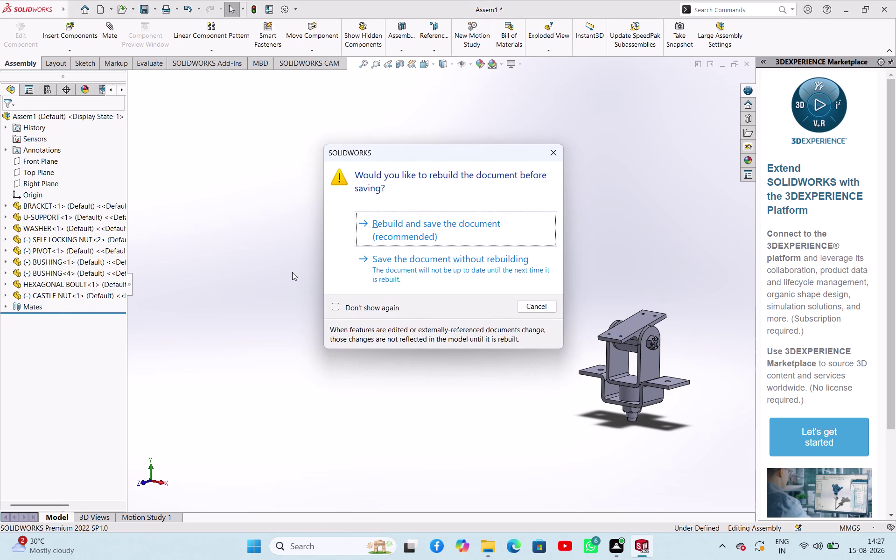
click(468, 237)
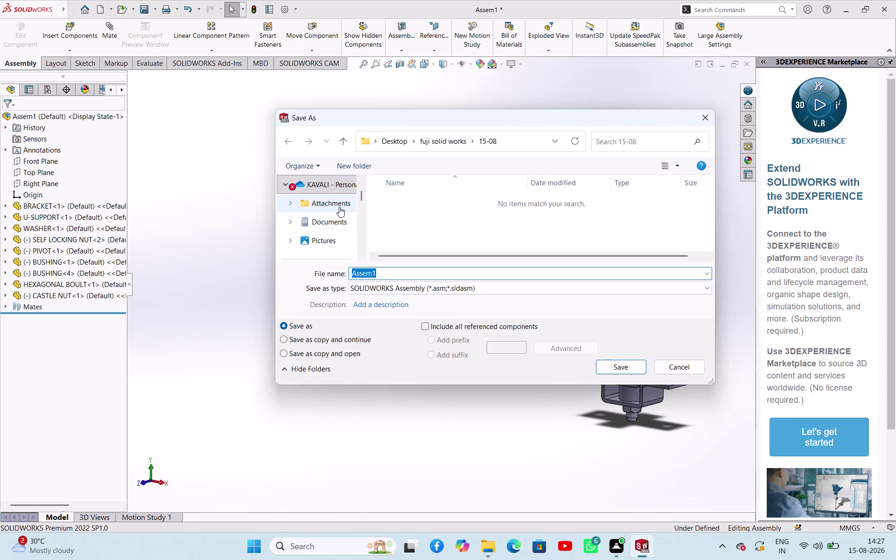
scroll(down, 3)
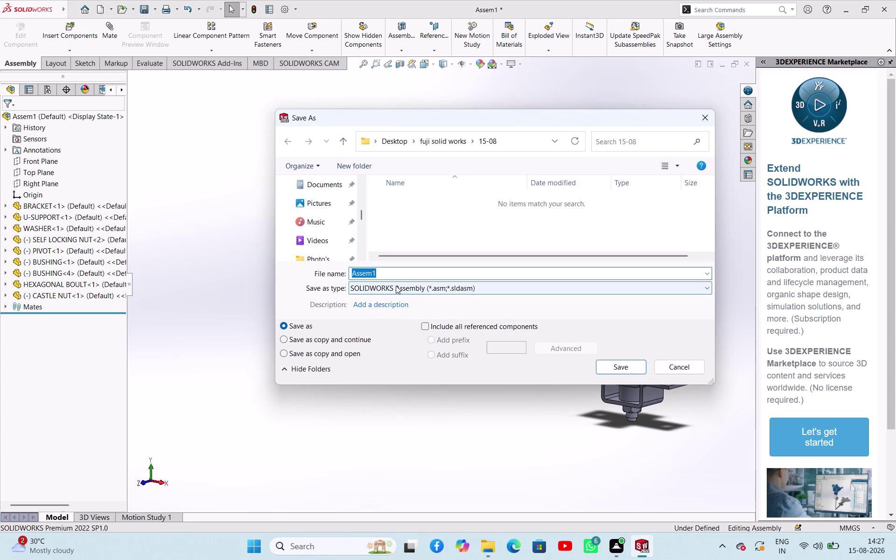
click(391, 272)
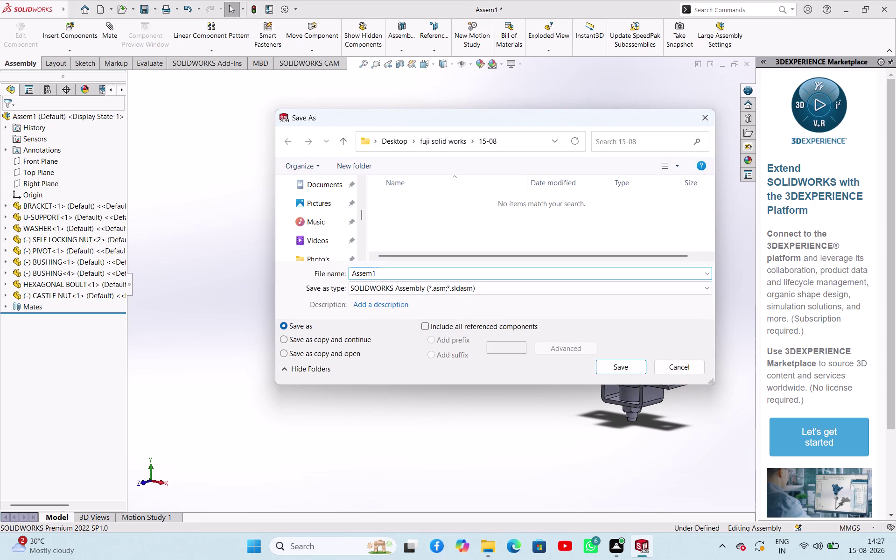
key(BackSpace)
key(Left)
key(Left)
key(Left)
key(Left)
key(Left)
text(SHO)
text(CJ)
key(BackSpace)
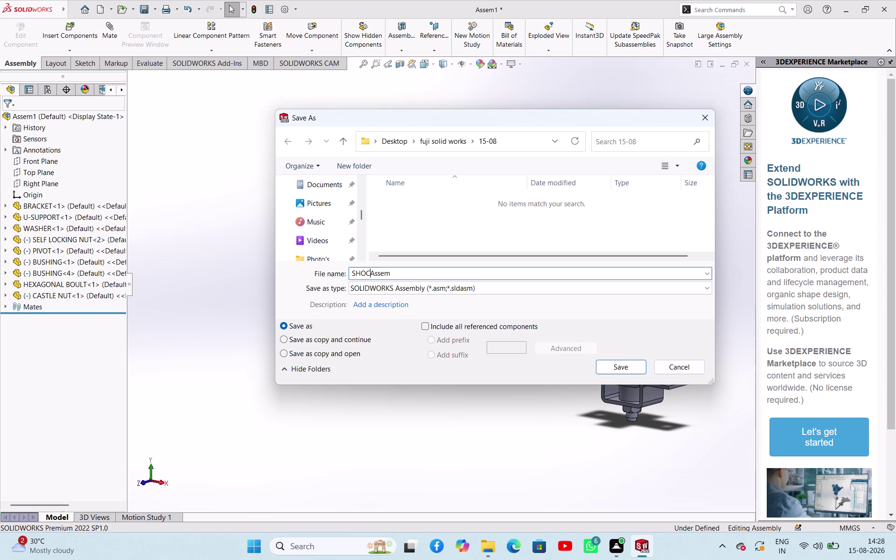
key(h)
Browse to Desktop > fuji solid works > 15-08 and save SHOCHAssem there.
scroll(down, 3)
scroll(up, 3)
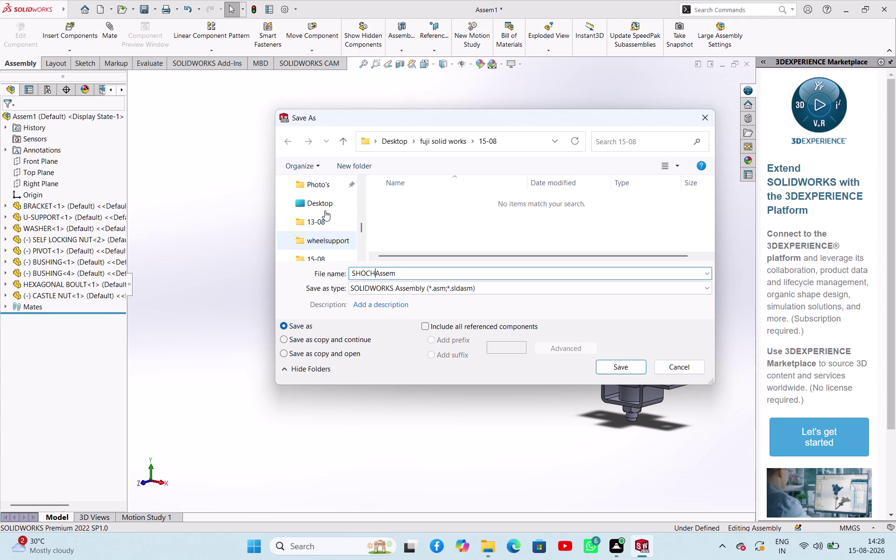
double_click(325, 205)
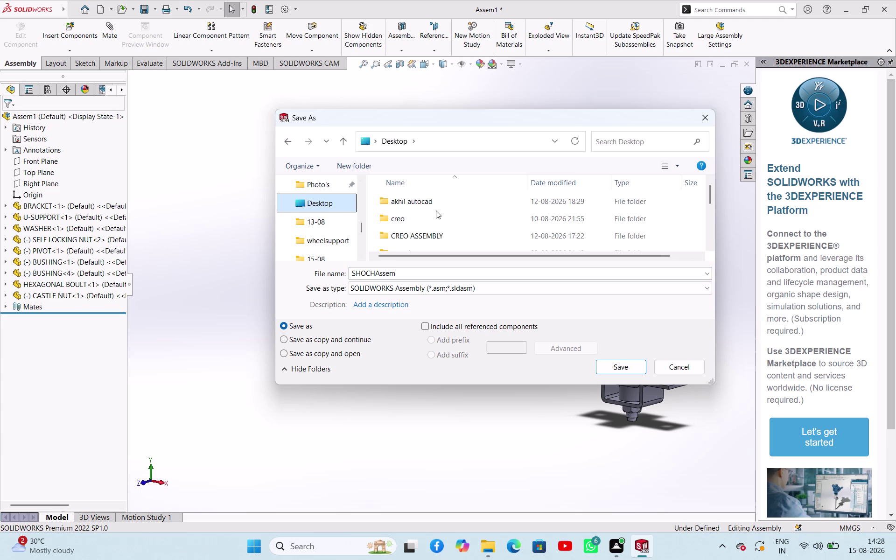
scroll(down, 3)
scroll(down, 3)
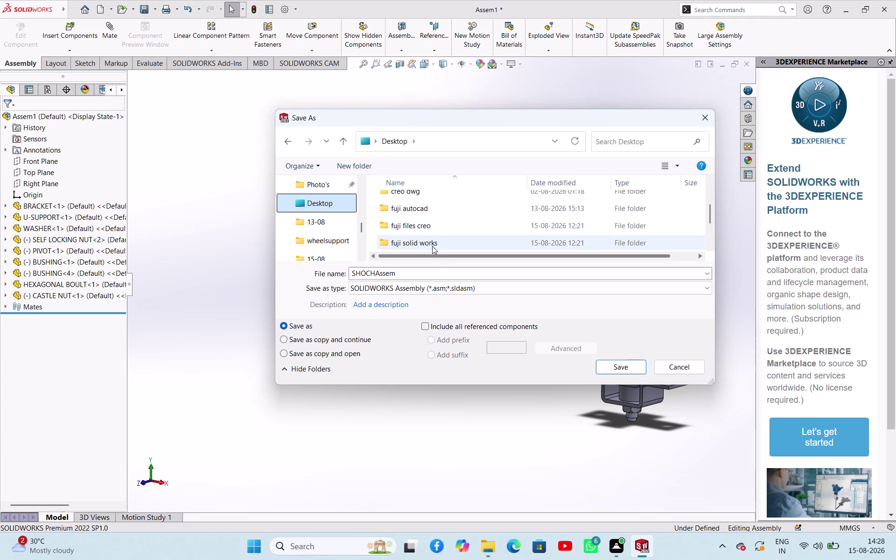
double_click(432, 245)
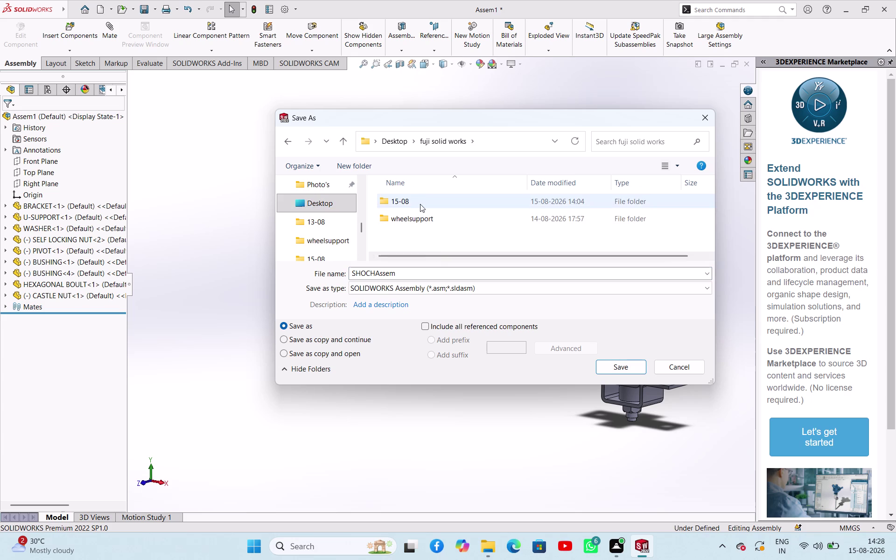
double_click(417, 203)
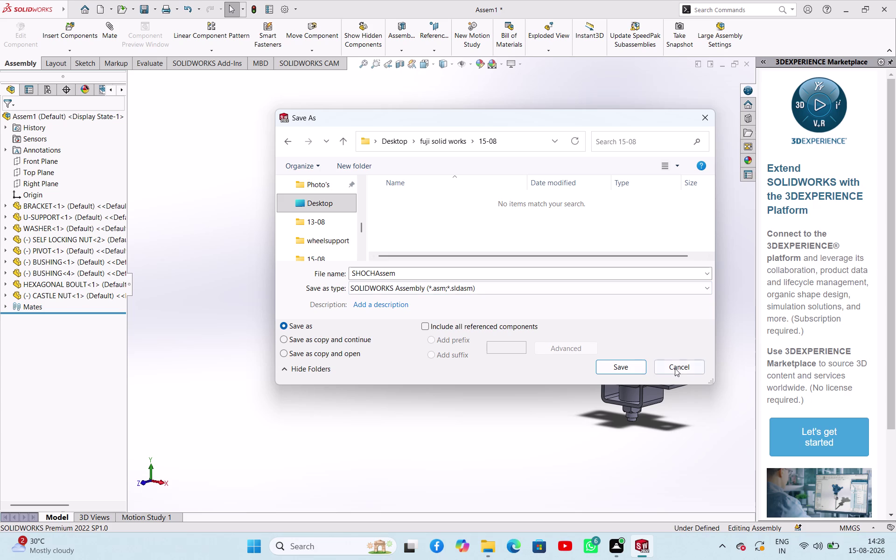
click(631, 369)
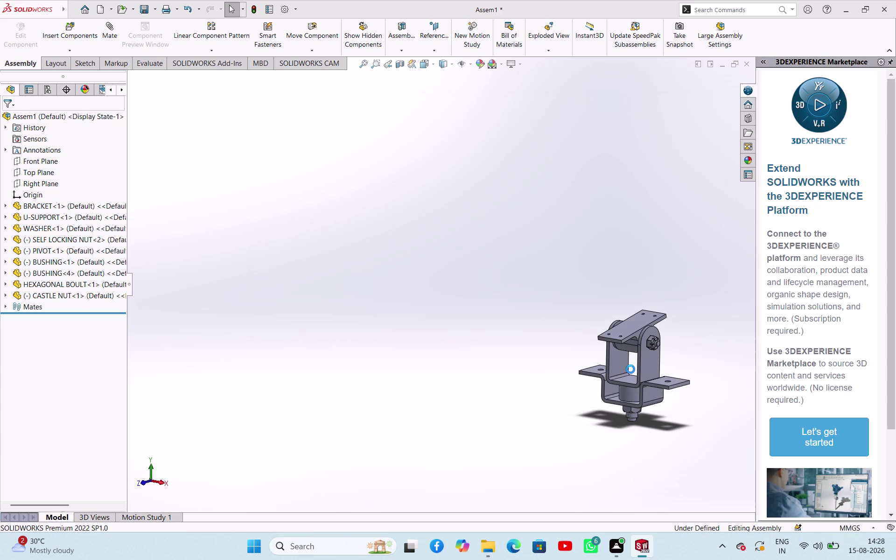
click(455, 300)
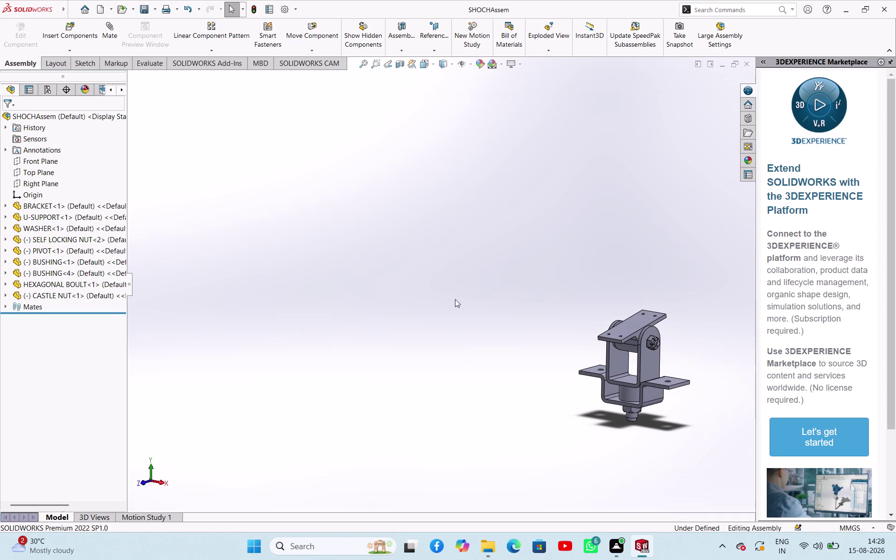
Re-save the SHOCHAssem assembly with repeated Ctrl+S.
key(ctrl+s)
key(ctrl+s)
key(ctrl+s)
key(ctrl+s)
key(ctrl+s)
key(ctrl+s)
scroll(up, 3)
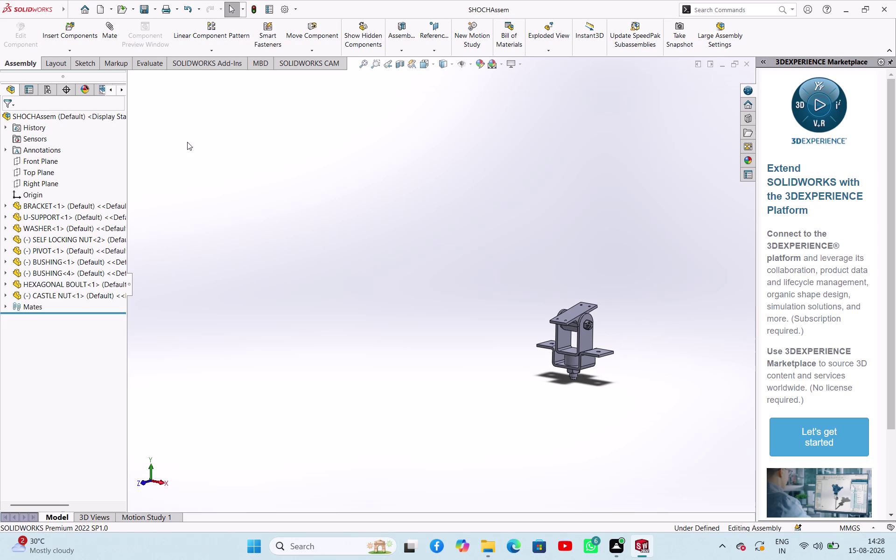
click(299, 261)
Start a new Drawing document and accept the A0 (ISO) sheet size.
key(ctrl+n)
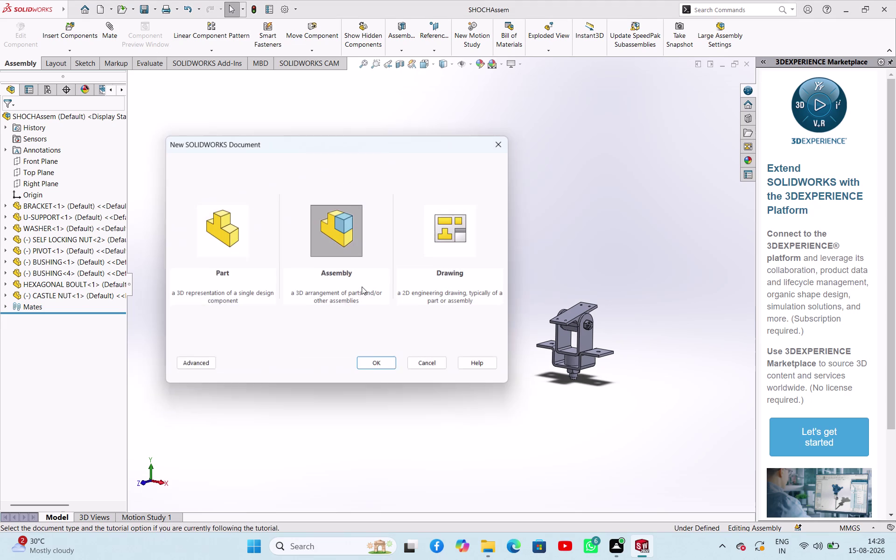
click(445, 234)
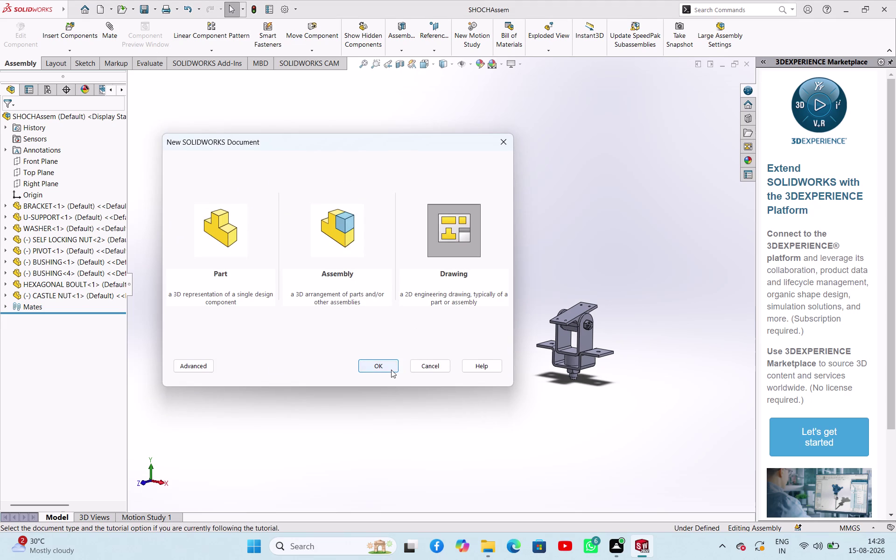
click(391, 370)
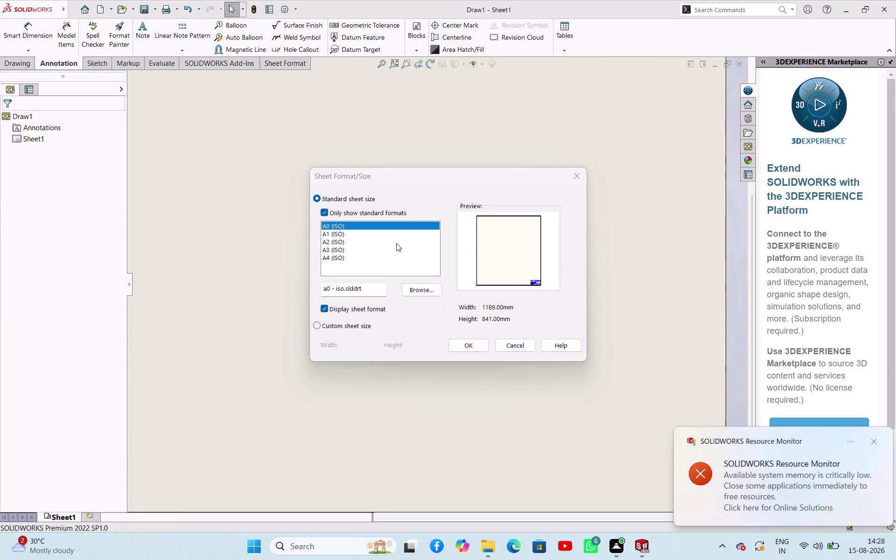
click(461, 346)
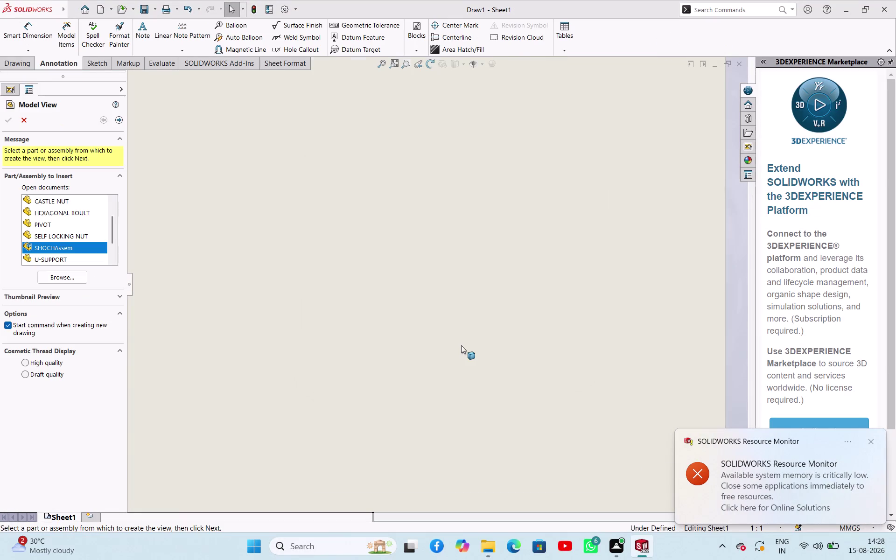
Browse for a part or assembly file from the Model View panel.
scroll(up, 3)
scroll(down, 3)
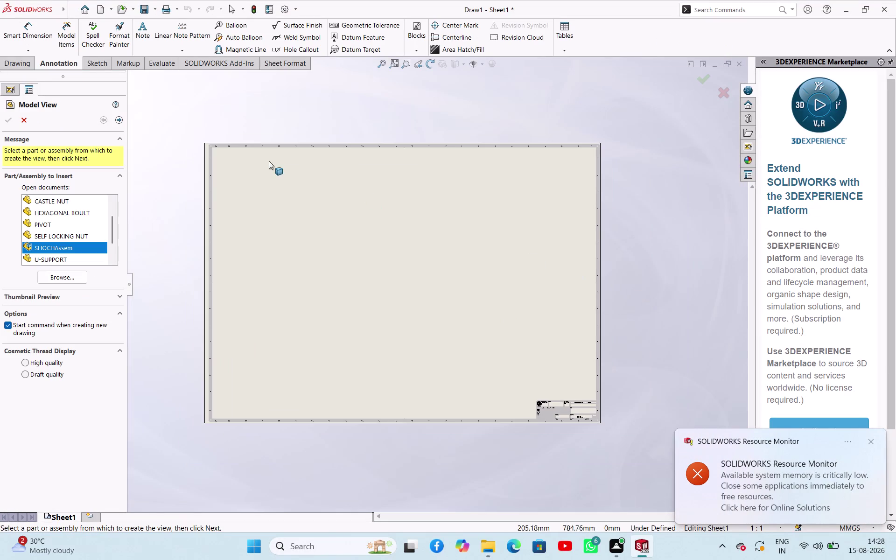
scroll(down, 3)
click(66, 281)
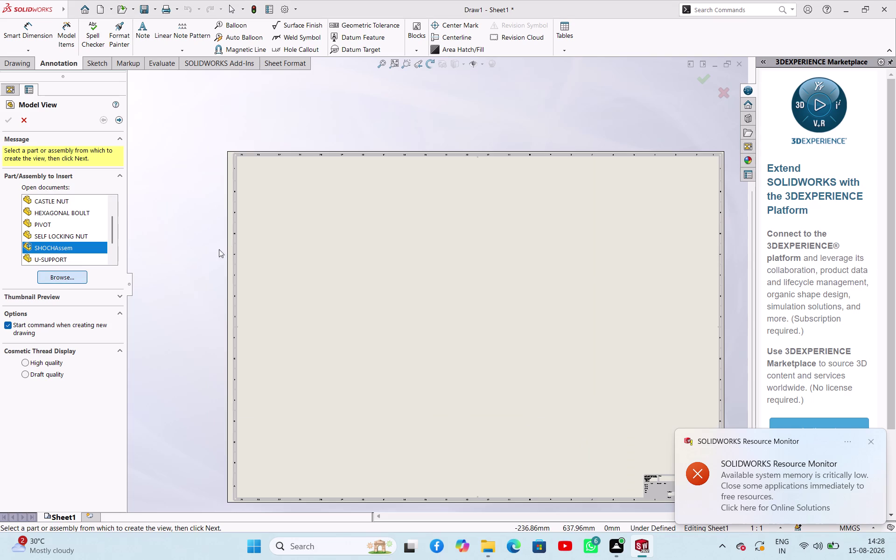
Close the Open dialog and switch to the SHOCHAssem window from the taskbar.
scroll(down, 3)
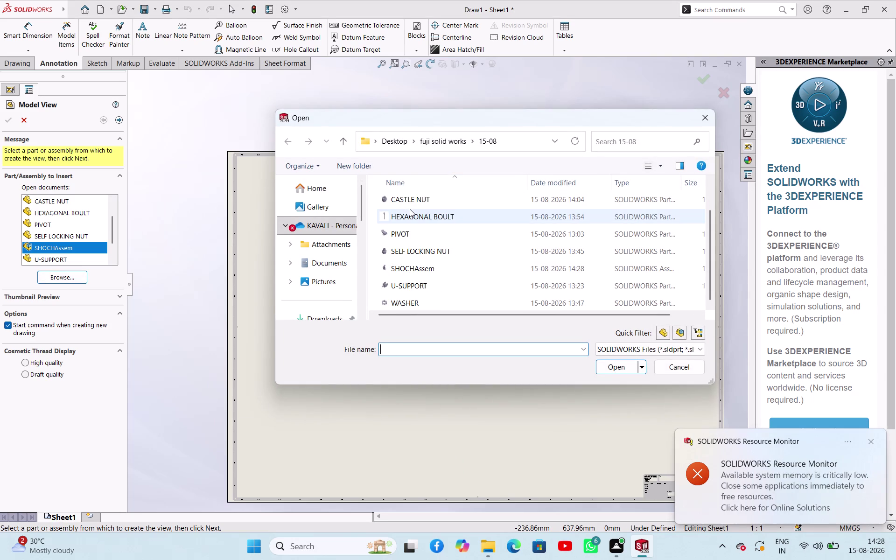
scroll(up, 3)
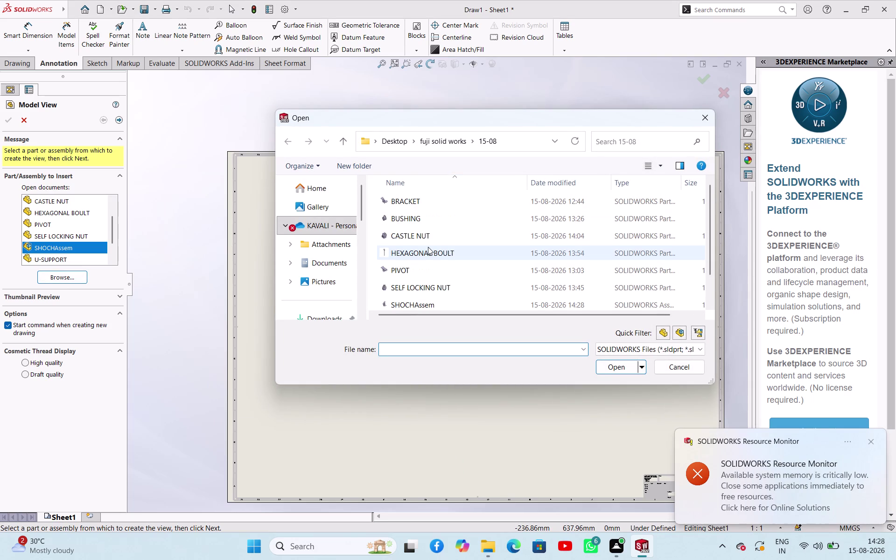
scroll(down, 3)
scroll(up, 3)
scroll(down, 3)
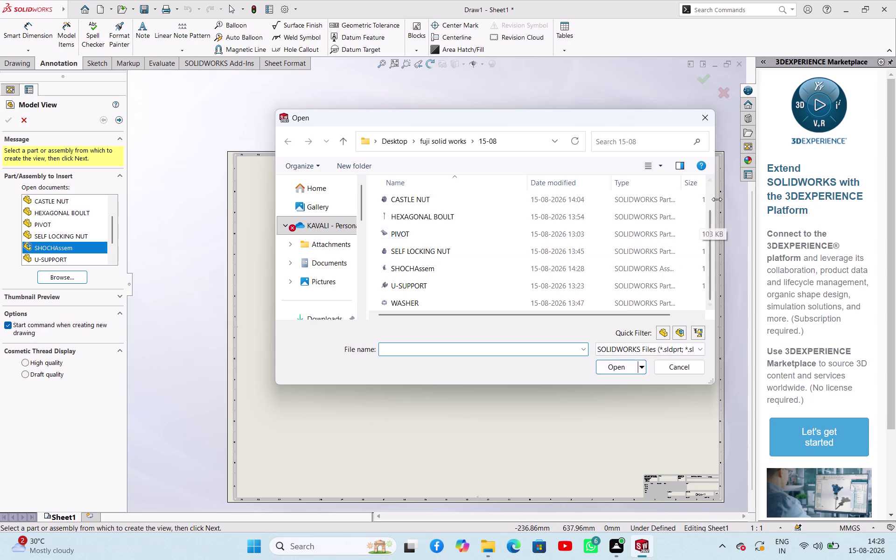
click(709, 123)
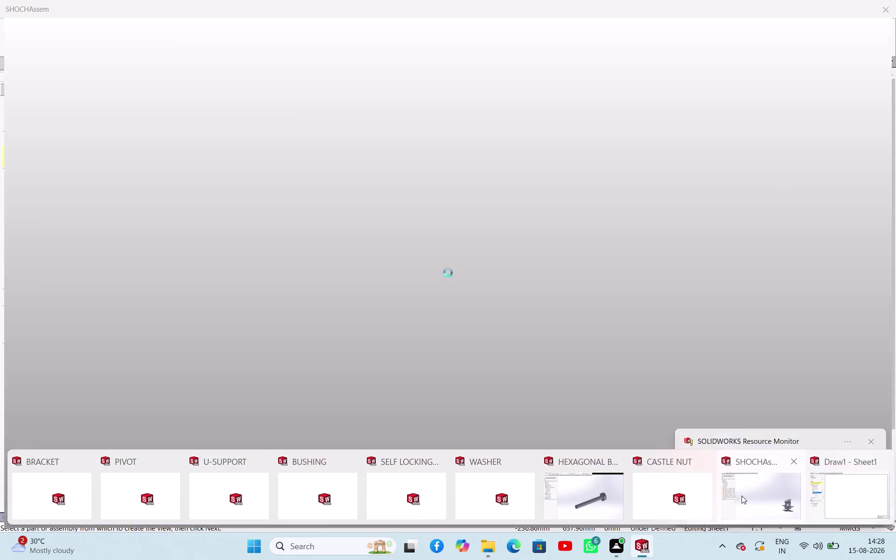
click(741, 495)
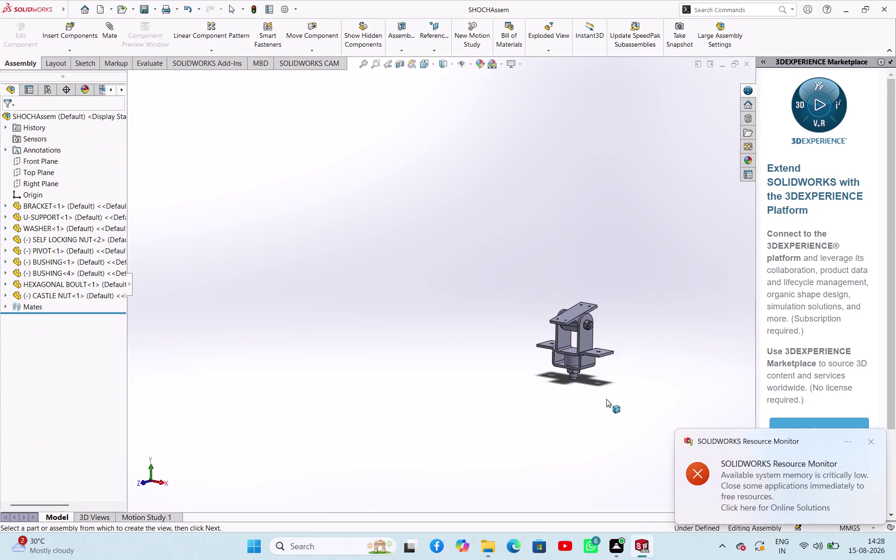
Re-save, then open and dismiss the New SOLIDWORKS Document chooser.
key(ctrl+s)
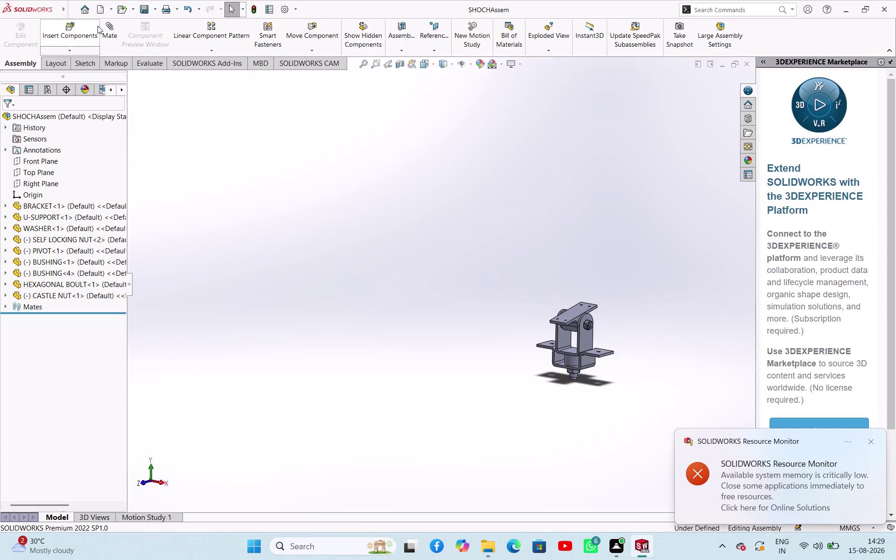
click(64, 62)
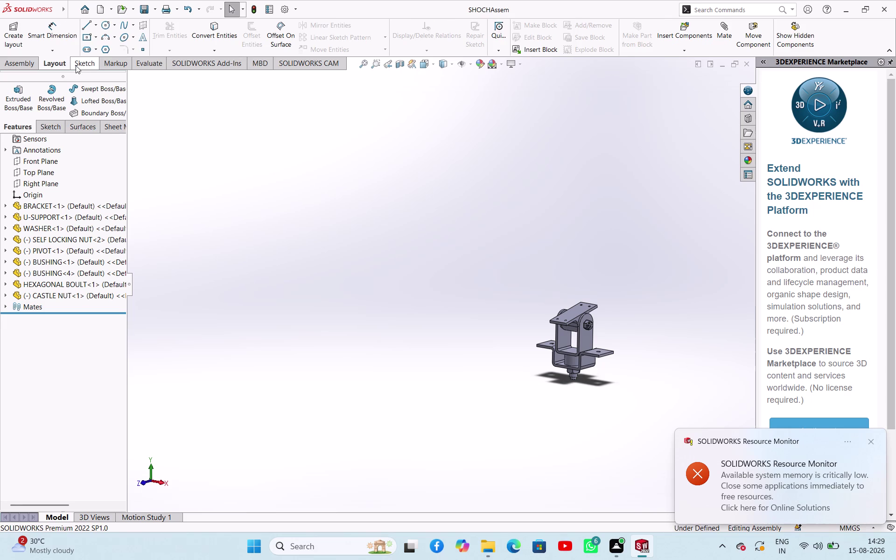
click(24, 64)
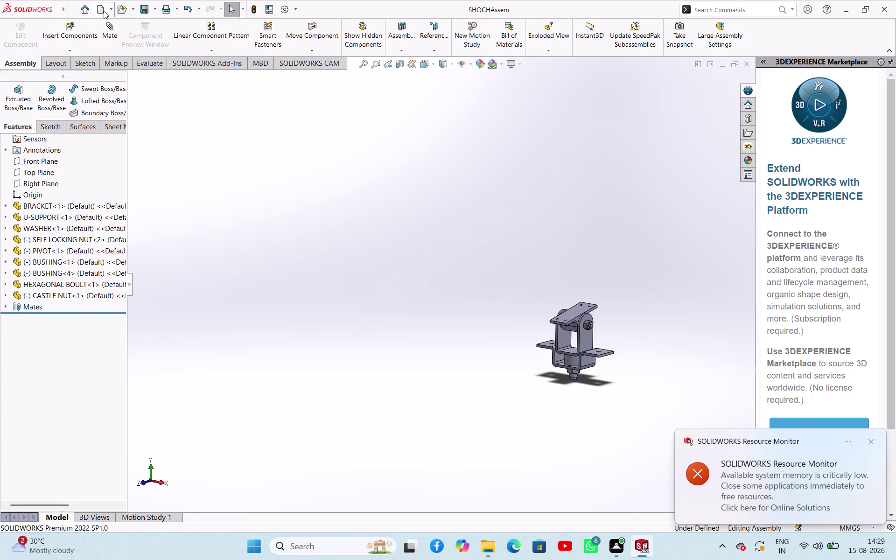
click(108, 10)
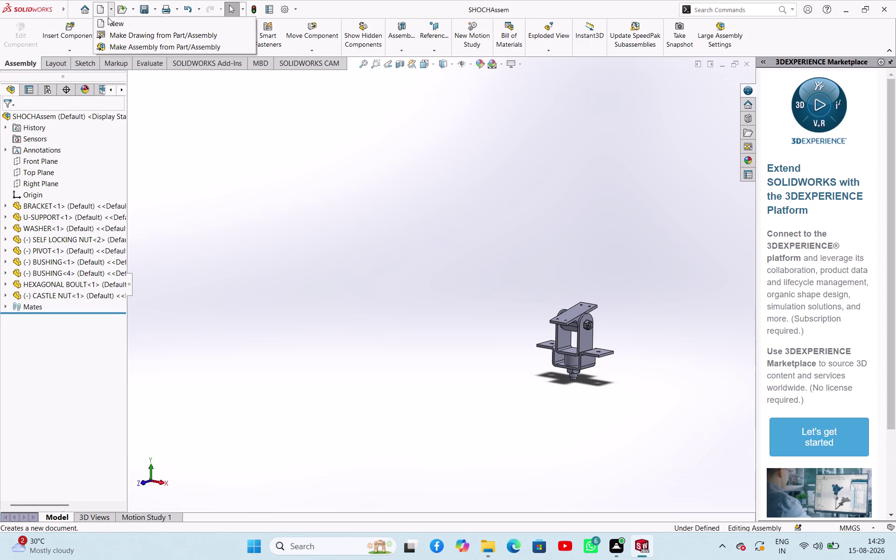
click(103, 10)
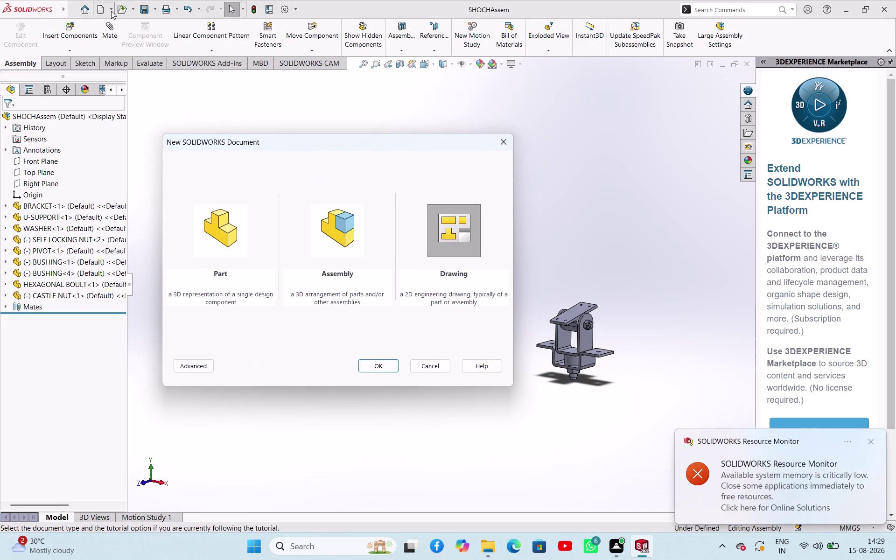
click(500, 137)
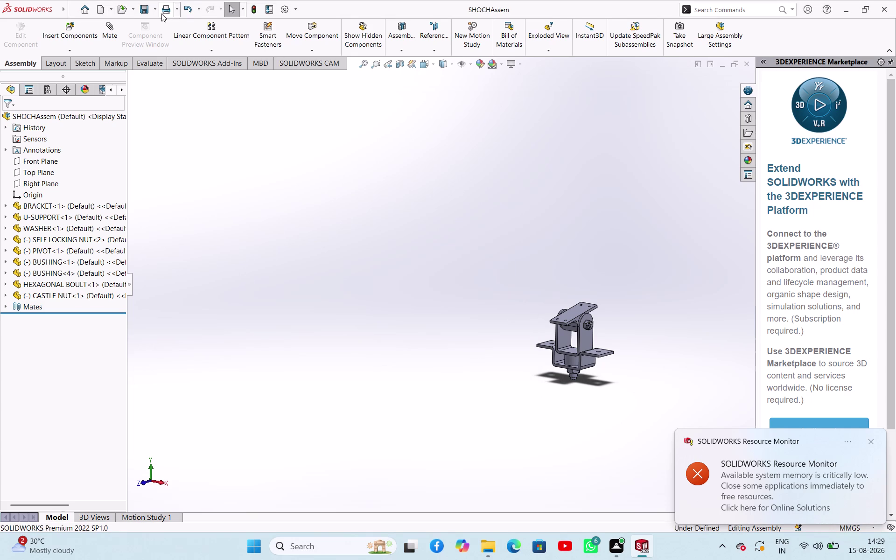
Choose Save As from the Save dropdown for SHOCHAssem.
click(154, 10)
click(169, 37)
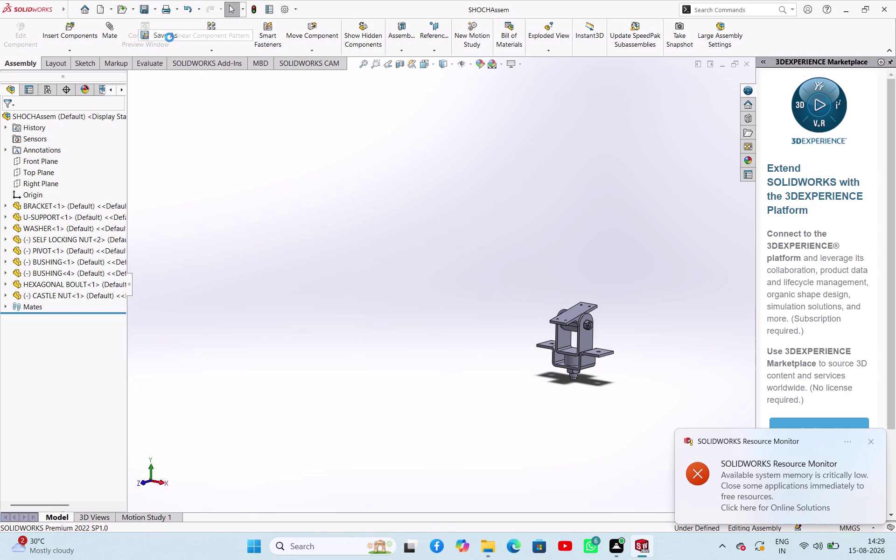
click(438, 293)
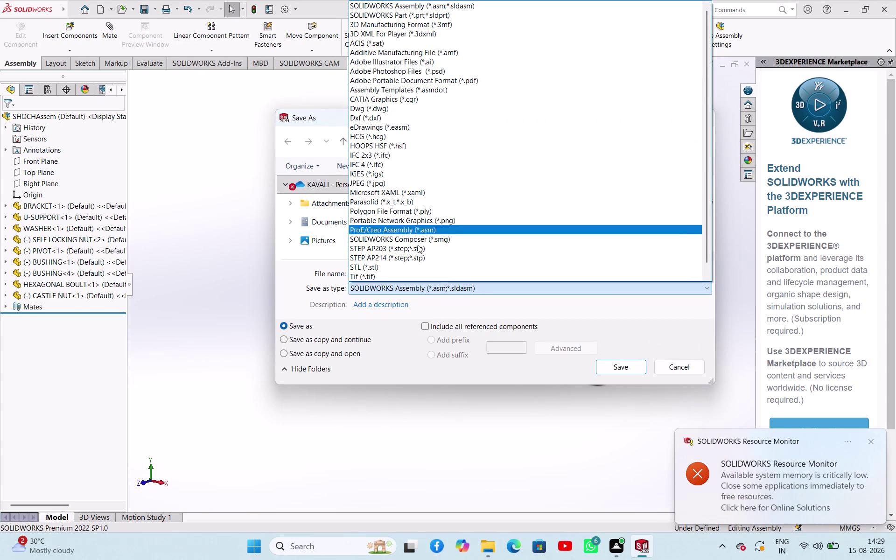
Keep the SOLIDWORKS Assembly format and browse to Desktop > fuji solid works > 15-08.
click(448, 289)
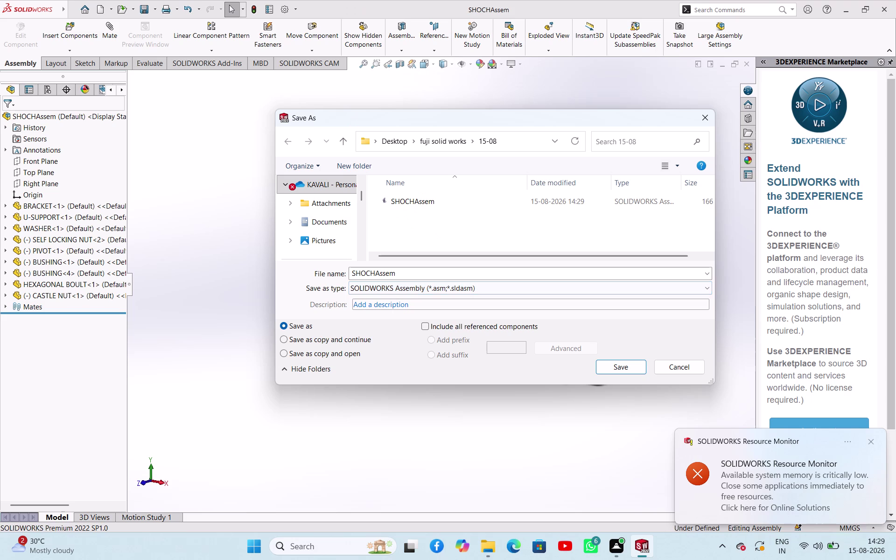
scroll(down, 3)
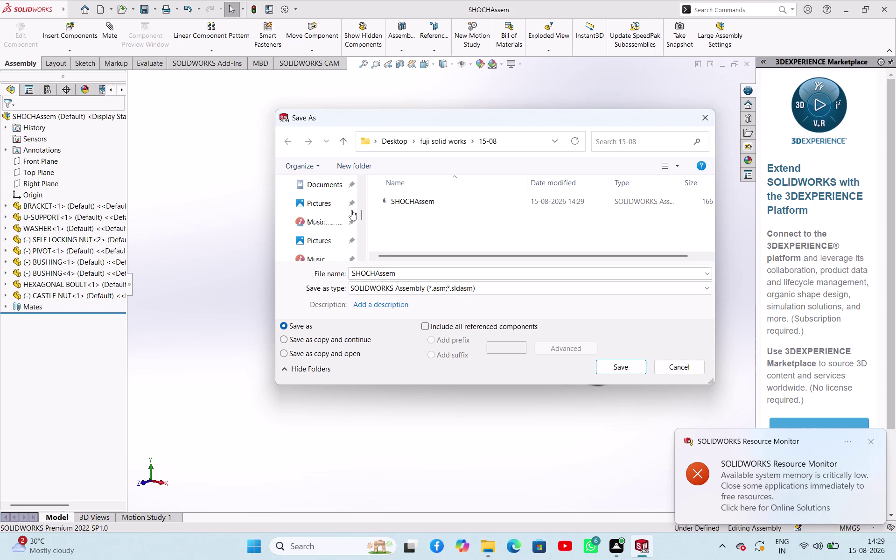
scroll(down, 3)
click(324, 242)
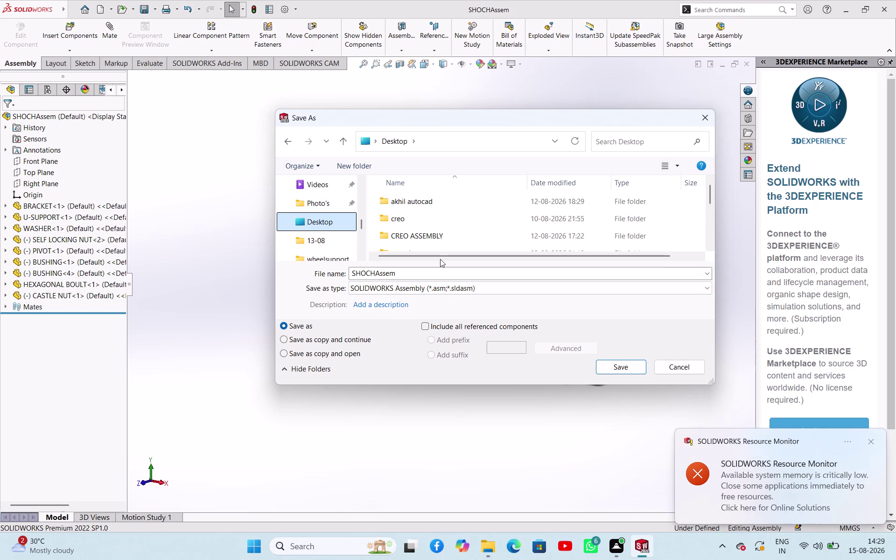
scroll(down, 3)
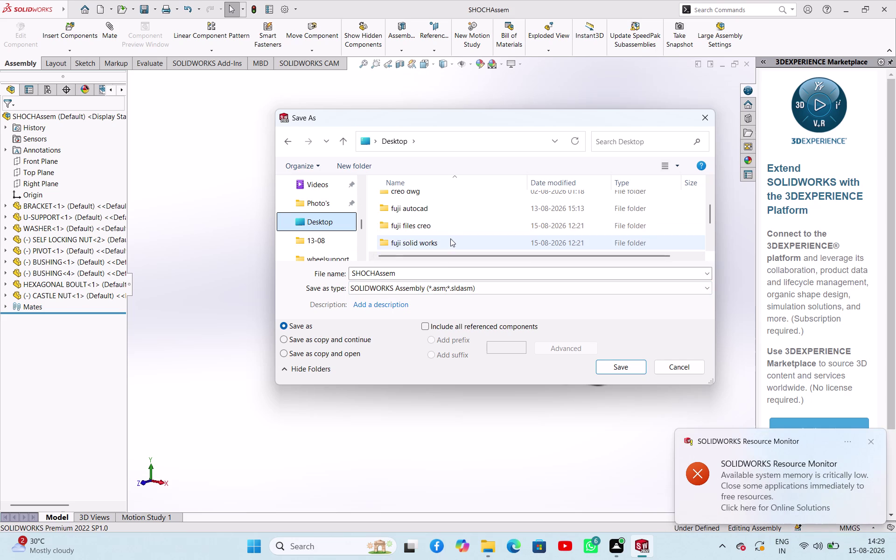
double_click(451, 239)
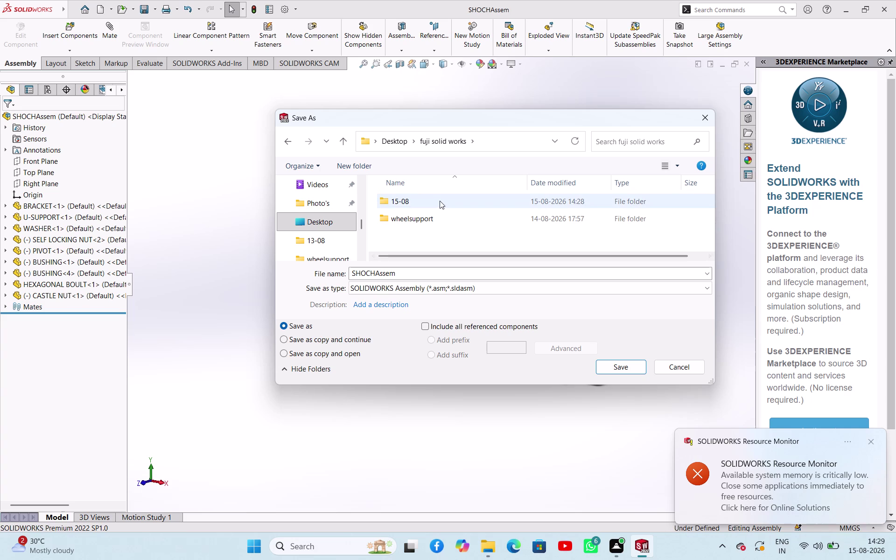
double_click(439, 201)
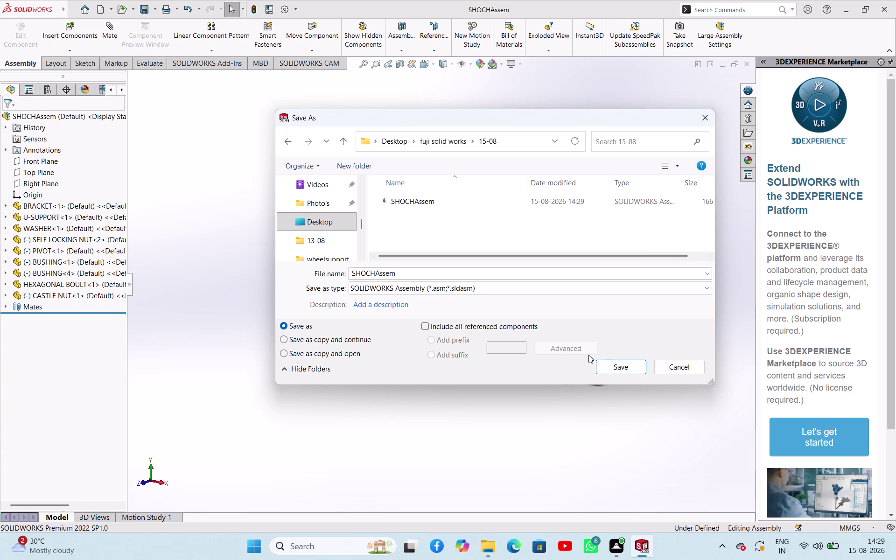
Save SHOCHAssem there, confirming replacement of the existing file.
click(609, 362)
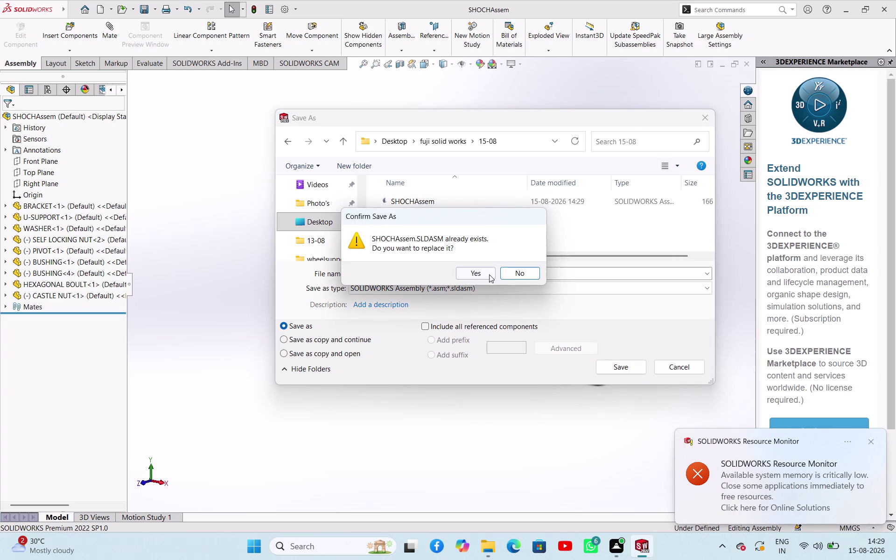
click(510, 279)
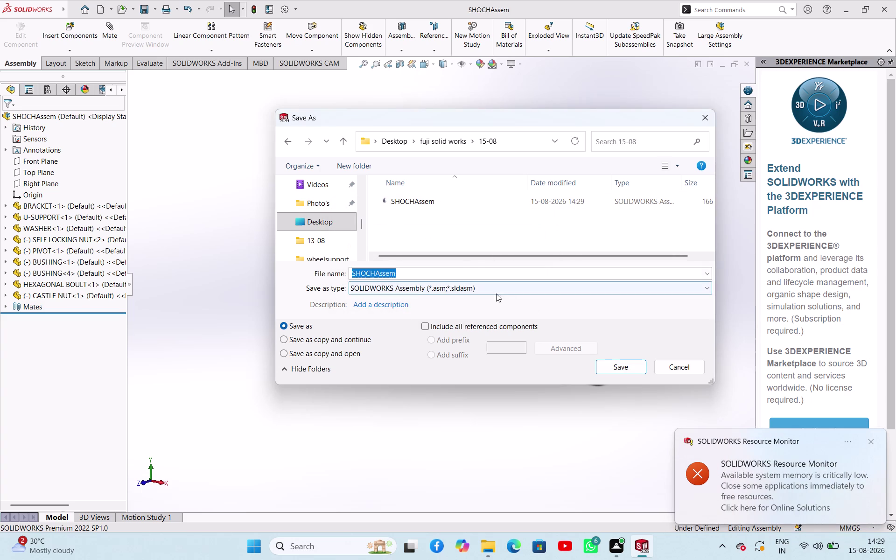
click(453, 236)
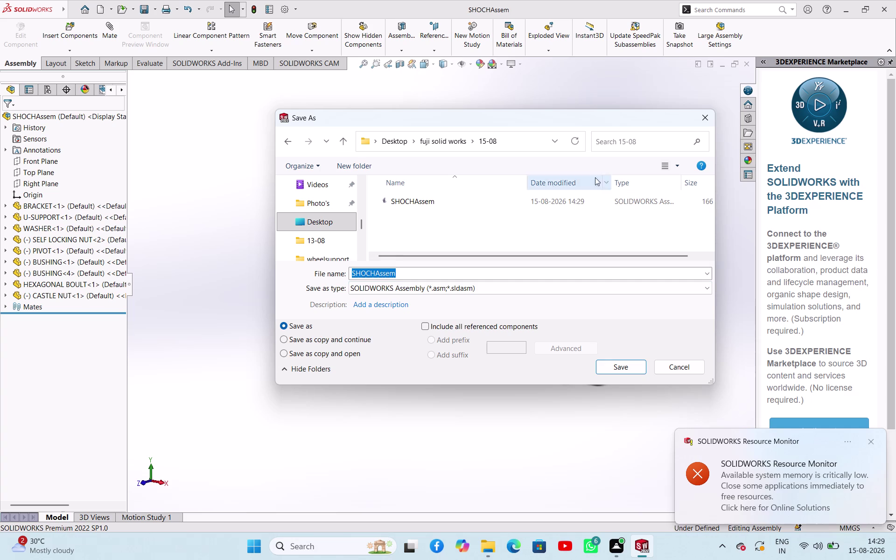
click(701, 118)
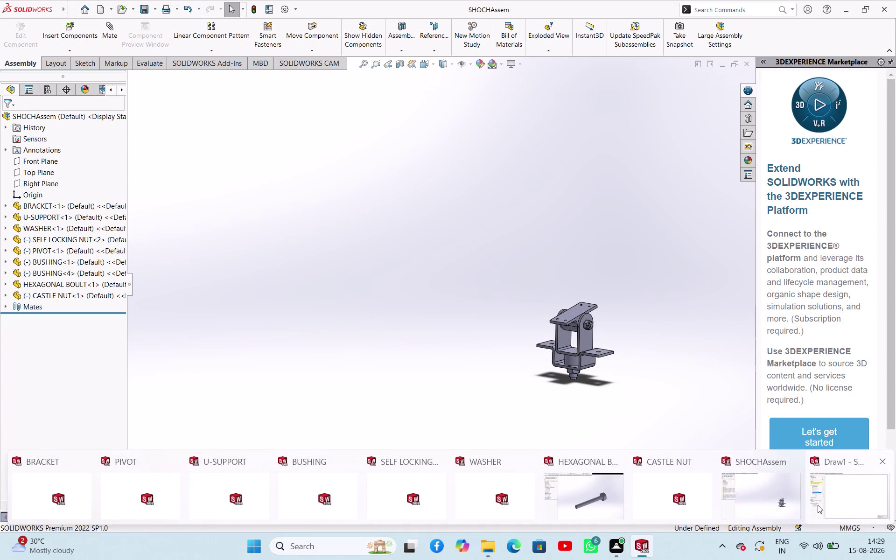
Switch to Draw1 and start a Model View from the Drawing tab.
click(818, 505)
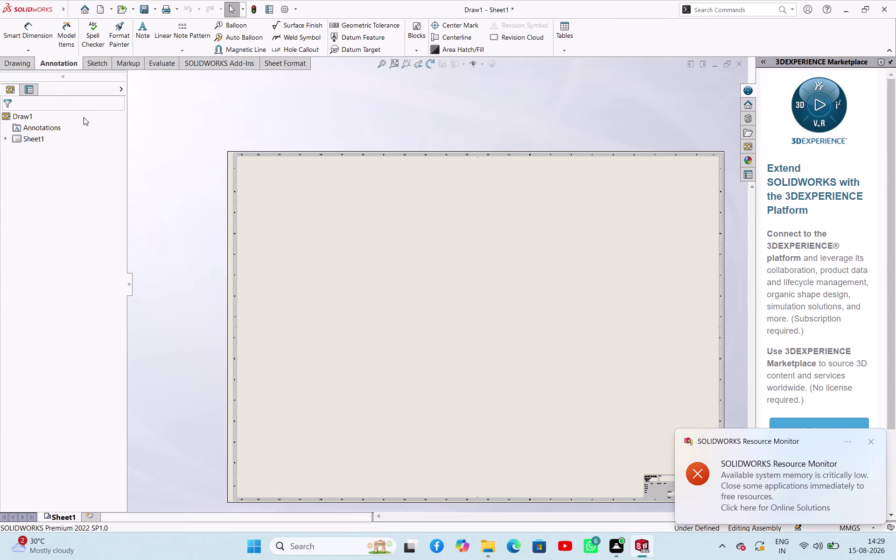
click(18, 63)
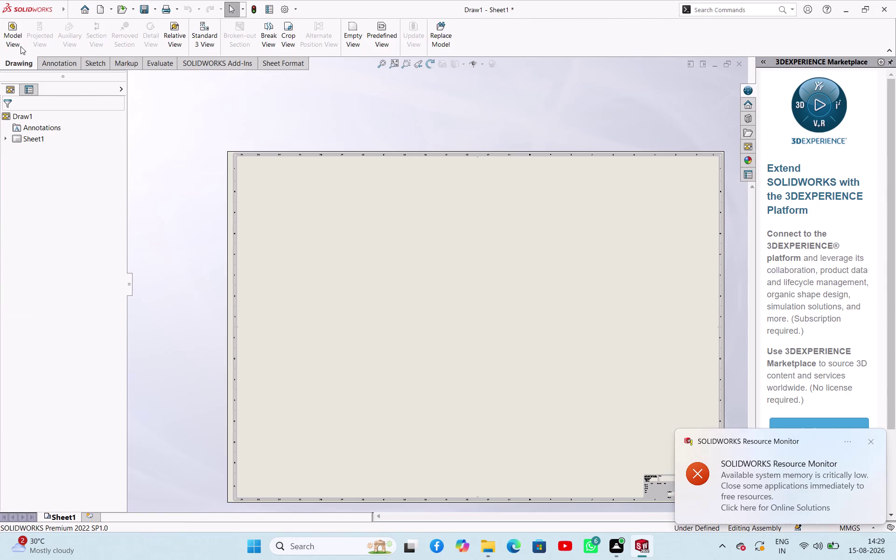
click(20, 46)
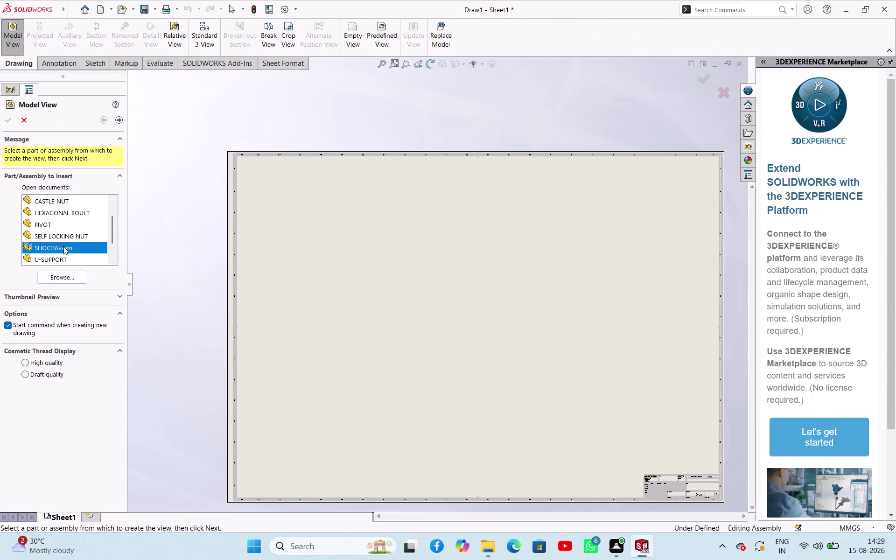
Browse to and open SHOCHAssem, placing its front view at the sheet's upper right.
click(64, 246)
click(68, 274)
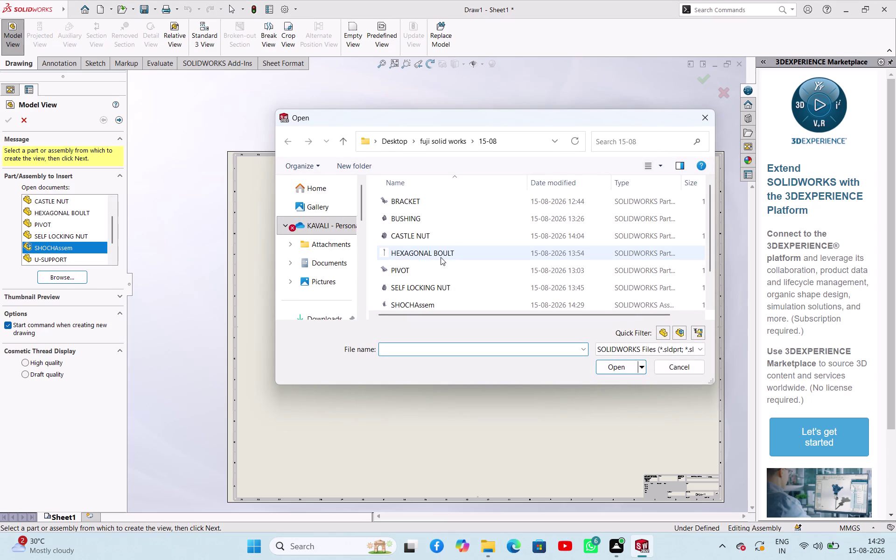
click(436, 300)
click(627, 365)
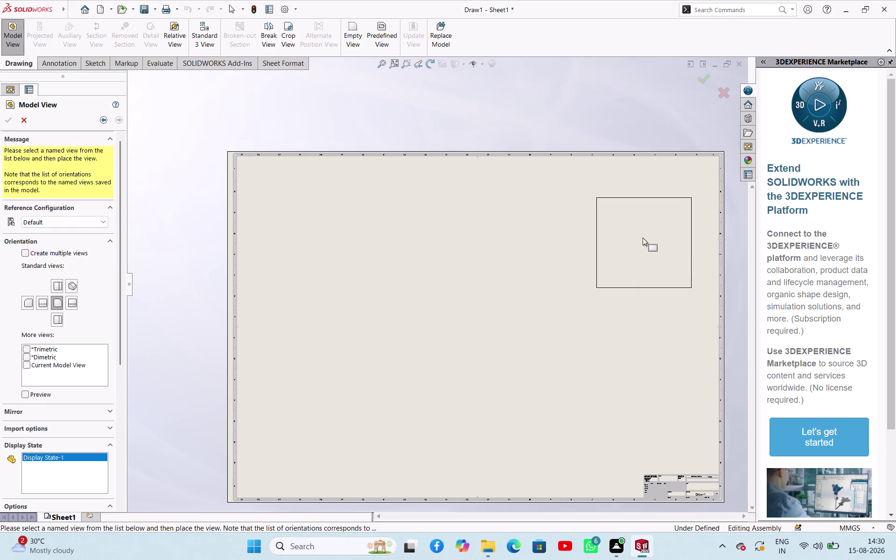
click(639, 223)
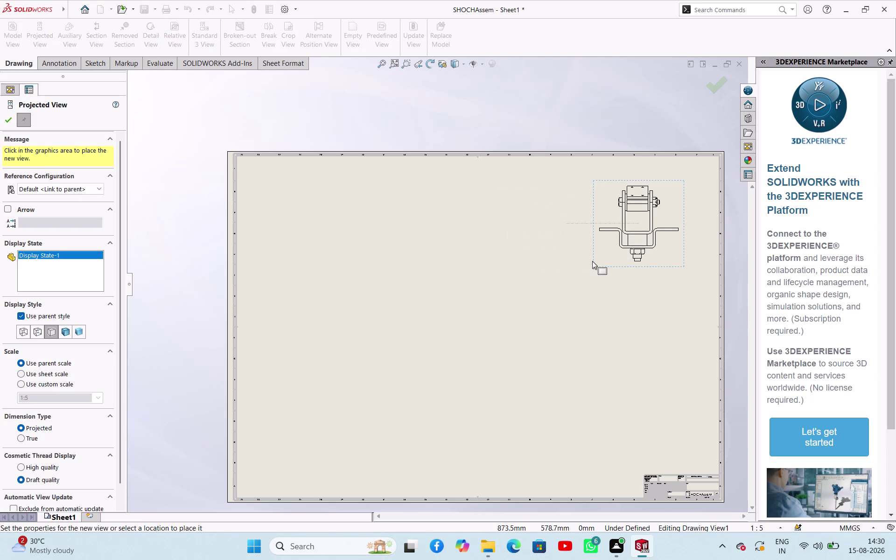
Cancel the projected view so only the front view remains, then select that view.
drag(120, 315, 117, 357)
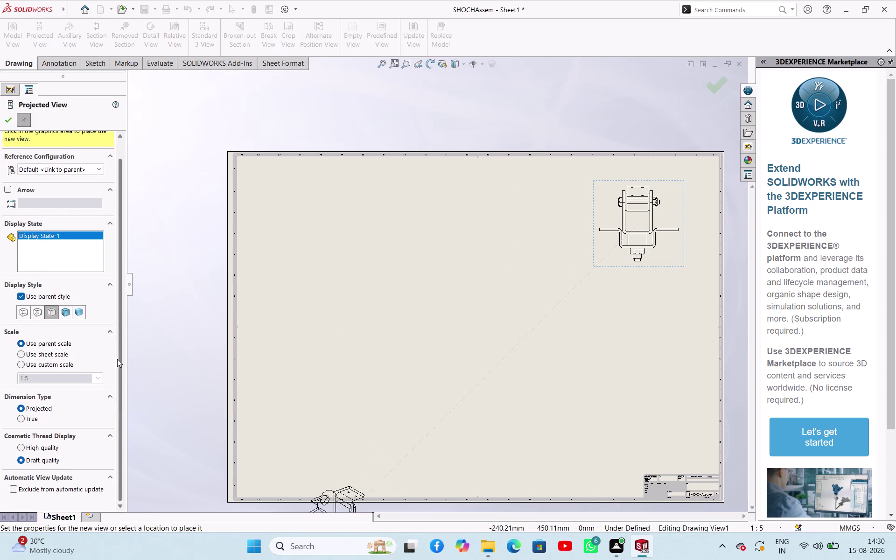
drag(117, 357, 116, 396)
click(61, 313)
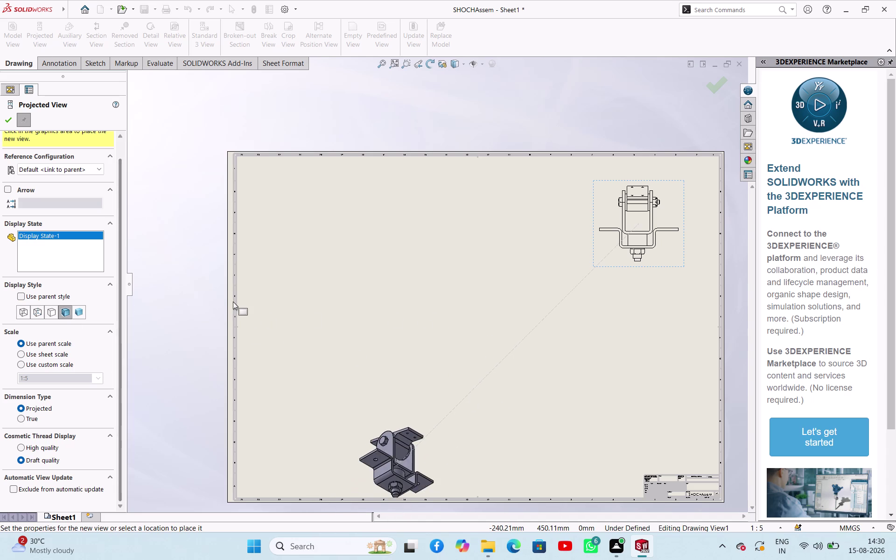
key(Escape)
key(Escape)
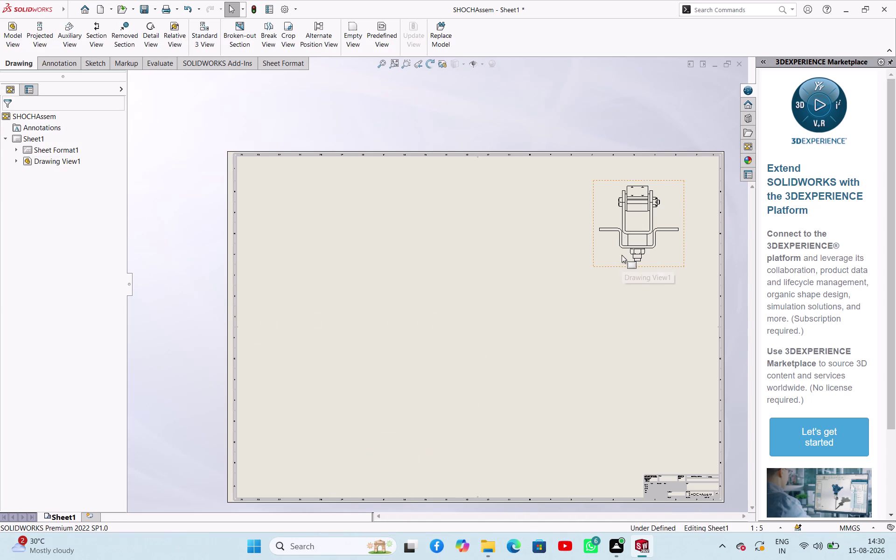
click(622, 255)
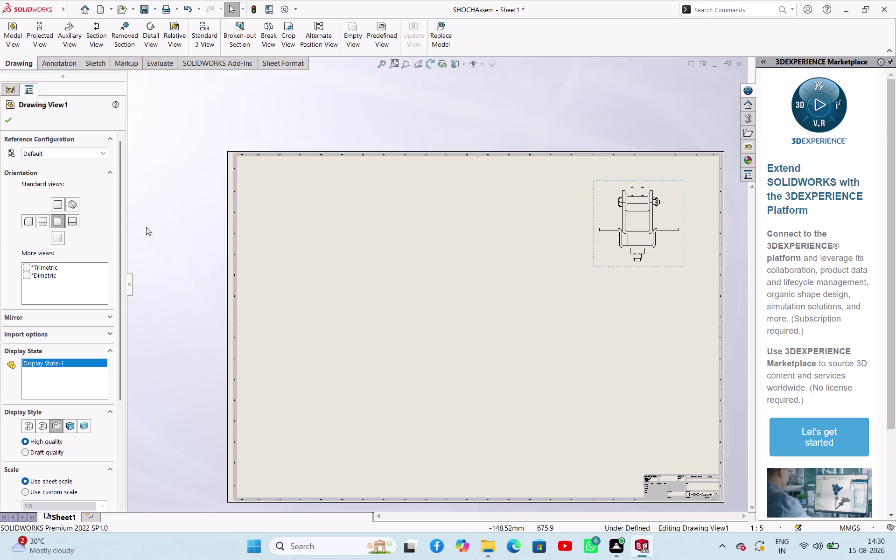
Set Drawing View1 to Isometric orientation with Shaded display.
click(71, 209)
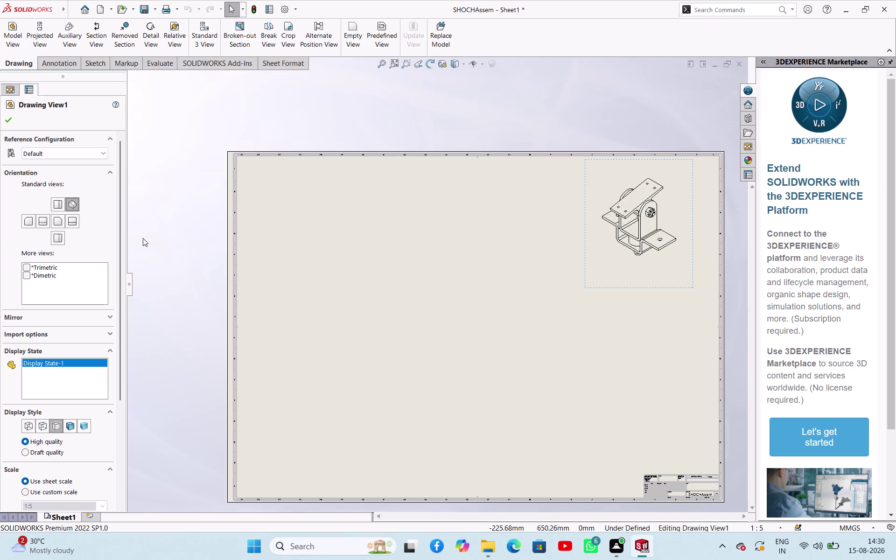
click(73, 428)
scroll(down, 3)
scroll(up, 3)
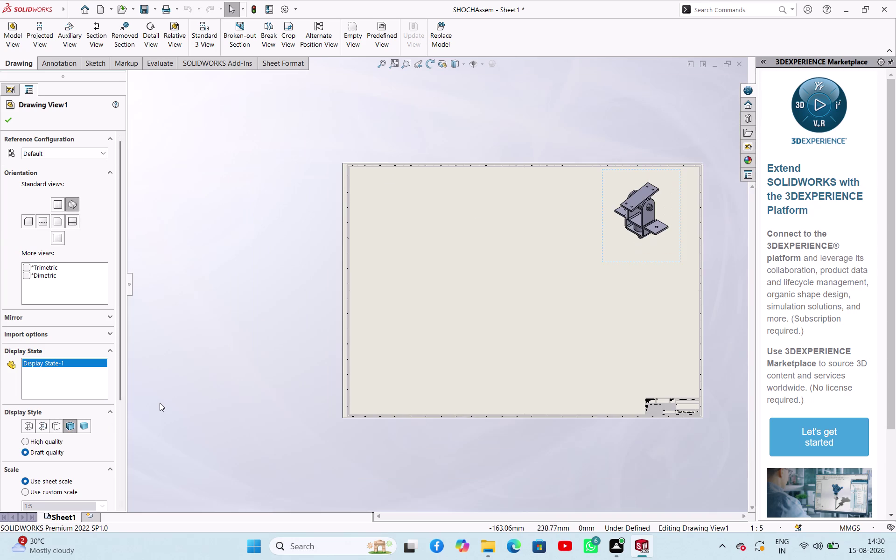
scroll(down, 3)
scroll(down, 3)
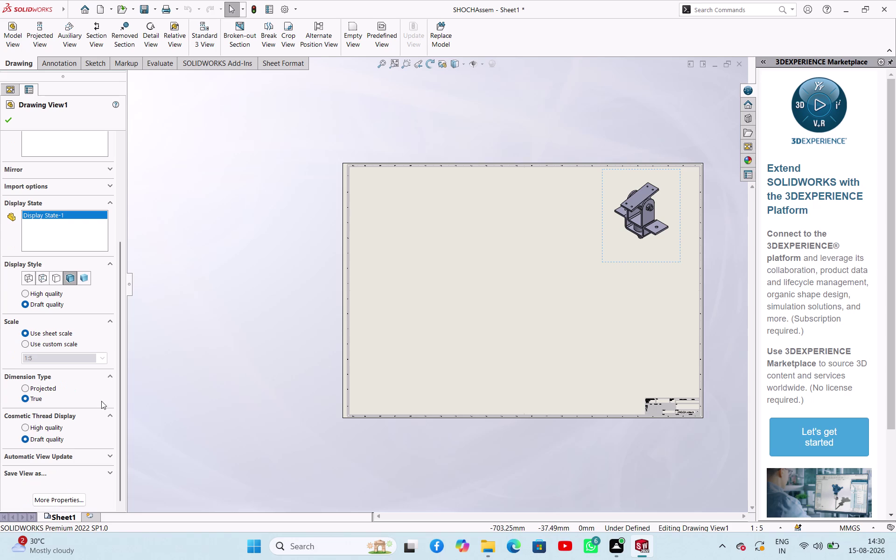
Apply a smaller custom scale (typed 7) and confirm the view settings.
click(21, 348)
click(26, 348)
double_click(76, 357)
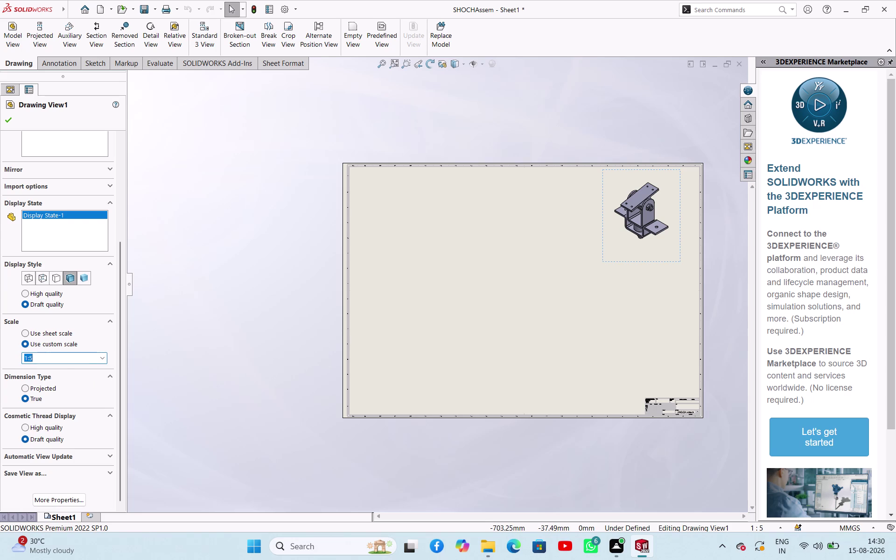
click(76, 358)
key(BackSpace)
key(7)
click(231, 337)
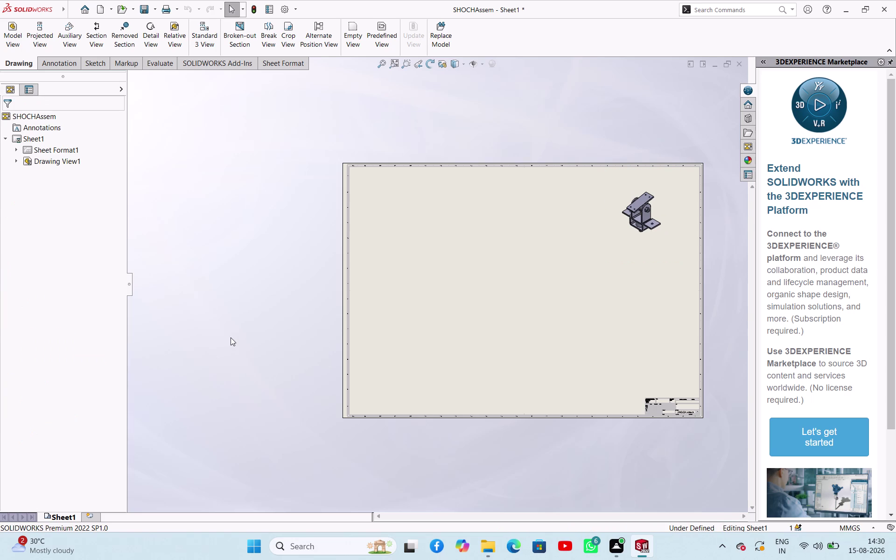
click(77, 162)
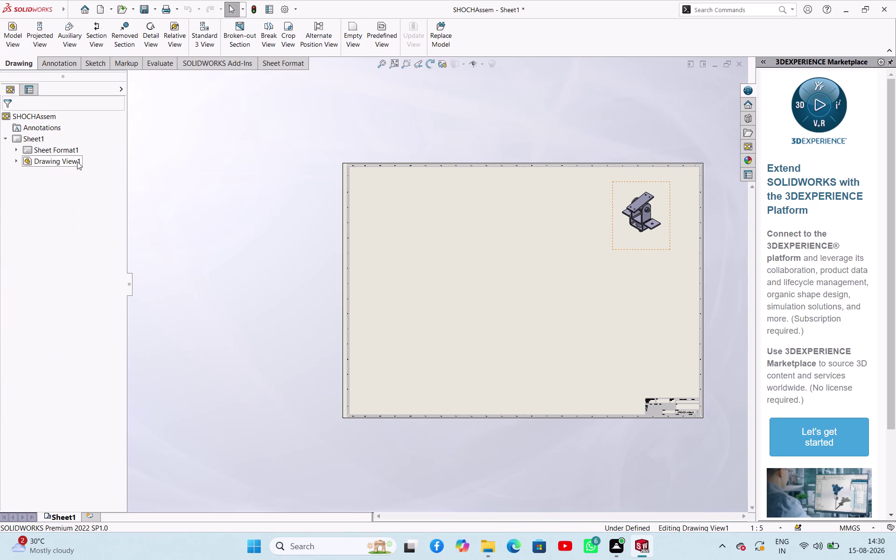
Raise the isometric view's custom scale to a larger ratio (typed 2).
click(170, 205)
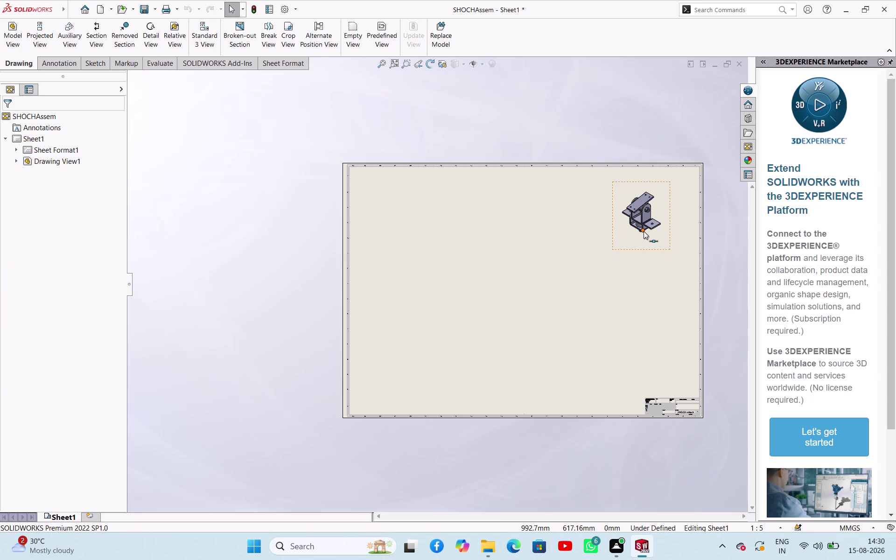
click(644, 231)
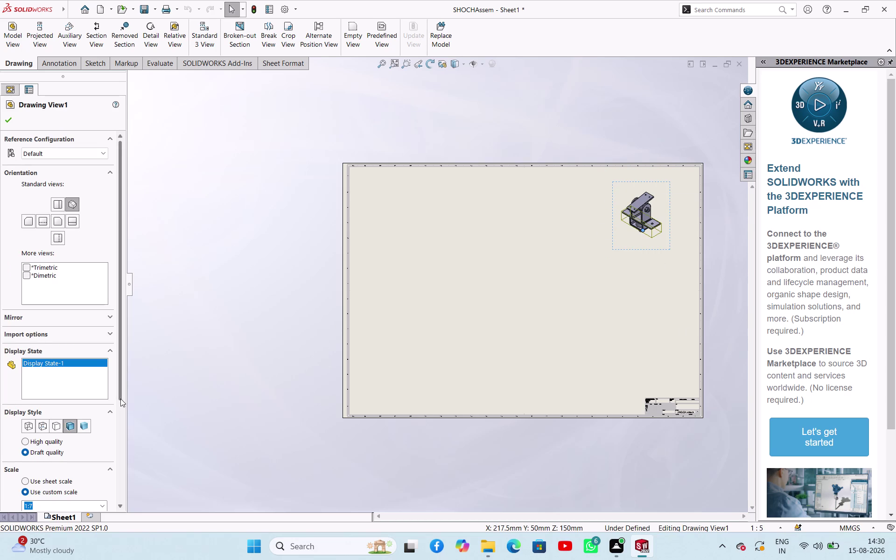
drag(121, 398, 119, 448)
click(79, 438)
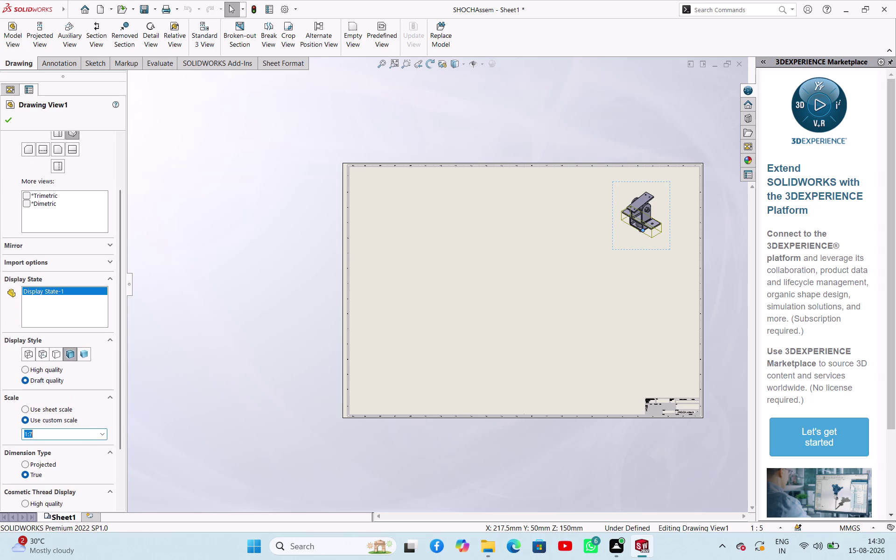
click(74, 434)
key(Left)
key(Left)
key(BackSpace)
key(2)
click(430, 362)
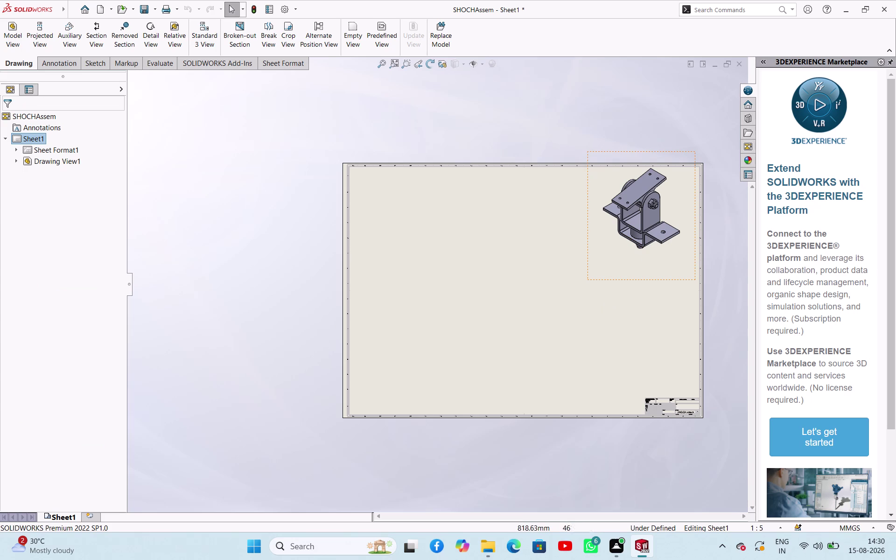
Drag the enlarged isometric view to settle near the sheet's top-right.
drag(589, 281, 604, 298)
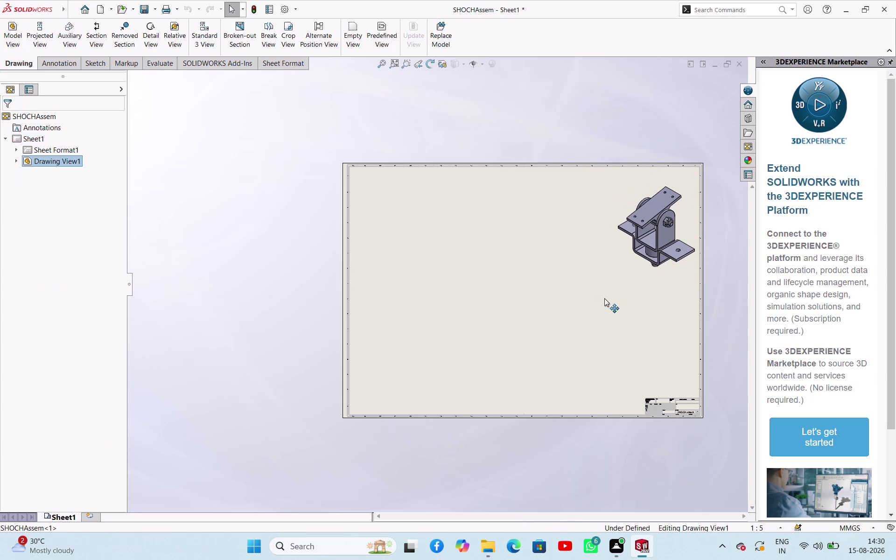
drag(605, 299, 586, 296)
click(215, 257)
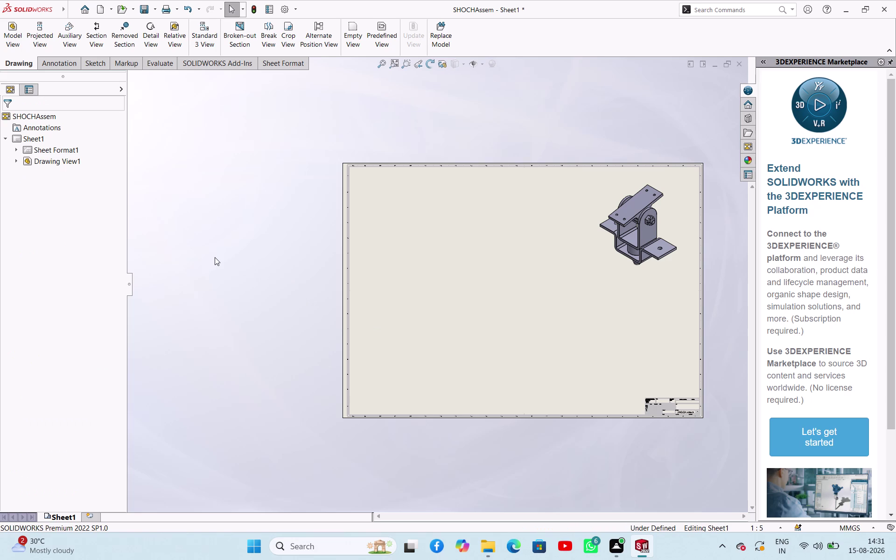
scroll(down, 3)
scroll(up, 3)
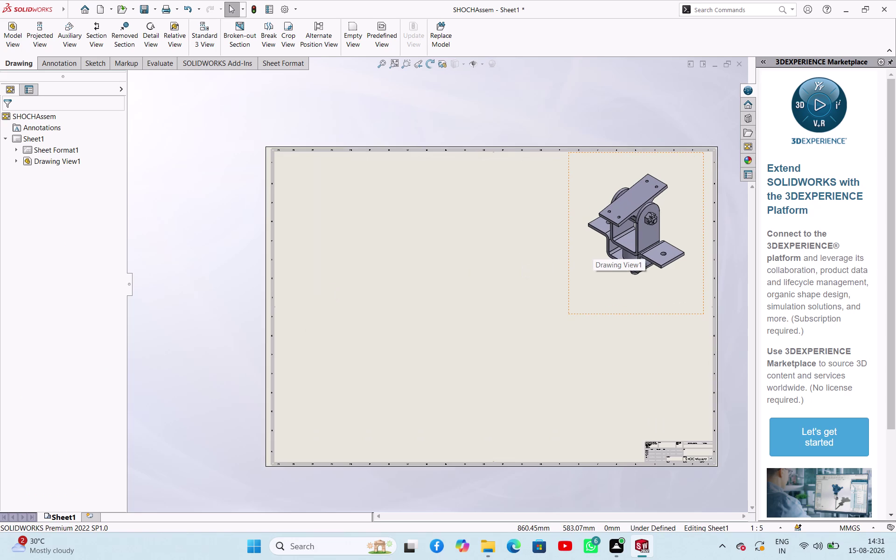
scroll(down, 3)
scroll(down, 3)
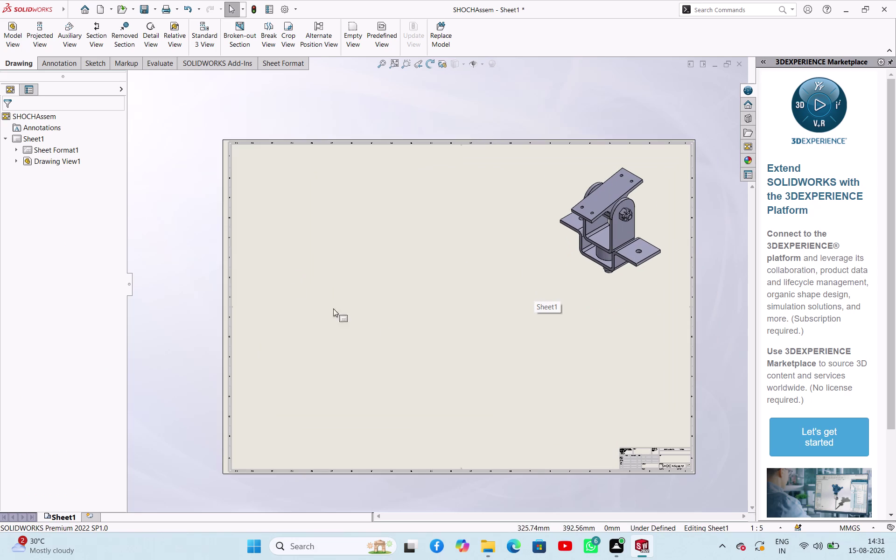
click(173, 173)
Start a Model View, pick BRACKET and dismiss the drawing-document warnings.
click(18, 39)
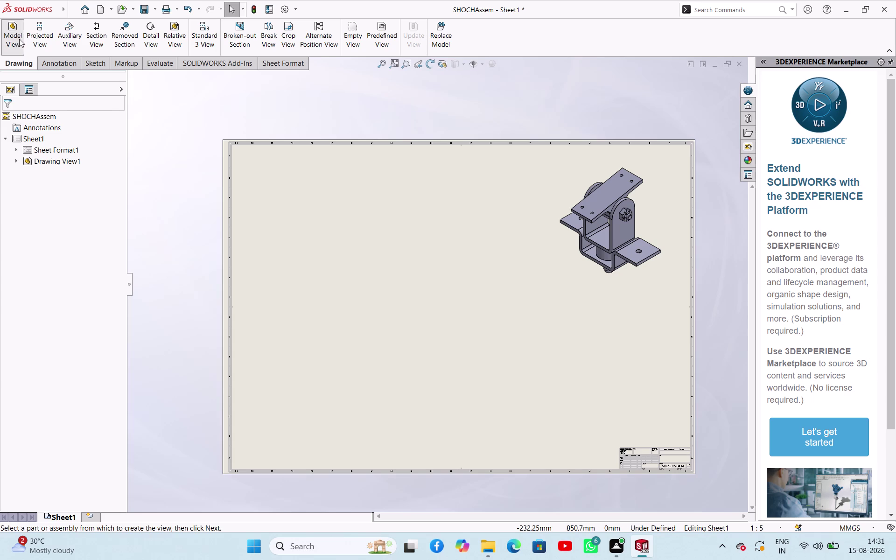
scroll(up, 3)
scroll(up, 3)
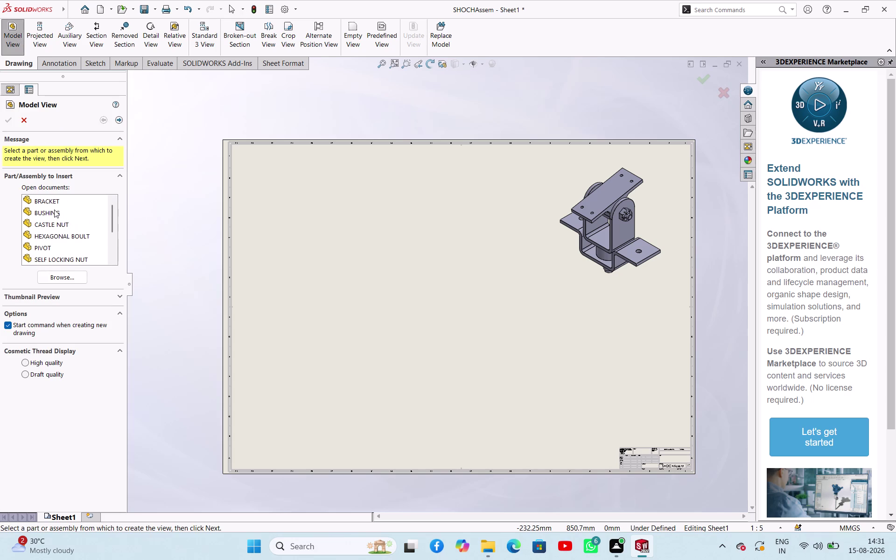
scroll(up, 3)
drag(58, 202, 302, 206)
click(303, 206)
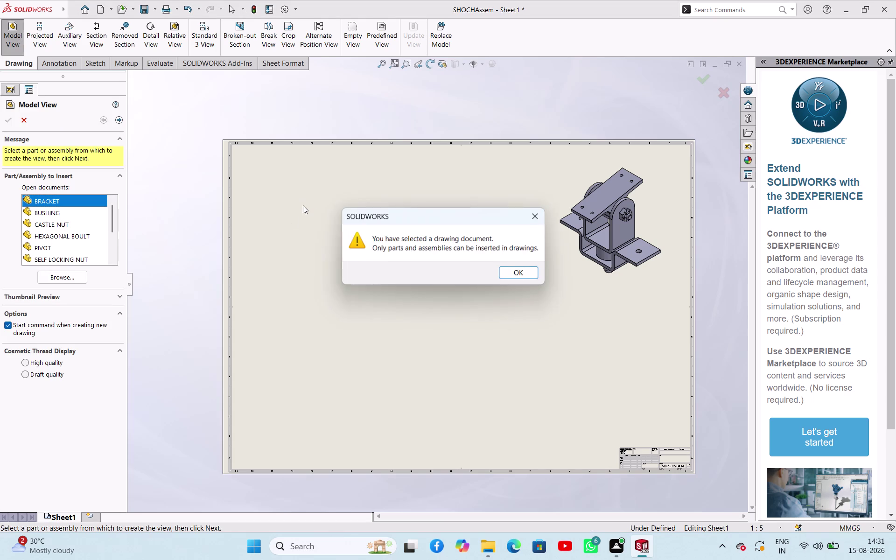
click(529, 211)
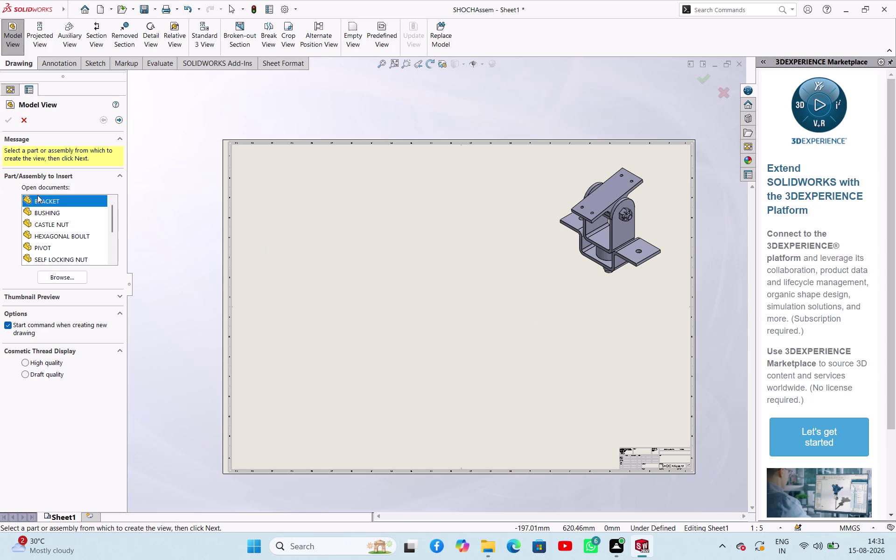
click(176, 209)
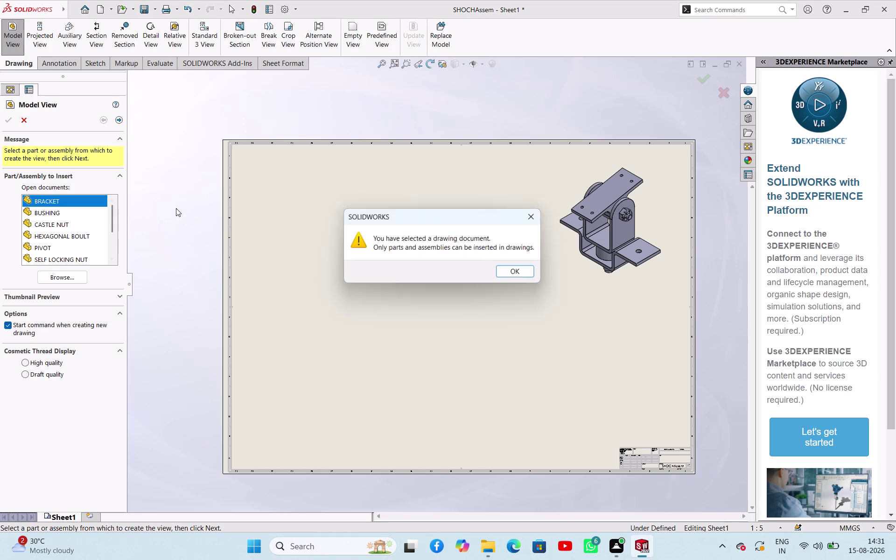
click(537, 216)
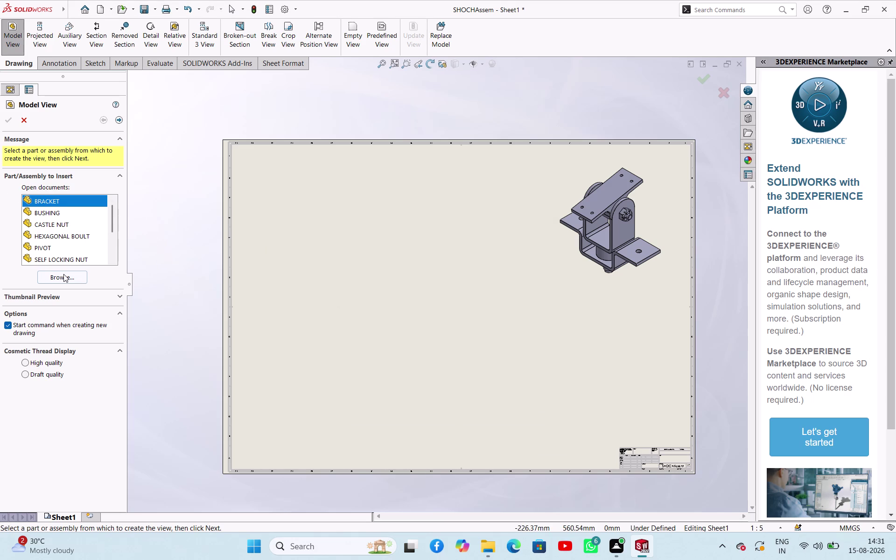
Browse to the BRACKET part file, load it and place its front view.
click(64, 274)
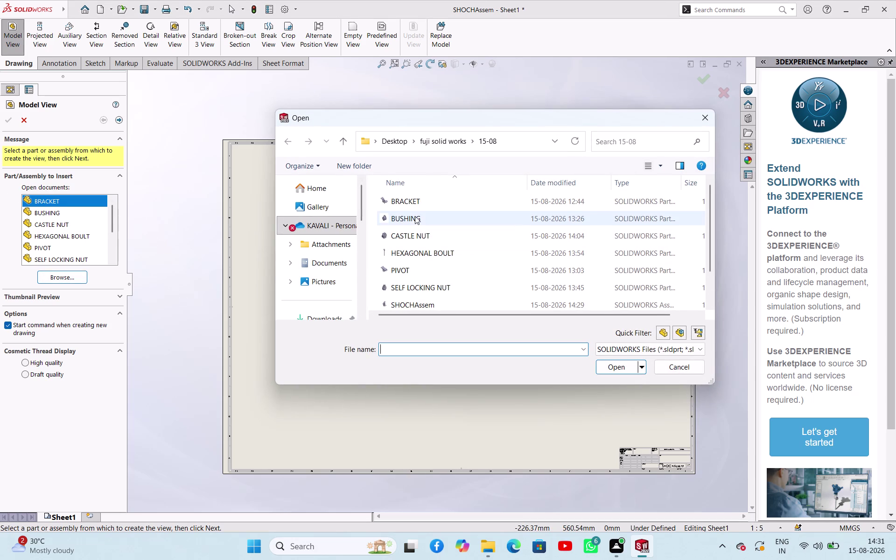
click(411, 201)
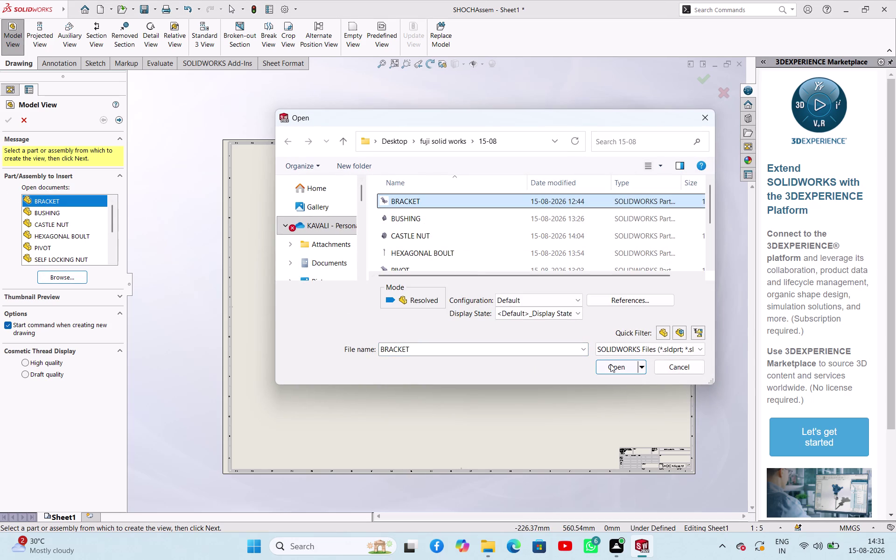
click(610, 364)
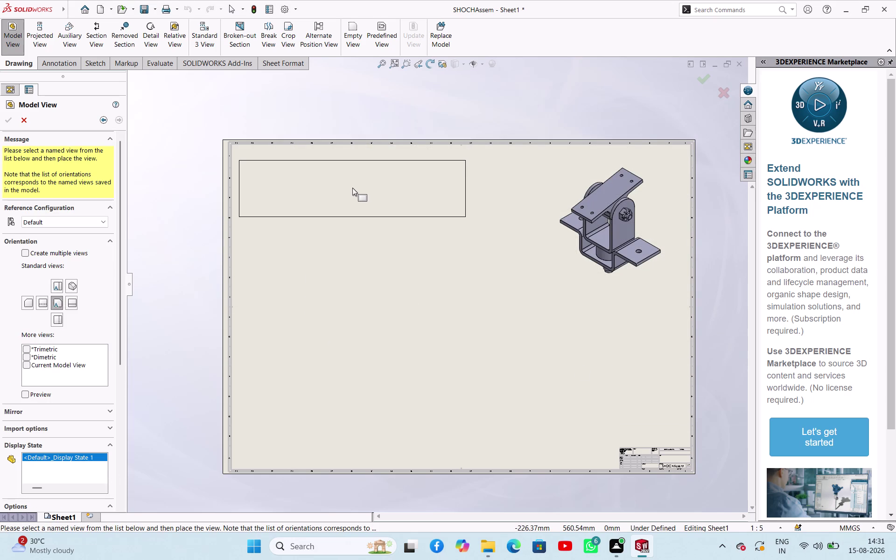
click(352, 188)
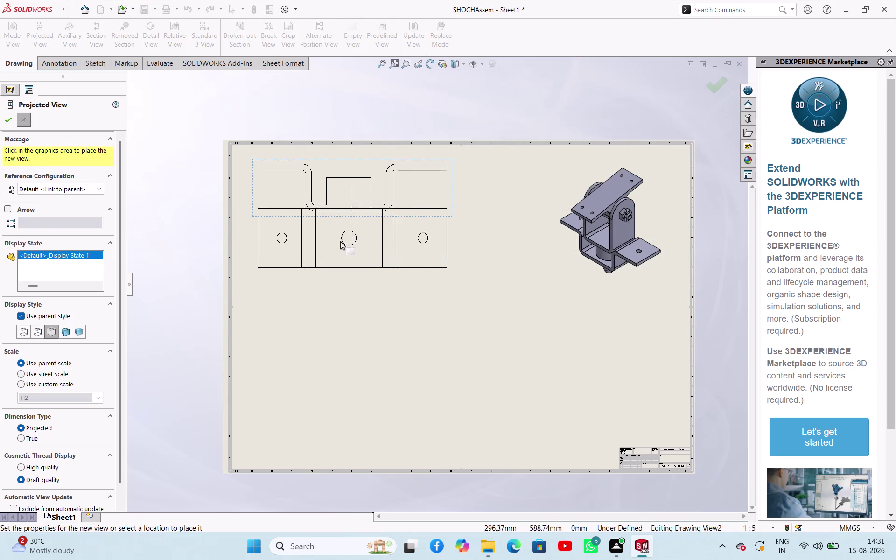
Place the bracket's projected top view above its front view, then select the front view.
click(338, 255)
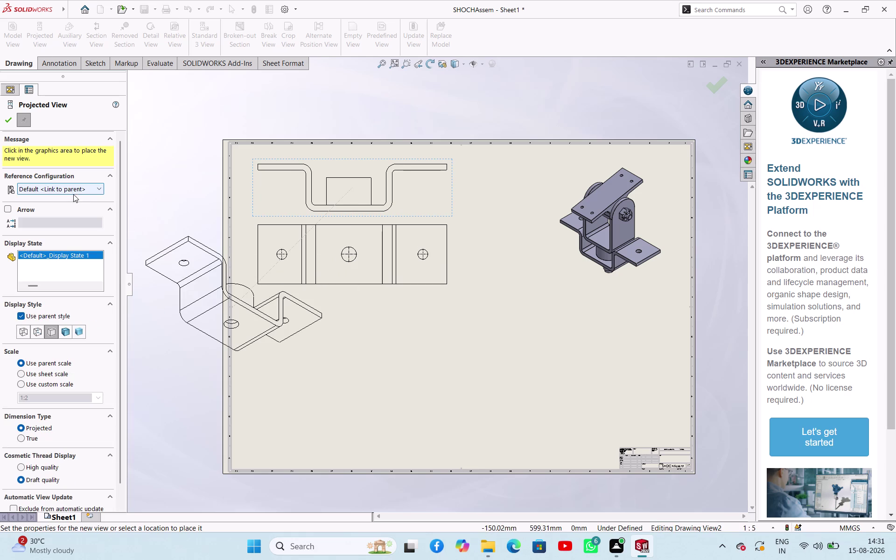
click(10, 121)
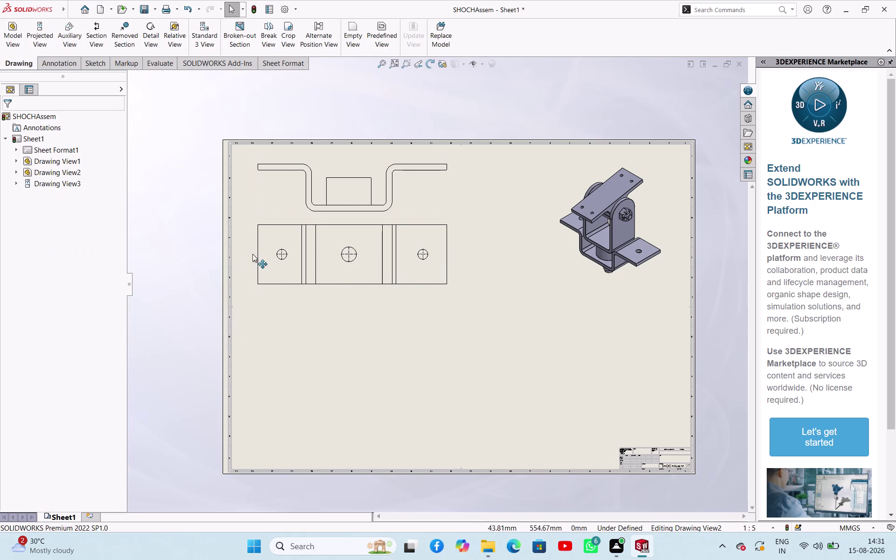
click(262, 209)
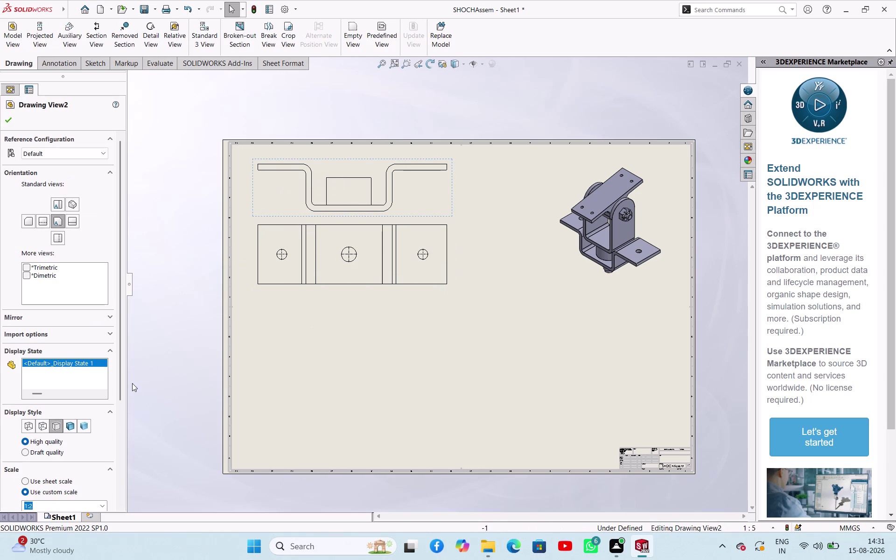
Change the bracket front view's scale ratio, then switch it to Use sheet scale.
scroll(down, 3)
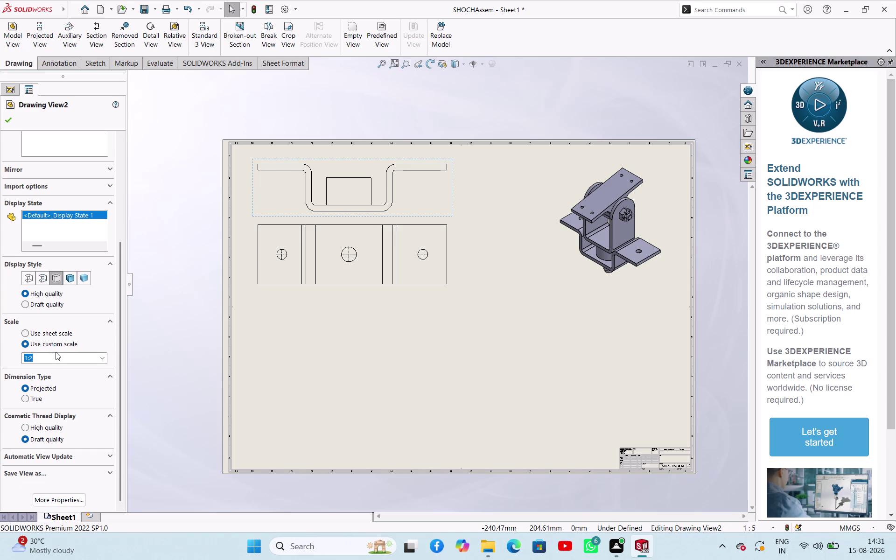
click(52, 353)
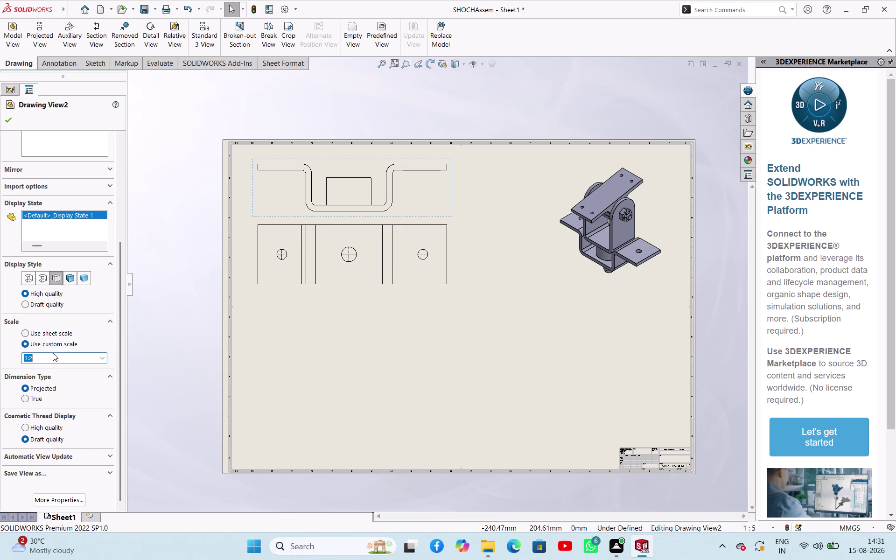
click(56, 363)
key(BackSpace)
key(1)
click(175, 334)
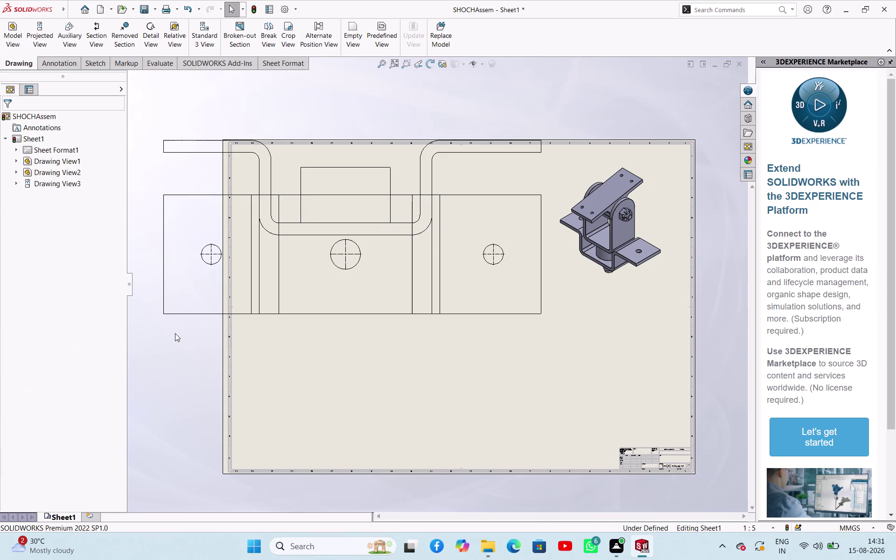
click(305, 232)
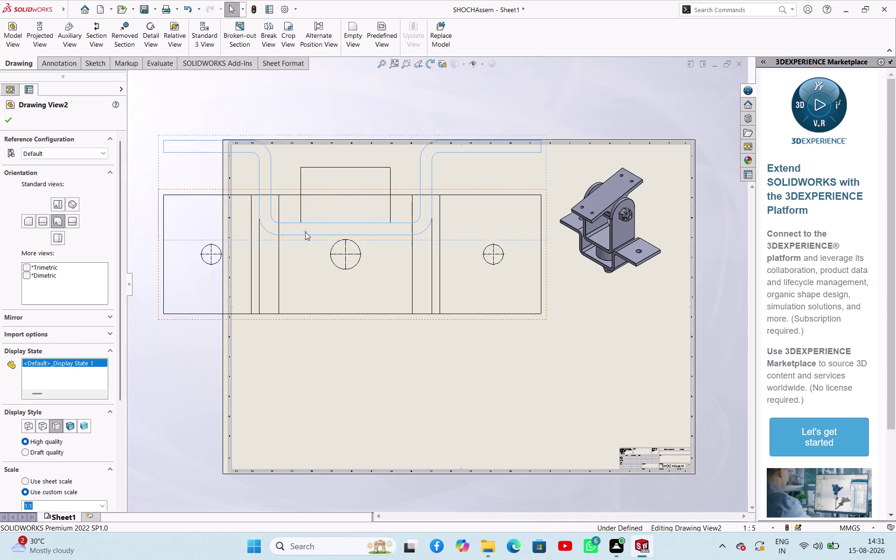
scroll(down, 3)
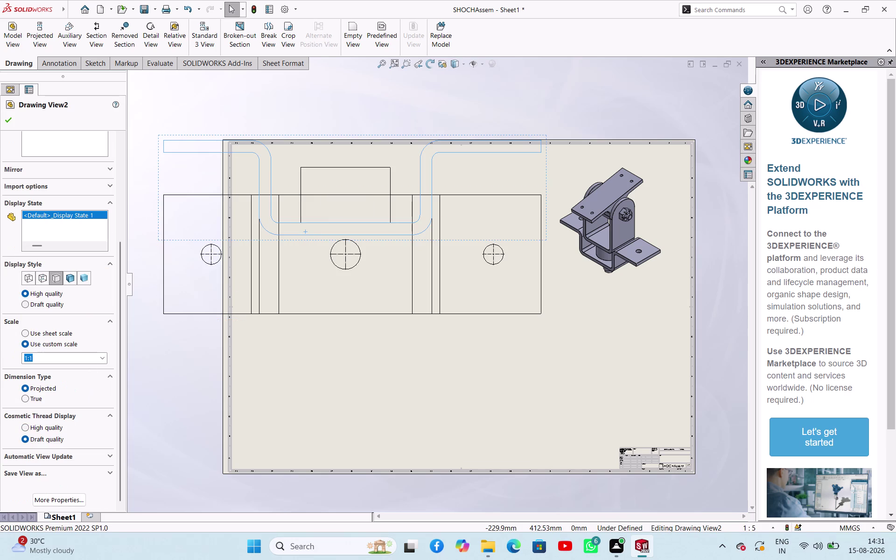
click(87, 361)
click(60, 331)
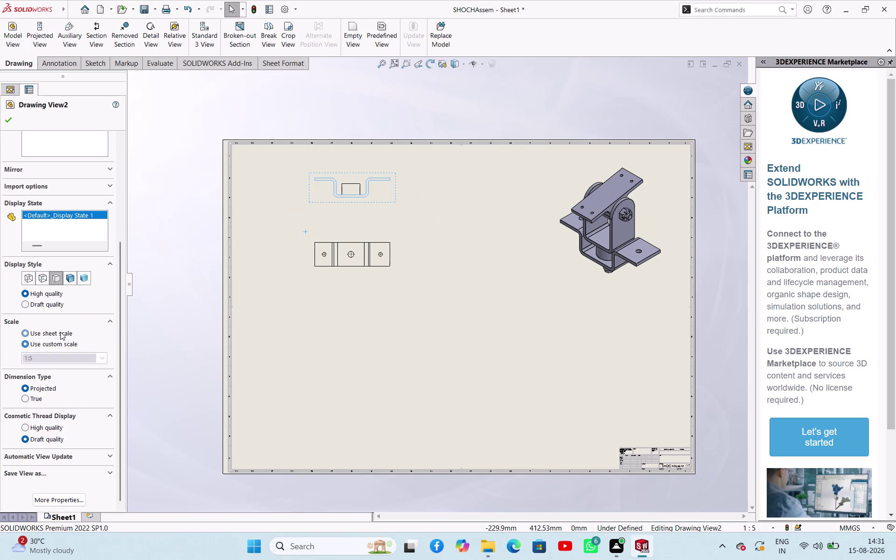
click(205, 236)
Drag the bracket's front and top views into the sheet's upper-left corner.
drag(327, 221, 296, 217)
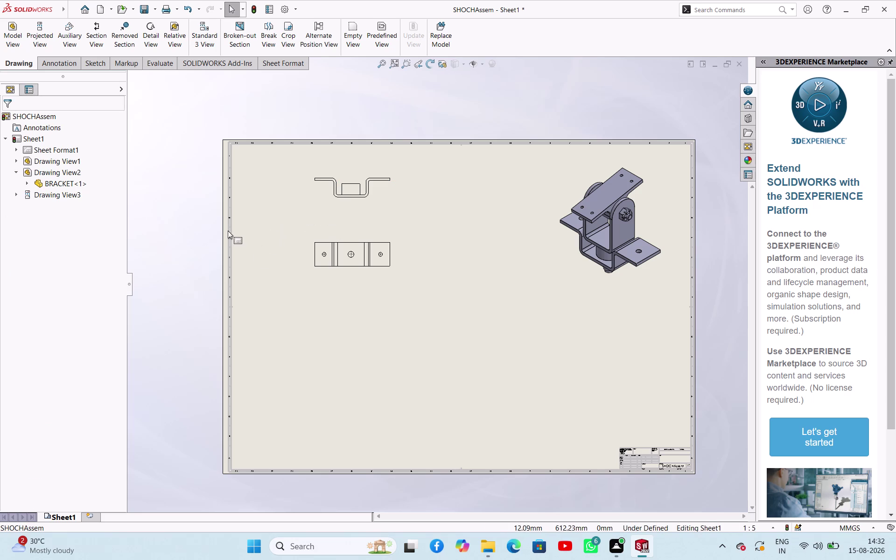
drag(308, 239, 278, 221)
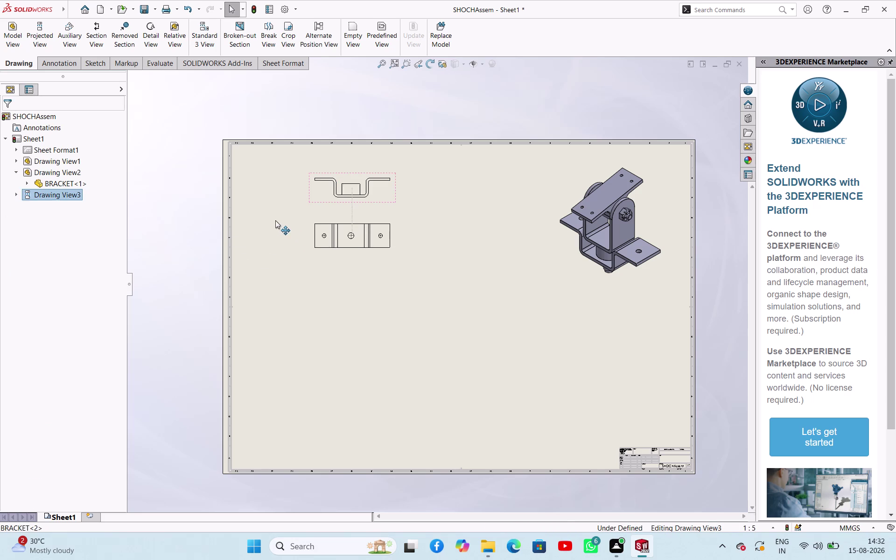
drag(278, 221, 271, 210)
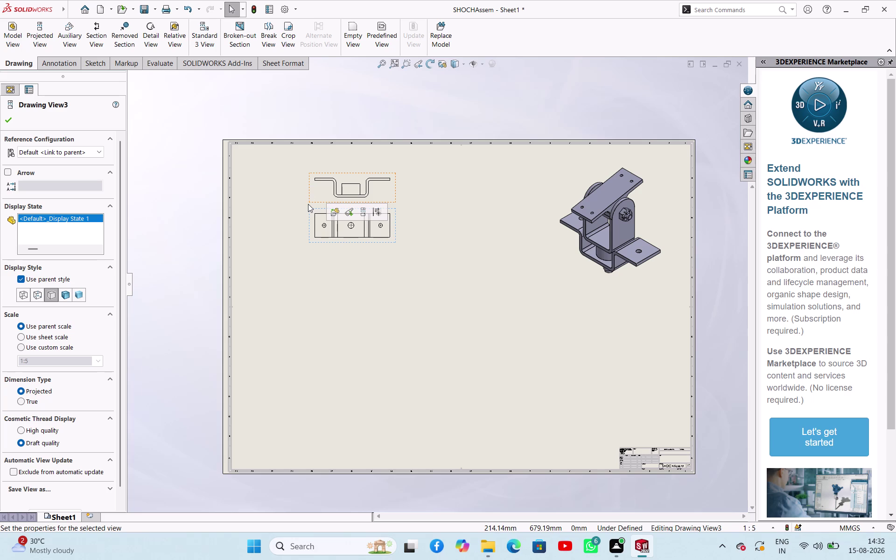
drag(317, 172, 294, 171)
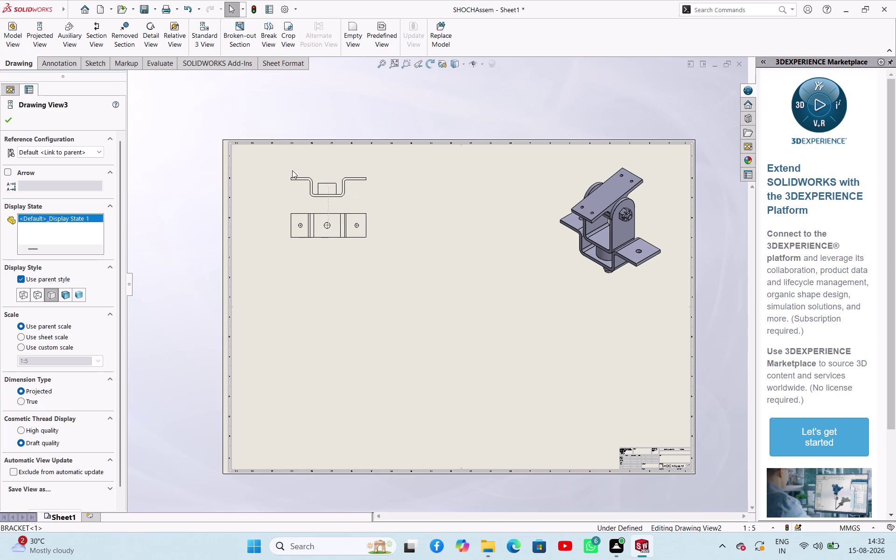
drag(295, 171, 258, 166)
click(165, 207)
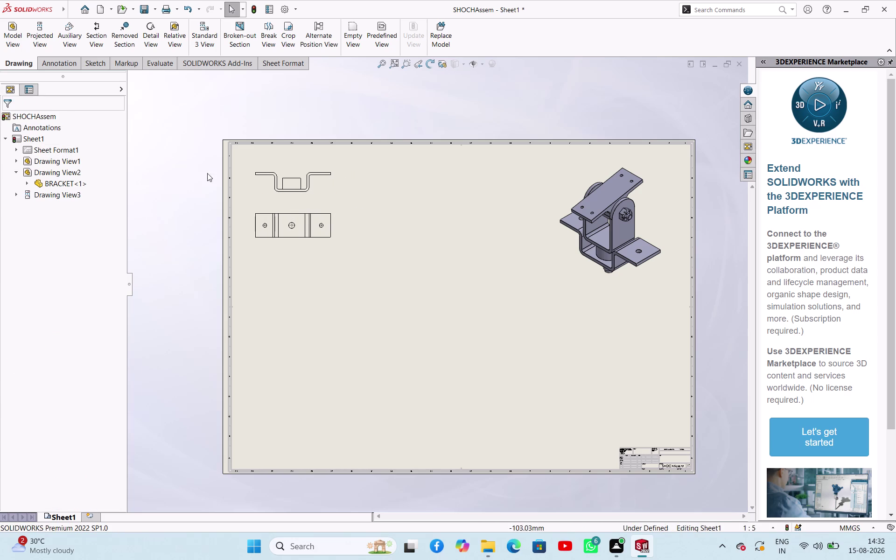
click(22, 45)
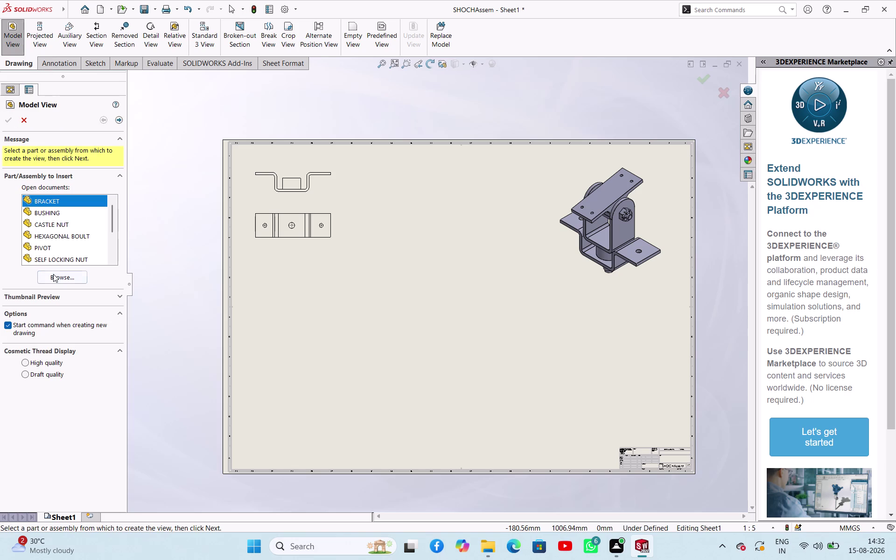
Insert the flanged sleeve part as a model view with a custom 1:5 scale.
click(53, 274)
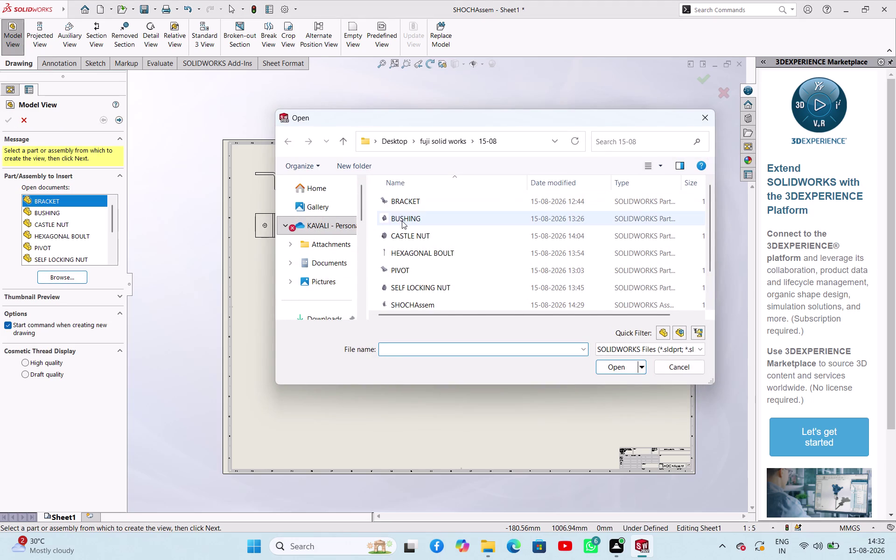
click(402, 221)
click(619, 371)
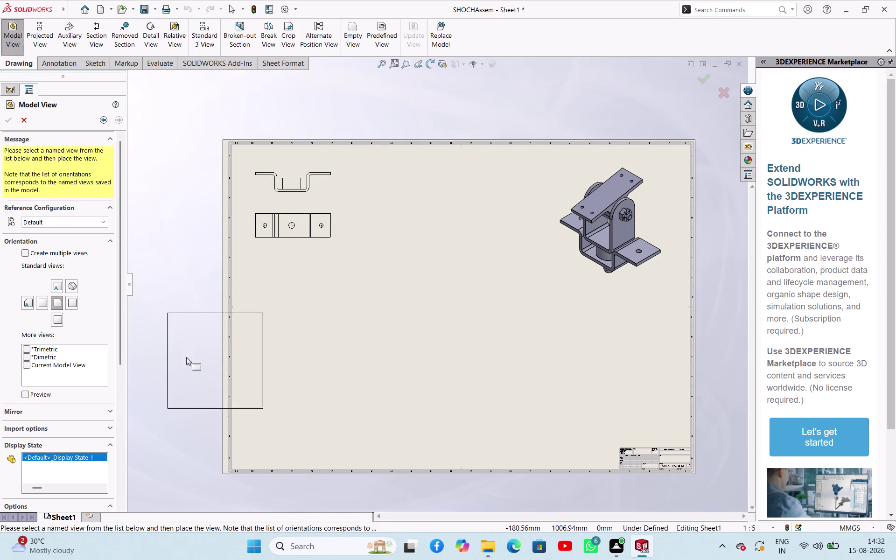
drag(122, 352, 130, 462)
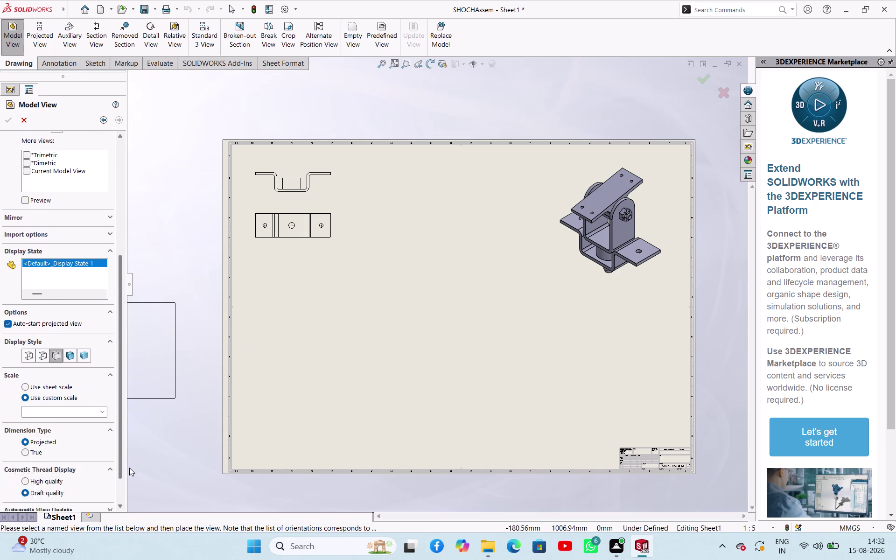
drag(129, 462, 120, 501)
click(60, 348)
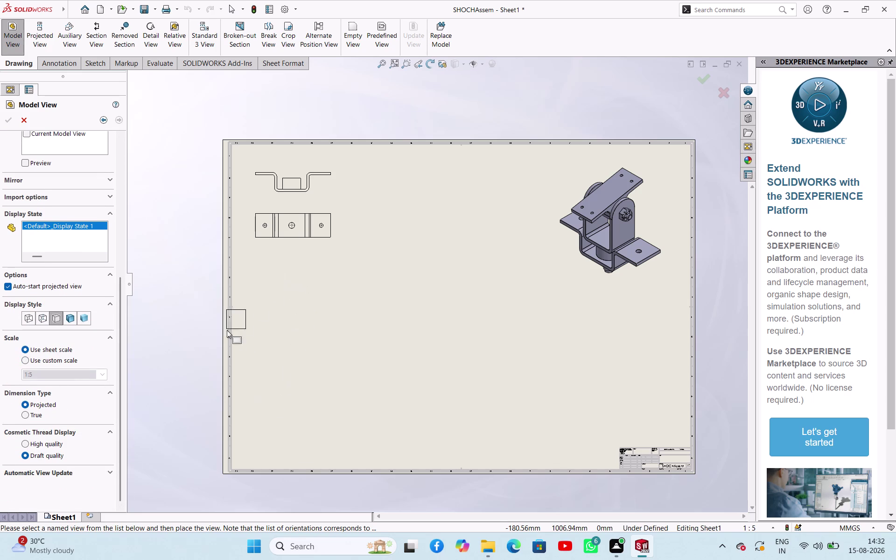
click(47, 357)
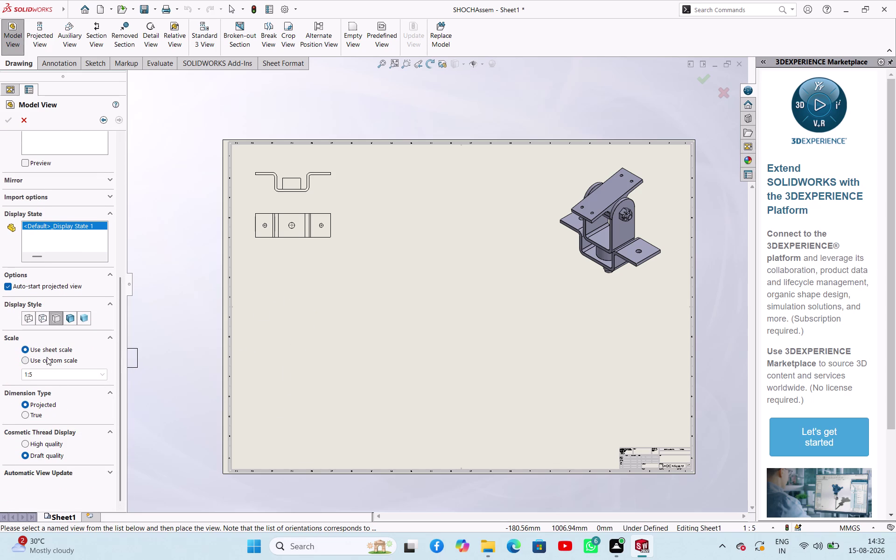
click(54, 374)
double_click(54, 373)
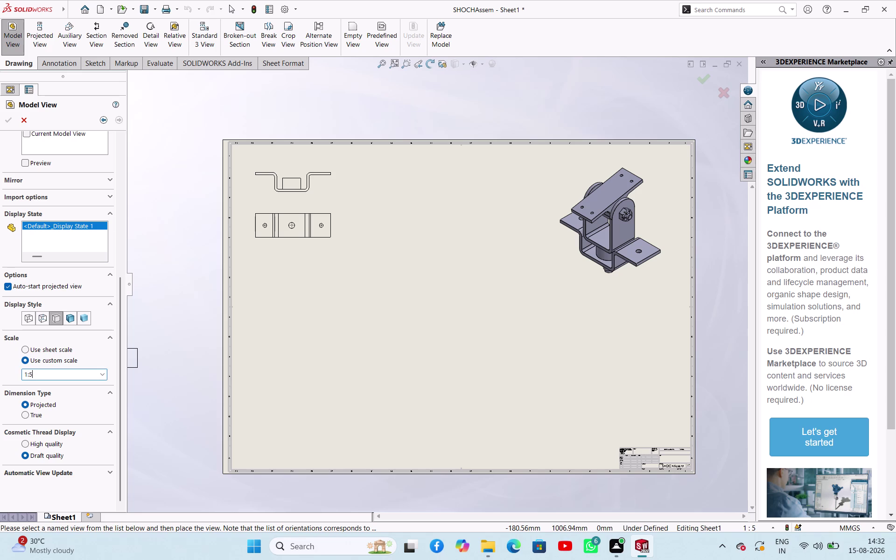
click(54, 374)
key(BackSpace)
key(2)
Place the sleeve's round end view and a projected side view below the bracket views.
click(265, 286)
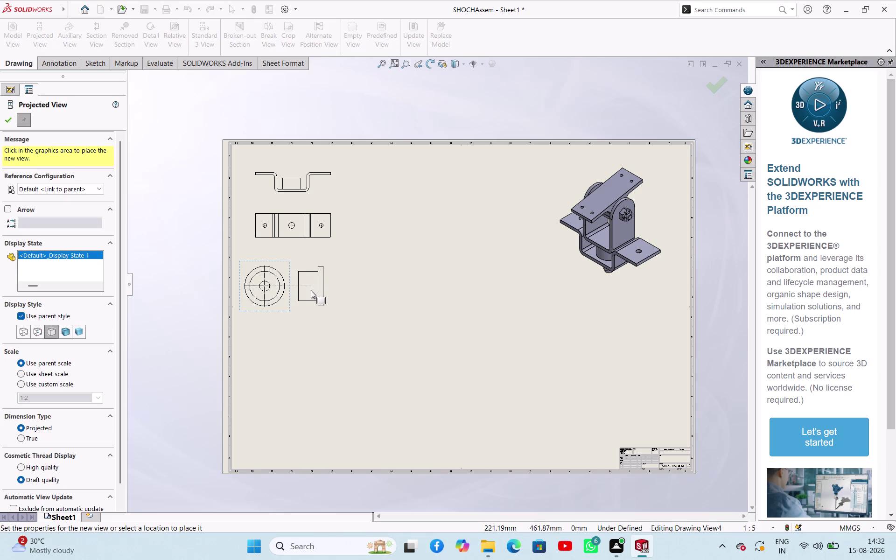
click(312, 290)
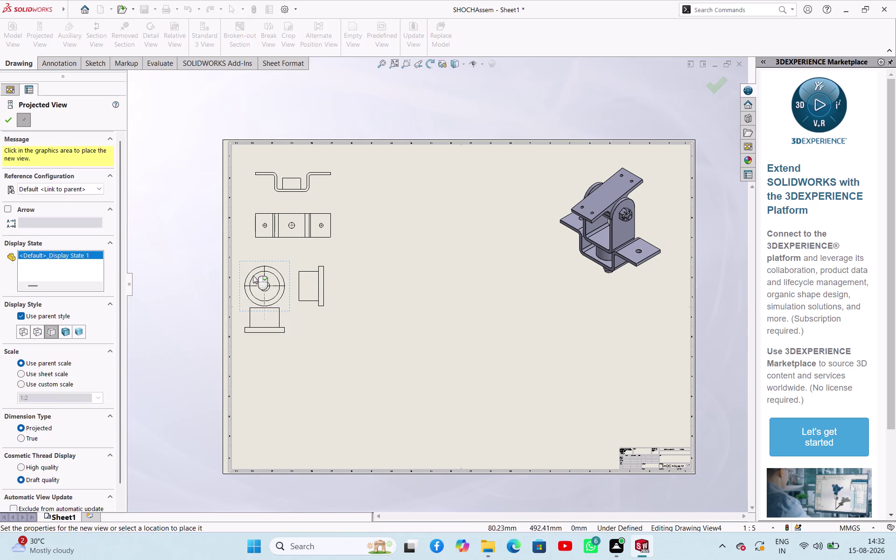
click(12, 123)
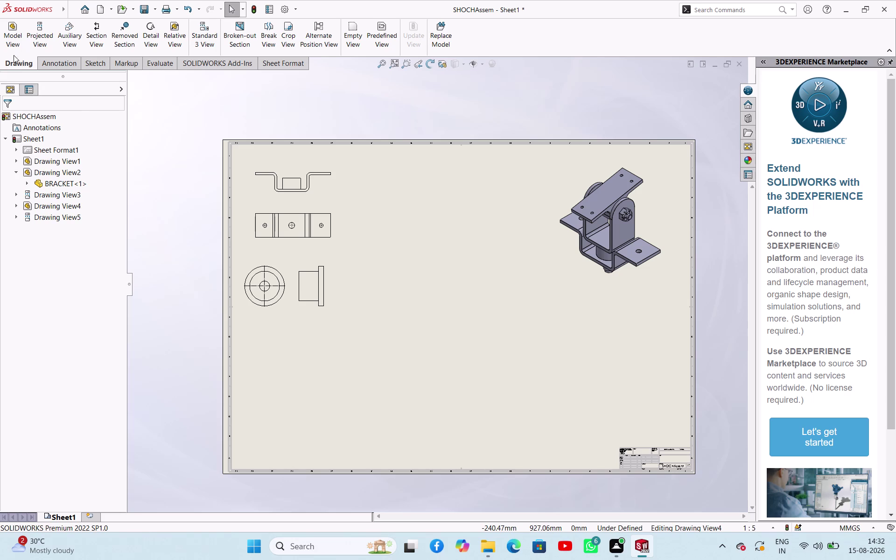
click(14, 40)
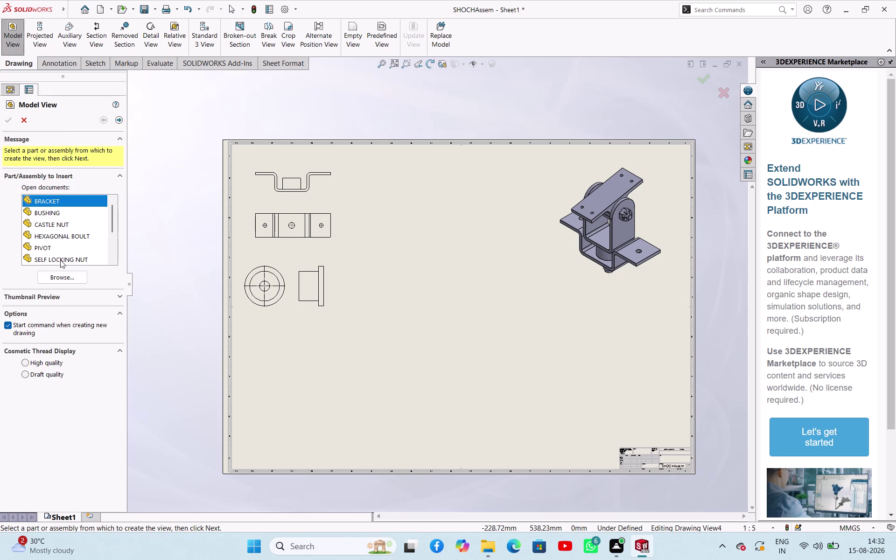
Open the CASTLE NUT part and place its slotted front view below the sleeve views.
click(60, 275)
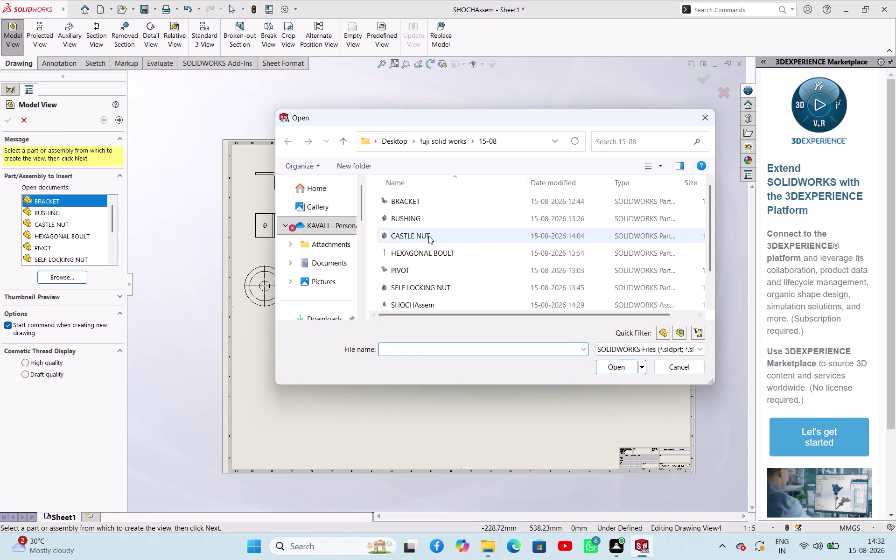
click(428, 236)
click(621, 368)
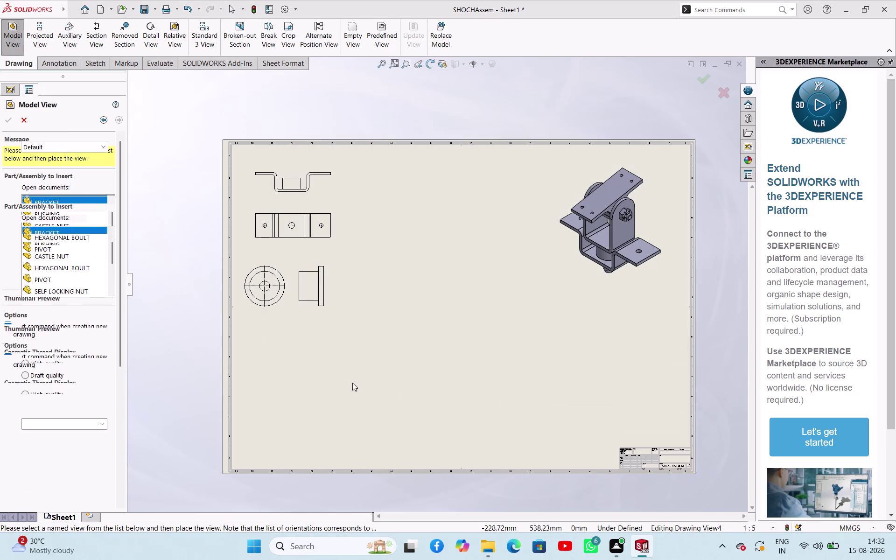
click(306, 342)
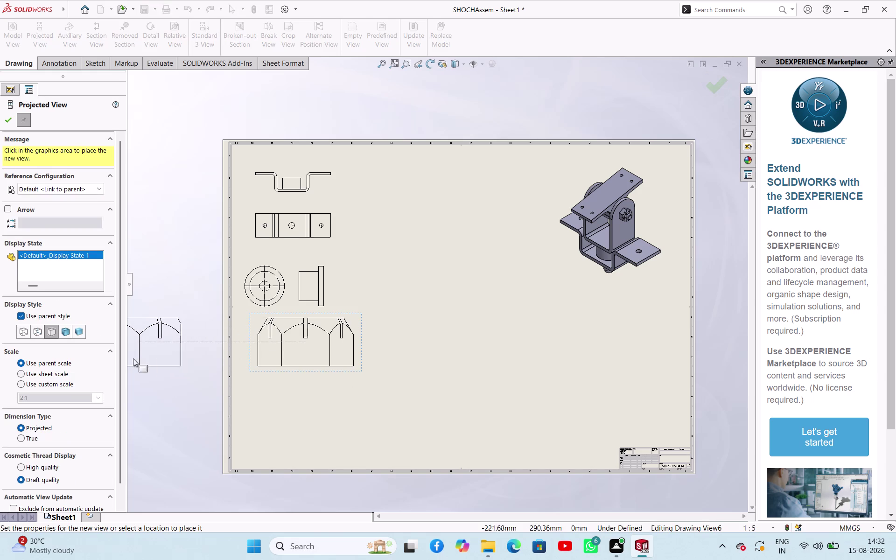
Switch the castle nut view from sheet scale to a custom scale and edit its value.
drag(123, 354, 126, 434)
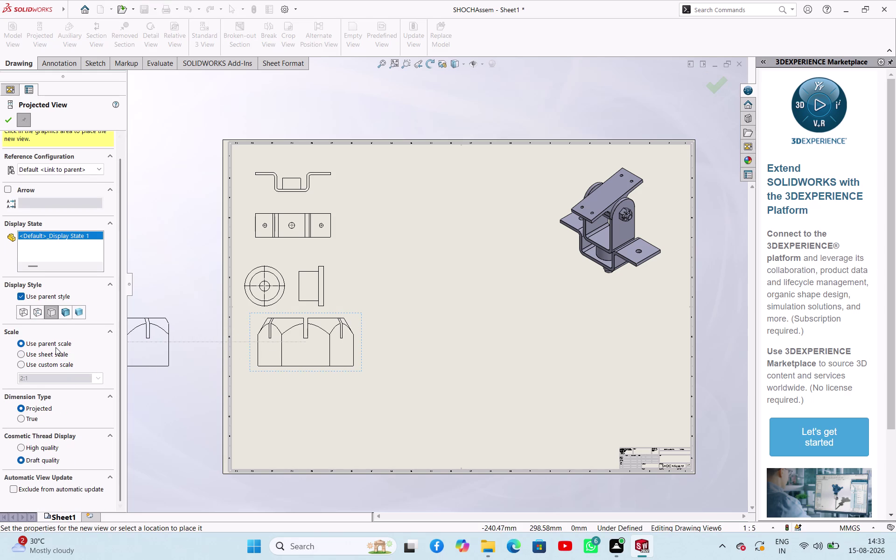
click(56, 355)
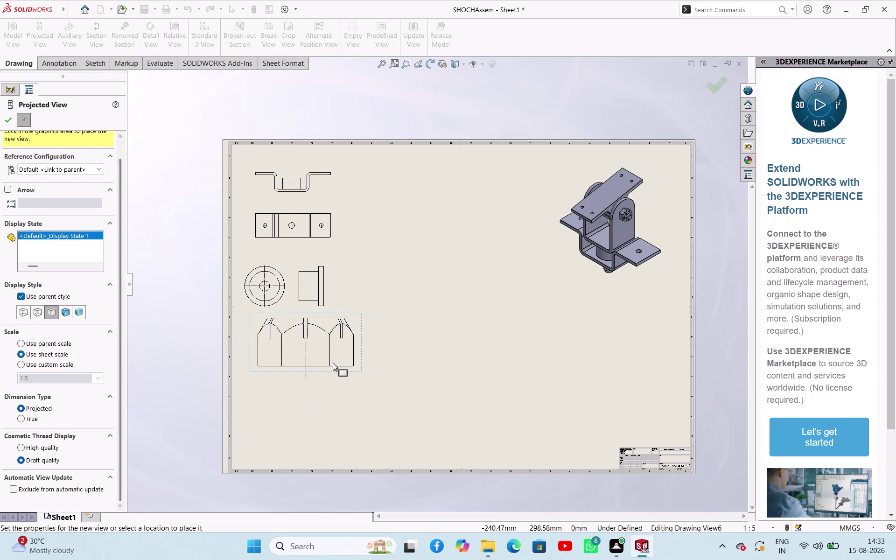
click(71, 364)
double_click(65, 377)
click(65, 377)
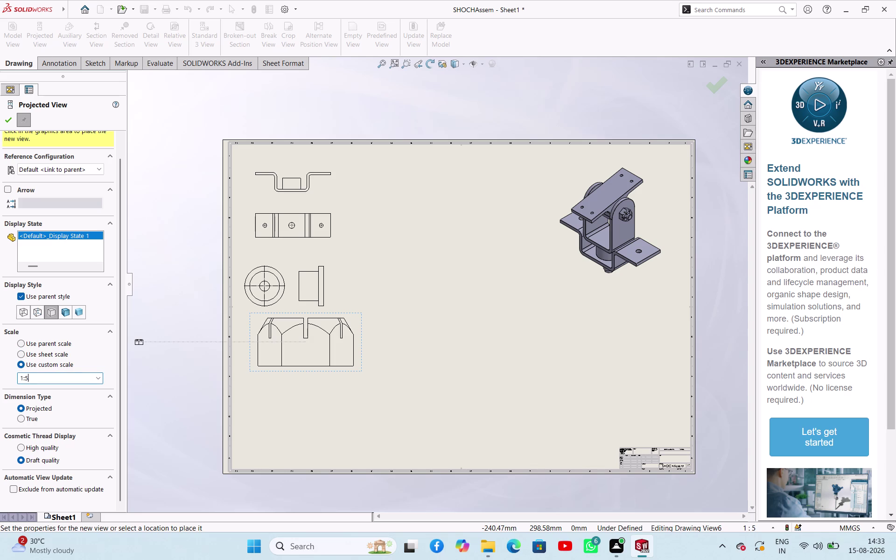
double_click(66, 377)
key(BackSpace)
key(3)
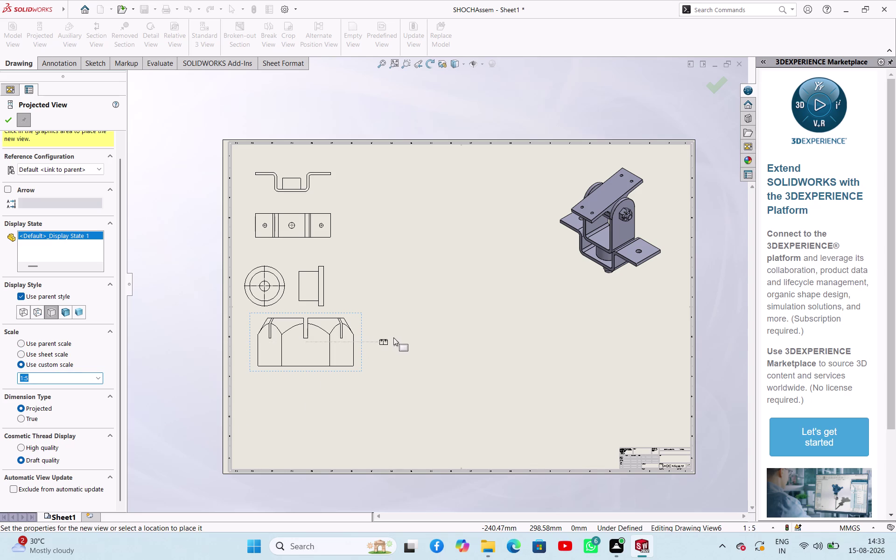
Project the castle nut's hexagonal top view below its front view.
click(384, 344)
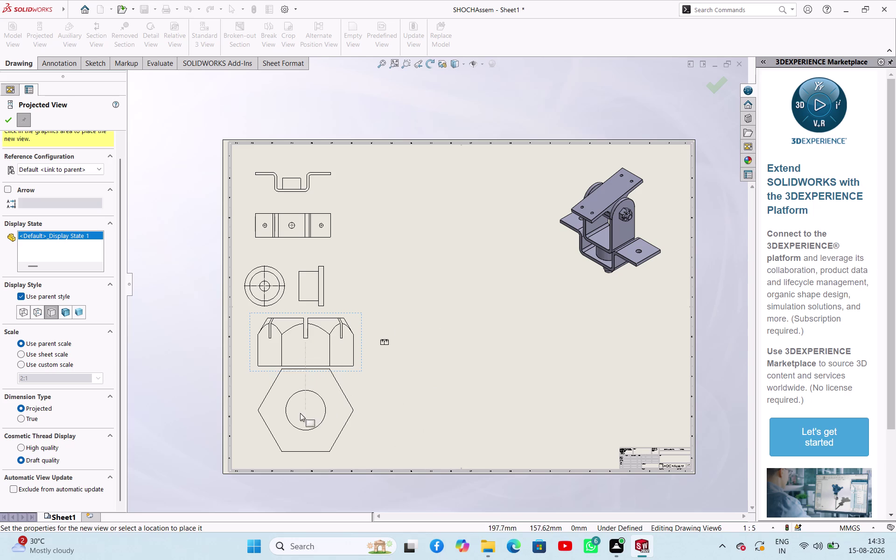
click(291, 417)
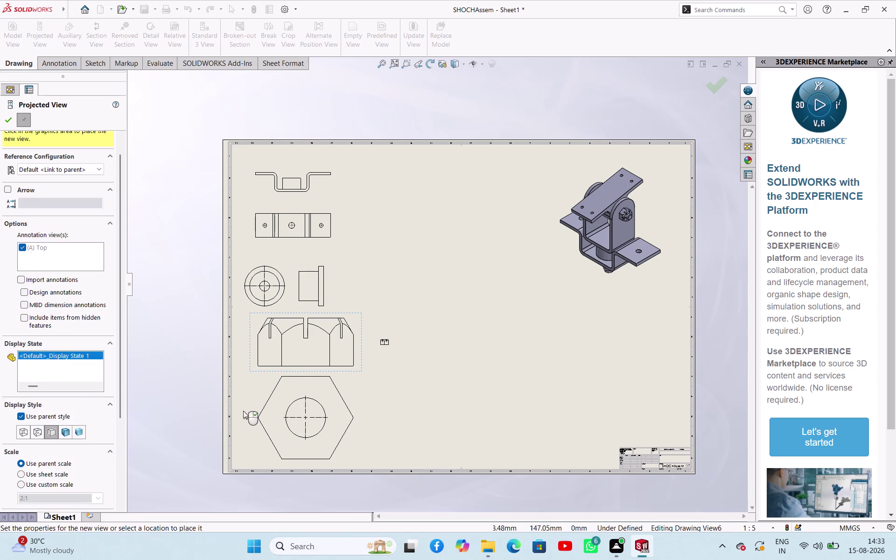
click(10, 118)
click(285, 361)
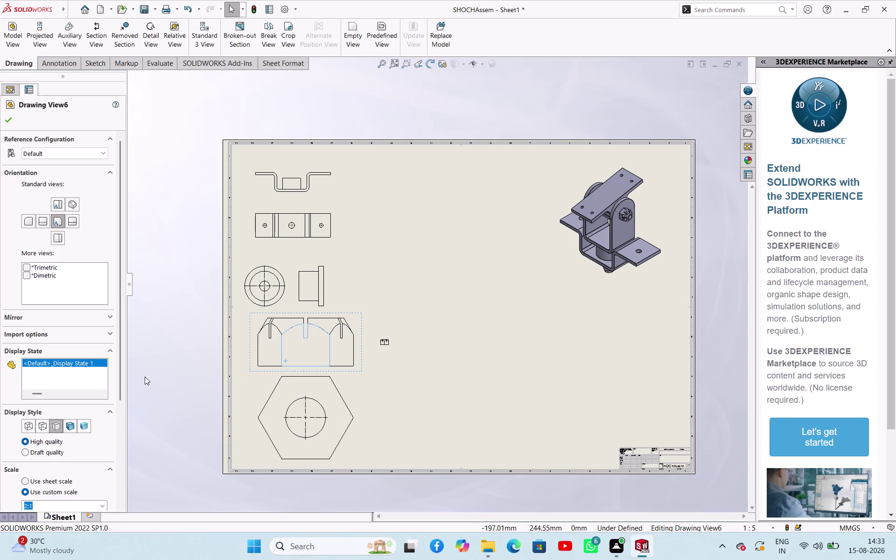
Edit the castle nut view's scale field and close its properties.
drag(121, 394, 125, 500)
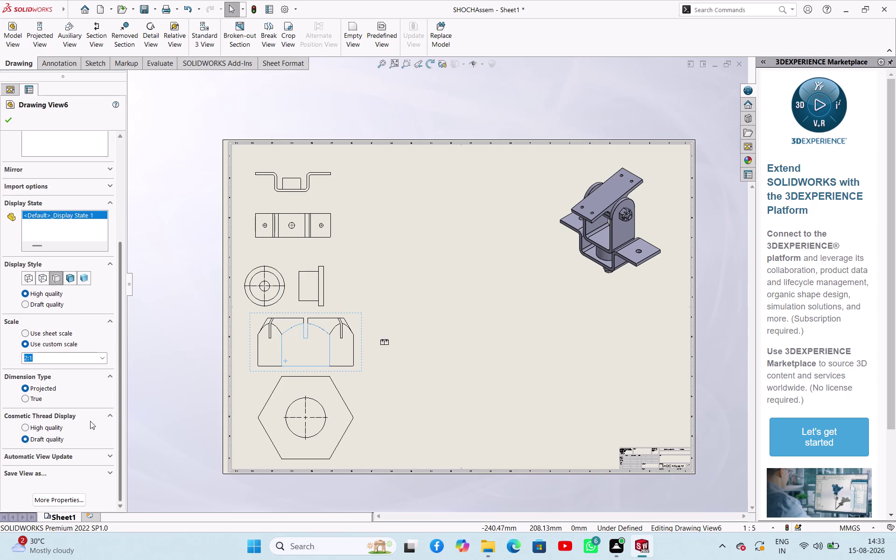
key(1)
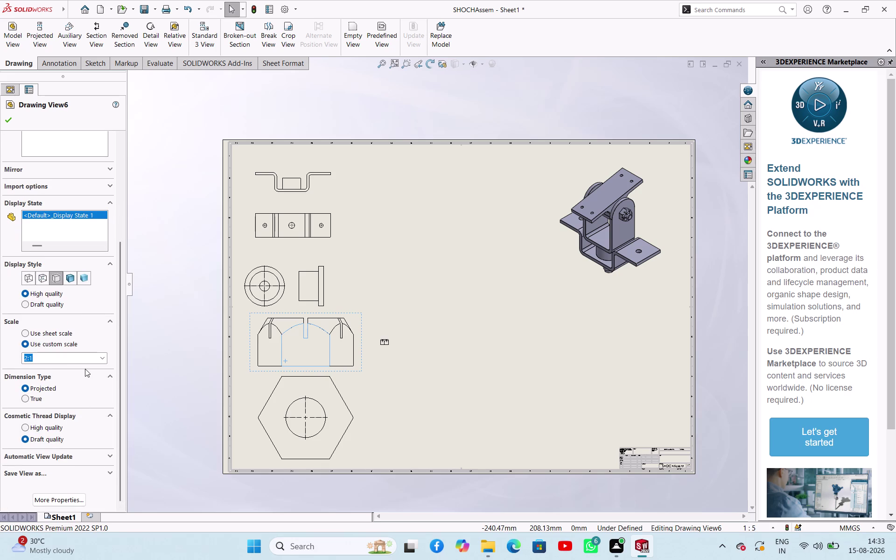
click(81, 361)
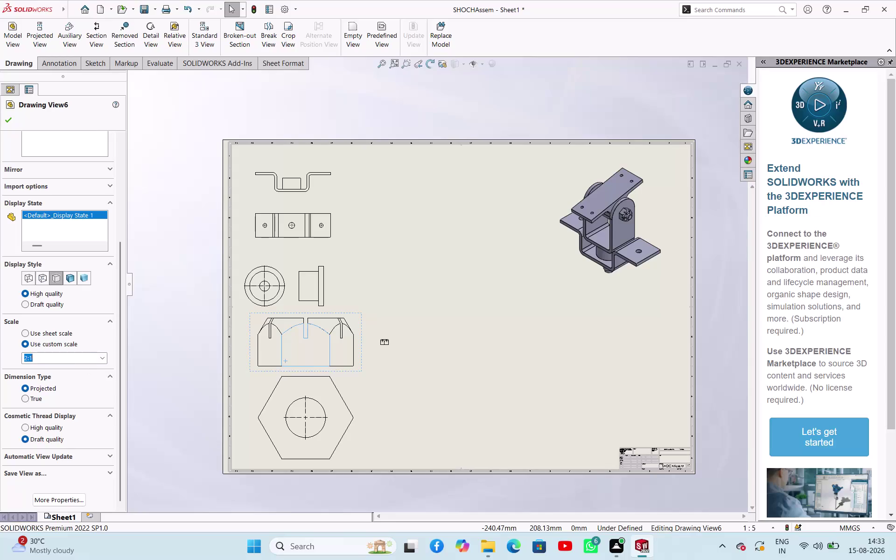
click(82, 360)
click(156, 344)
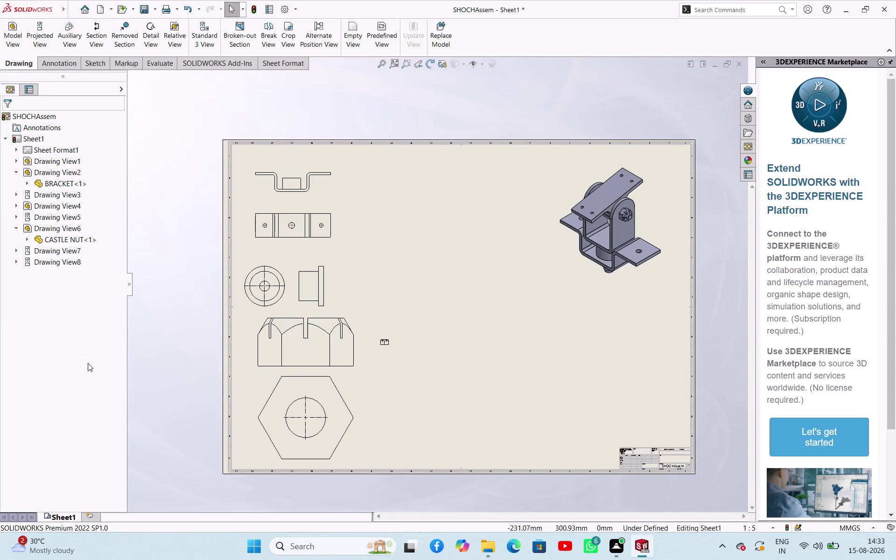
Reselect the castle nut front view and change its custom scale from 2:1 to 1:5.
click(284, 337)
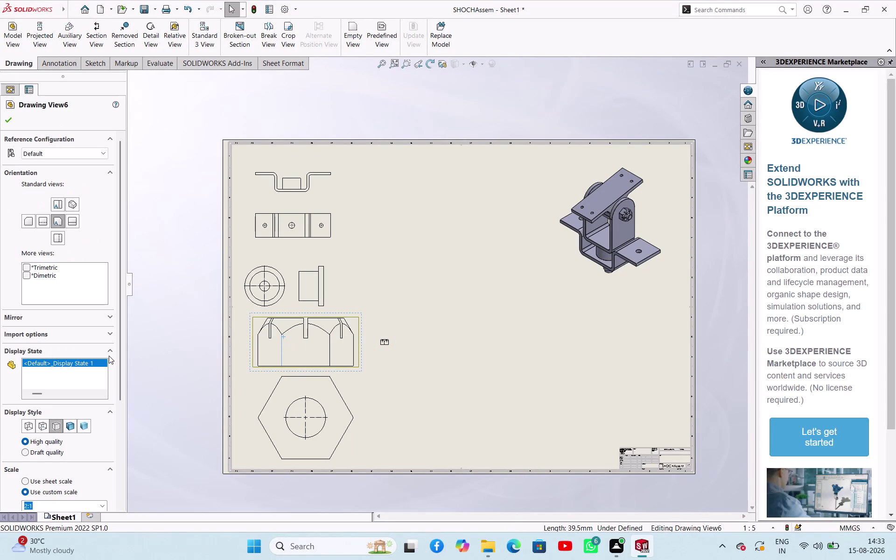
scroll(down, 3)
click(49, 360)
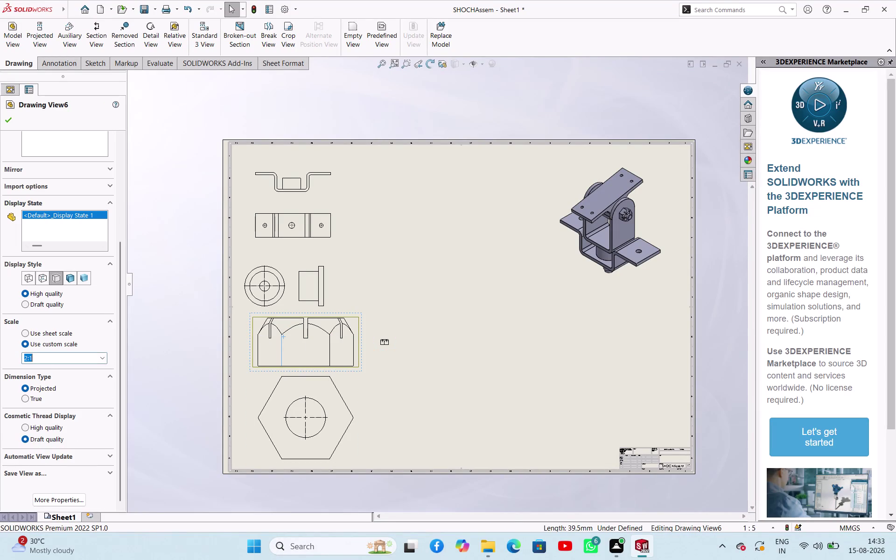
double_click(48, 359)
click(48, 360)
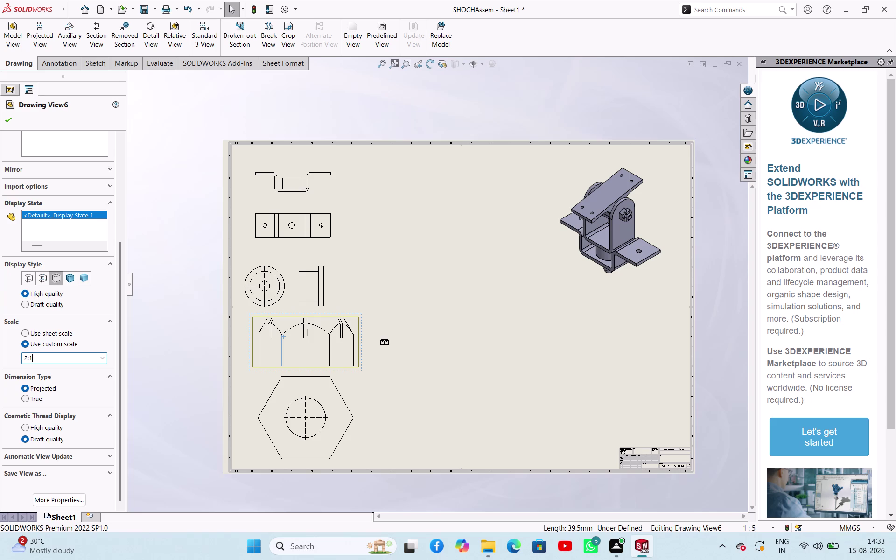
key(BackSpace)
key(Left)
key(BackSpace)
key(1)
key(Right)
key(5)
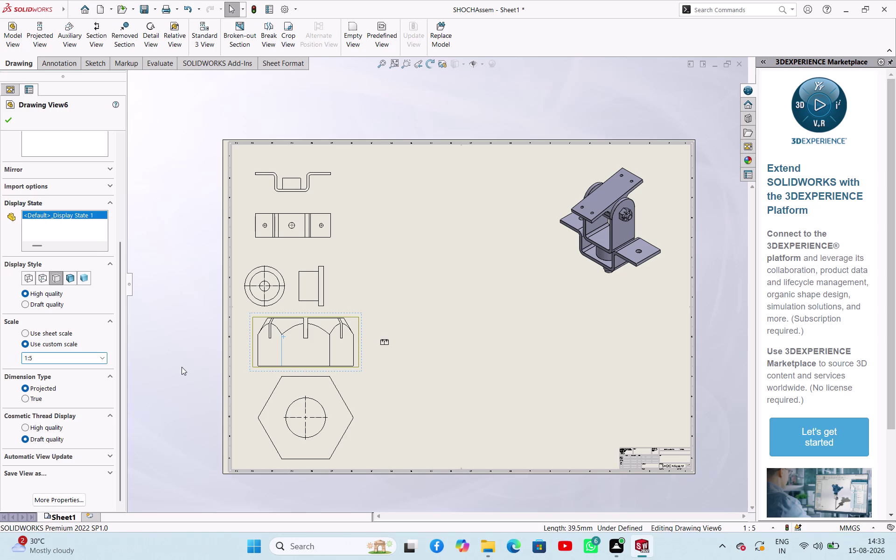
click(182, 363)
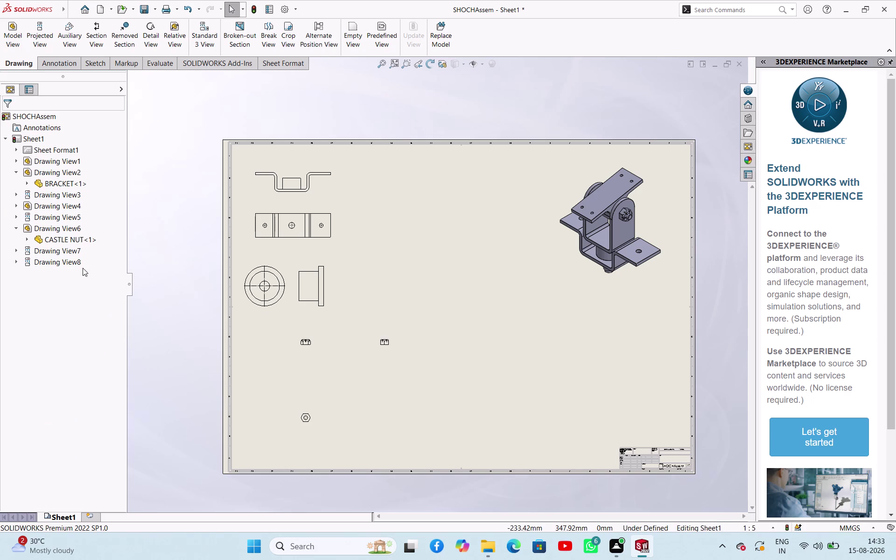
click(301, 343)
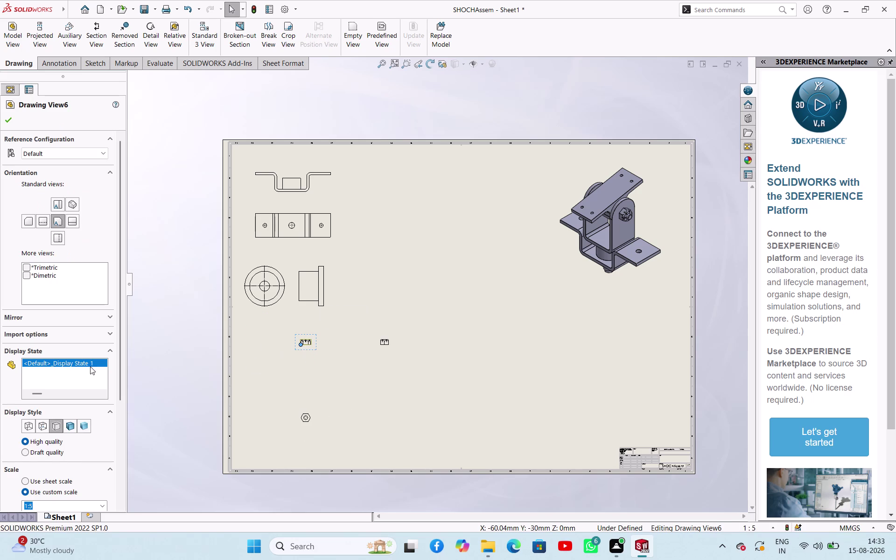
Set the selected view's scale value to 1 and close its properties.
scroll(down, 3)
click(54, 506)
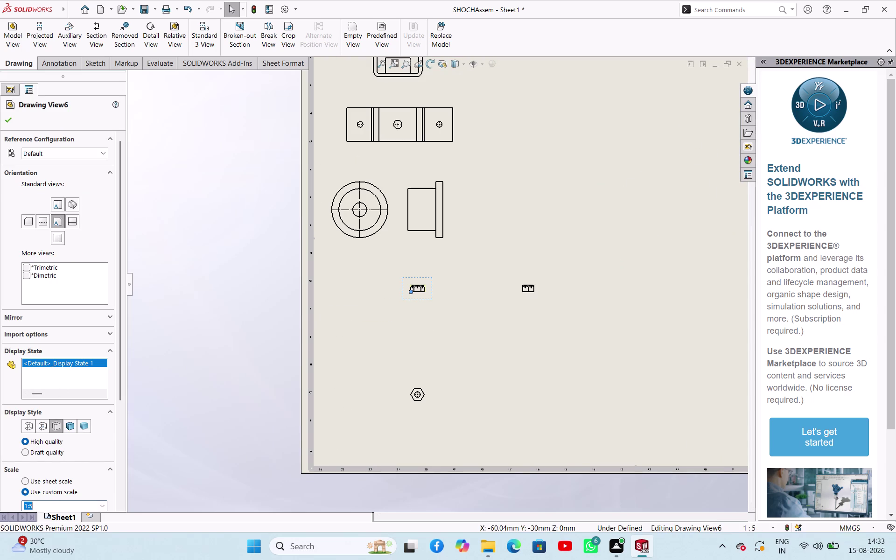
click(54, 506)
key(BackSpace)
key(1)
click(370, 377)
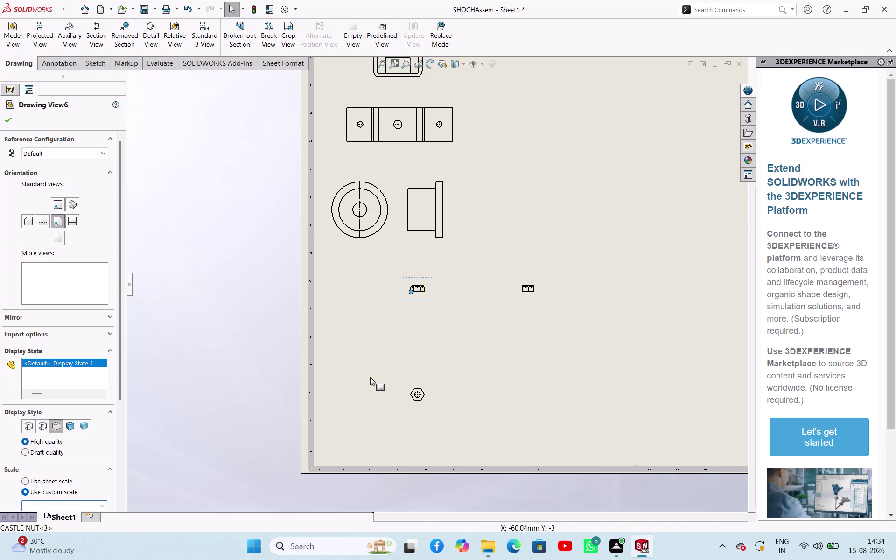
click(242, 294)
Delete the extra projected castle nut view.
click(524, 293)
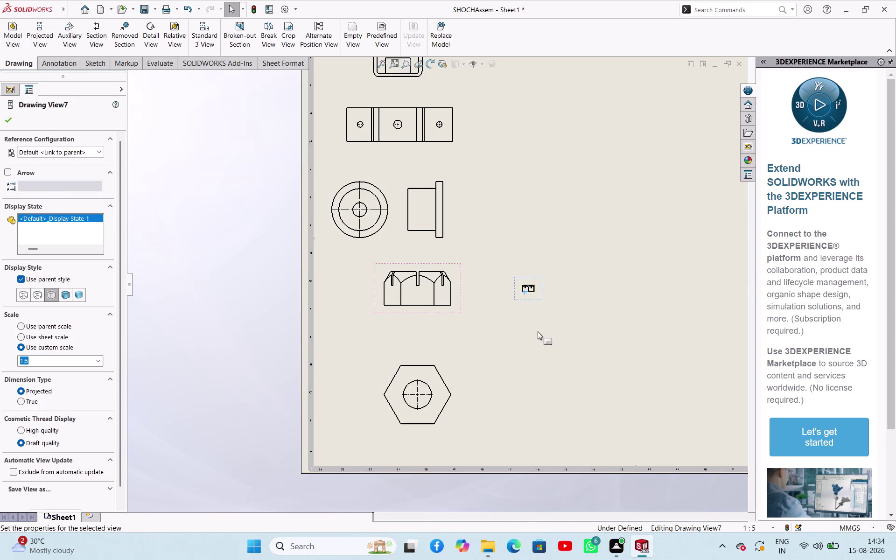
key(Delete)
click(510, 228)
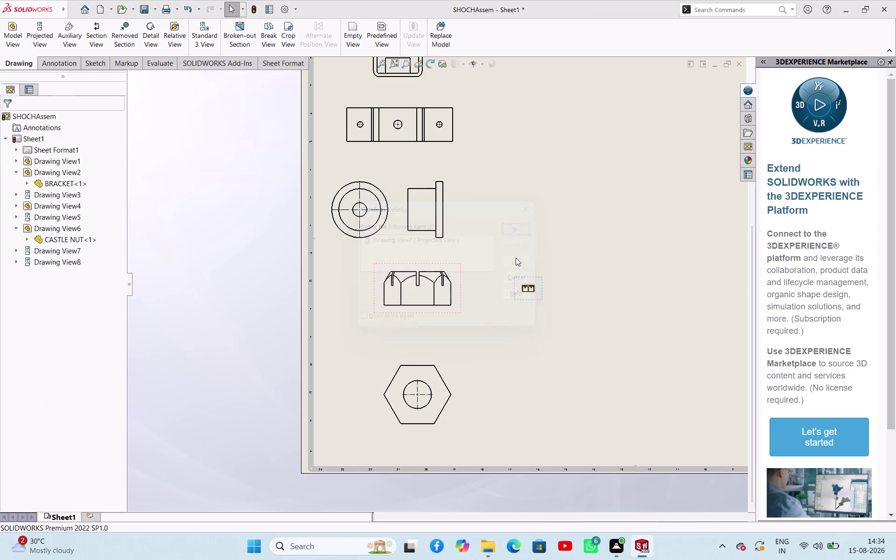
Align the castle nut front view and hex view in a column, the hex view directly below.
click(252, 237)
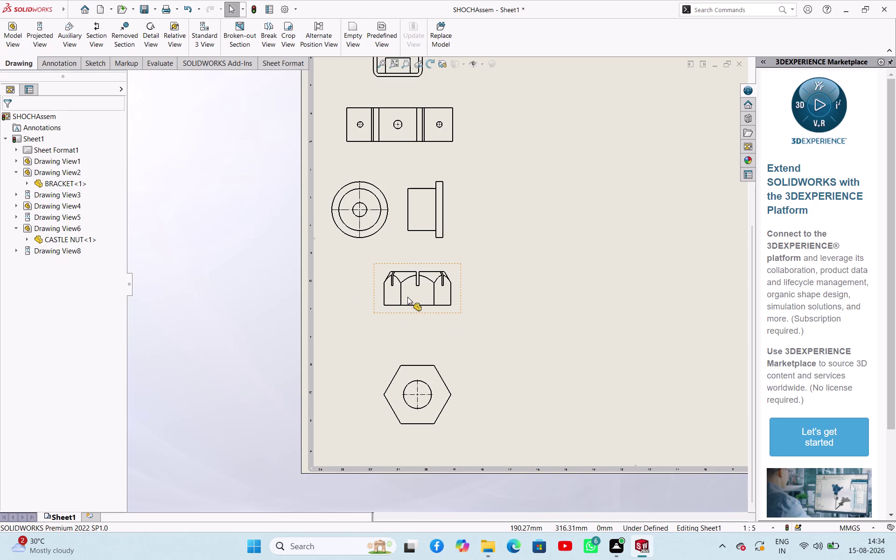
drag(373, 313, 338, 306)
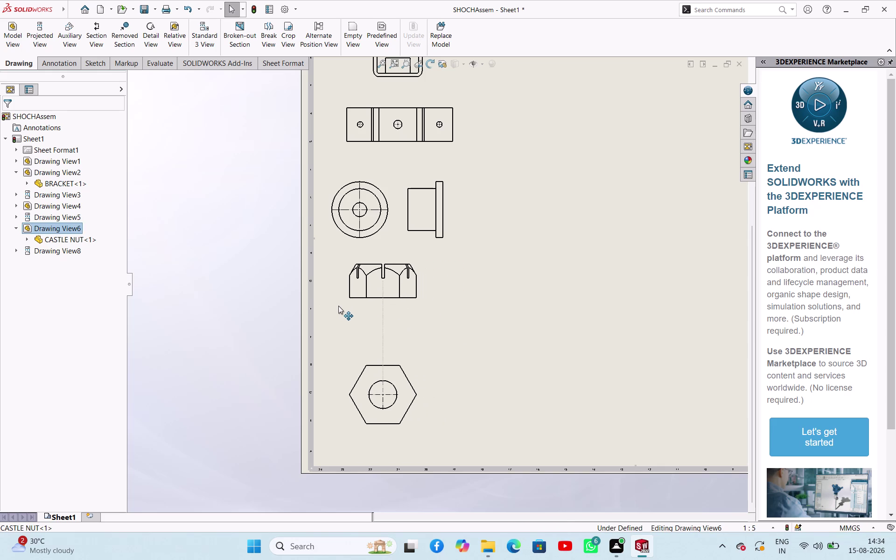
drag(339, 306, 357, 313)
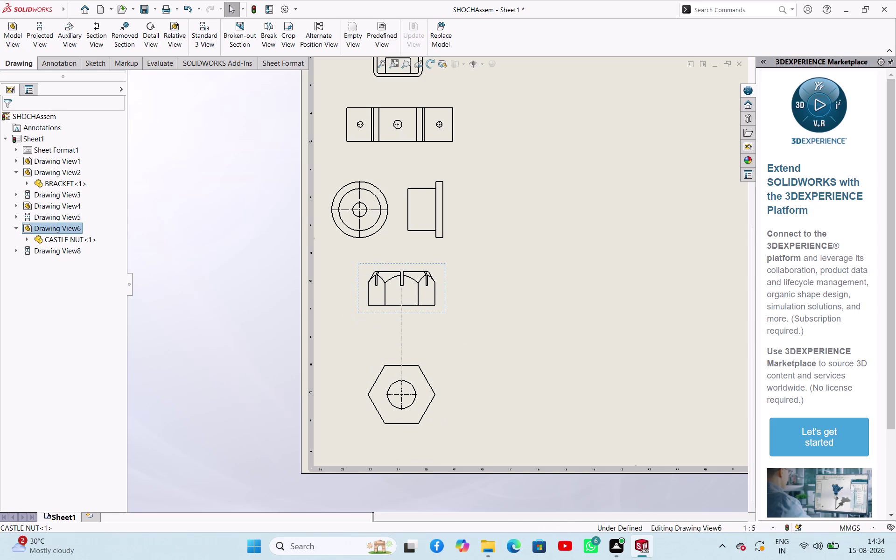
drag(376, 430, 379, 403)
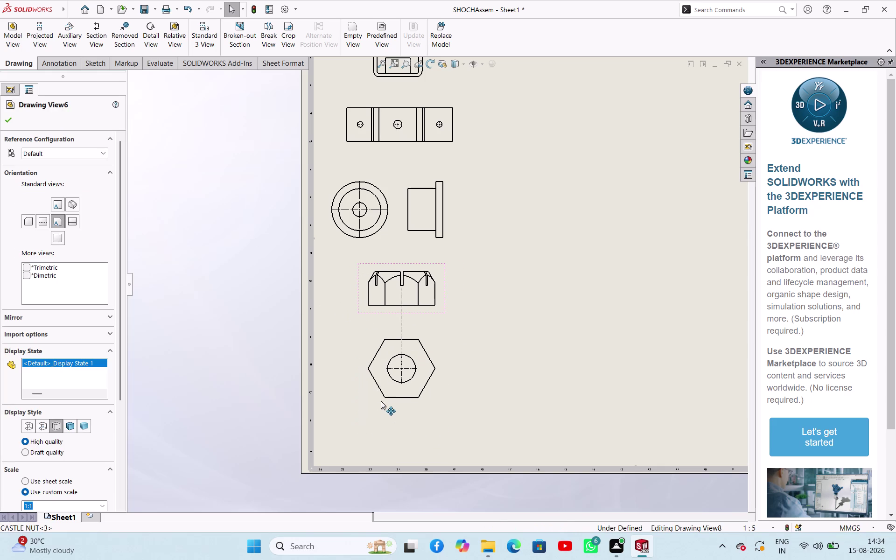
drag(379, 403, 382, 391)
click(265, 299)
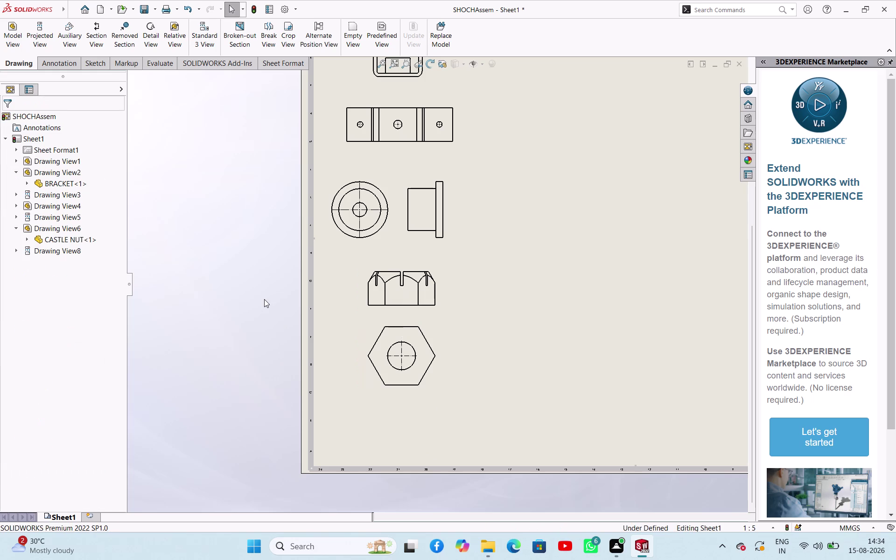
scroll(up, 3)
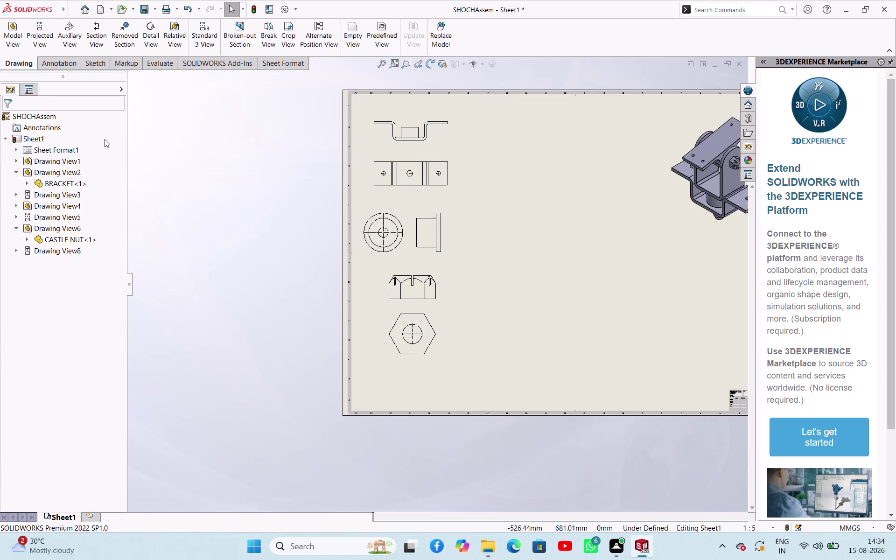
click(9, 30)
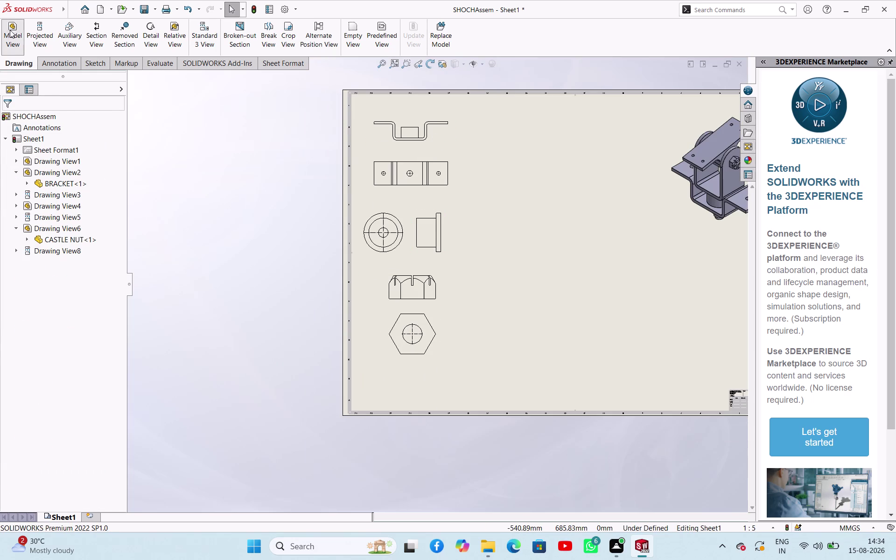
Insert the HEXAGONAL BOULT part with its front view and a projected hexagonal end view.
click(77, 273)
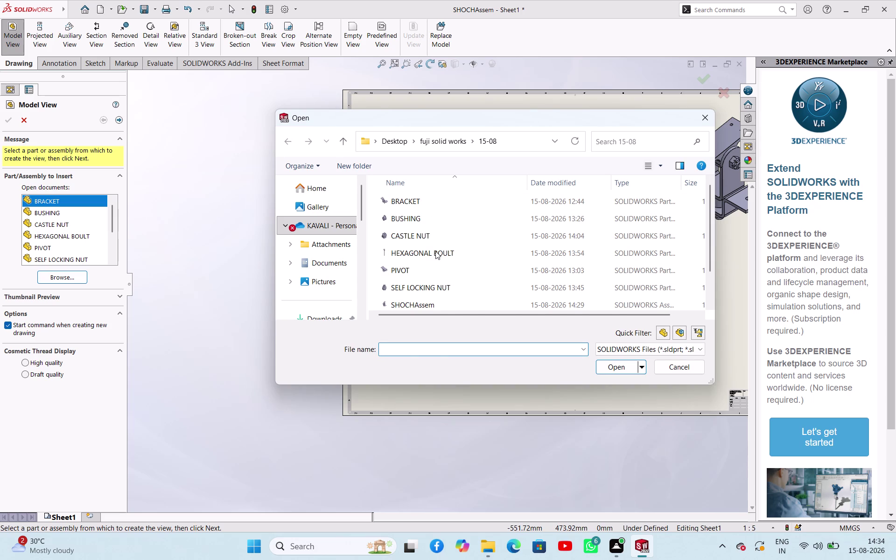
click(435, 251)
click(607, 366)
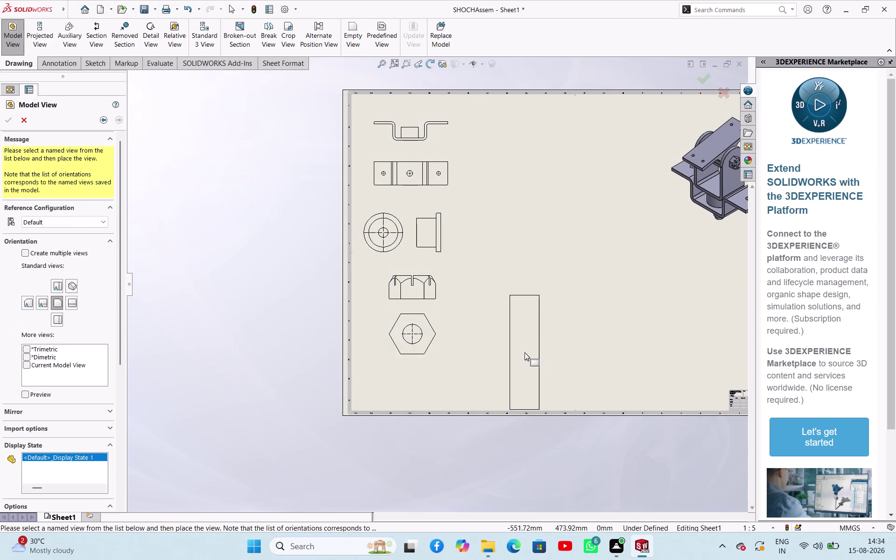
click(486, 179)
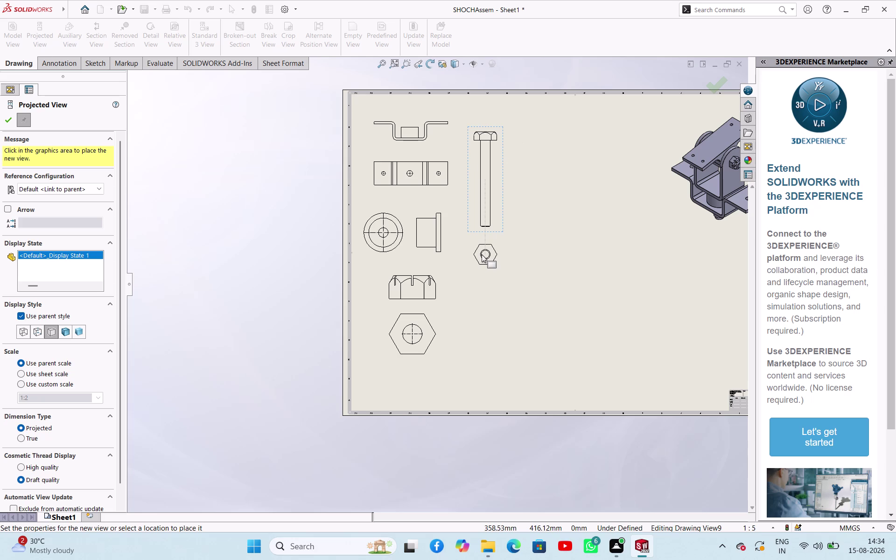
click(482, 254)
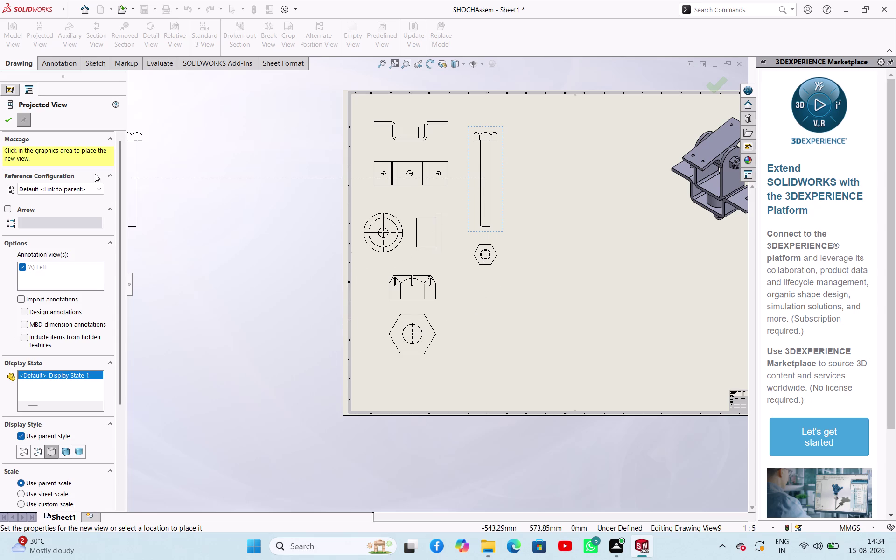
click(9, 123)
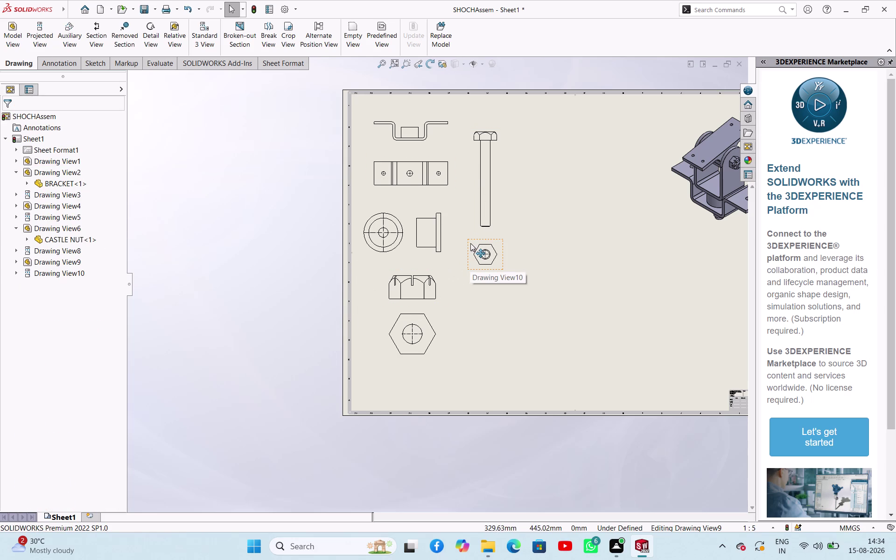
Move the hex end view just above the bolt's front view.
drag(471, 243, 479, 107)
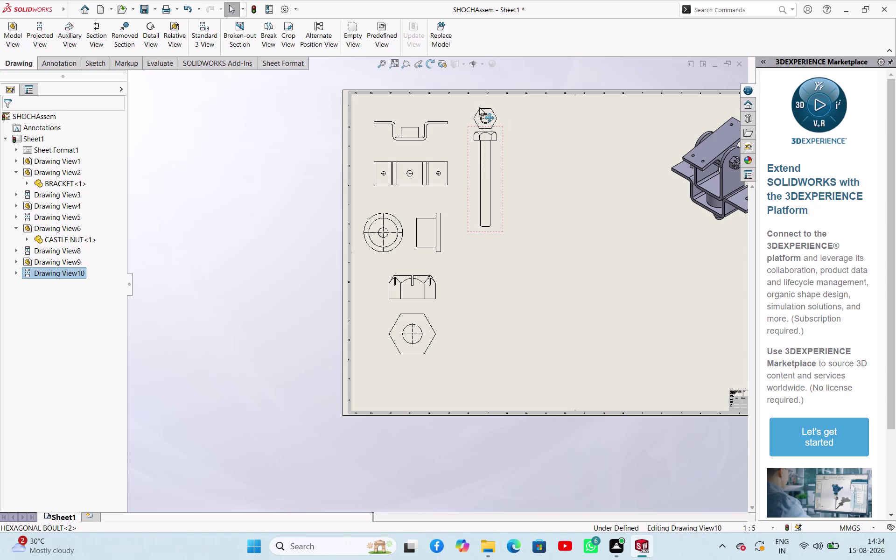
drag(479, 107, 465, 101)
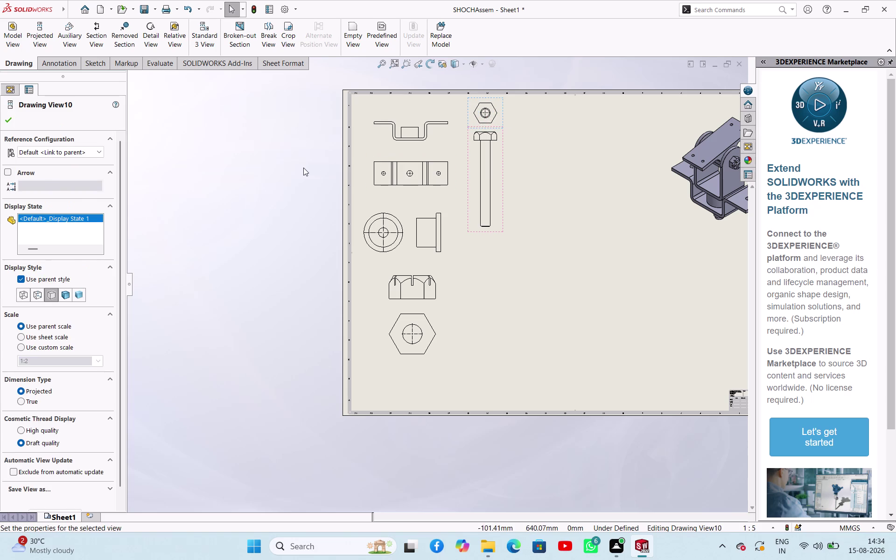
click(304, 168)
drag(469, 192, 469, 209)
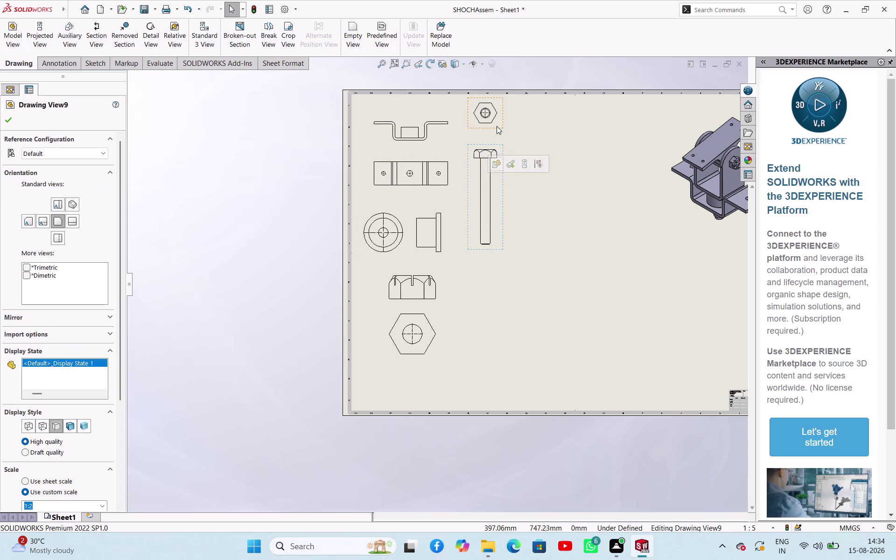
drag(497, 126, 490, 144)
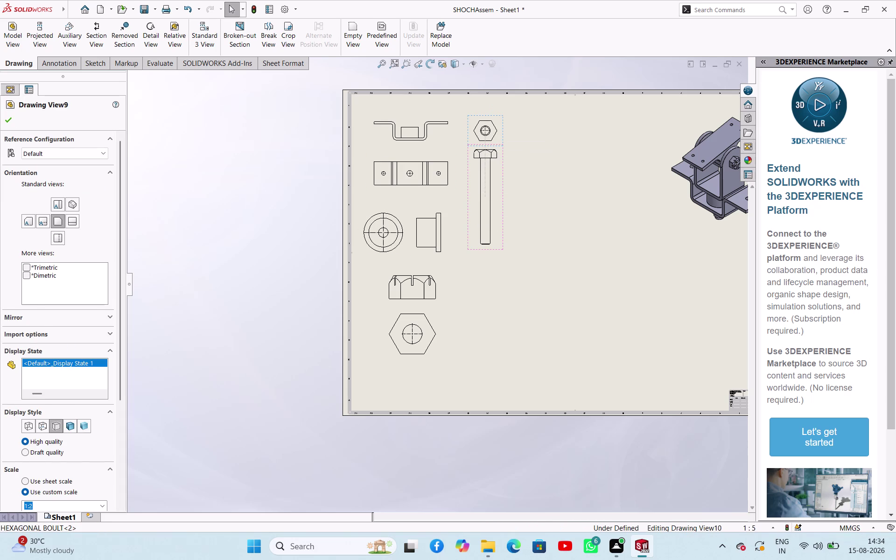
click(288, 174)
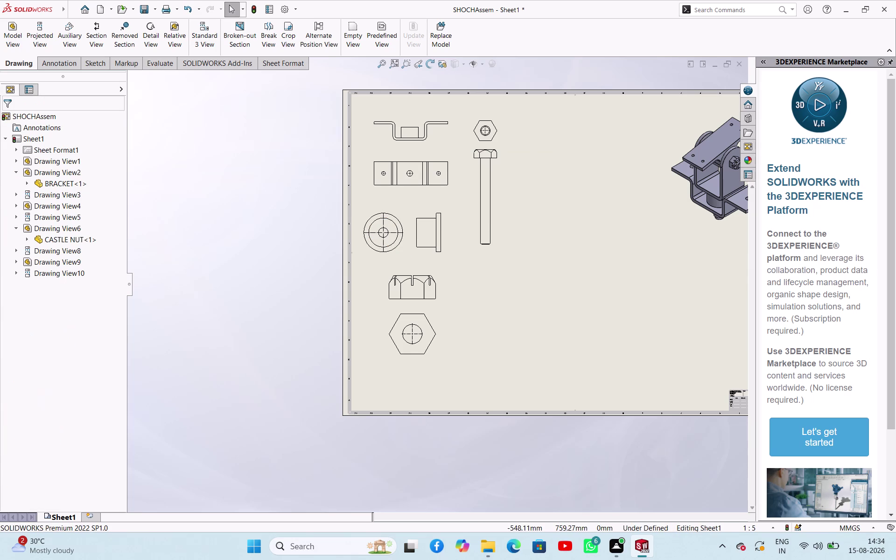
click(19, 48)
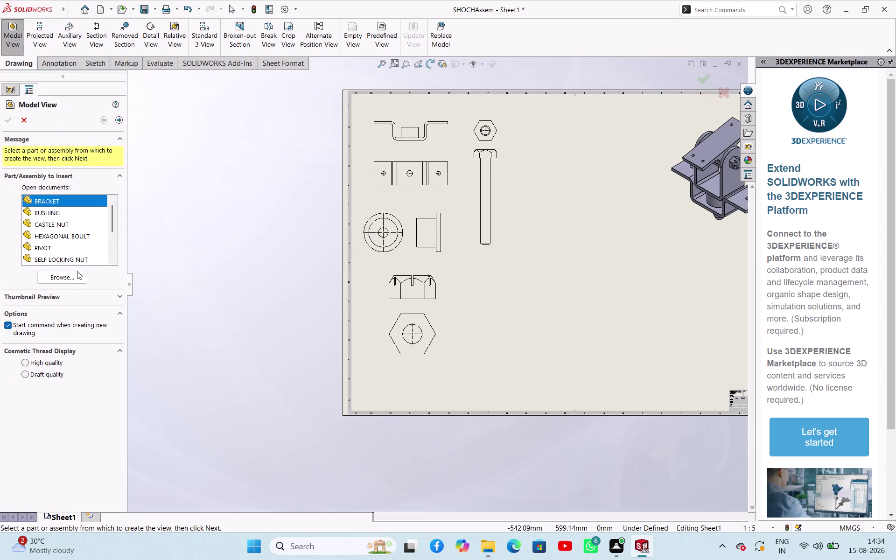
Open the PIVOT part, placing its front view with a top view projected below.
click(74, 280)
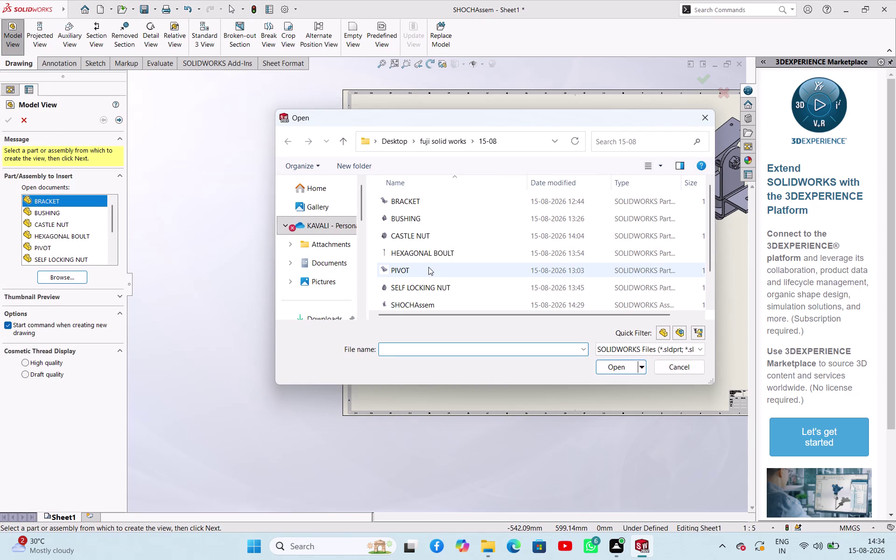
click(428, 267)
click(624, 369)
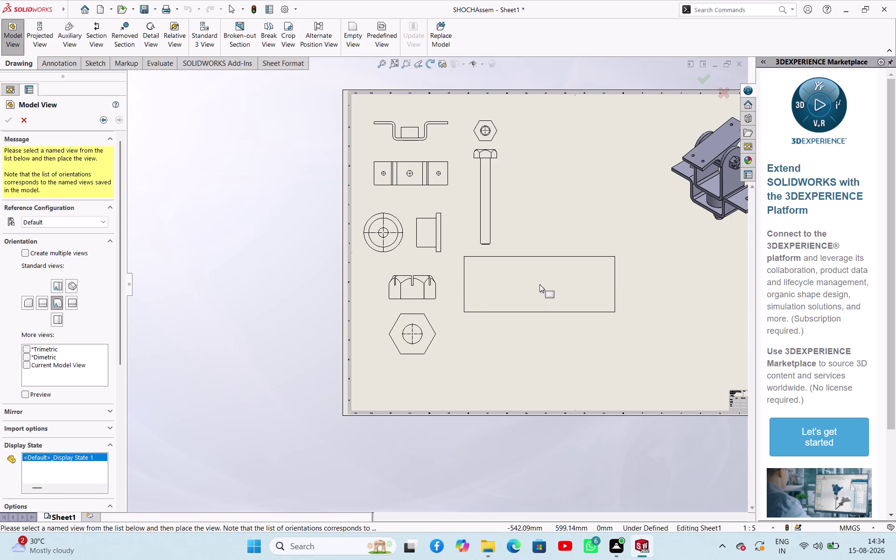
click(540, 285)
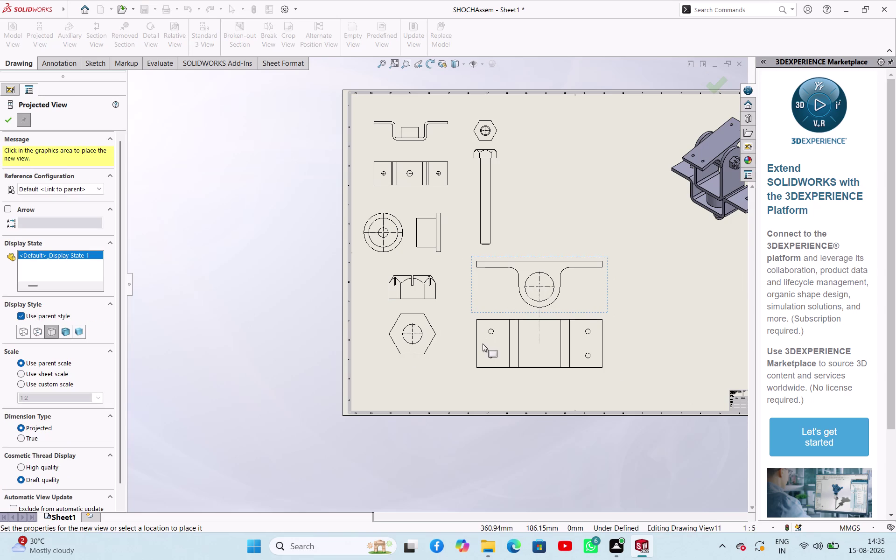
click(482, 343)
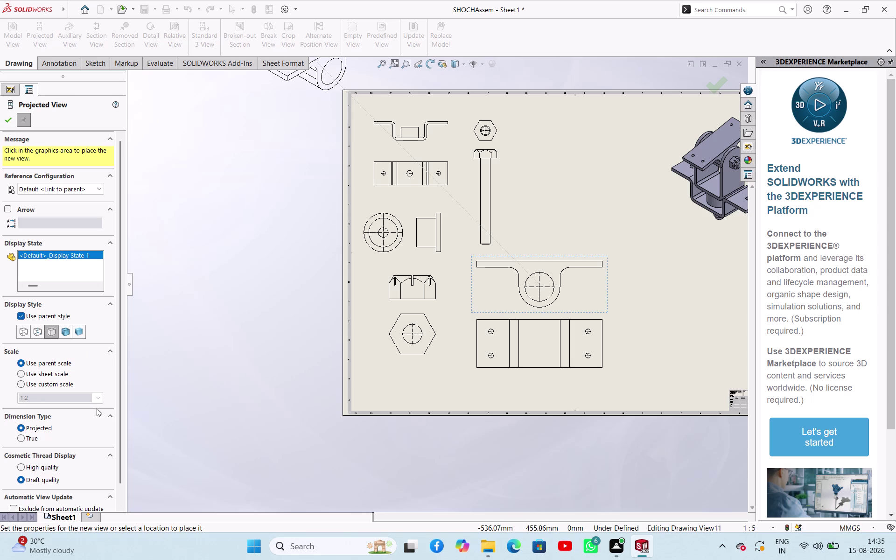
Edit the new pivot view's custom scale value, then revert it to the parent view's scale.
click(66, 381)
click(68, 395)
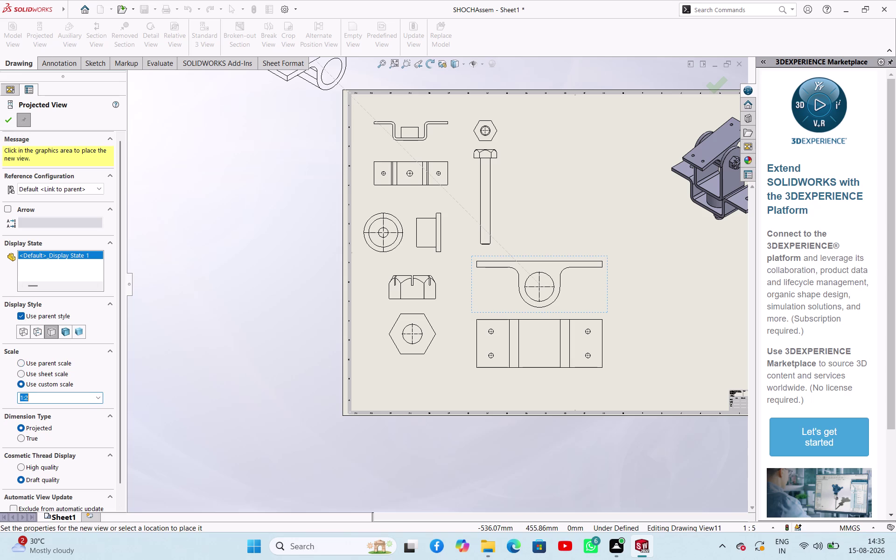
click(68, 396)
click(69, 396)
key(BackSpace)
key(1)
click(204, 393)
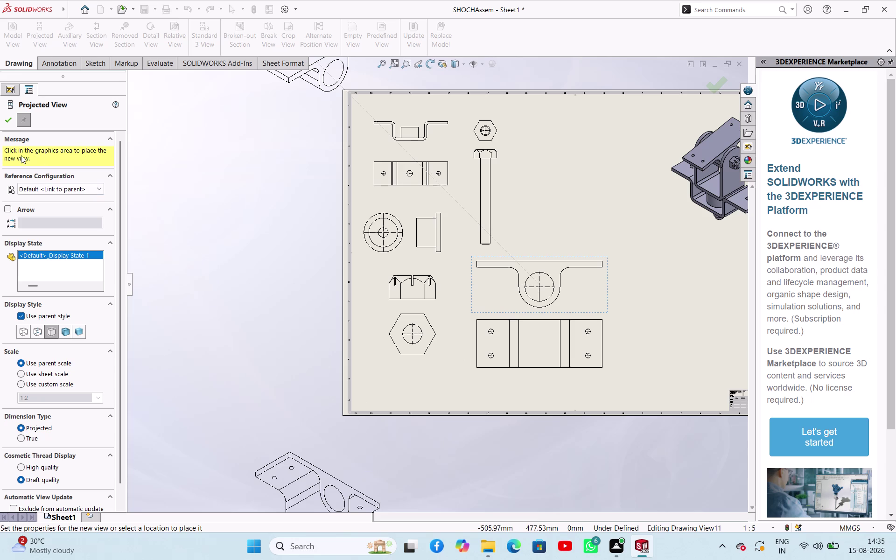
Delete the stray isometric pivot view placed off the sheet.
click(7, 125)
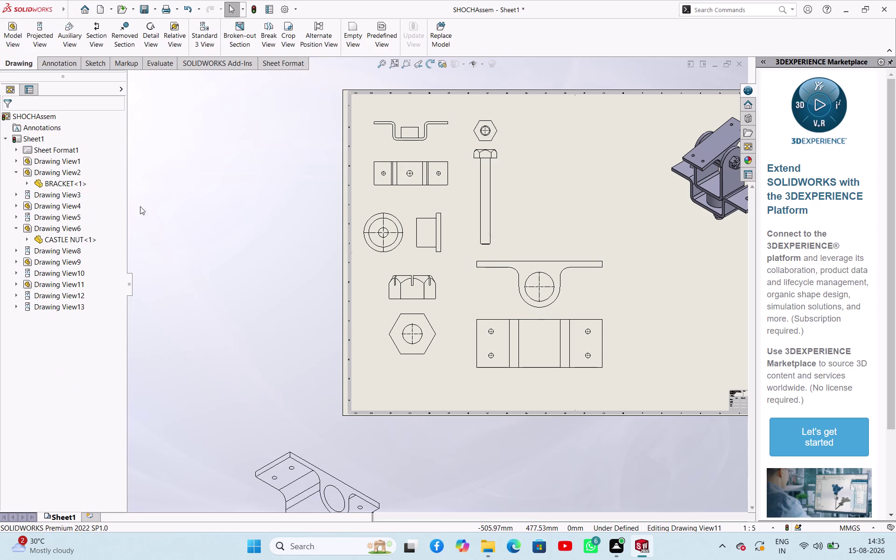
click(298, 469)
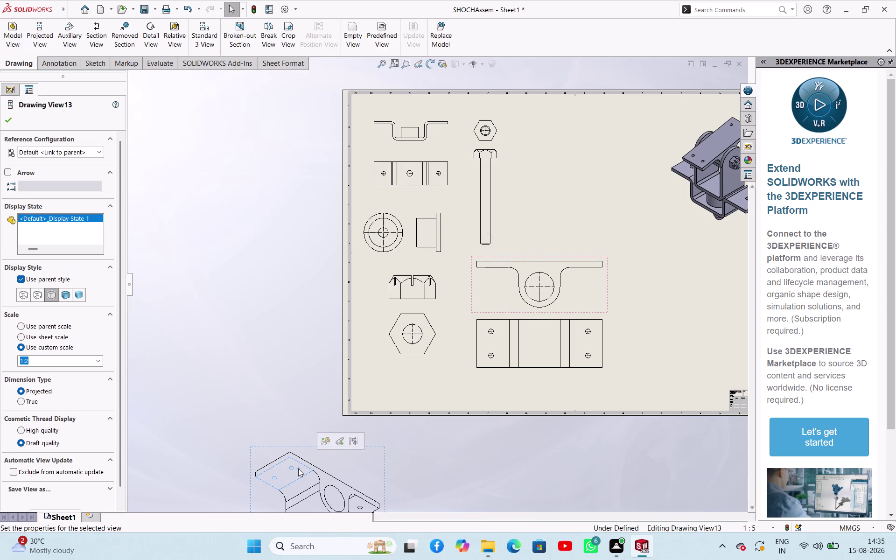
key(Delete)
key(Return)
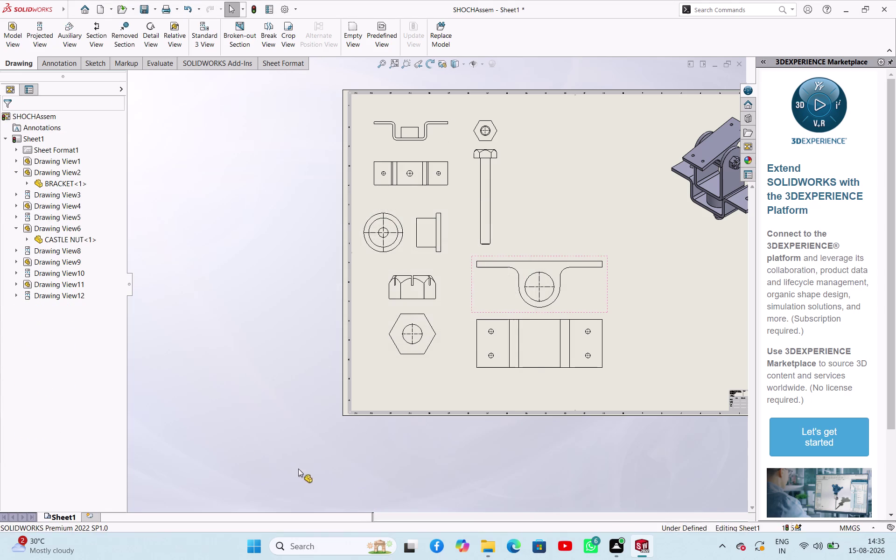
Give the pivot top view a custom 1:1 scale.
click(539, 348)
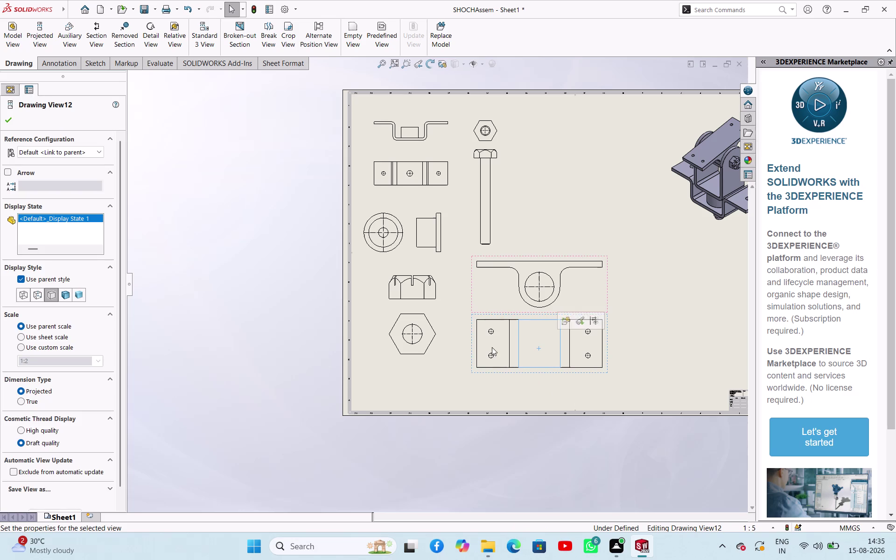
click(68, 347)
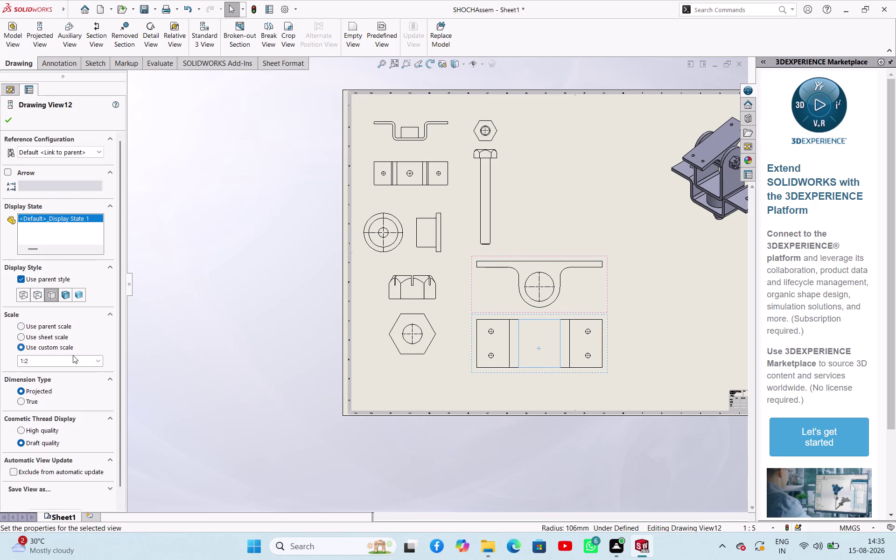
click(73, 356)
click(73, 355)
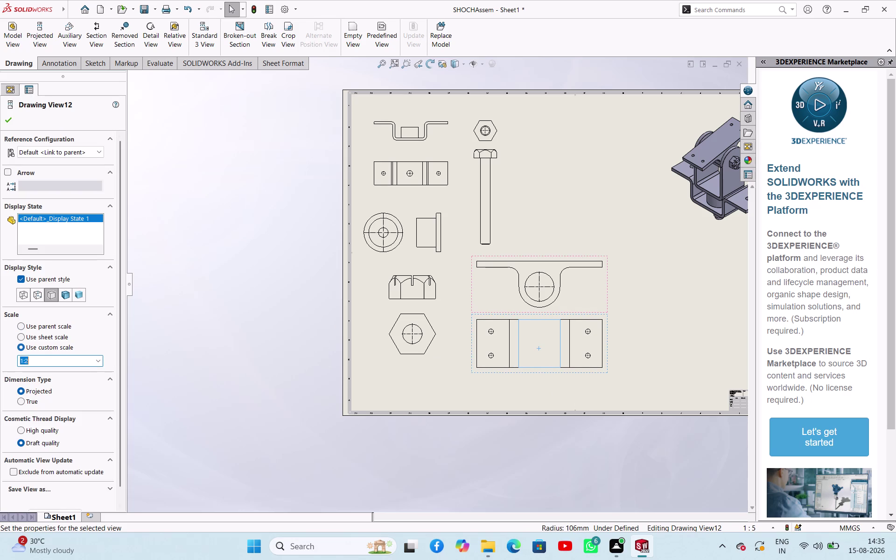
click(84, 359)
key(BackSpace)
key(1)
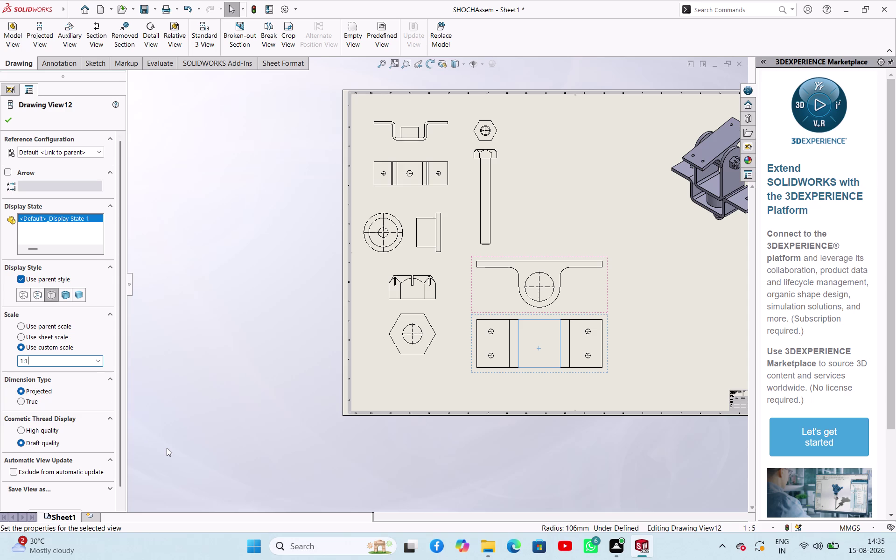
click(177, 389)
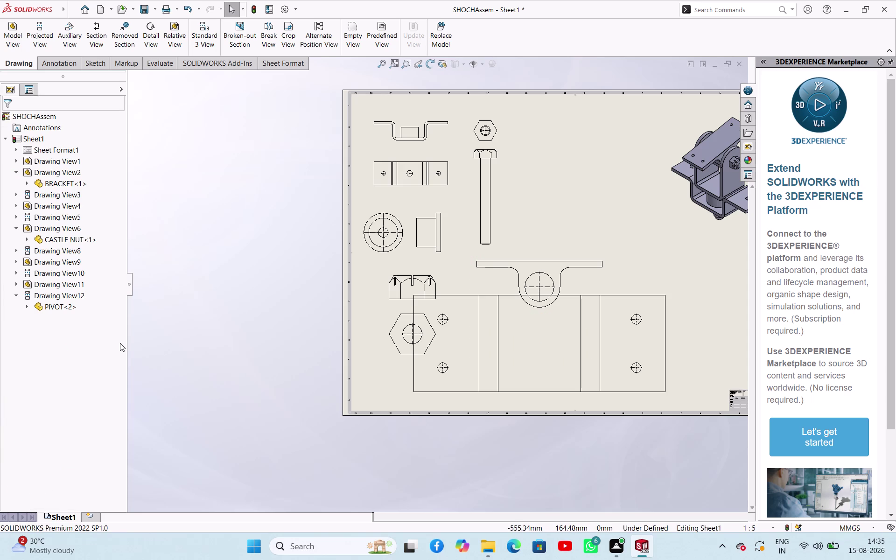
click(460, 331)
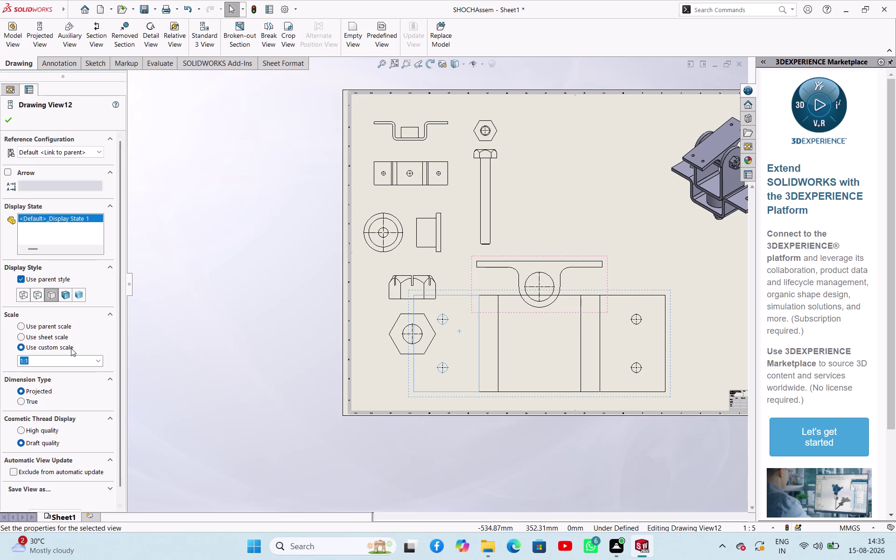
Set the first PIVOT view to a custom 1:2 scale.
double_click(68, 360)
triple_click(75, 362)
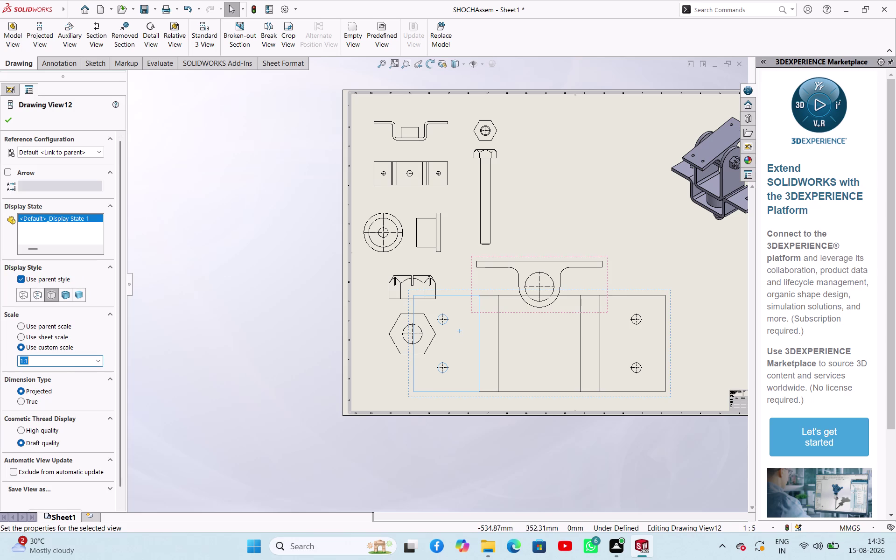
key(BackSpace)
key(2)
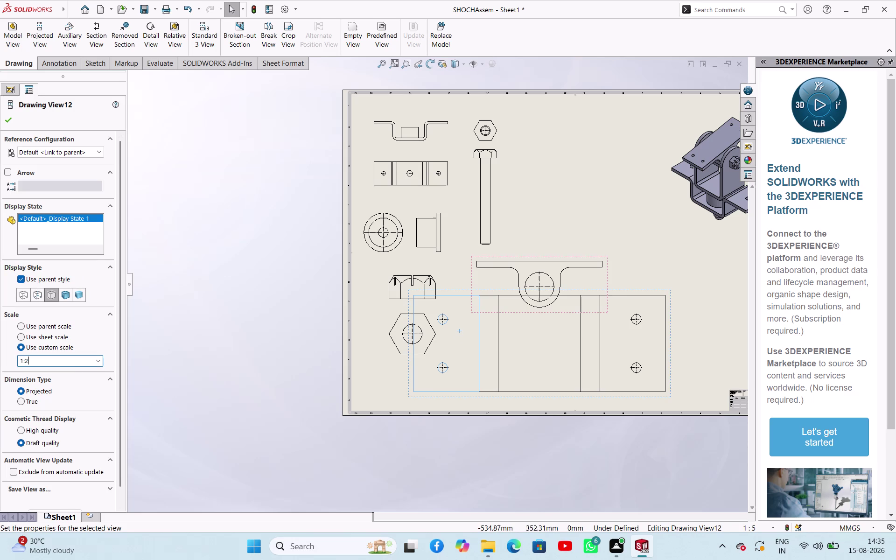
click(274, 303)
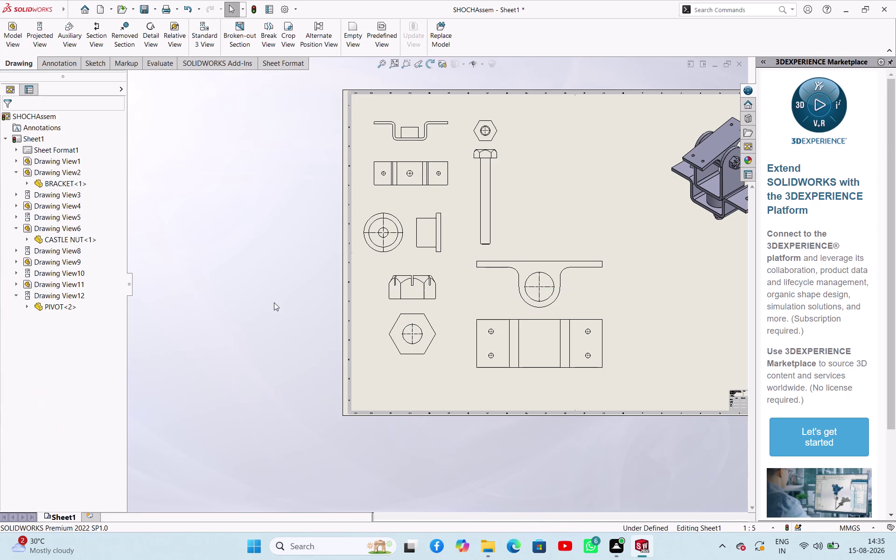
Reselect the lower PIVOT view and re-enter its half-size scale value.
click(475, 320)
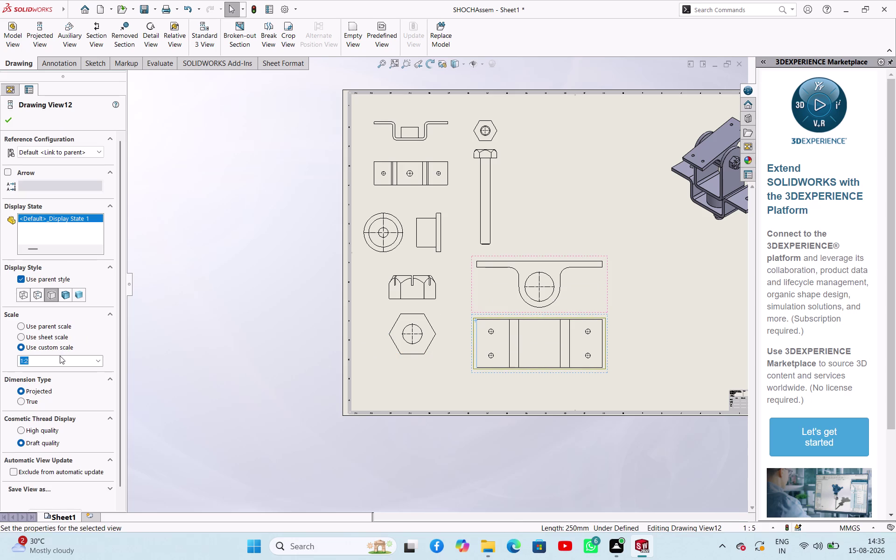
click(60, 360)
click(60, 360)
click(60, 360)
key(BackSpace)
key(3)
Give the upper PIVOT view the same half-size custom scale.
click(285, 288)
click(488, 287)
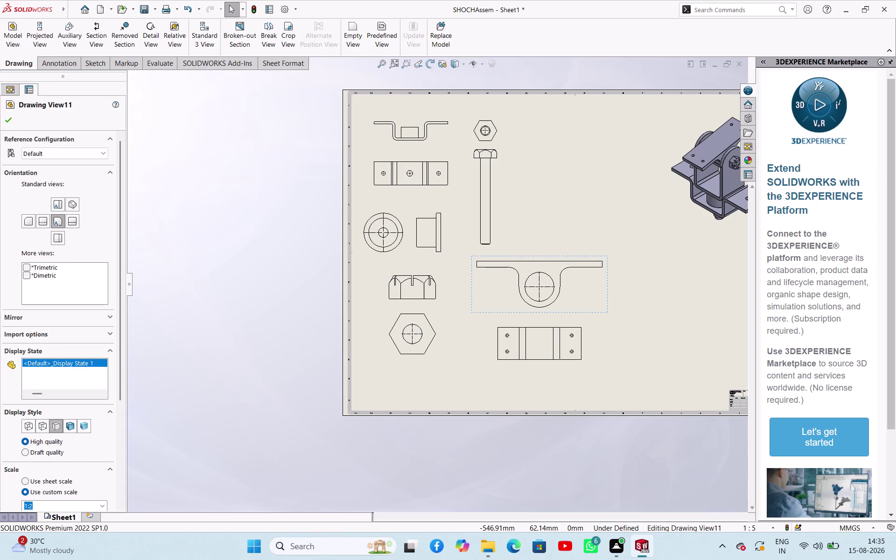
click(84, 504)
click(84, 504)
key(BackSpace)
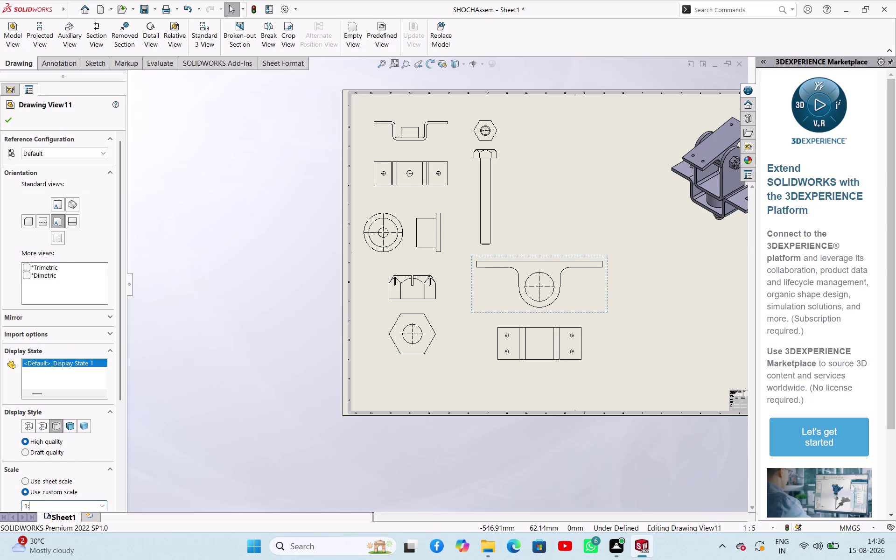
key(3)
click(244, 347)
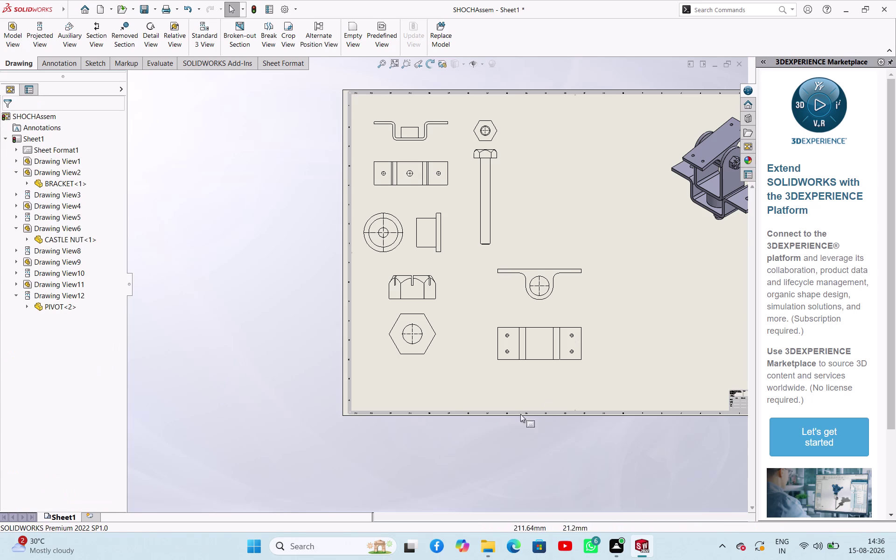
Drag both PIVOT views left beside the nut views and stack them closely.
drag(513, 300, 482, 301)
click(262, 338)
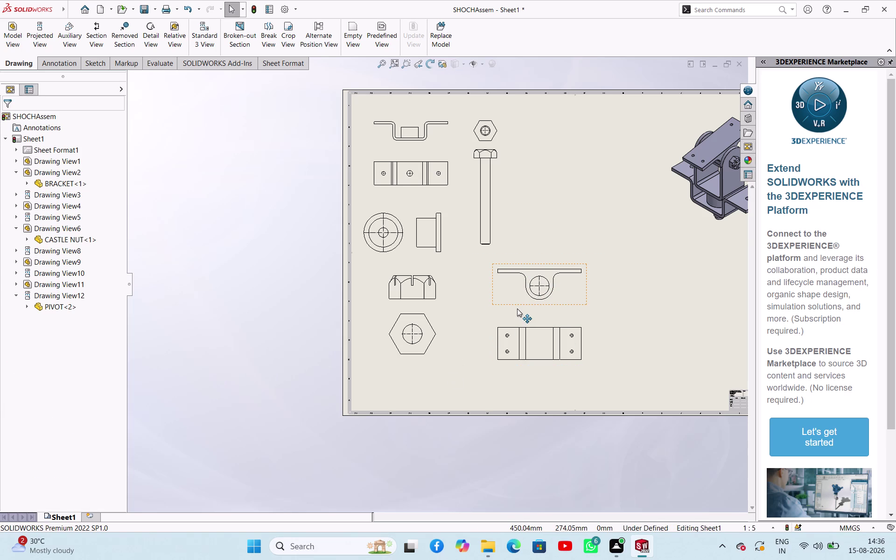
drag(517, 304, 484, 299)
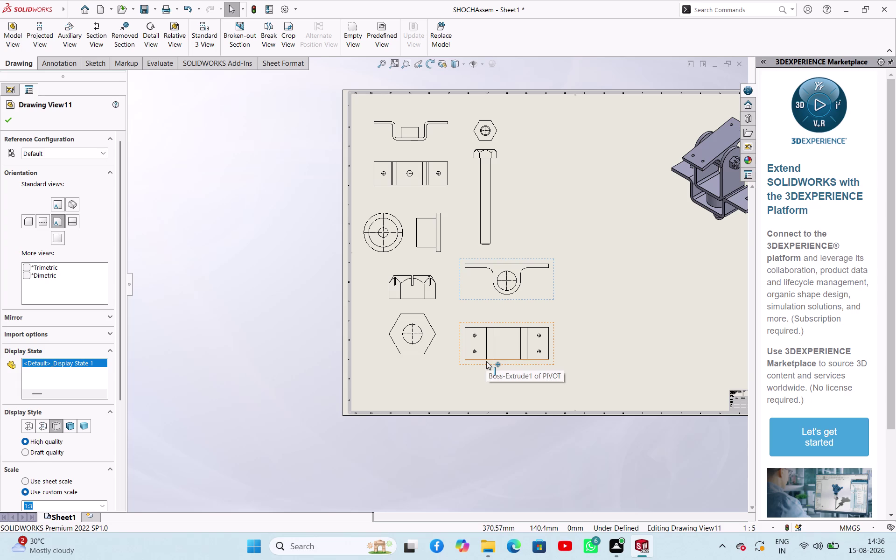
drag(486, 365, 486, 363)
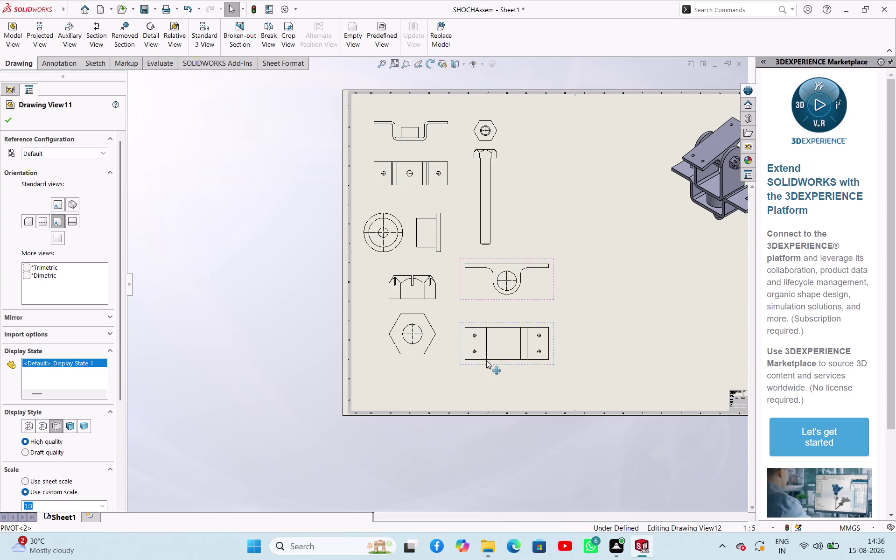
drag(486, 363, 486, 351)
click(291, 319)
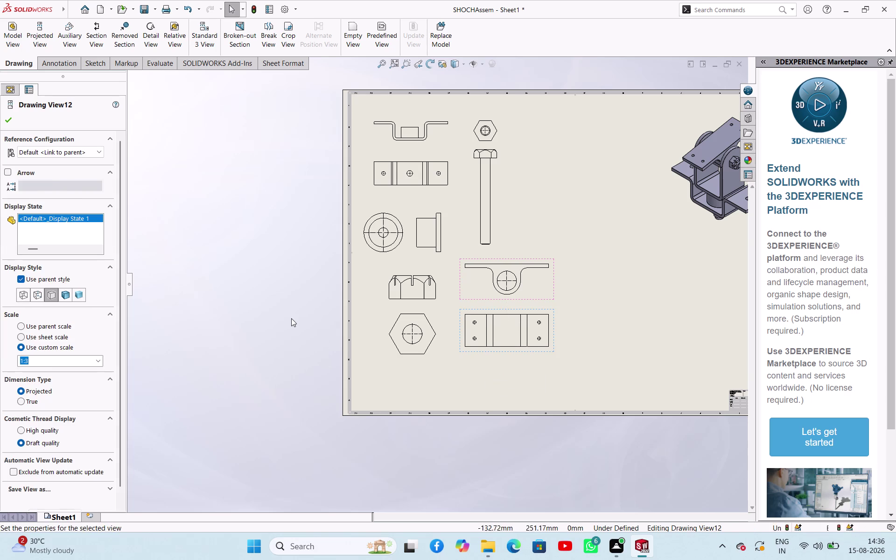
scroll(up, 3)
scroll(down, 3)
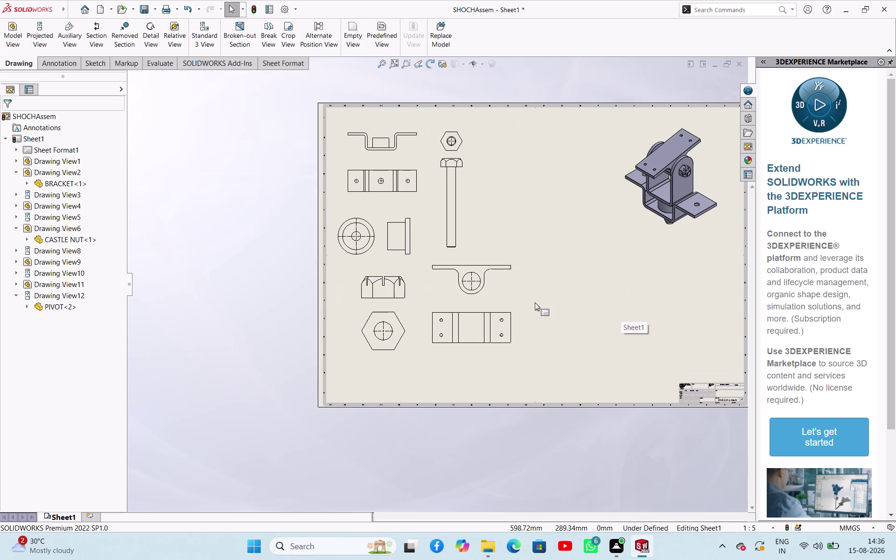
click(299, 241)
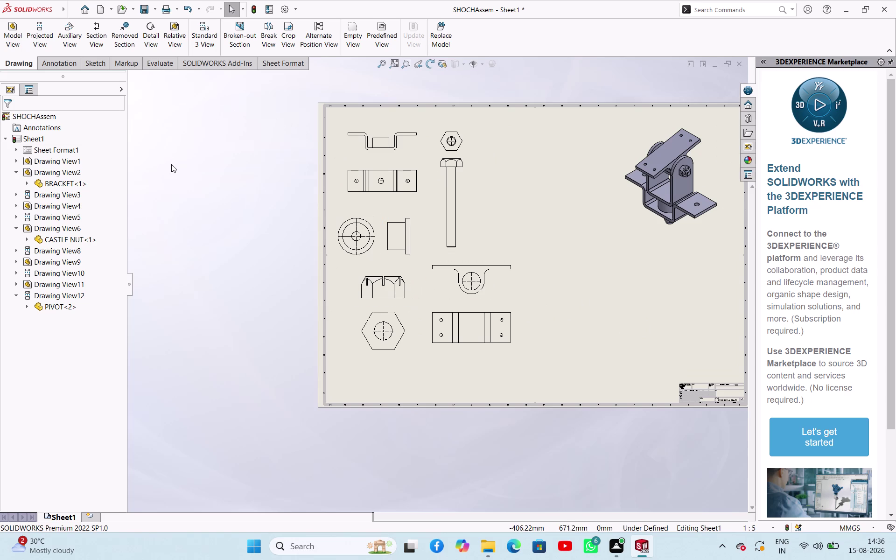
click(15, 46)
click(71, 277)
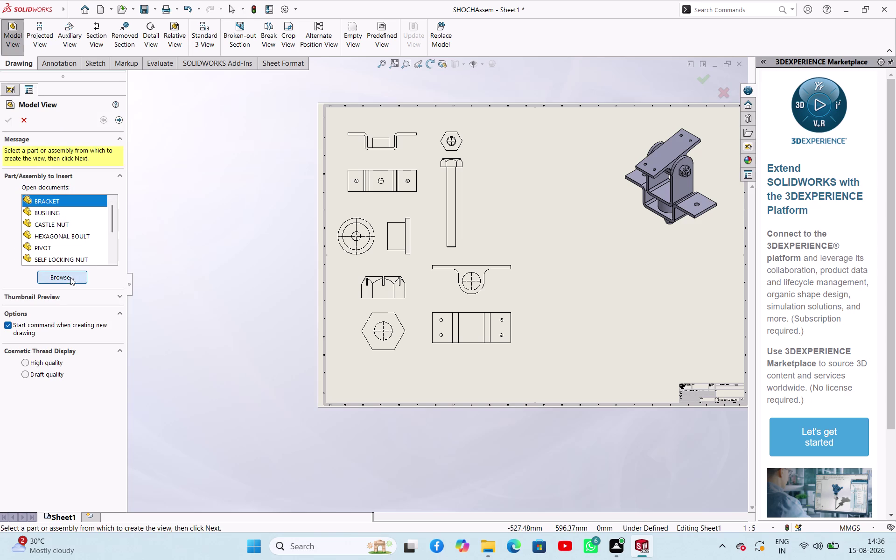
Open SELF LOCKING NUT; place its main view near the top, projected view below.
scroll(down, 3)
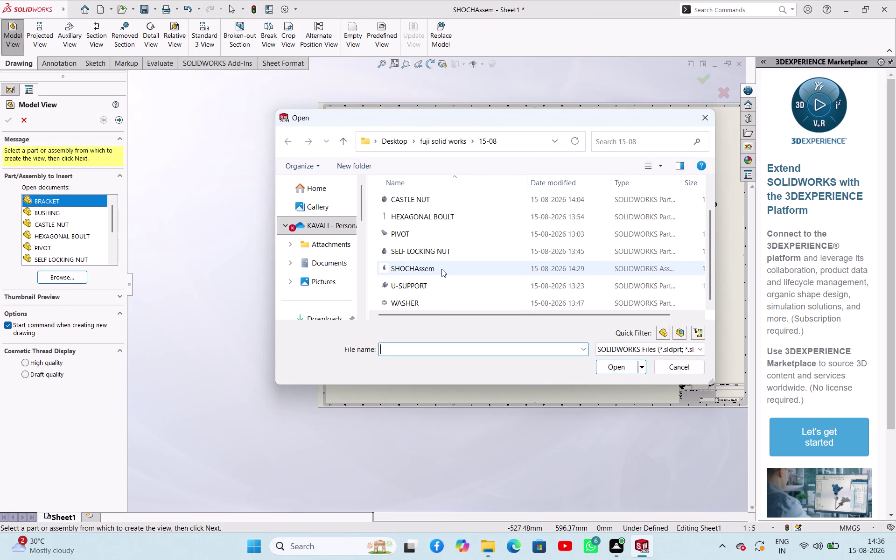
click(440, 256)
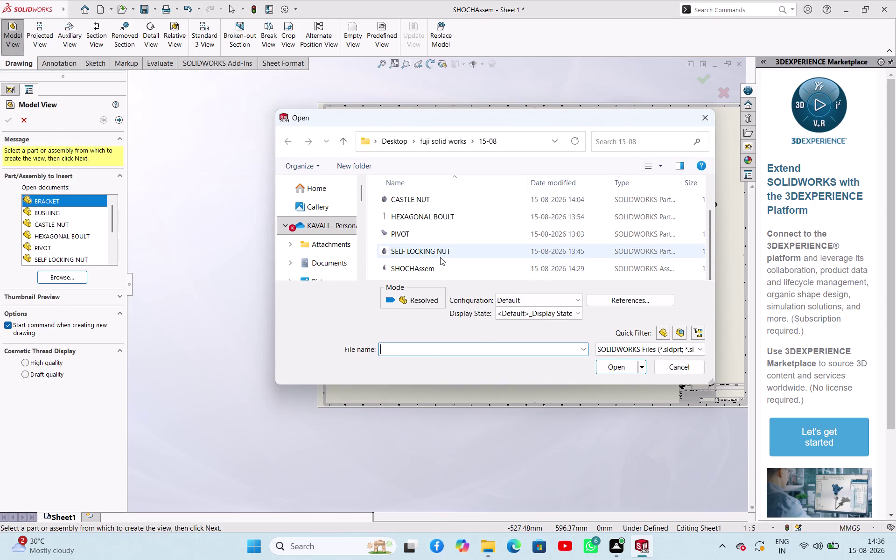
click(606, 364)
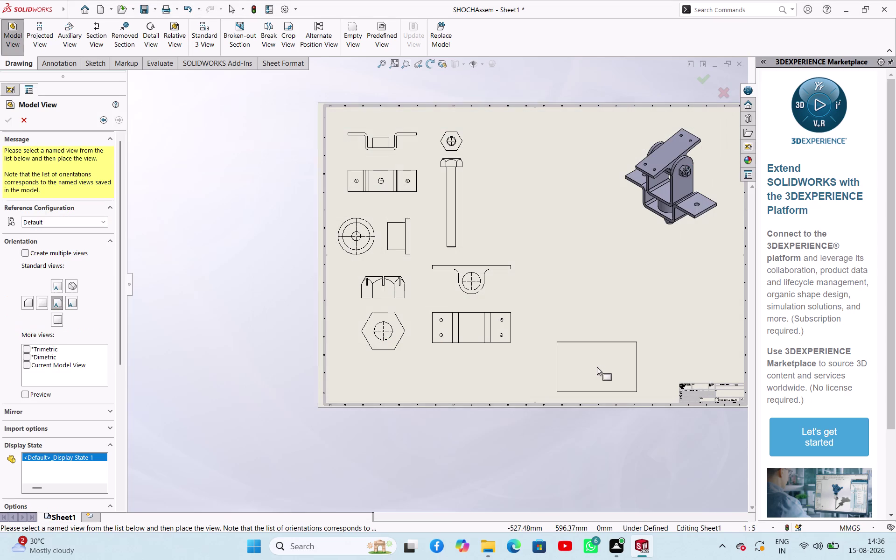
click(525, 140)
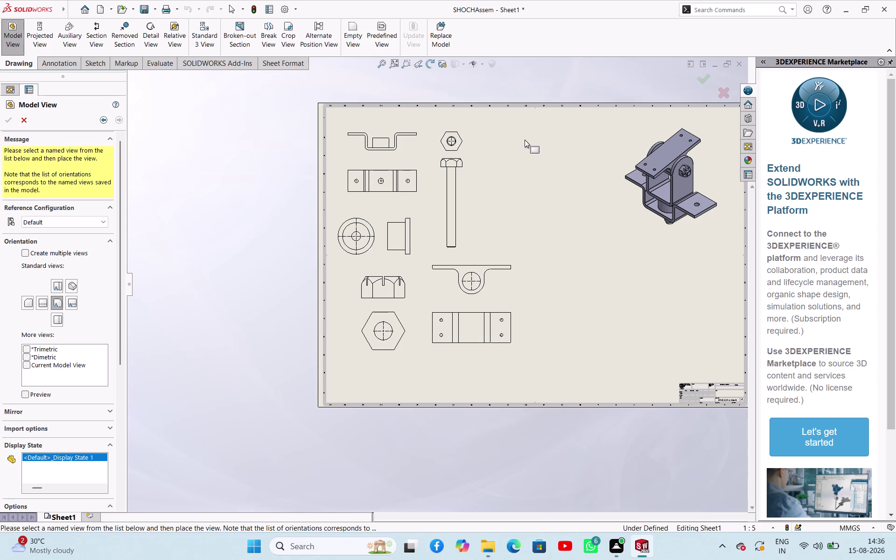
click(514, 199)
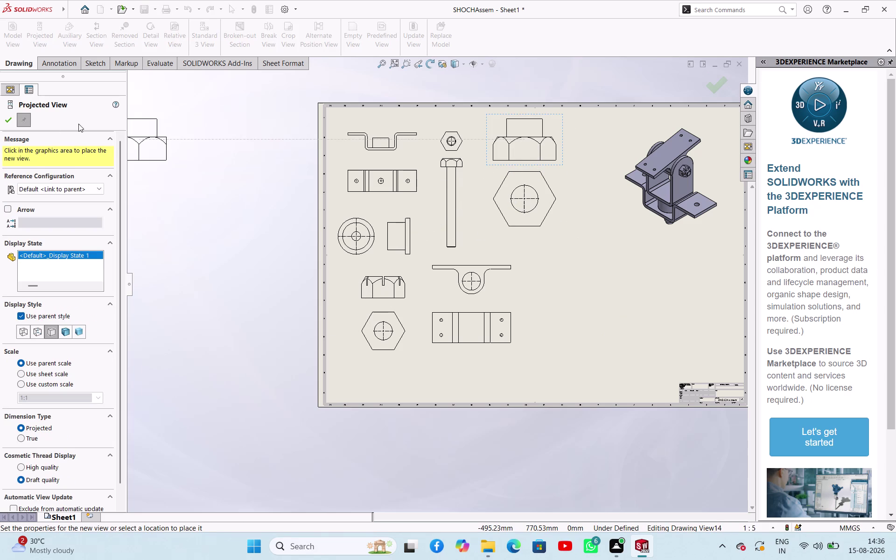
click(2, 118)
click(204, 173)
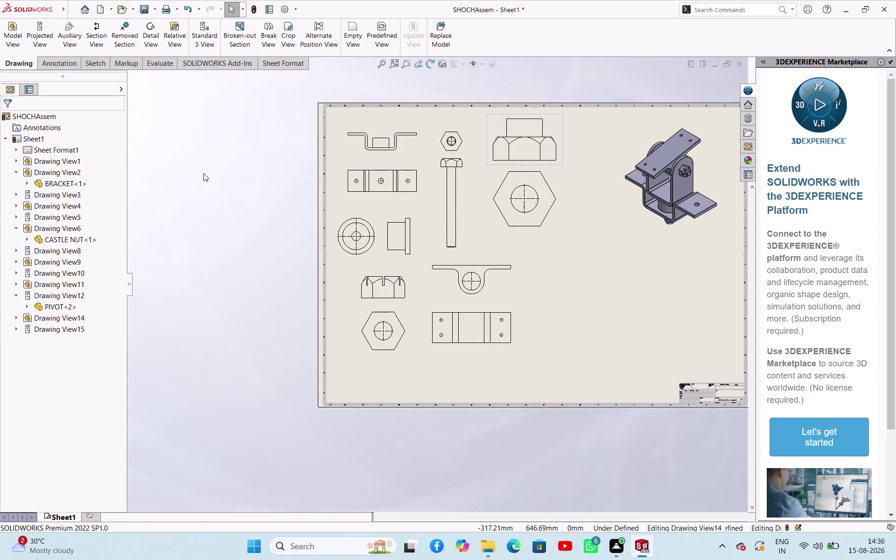
click(524, 152)
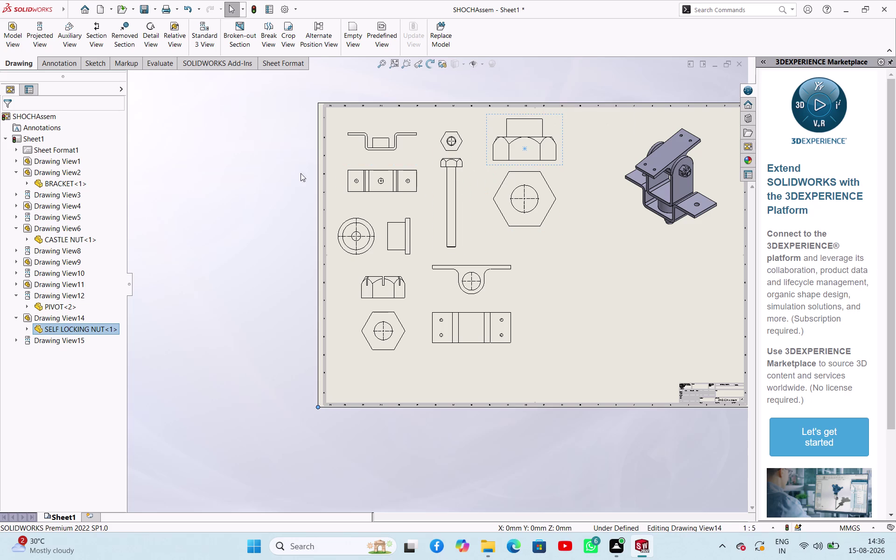
Reduce the self-locking nut views to a smaller custom scale.
click(259, 158)
click(496, 163)
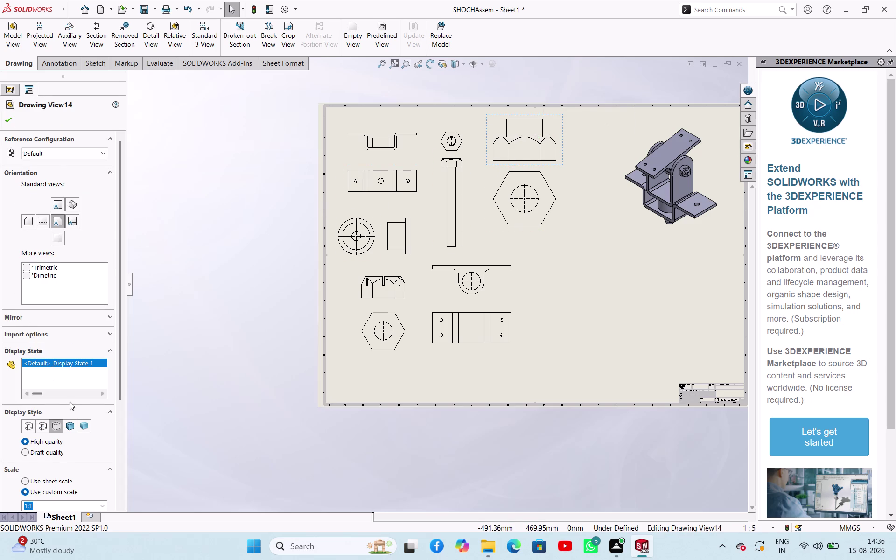
scroll(down, 3)
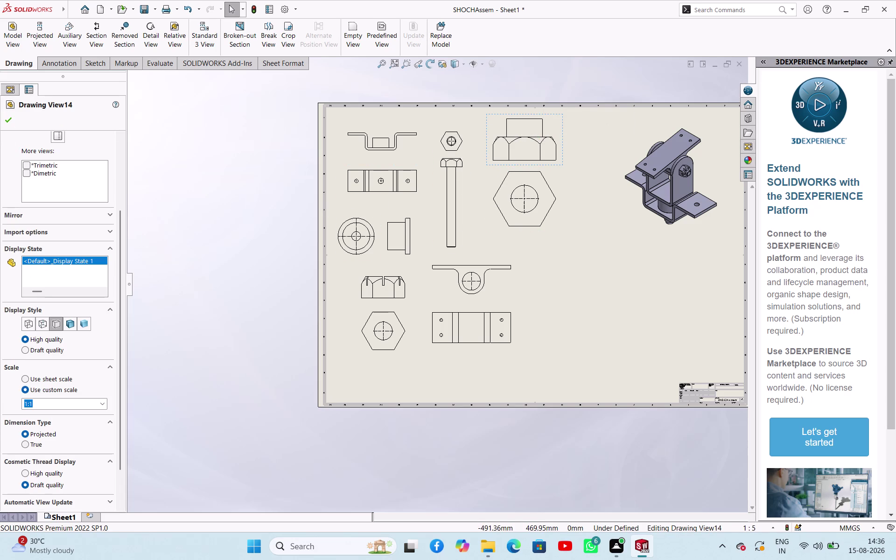
click(48, 407)
click(38, 401)
click(38, 401)
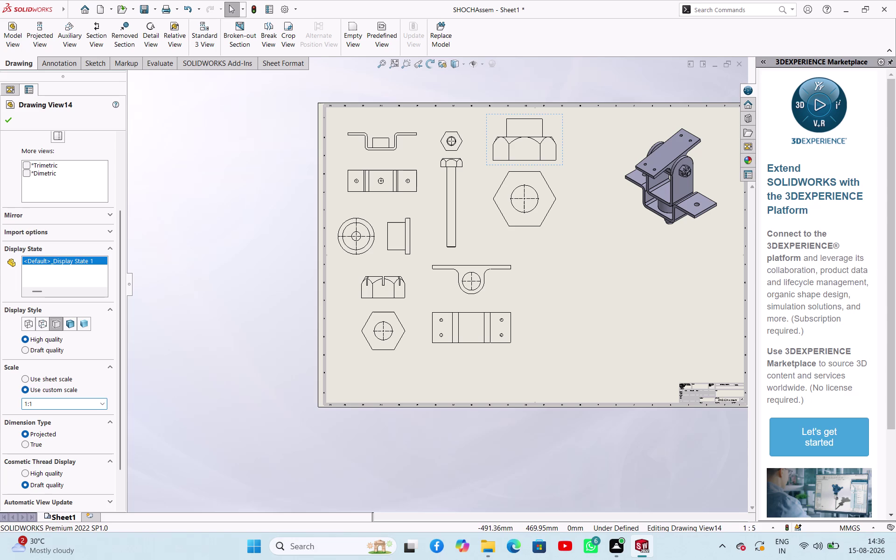
key(BackSpace)
key(3)
click(180, 294)
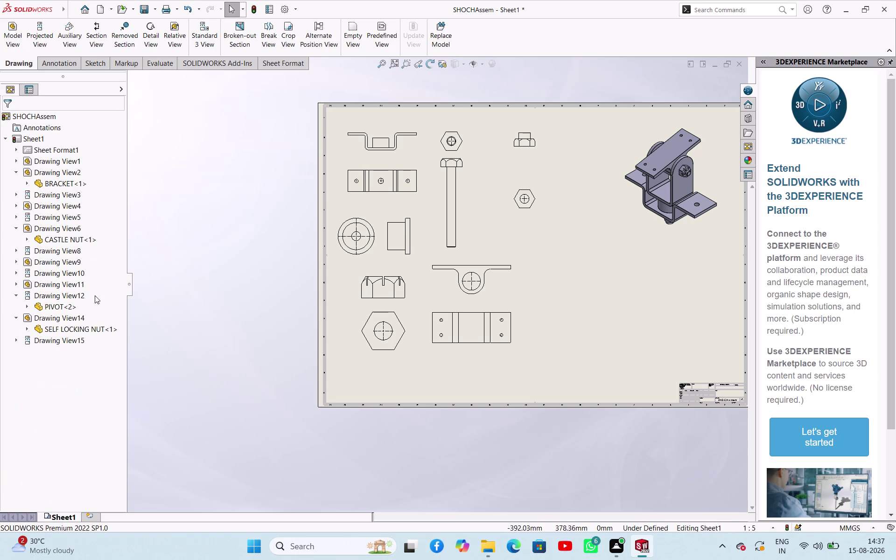
Change the nut views to a larger custom scale instead.
click(507, 152)
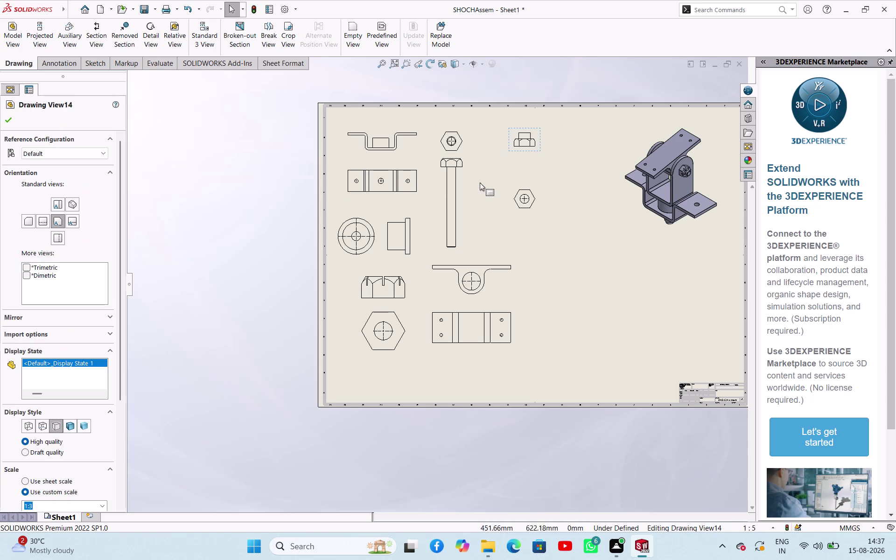
click(54, 503)
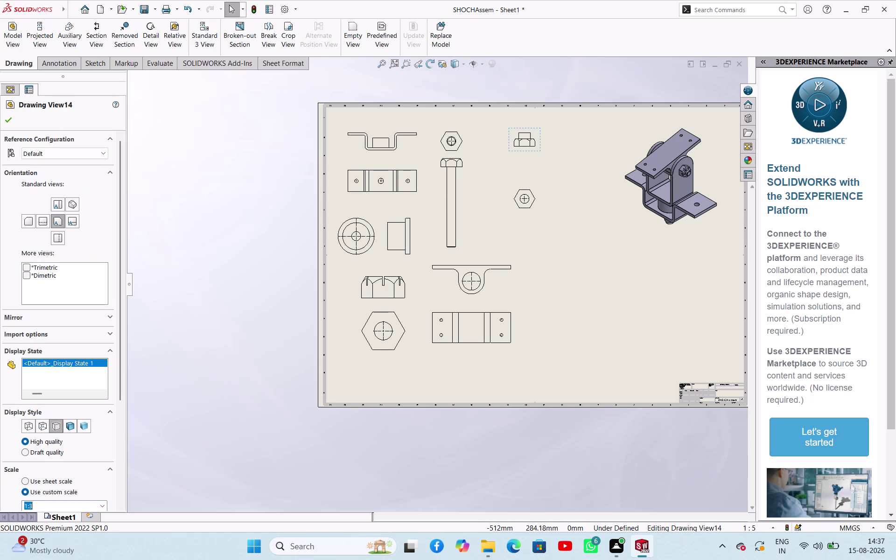
click(55, 504)
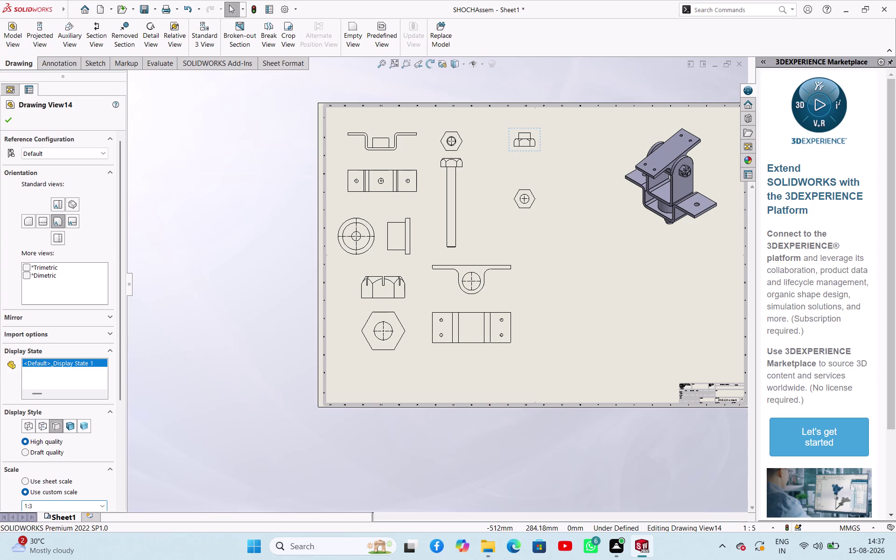
key(BackSpace)
key(2)
click(217, 265)
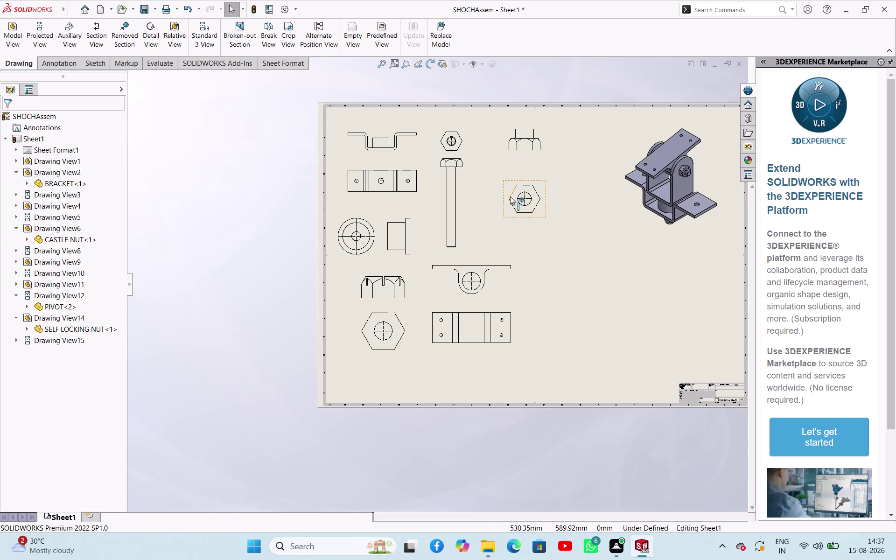
Move the hexagon view up and align the nut front view above it.
drag(508, 217, 506, 202)
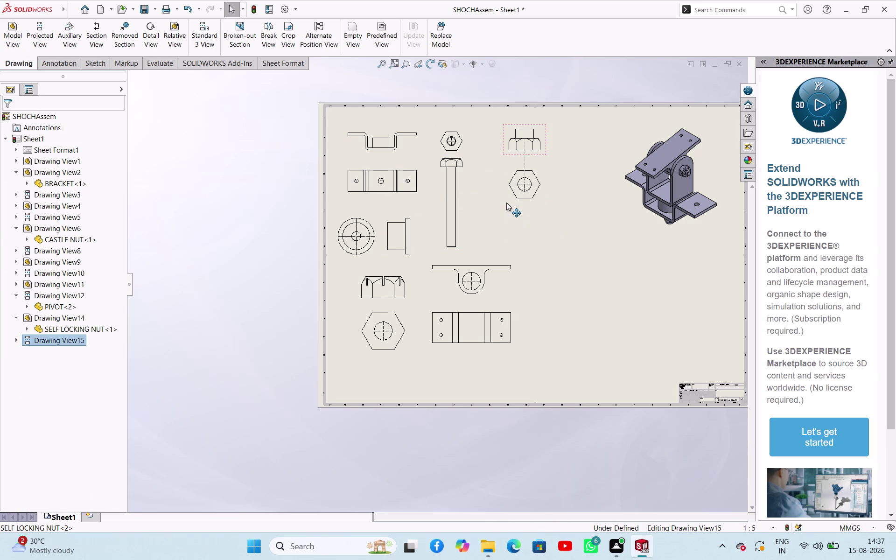
drag(507, 203, 507, 204)
click(198, 223)
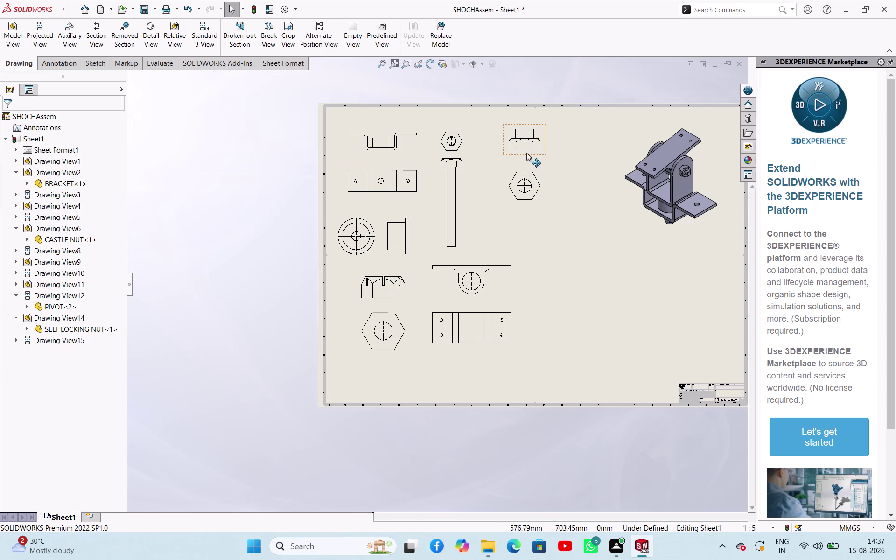
drag(513, 156, 502, 161)
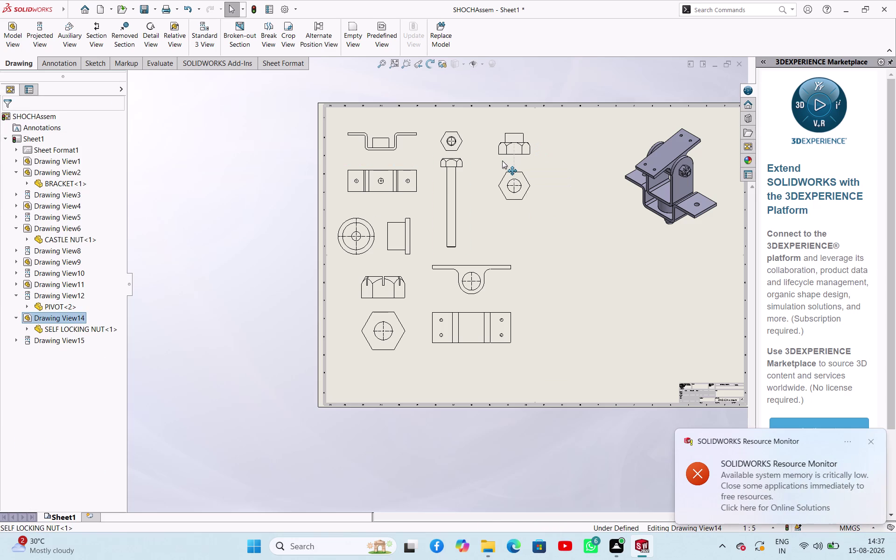
drag(502, 161, 502, 163)
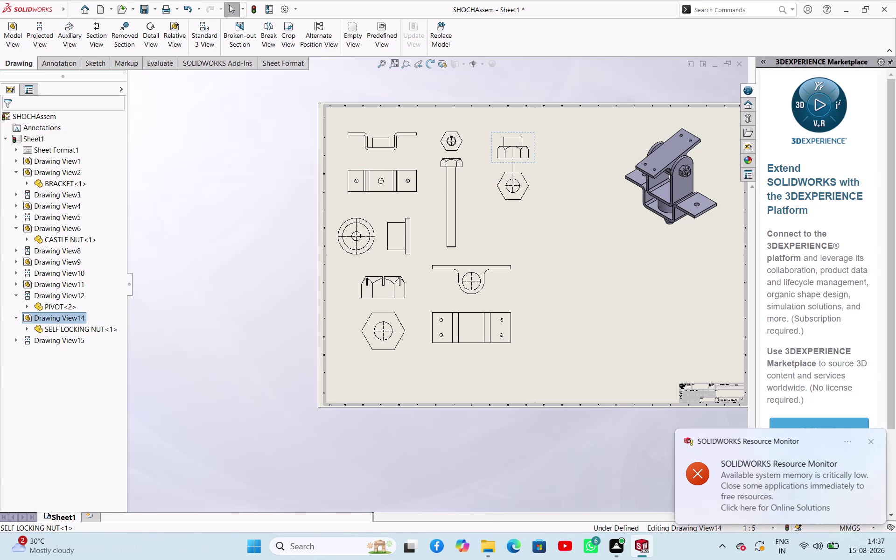
click(266, 254)
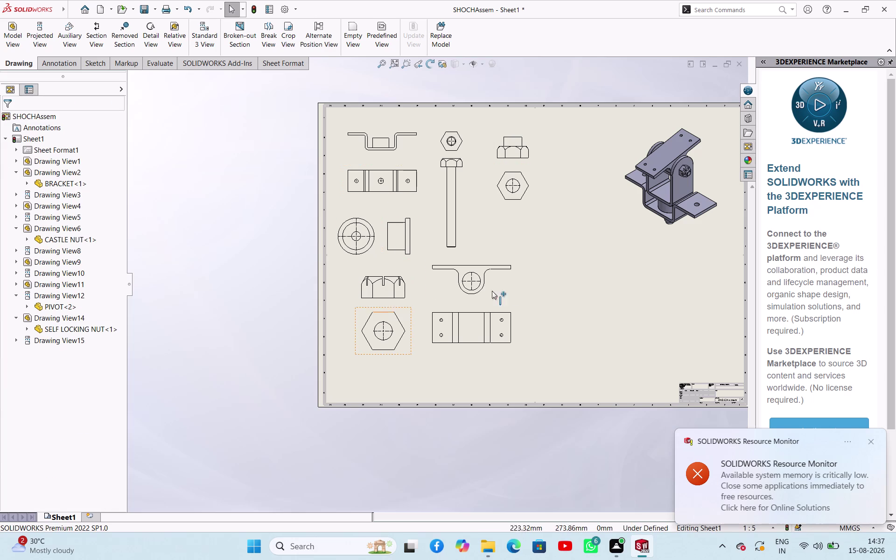
click(15, 39)
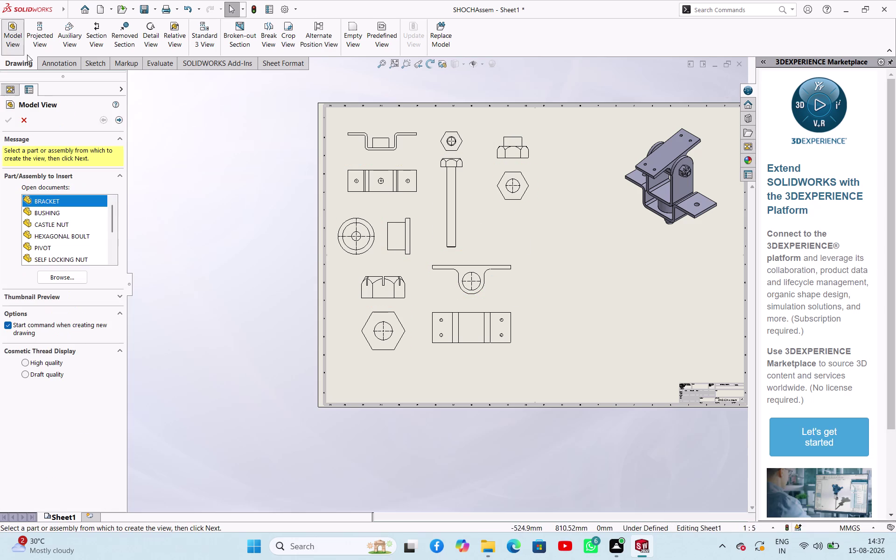
Open the Model View file browser showing the part files in the 15-08 folder.
click(63, 278)
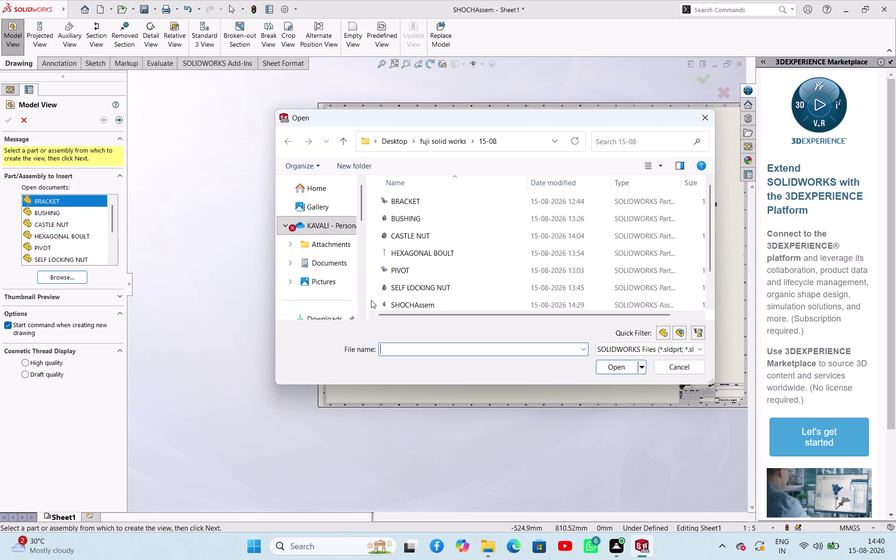
Reopen the file browser and open the U-SUPPORT part for a new view.
click(703, 119)
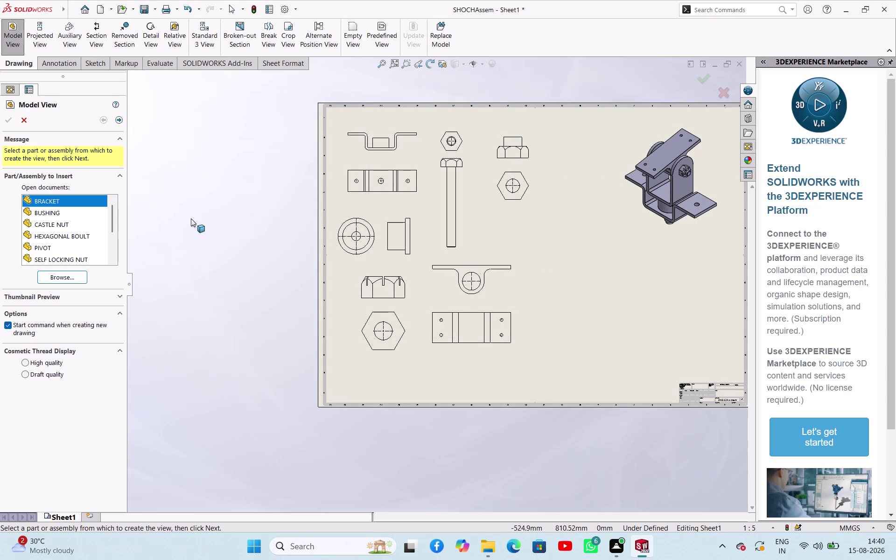
click(62, 278)
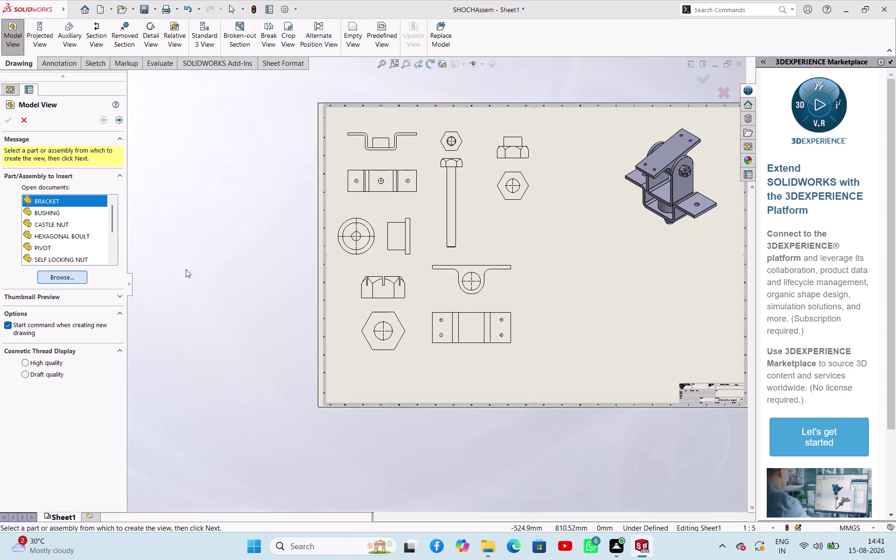
scroll(down, 3)
scroll(down, 3)
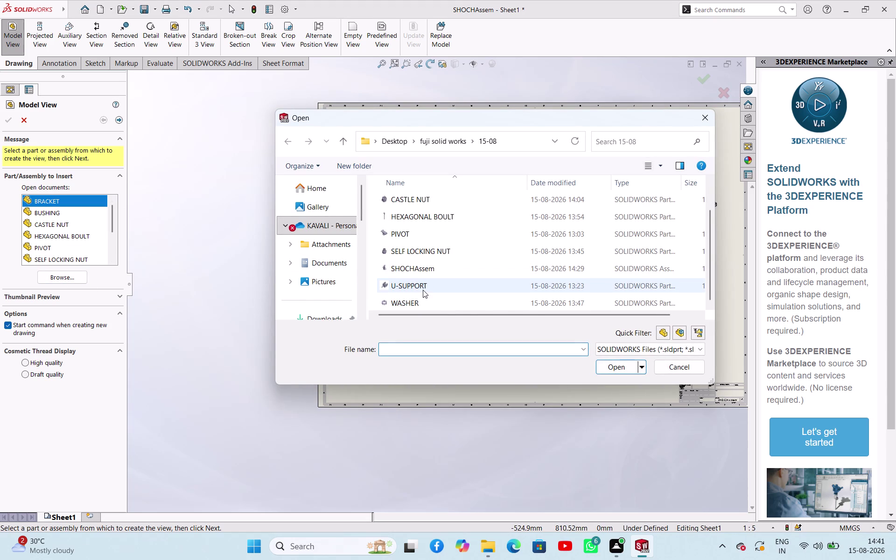
scroll(down, 3)
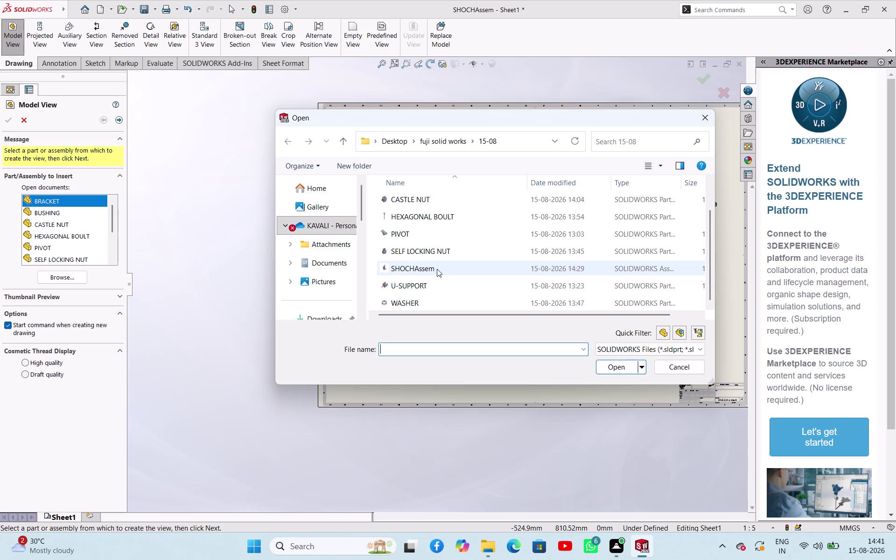
click(437, 285)
click(618, 368)
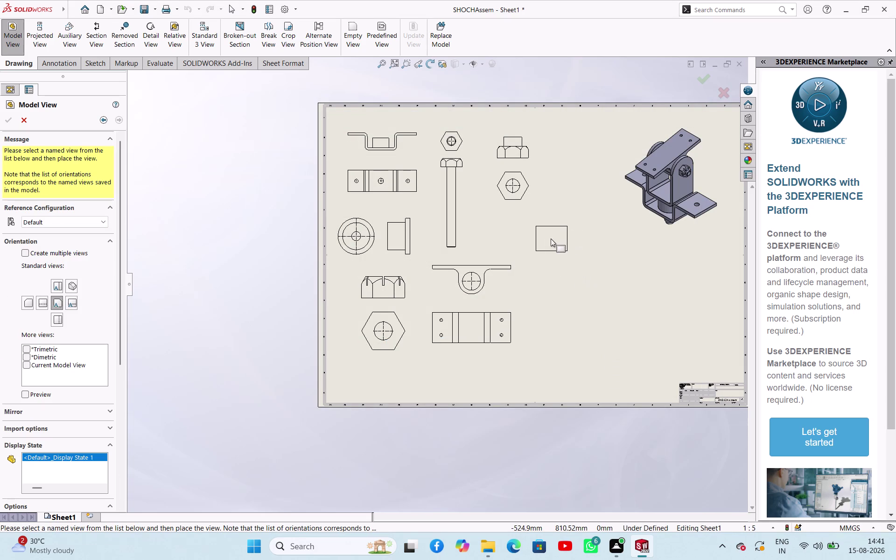
Place a U-SUPPORT front view and projected view, deleting the extra projection.
click(572, 155)
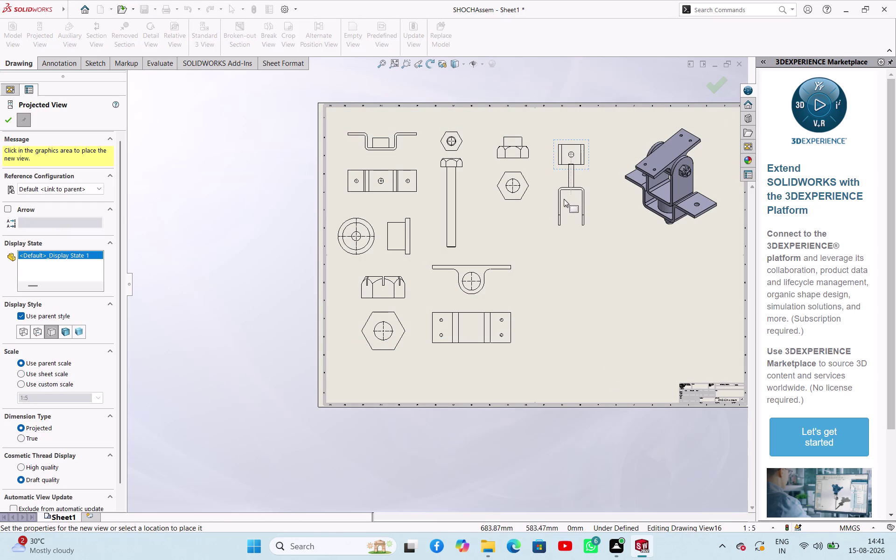
click(562, 206)
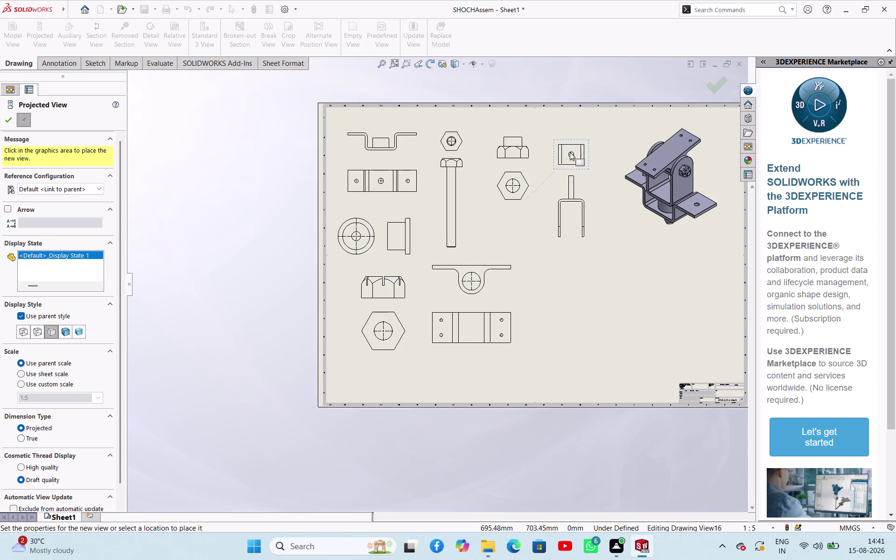
click(578, 102)
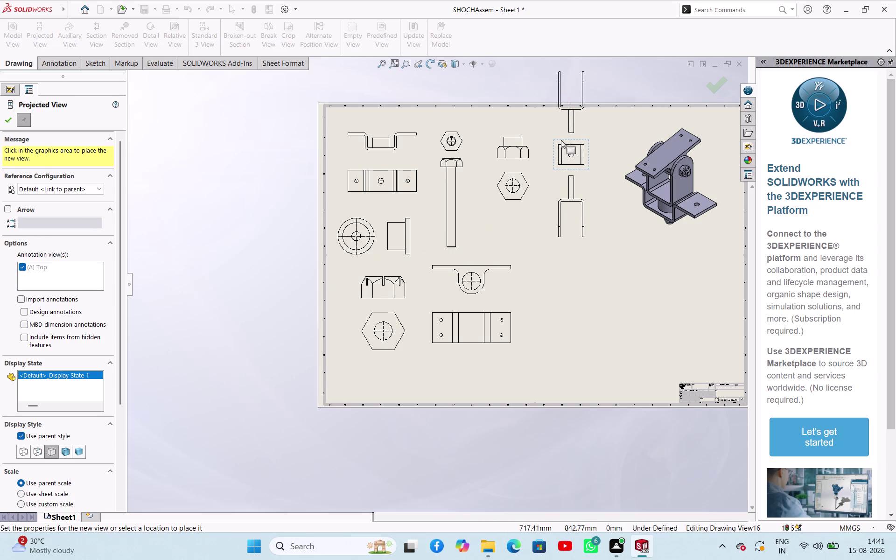
click(2, 121)
click(564, 225)
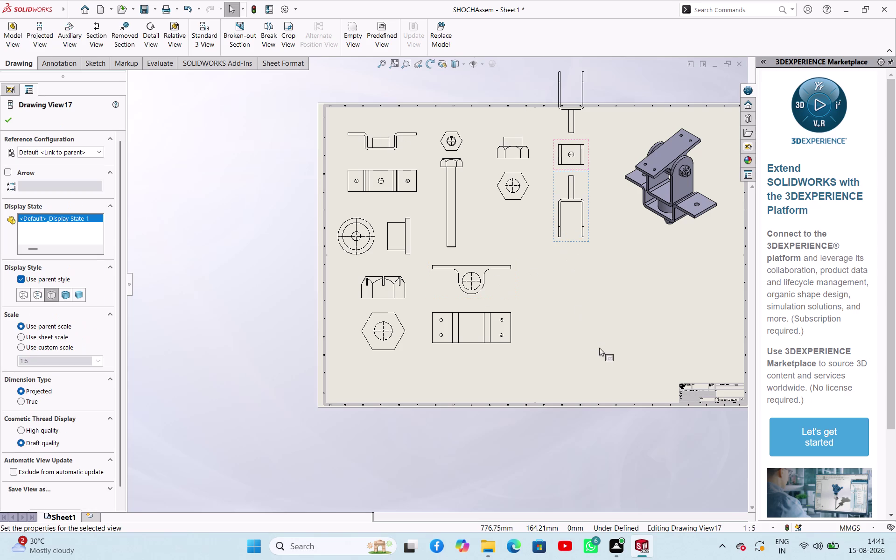
key(Delete)
click(533, 233)
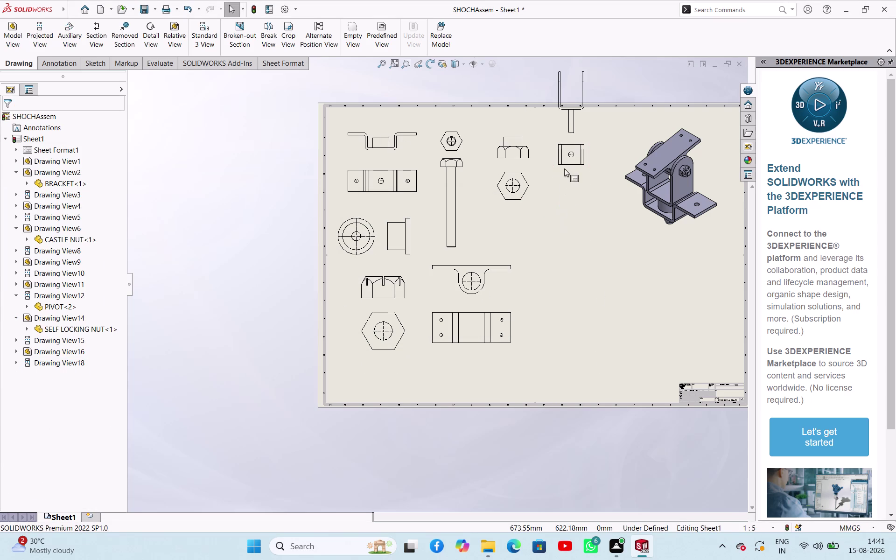
Drag the U-SUPPORT views into a stack beside the self-locking nut views.
drag(563, 170, 564, 202)
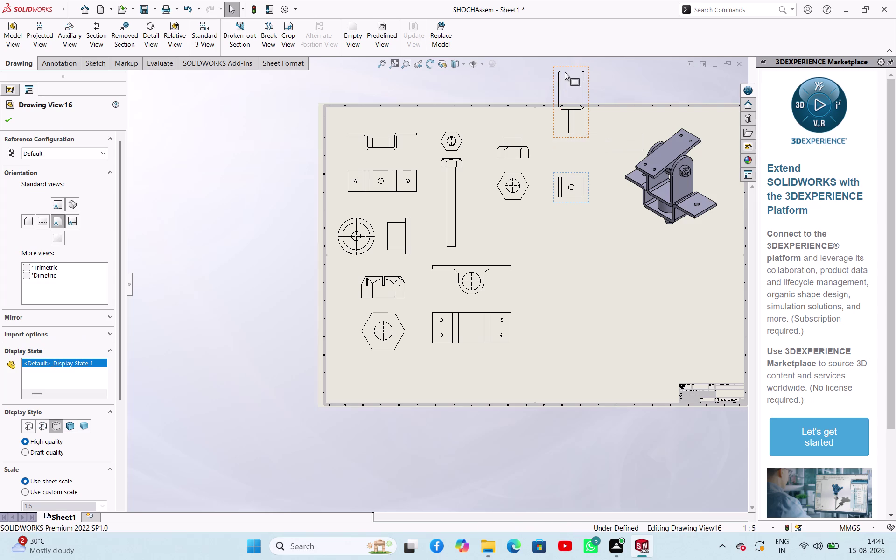
drag(568, 68, 568, 105)
drag(554, 202, 553, 230)
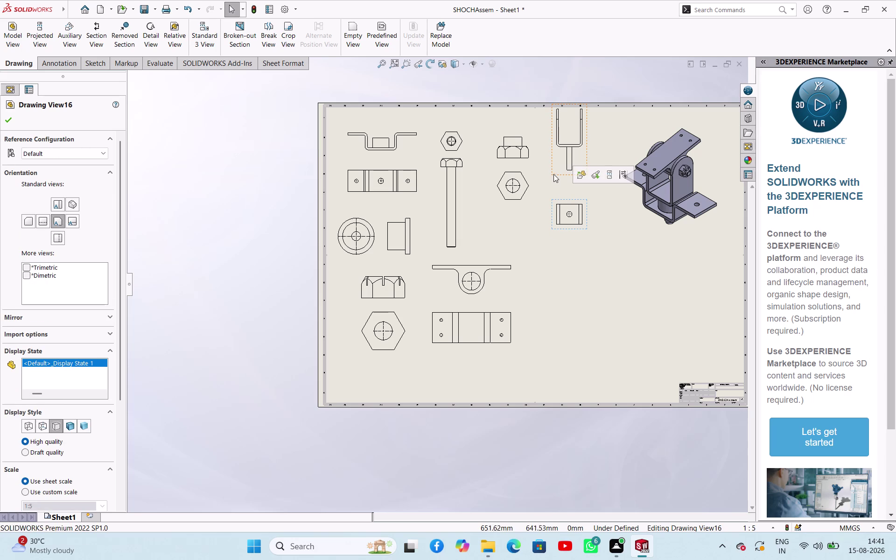
drag(563, 105, 563, 125)
click(299, 182)
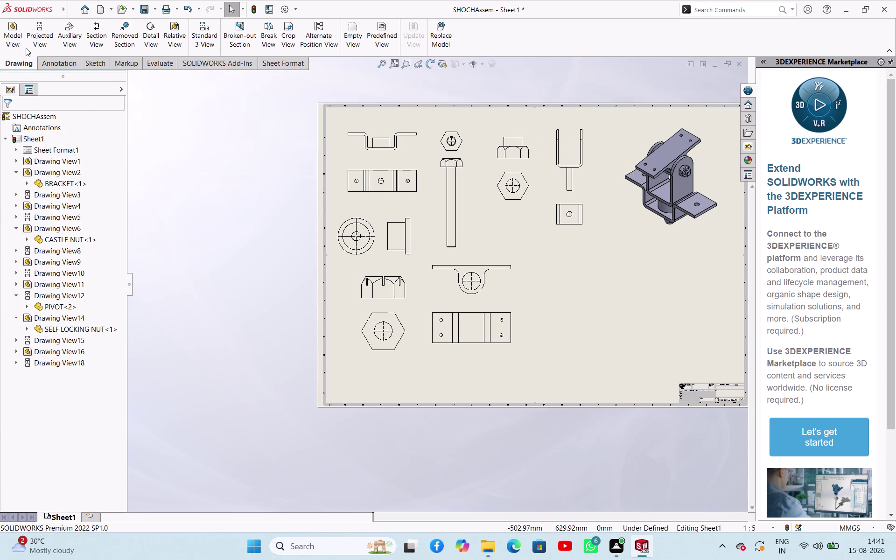
click(13, 44)
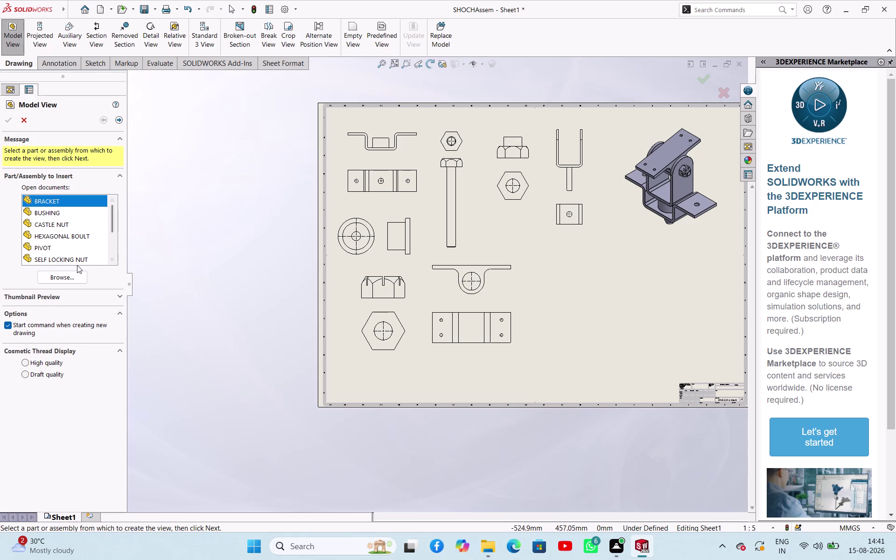
Open the WASHER part for a new model view.
click(76, 274)
scroll(down, 3)
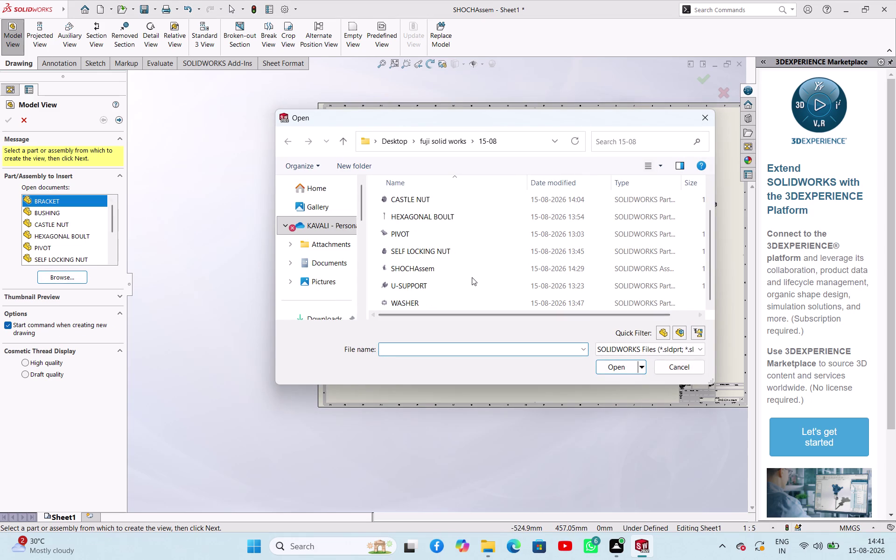
click(449, 306)
click(615, 368)
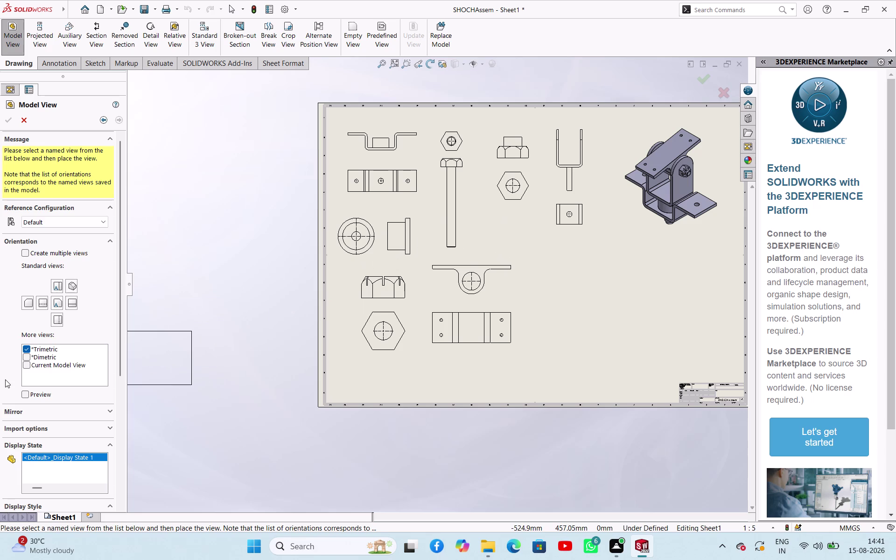
Enable a custom scale for the washer view and try preset scale values.
scroll(down, 3)
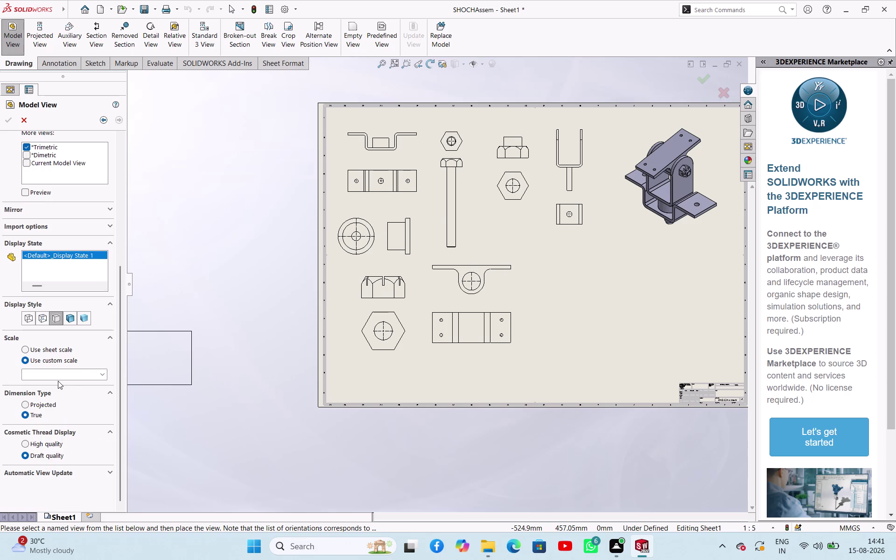
click(80, 373)
click(100, 372)
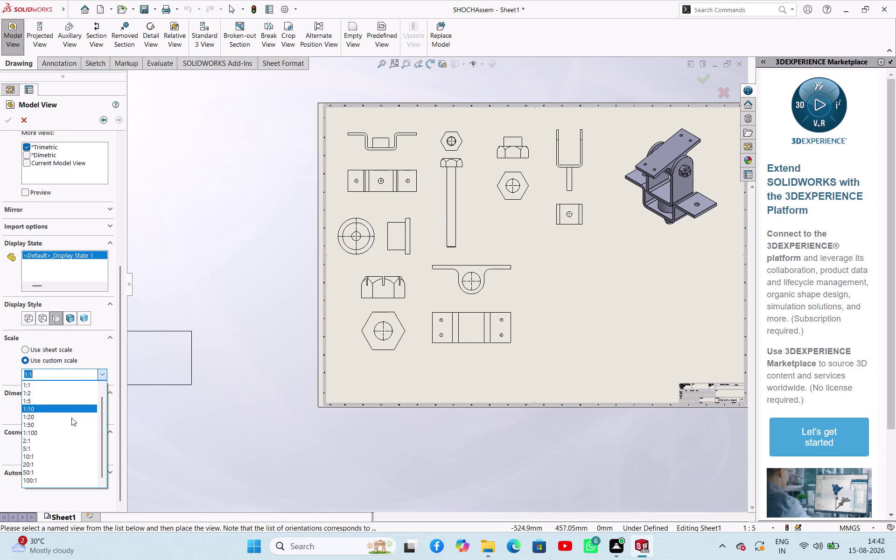
click(66, 445)
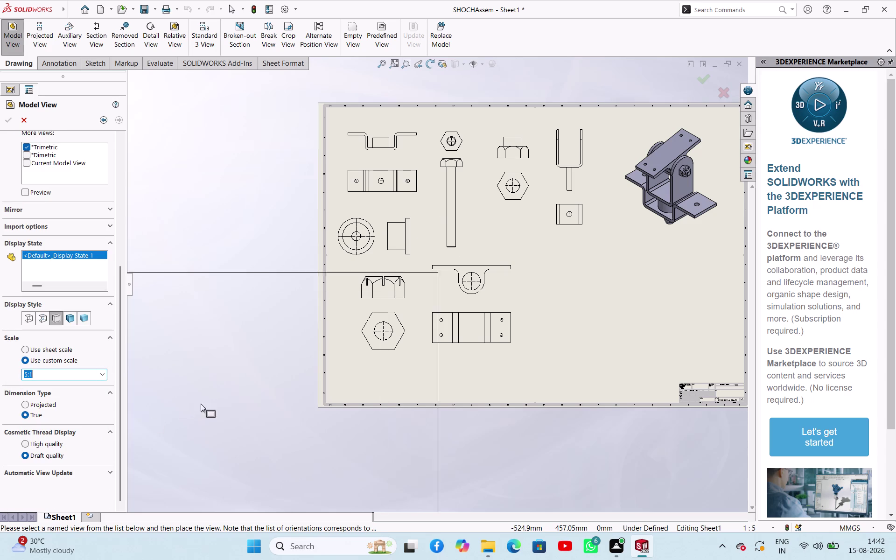
click(101, 372)
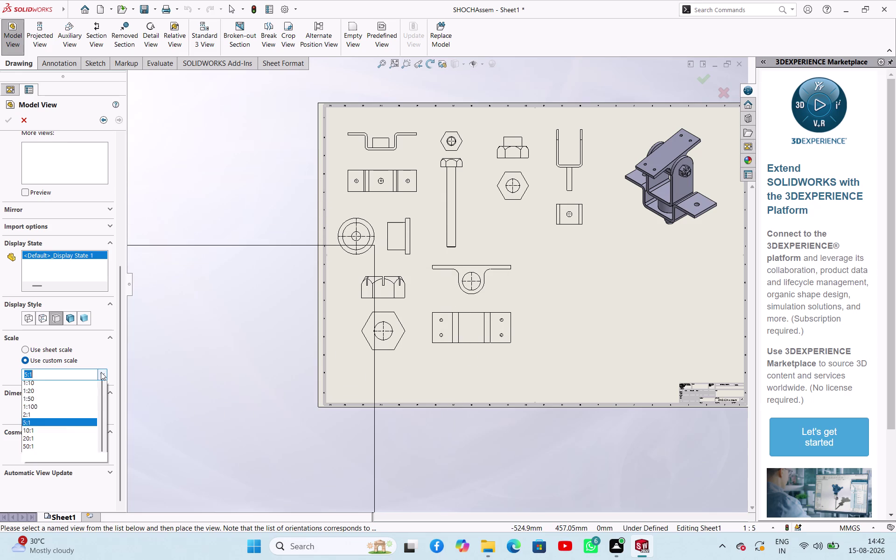
click(71, 438)
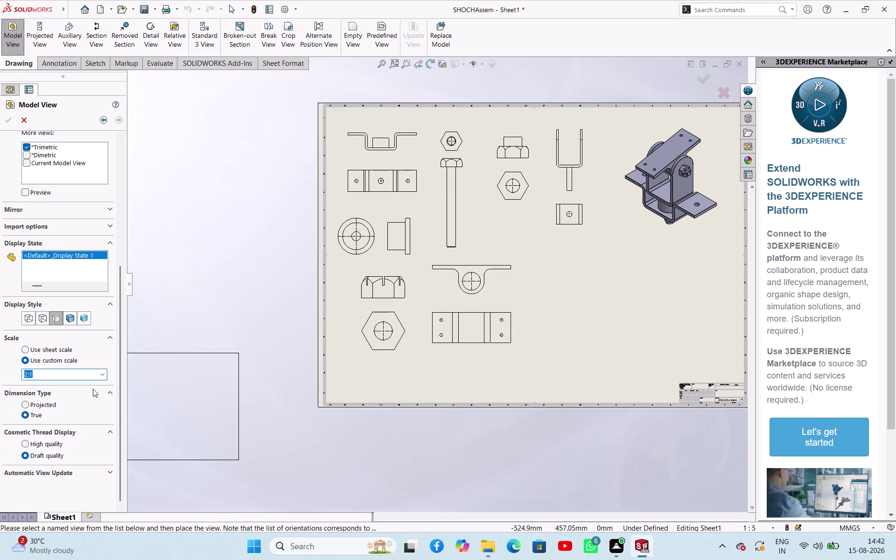
Enter a 2:5 custom scale and place the washer view lower right.
double_click(68, 373)
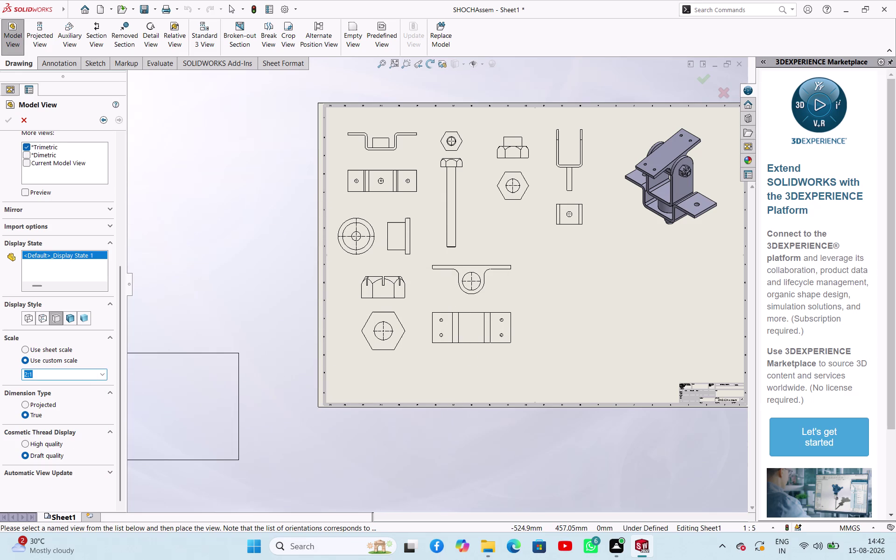
click(68, 373)
click(68, 373)
click(68, 373)
click(68, 373)
key(BackSpace)
key(5)
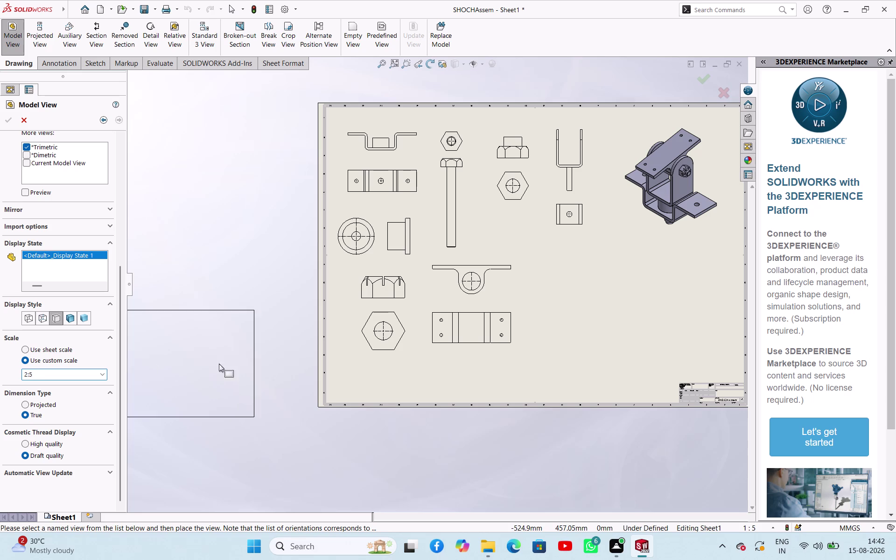
click(602, 301)
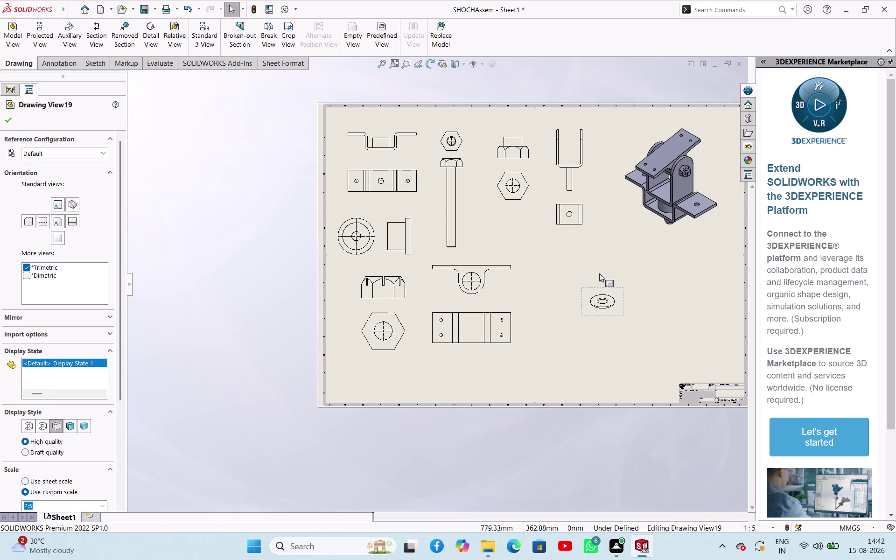
Switch Drawing View19 to an edge-on side orientation of the washer.
click(554, 296)
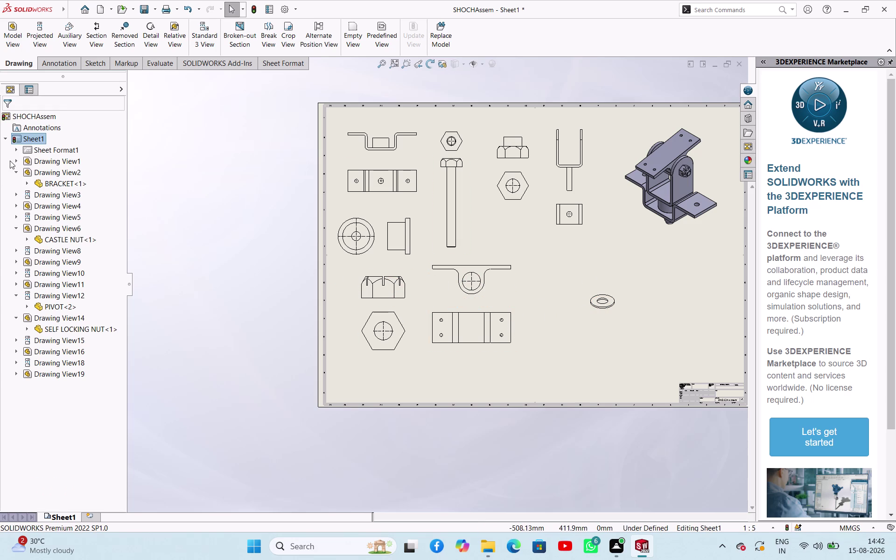
click(240, 230)
click(599, 309)
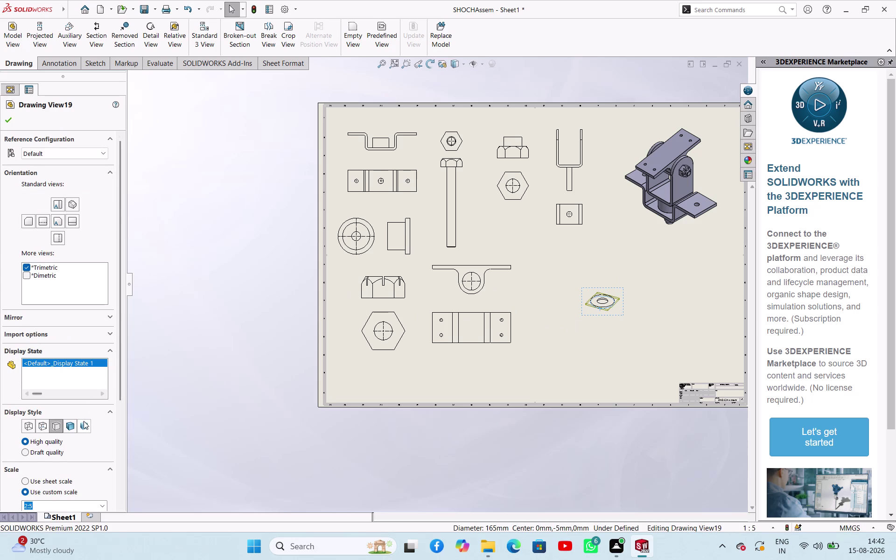
scroll(down, 3)
scroll(up, 3)
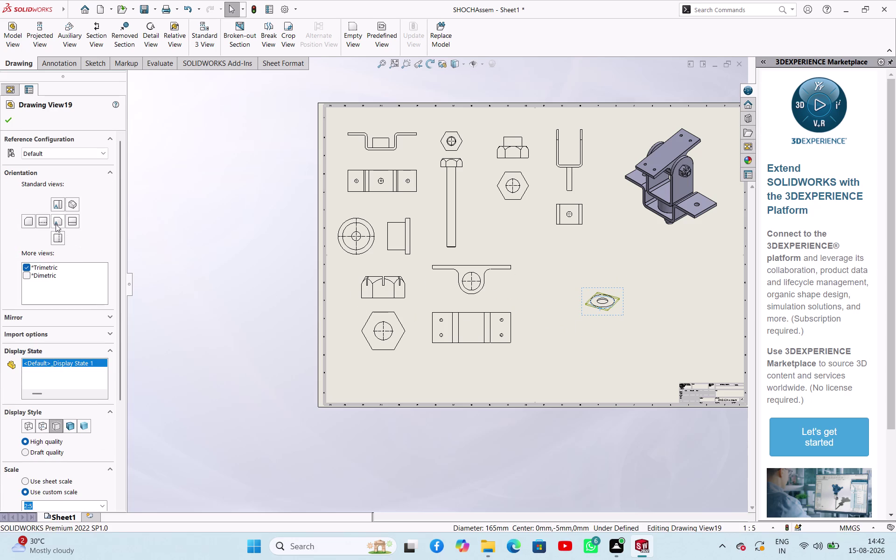
click(55, 221)
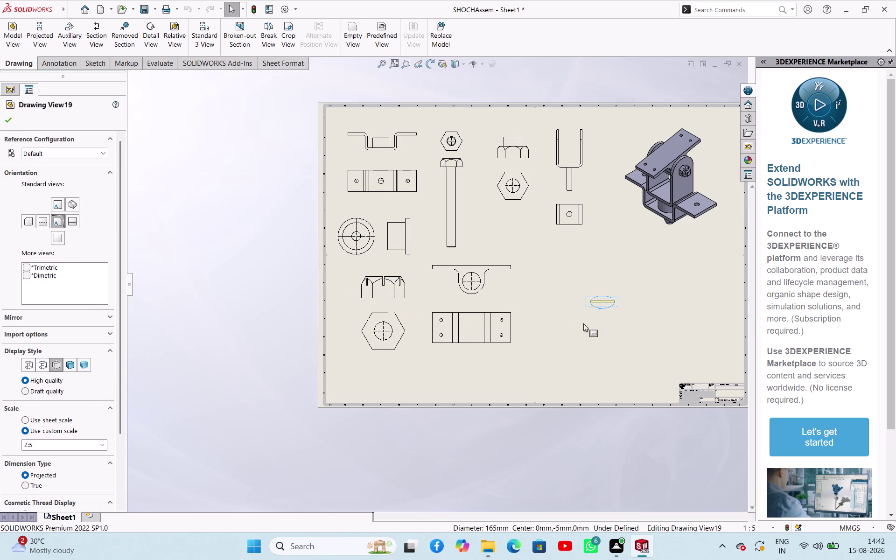
click(11, 121)
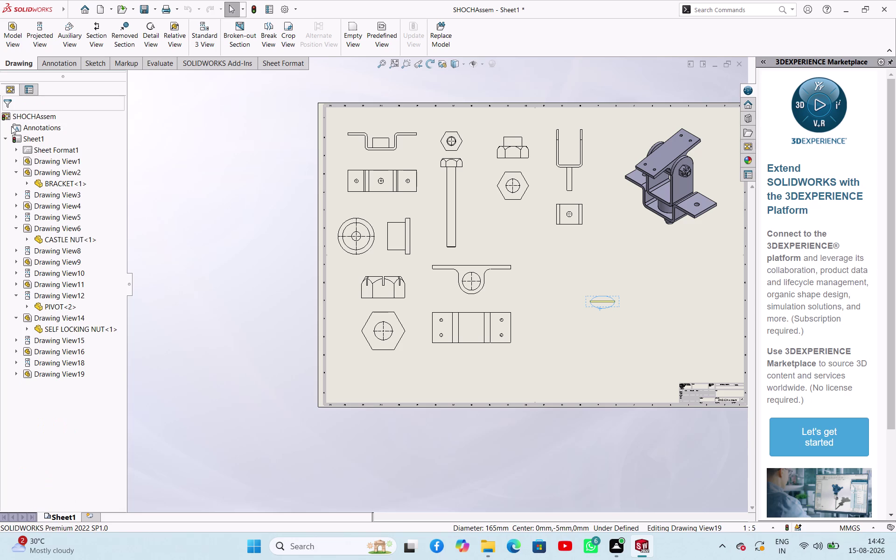
Drag the edge-on washer view up beside the hexagon nut view.
click(205, 220)
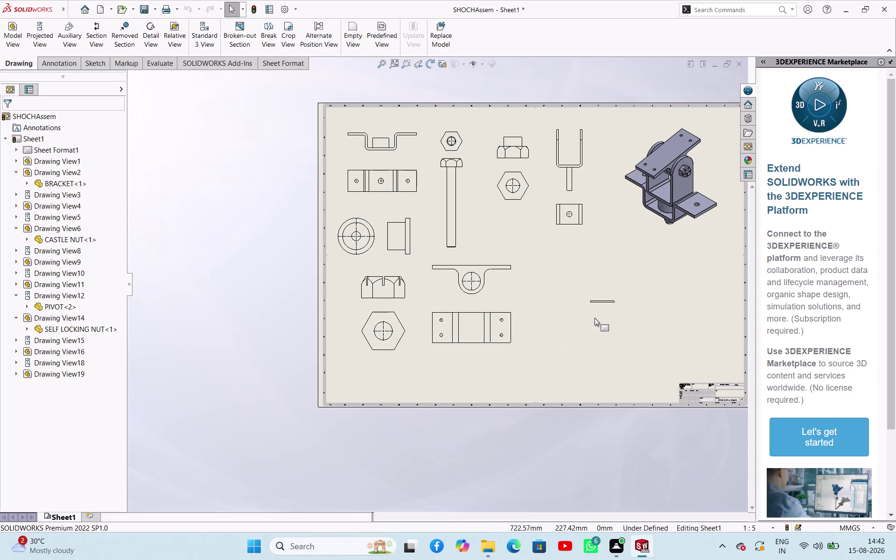
drag(600, 310, 545, 265)
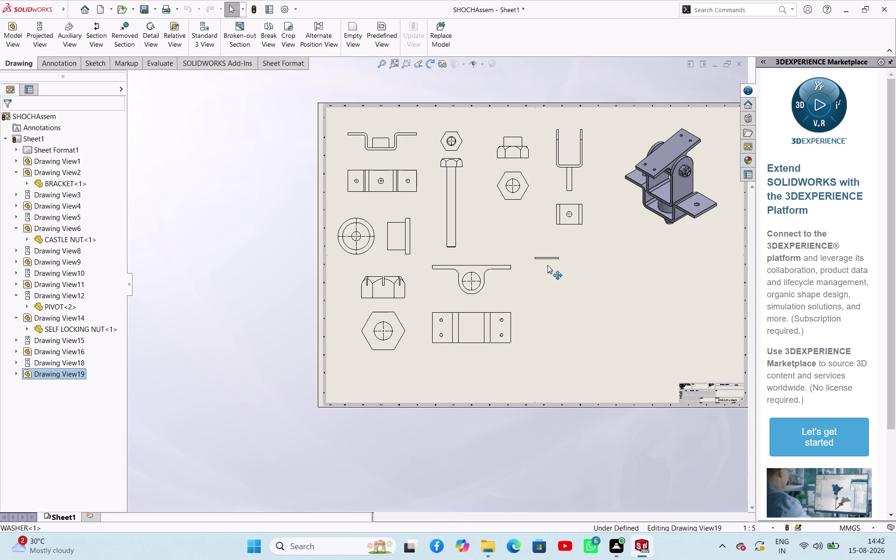
drag(545, 264, 503, 231)
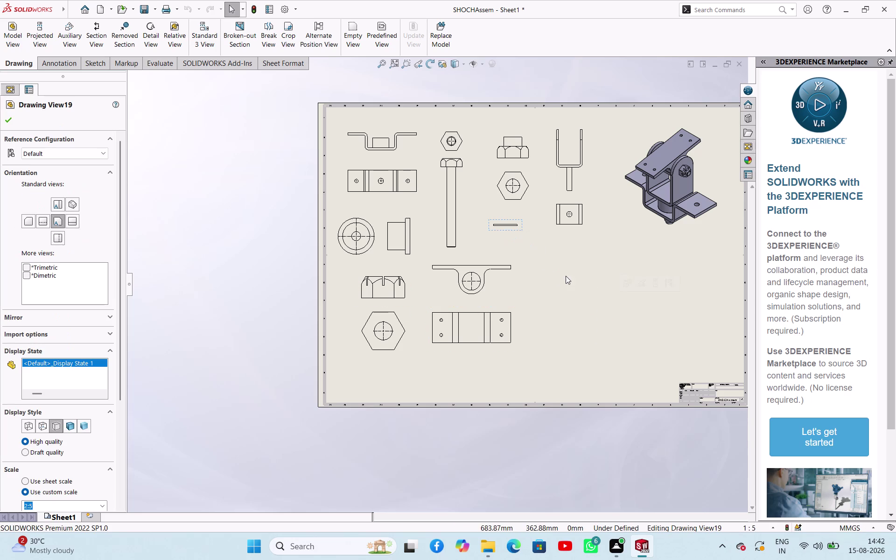
Insert WASHER again right of the pivot views with an edge-on side orientation.
click(12, 53)
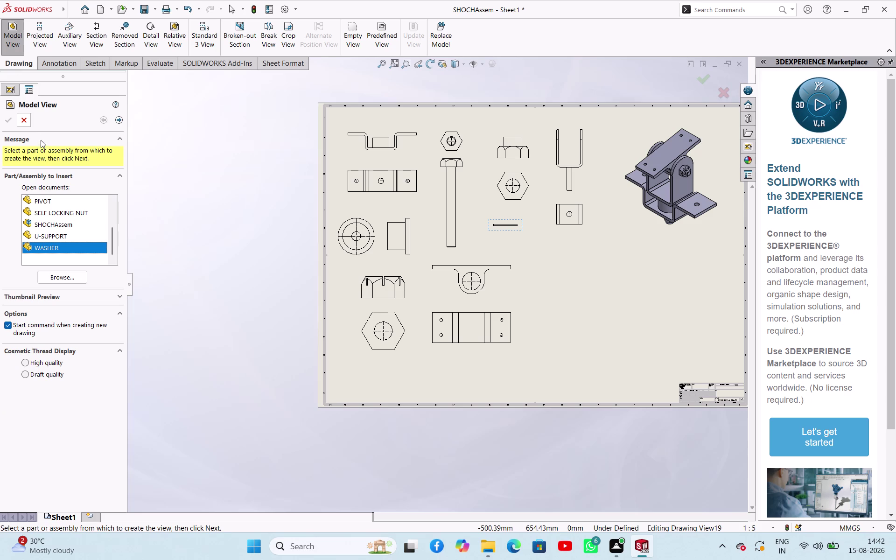
click(43, 247)
click(57, 278)
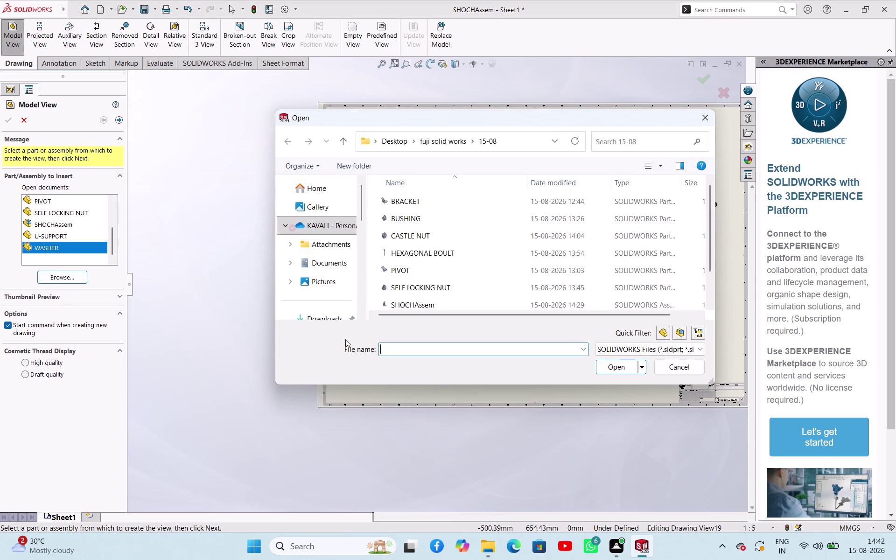
scroll(down, 3)
click(437, 297)
click(617, 370)
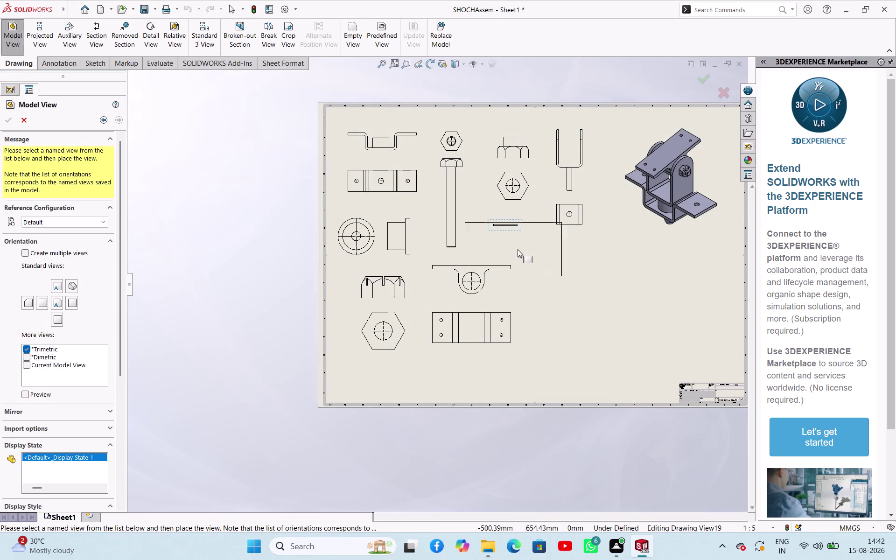
click(567, 280)
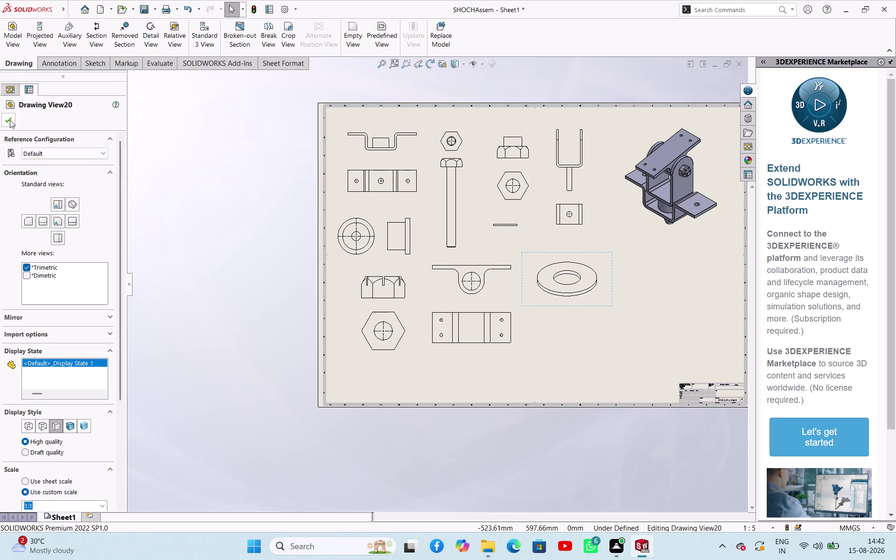
click(59, 221)
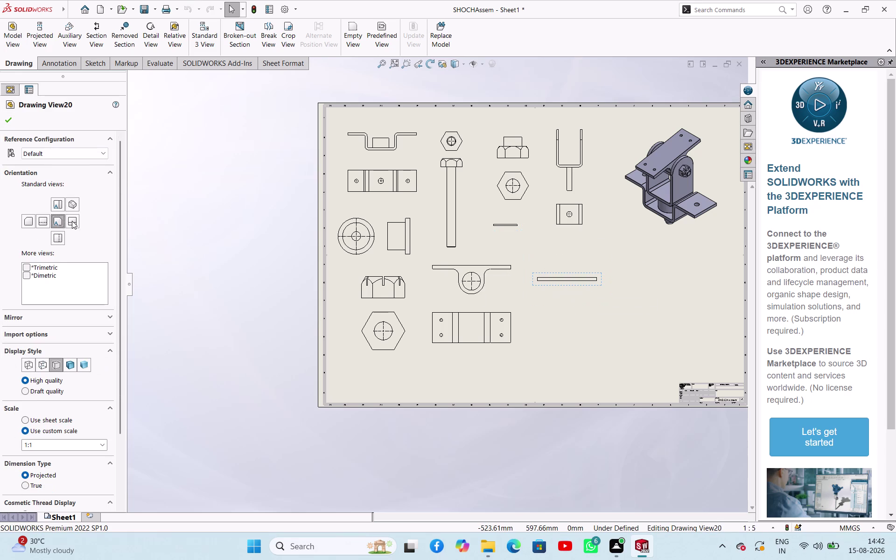
Show the second washer view from the Front and try a typed custom scale, dismissing the warning.
click(72, 221)
click(60, 201)
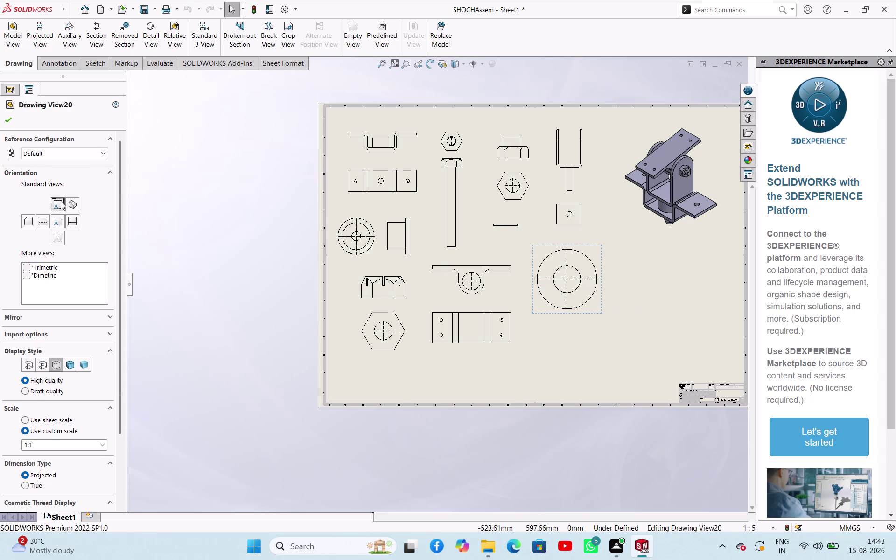
double_click(53, 445)
key(2)
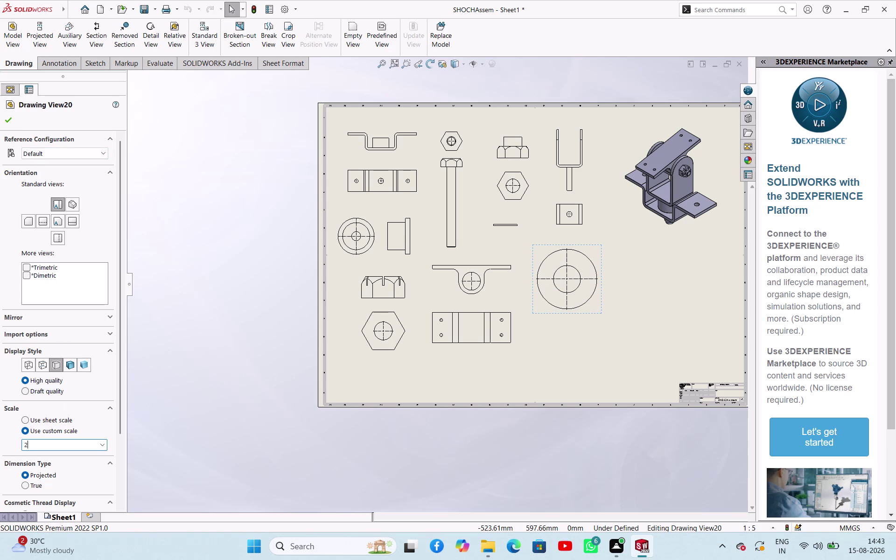
key(ctrl+semicolon)
key(2)
click(180, 386)
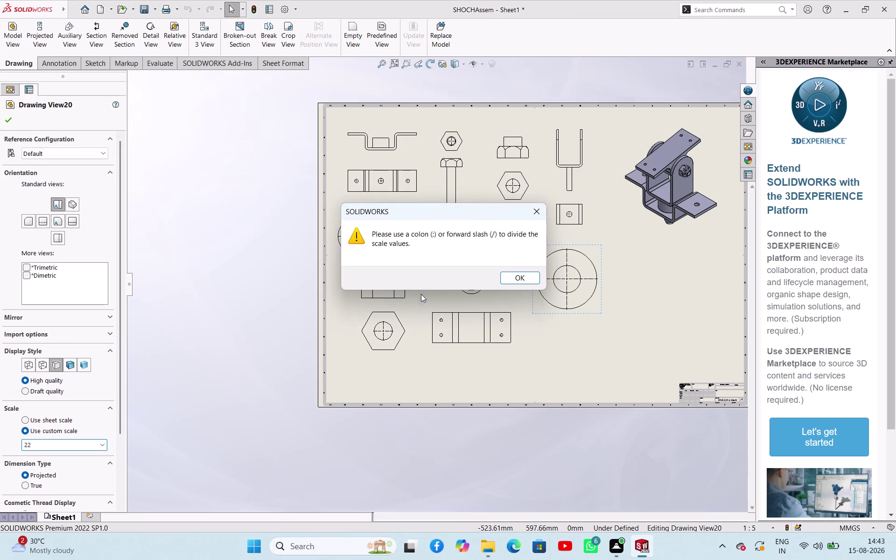
click(544, 216)
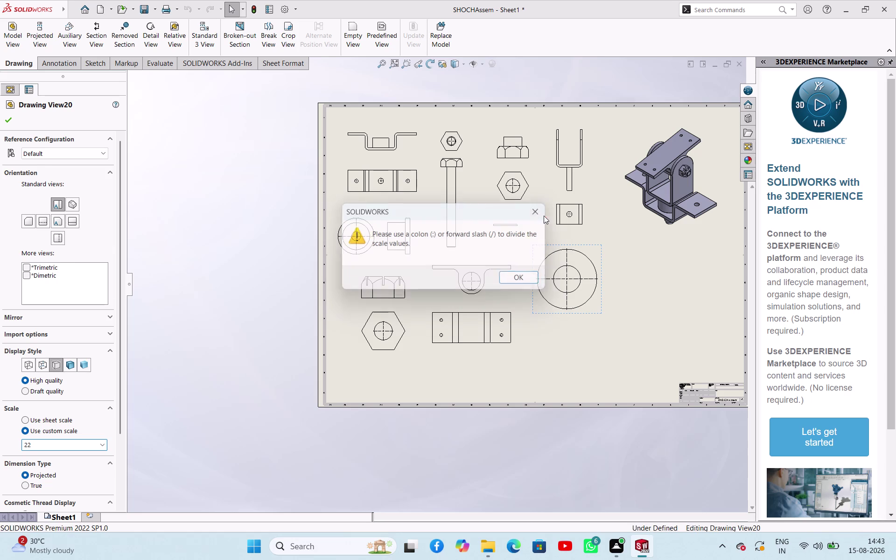
click(205, 295)
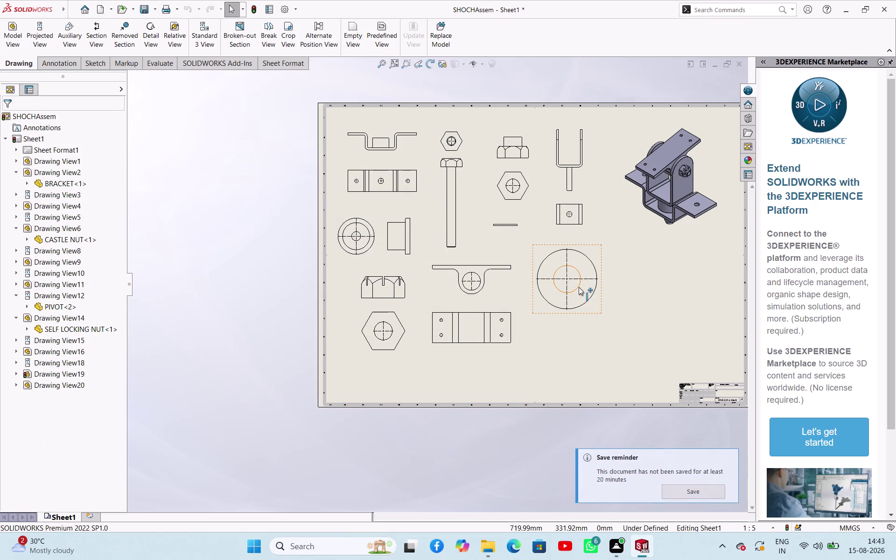
Turn on Use custom scale for the washer view and try the 2:1 and 5:1 presets.
click(578, 287)
scroll(down, 3)
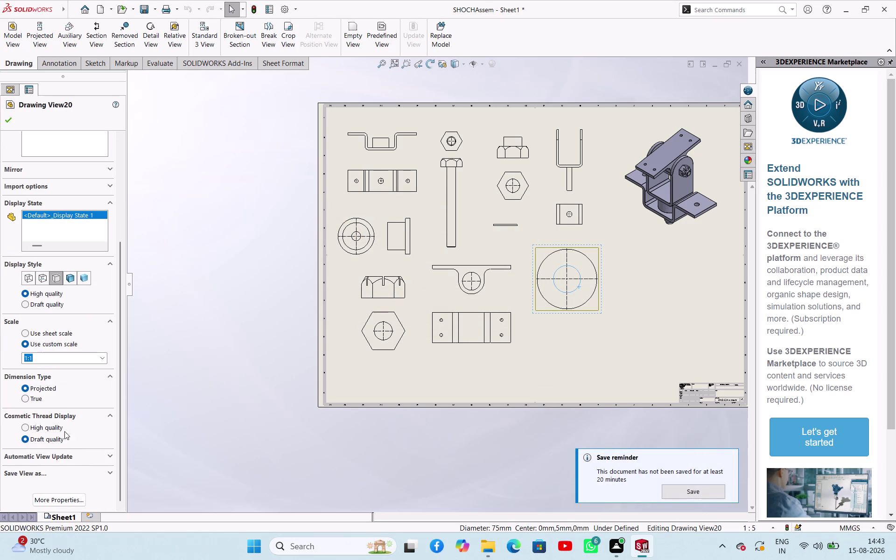
click(80, 362)
click(84, 358)
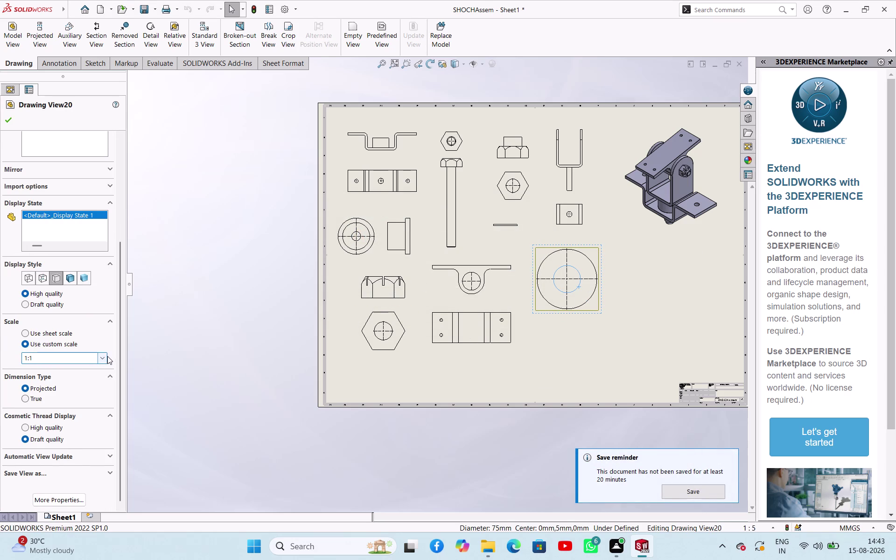
click(105, 355)
click(51, 422)
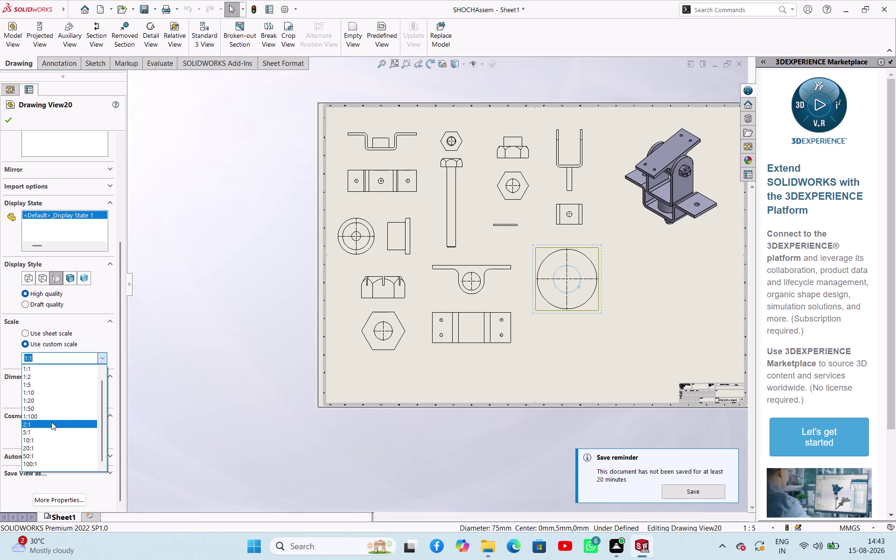
click(100, 359)
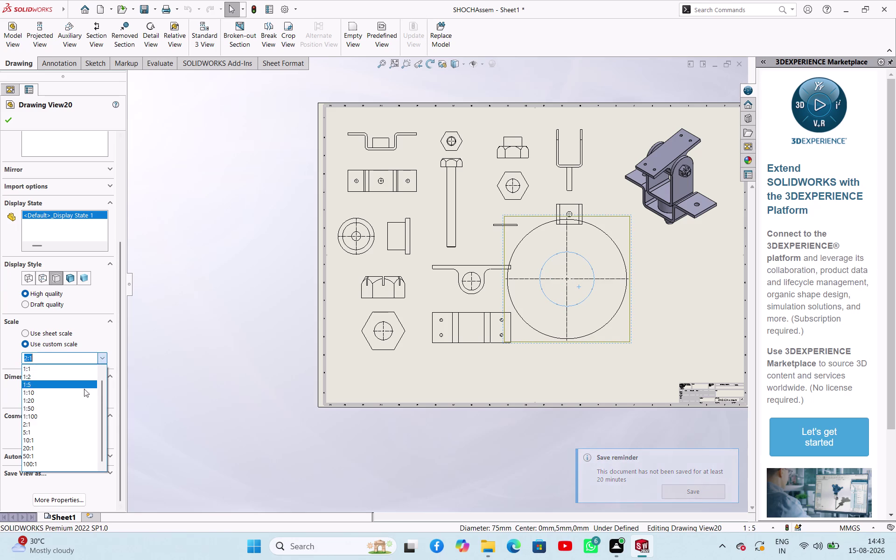
click(69, 429)
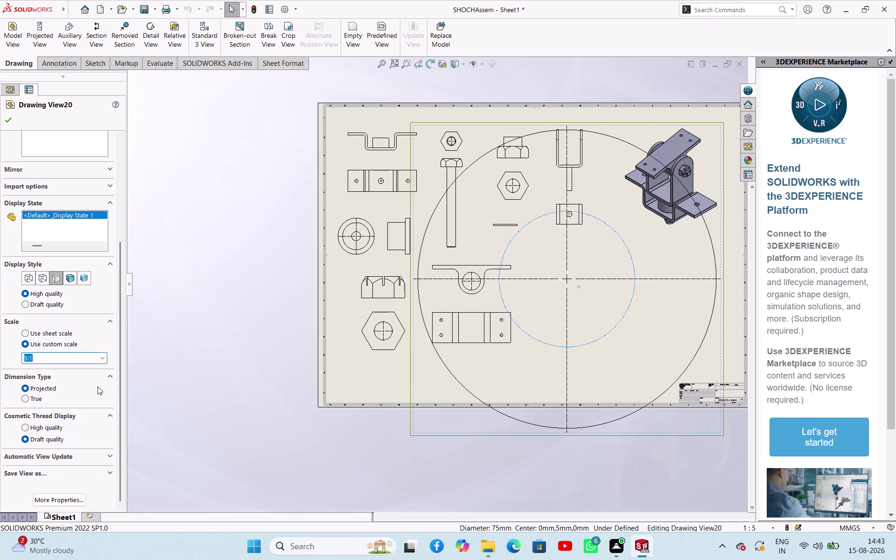
click(103, 357)
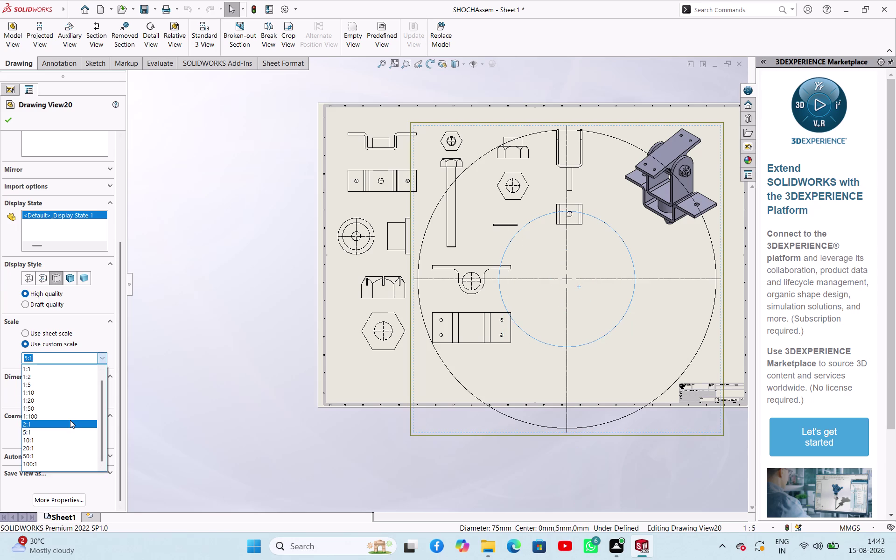
click(70, 420)
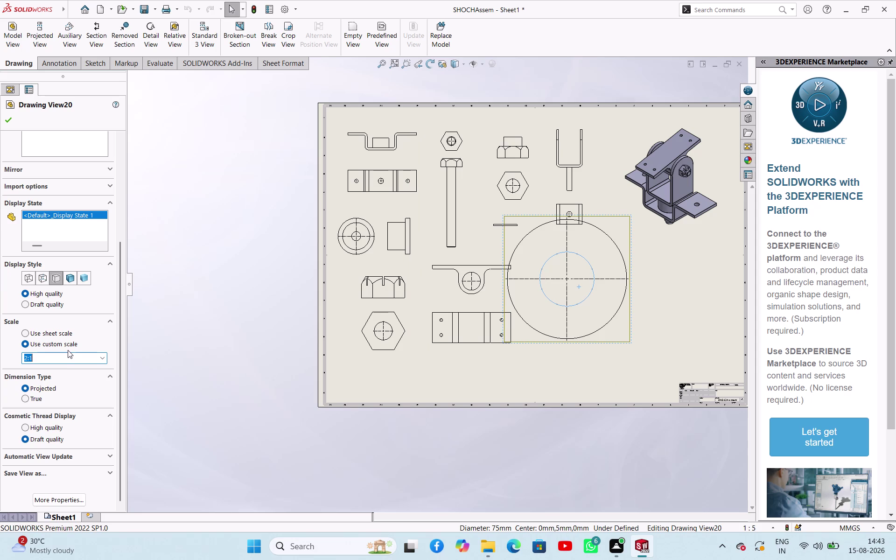
Set the washer view's custom scale to 2:4 and move the view near the sheet centre.
click(65, 358)
click(64, 358)
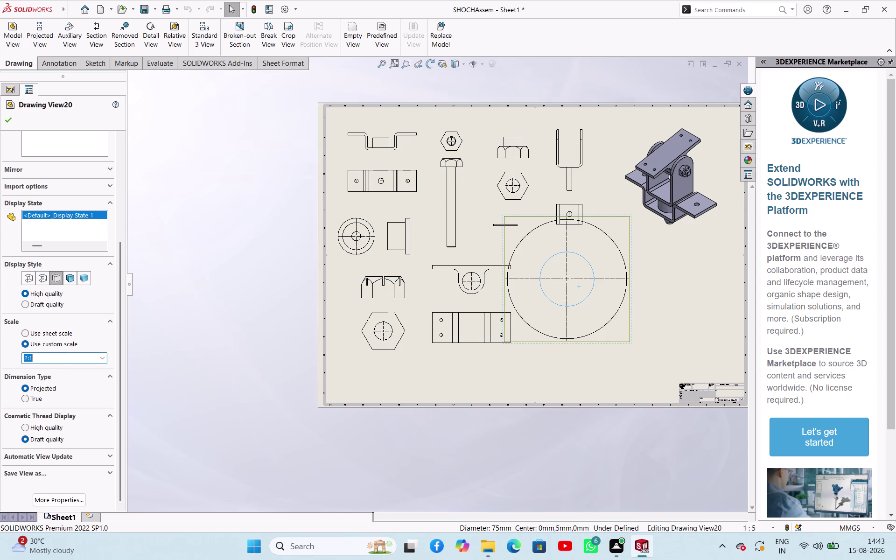
click(65, 358)
key(BackSpace)
key(4)
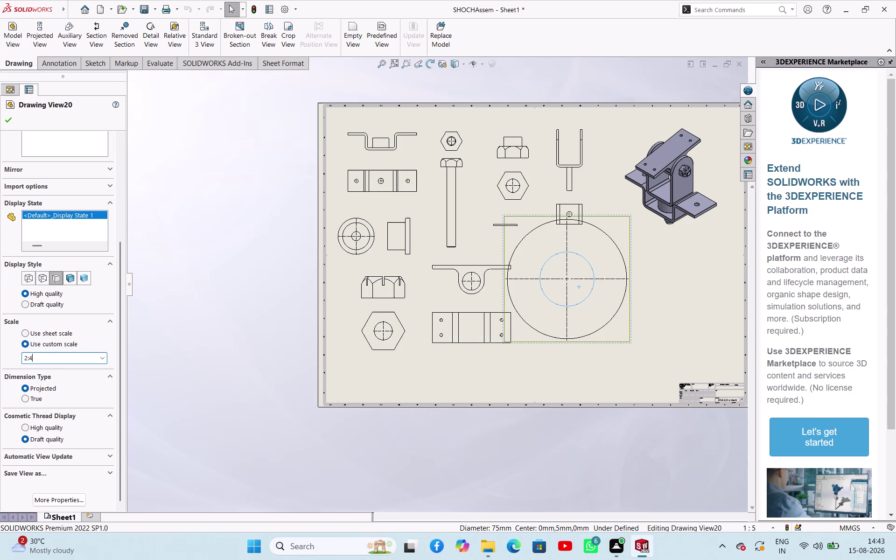
click(267, 350)
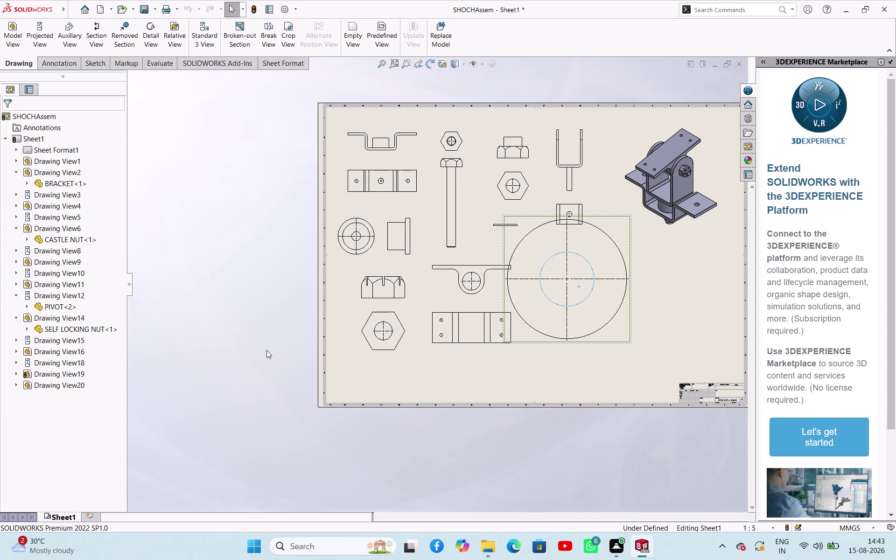
drag(581, 297, 518, 263)
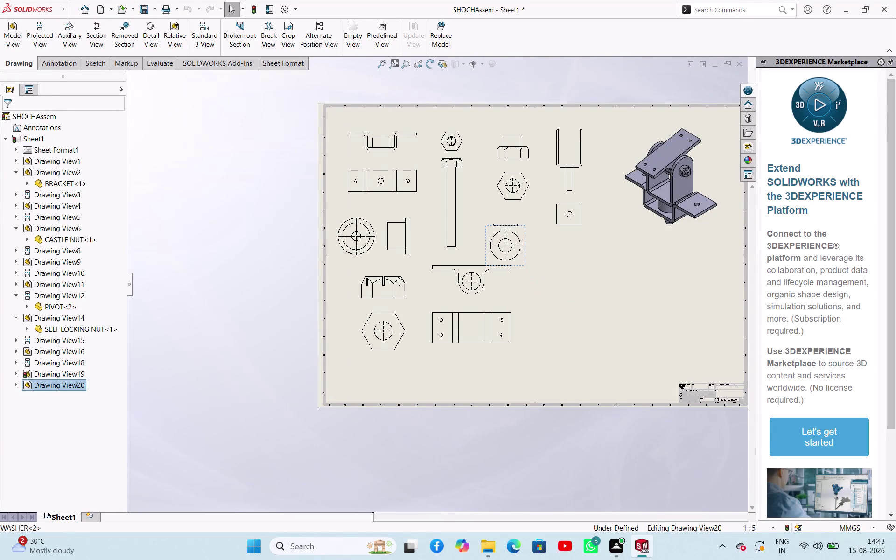
Place the washer's ring and edge-on views side by side at the sheet bottom, accepting Drawing View20.
drag(514, 221, 515, 214)
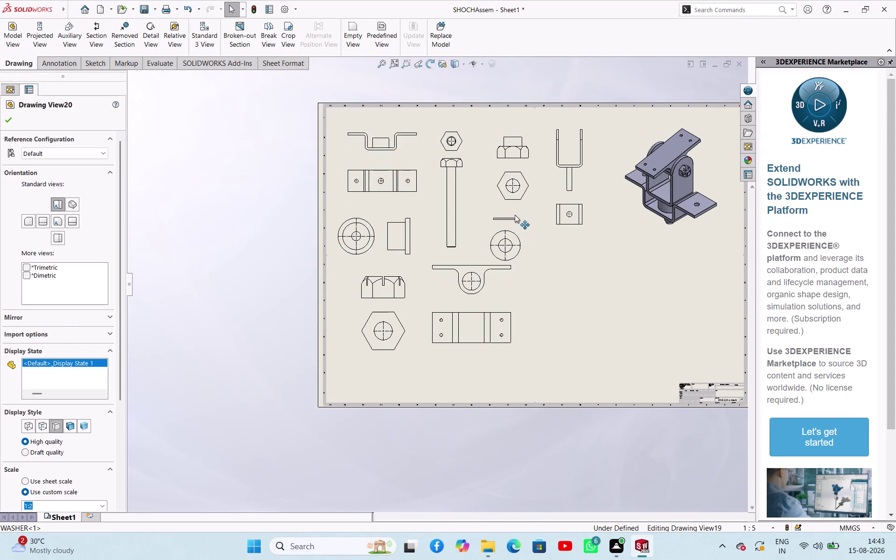
drag(514, 215, 514, 212)
drag(520, 236, 523, 235)
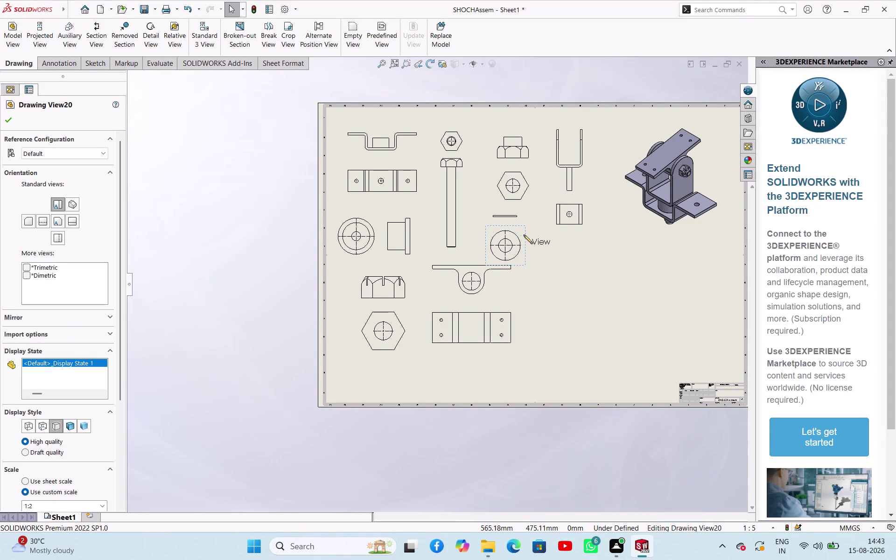
drag(524, 235, 546, 252)
click(140, 249)
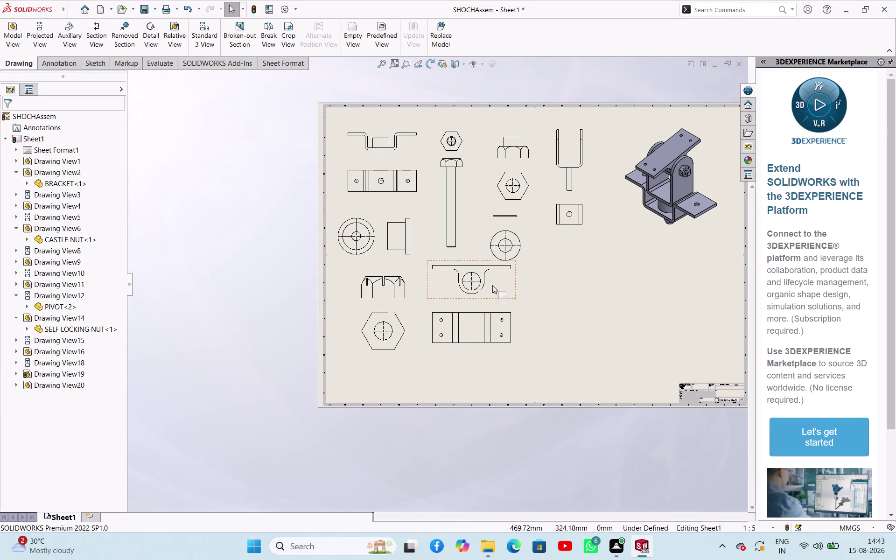
drag(525, 259, 479, 383)
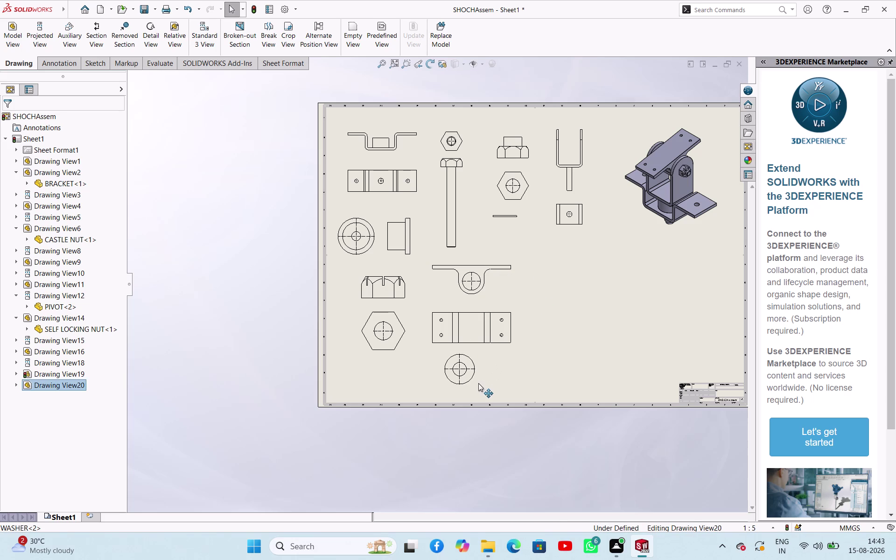
drag(479, 383, 449, 394)
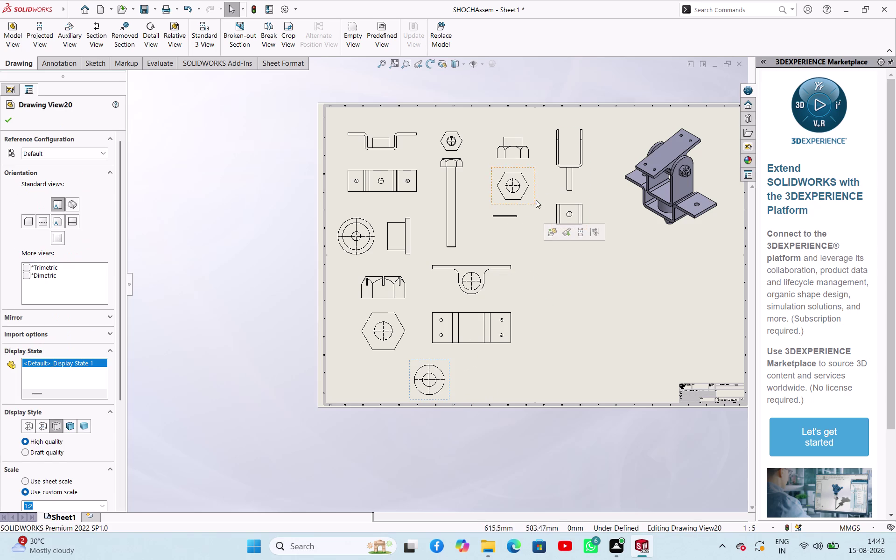
drag(522, 214, 485, 380)
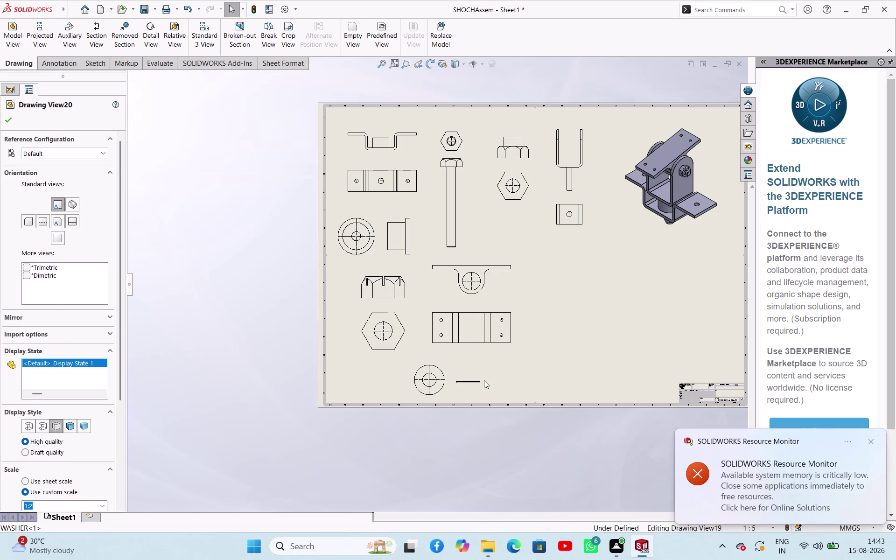
drag(485, 380, 481, 382)
click(299, 305)
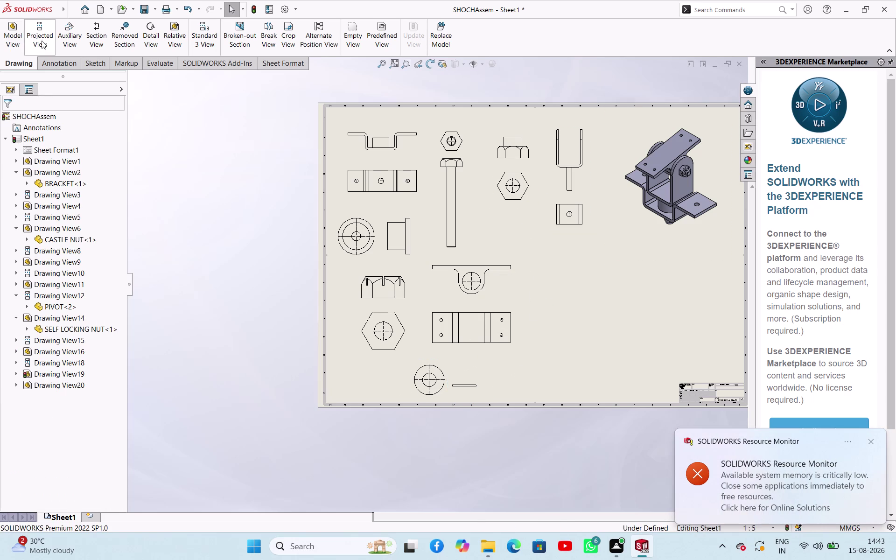
Add the centre block width and 140 height dimensions to the bracket front view.
click(56, 59)
click(38, 36)
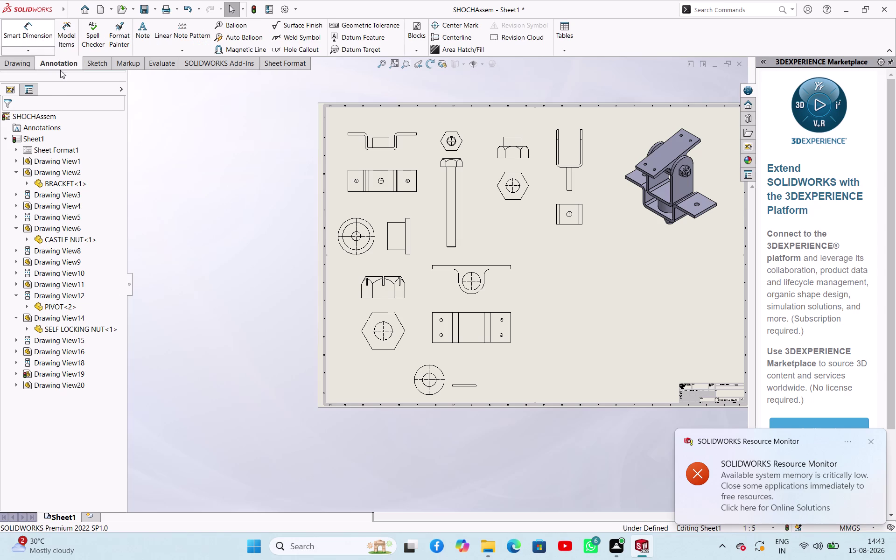
scroll(down, 3)
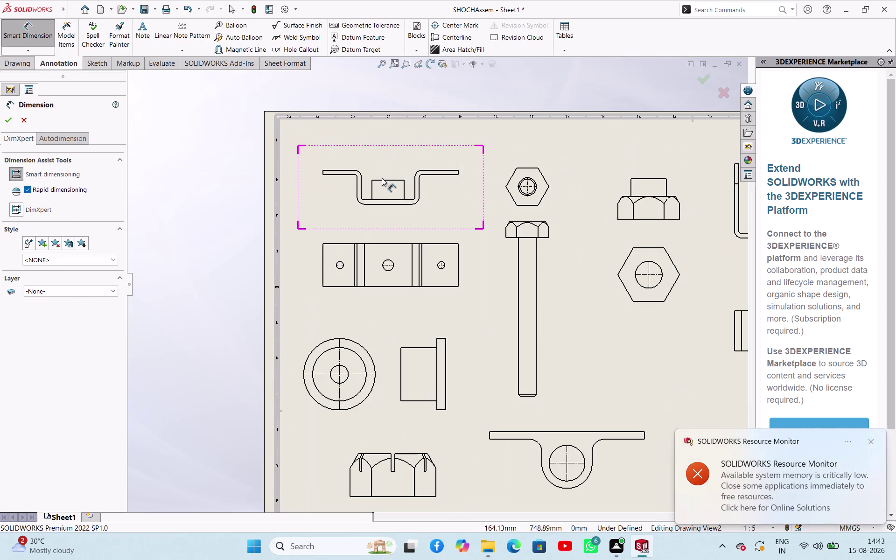
click(383, 180)
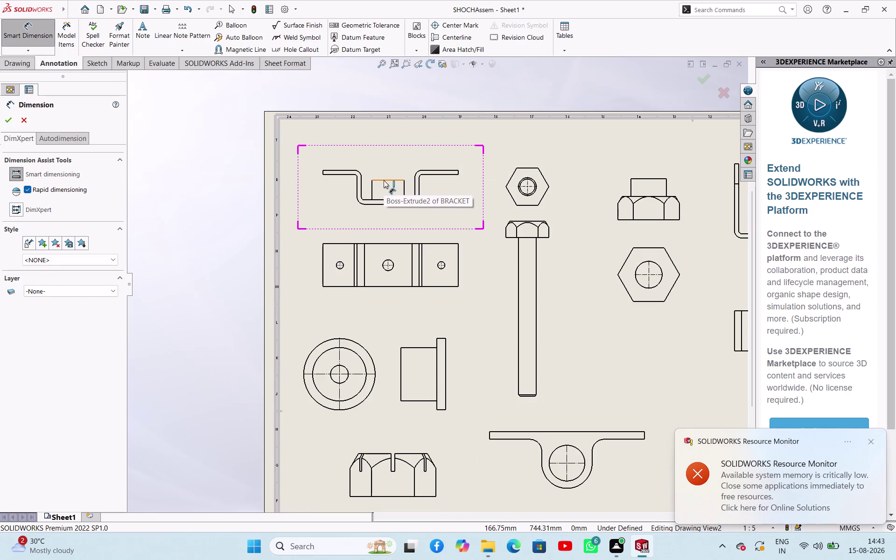
click(386, 149)
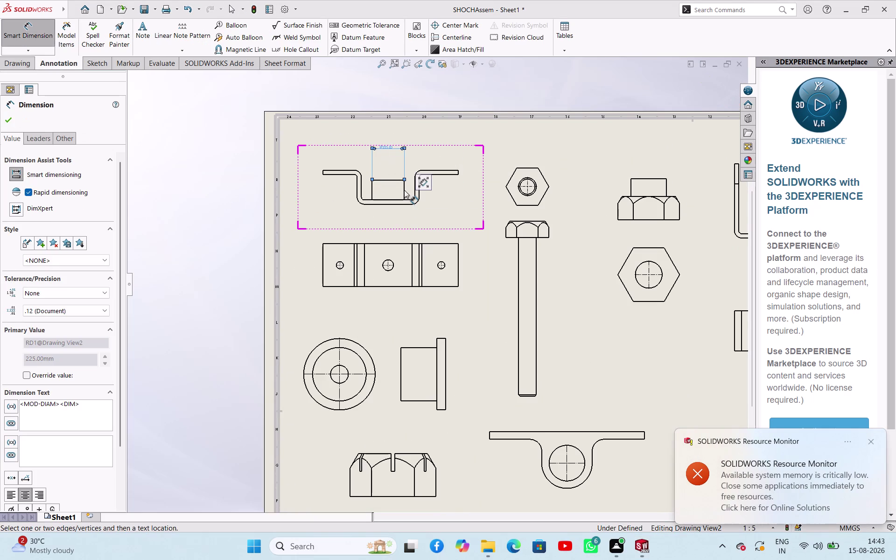
click(404, 190)
click(405, 186)
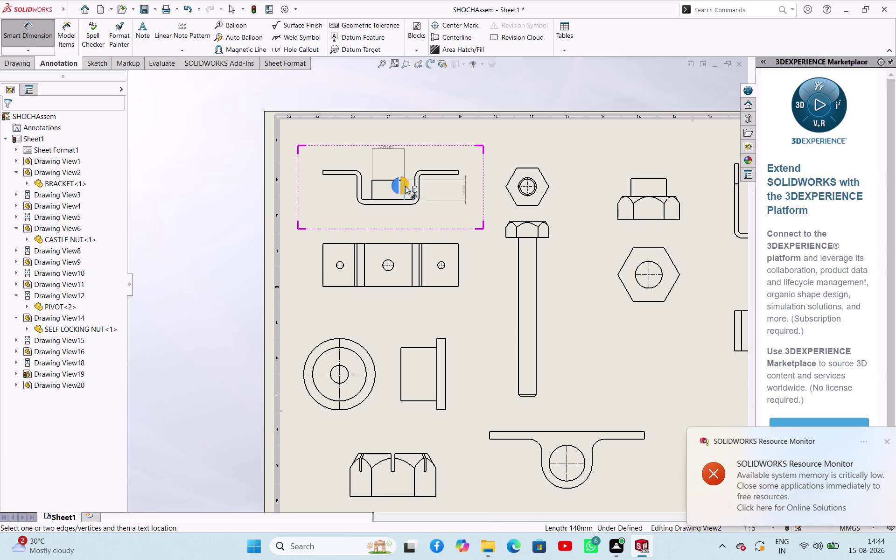
click(445, 195)
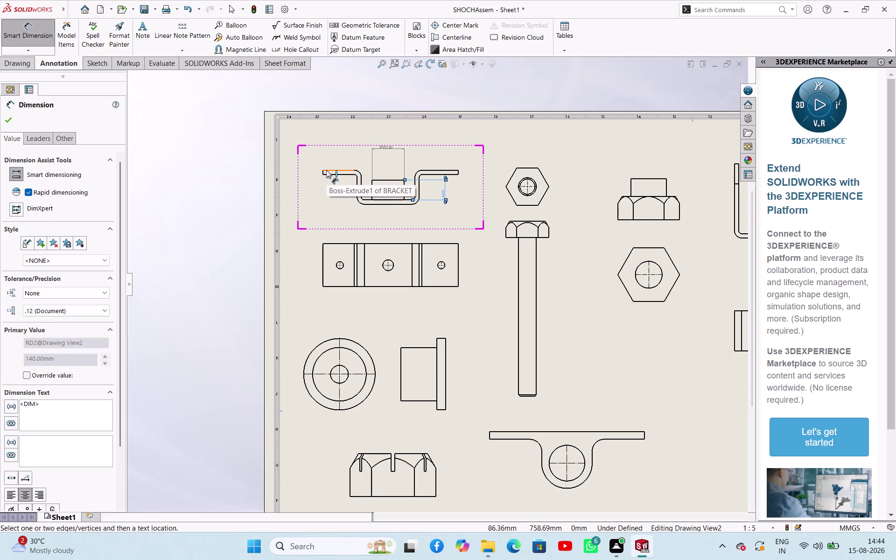
Add the end thickness and the R50 and R20 bend radii to the bracket front view.
scroll(down, 3)
scroll(down, 3)
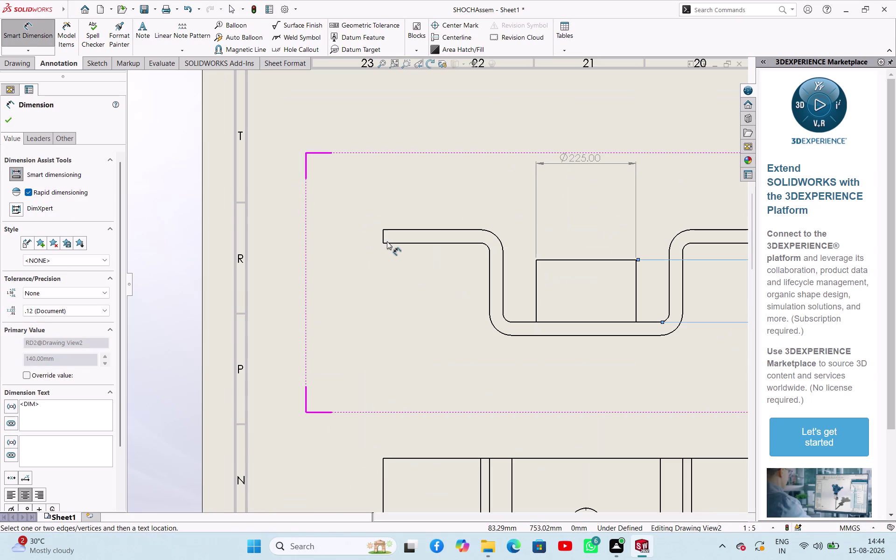
click(384, 237)
click(364, 237)
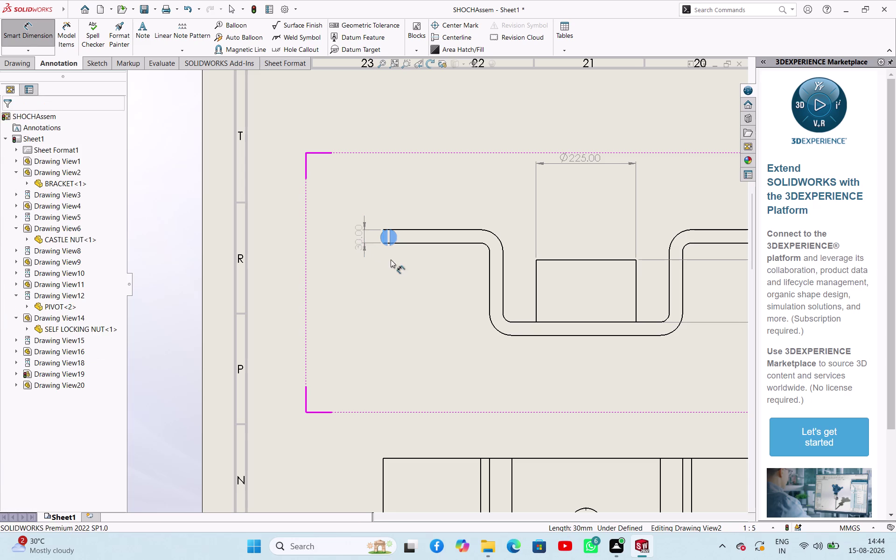
scroll(up, 3)
click(477, 314)
click(452, 323)
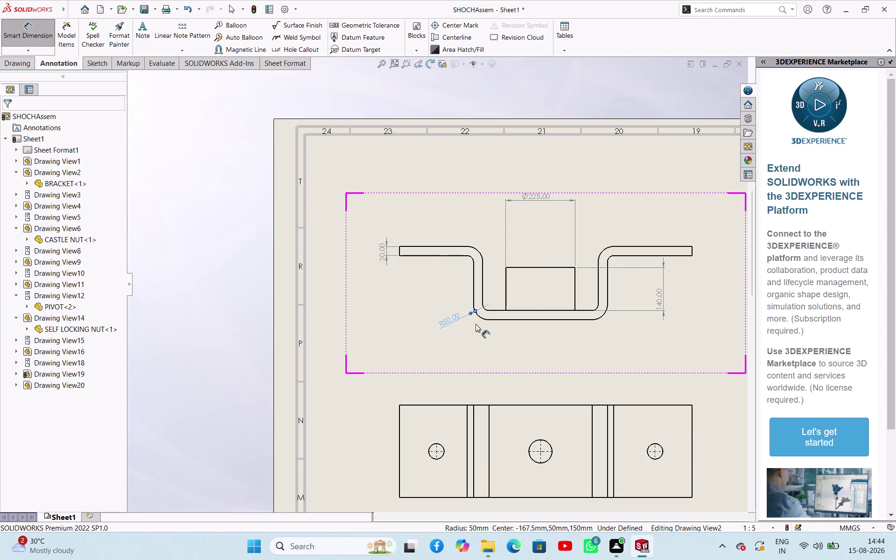
click(485, 309)
scroll(up, 3)
click(459, 328)
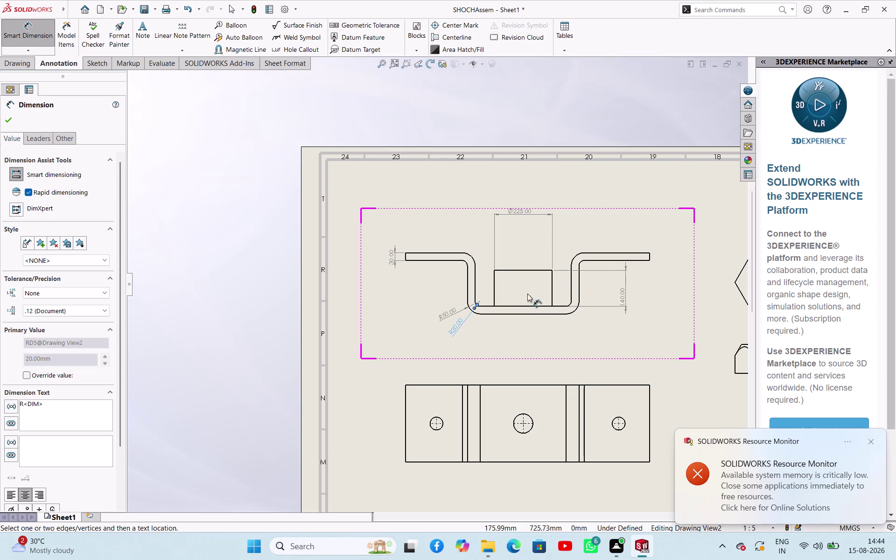
scroll(up, 3)
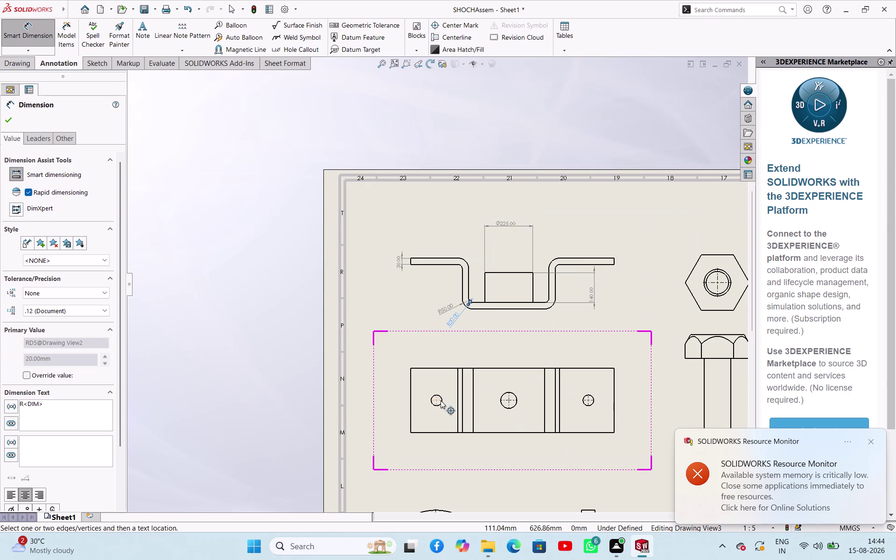
Add the 300 height, Ø50 side hole and Ø75 centre hole dimensions, then pick both end edges.
click(411, 395)
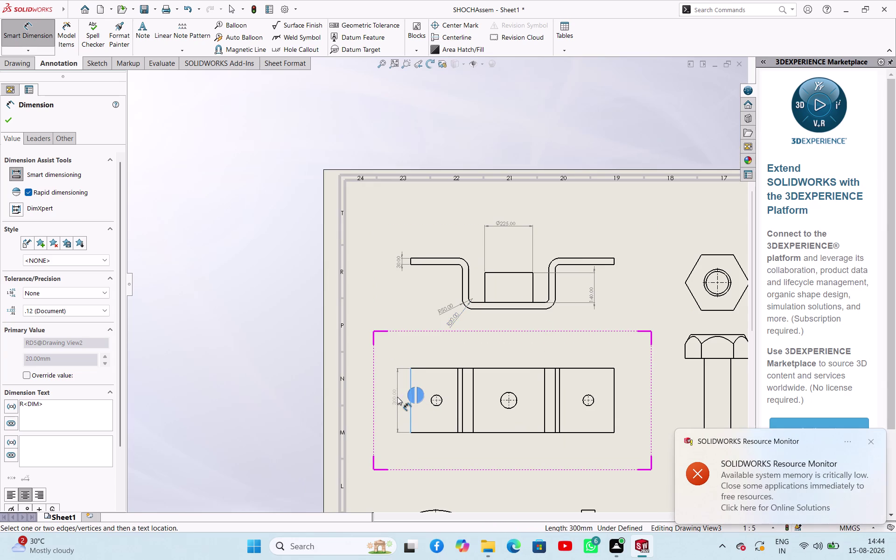
click(393, 398)
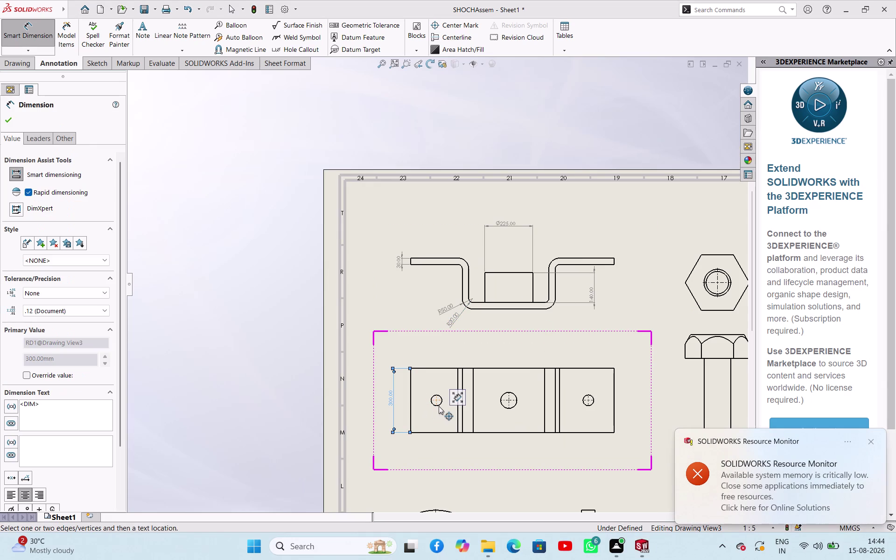
click(440, 404)
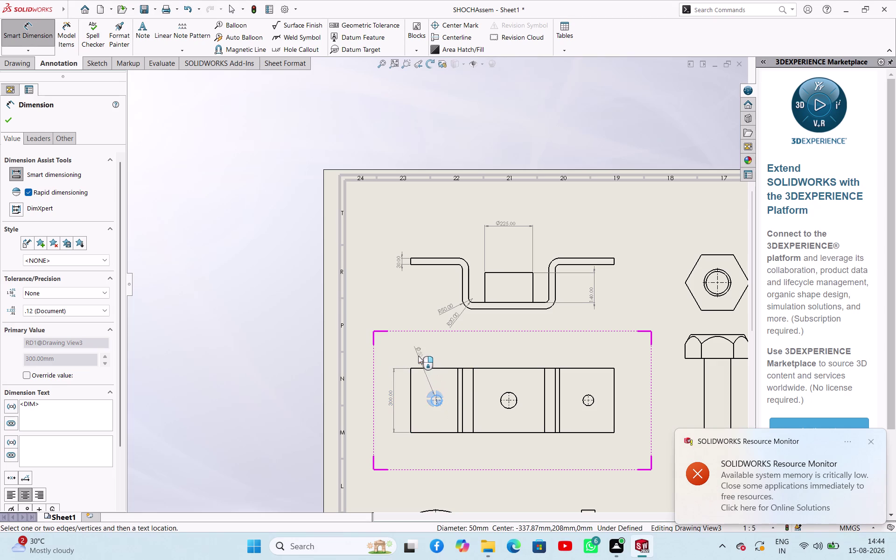
click(418, 354)
click(502, 395)
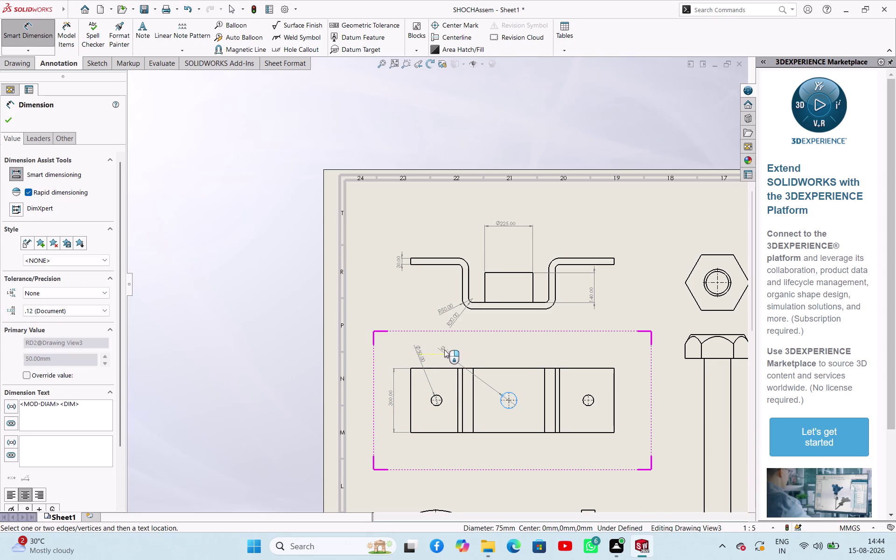
click(444, 348)
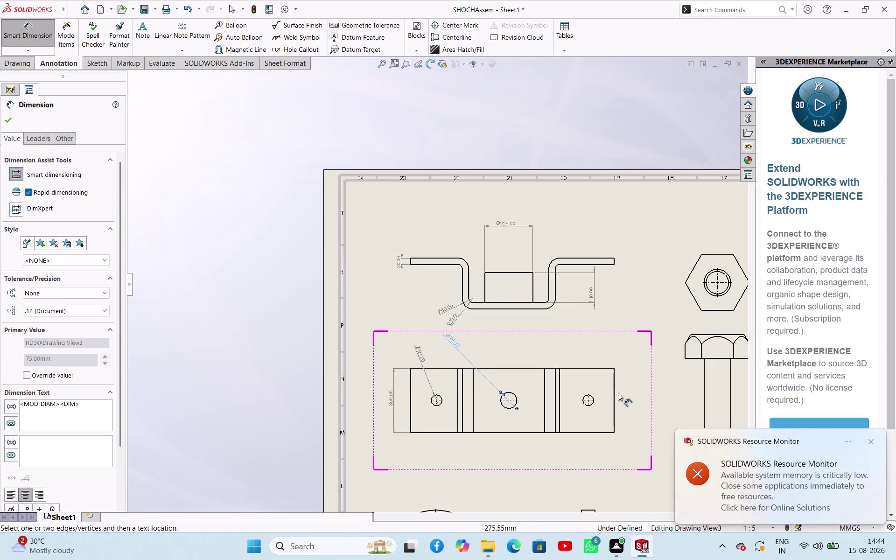
click(615, 380)
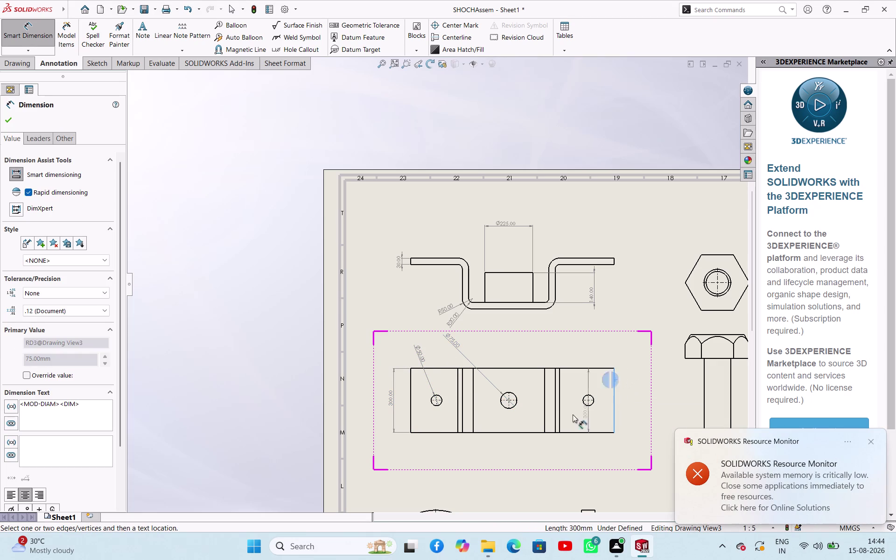
click(409, 385)
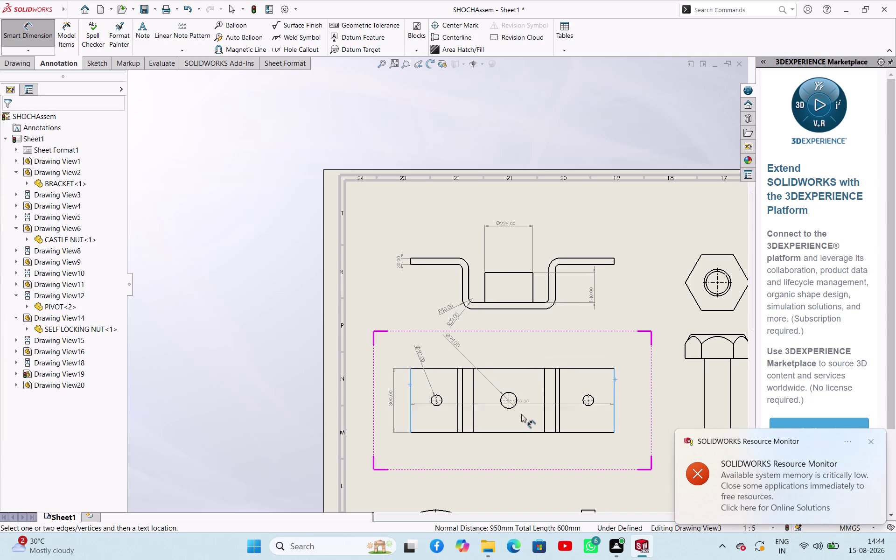
click(518, 442)
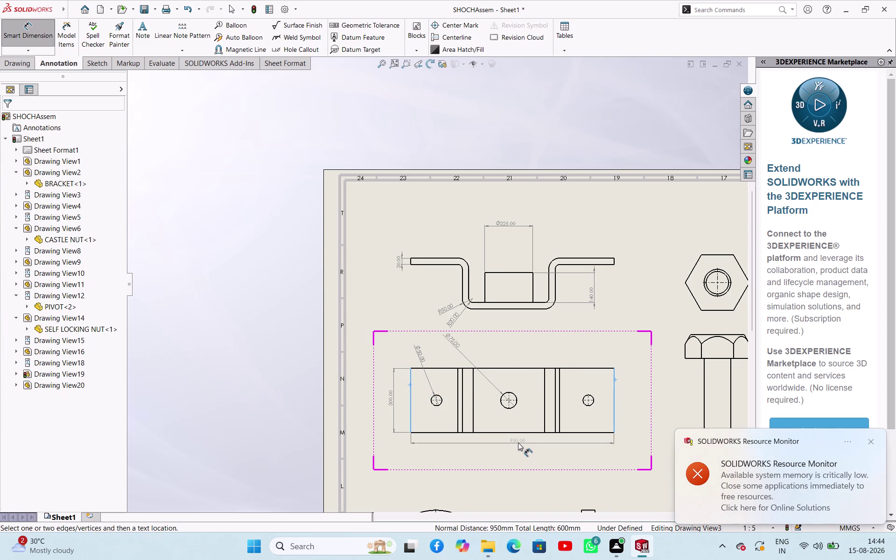
Place the 950 overall length dimension below the bracket top view.
click(518, 442)
scroll(up, 3)
scroll(down, 3)
scroll(down, 3)
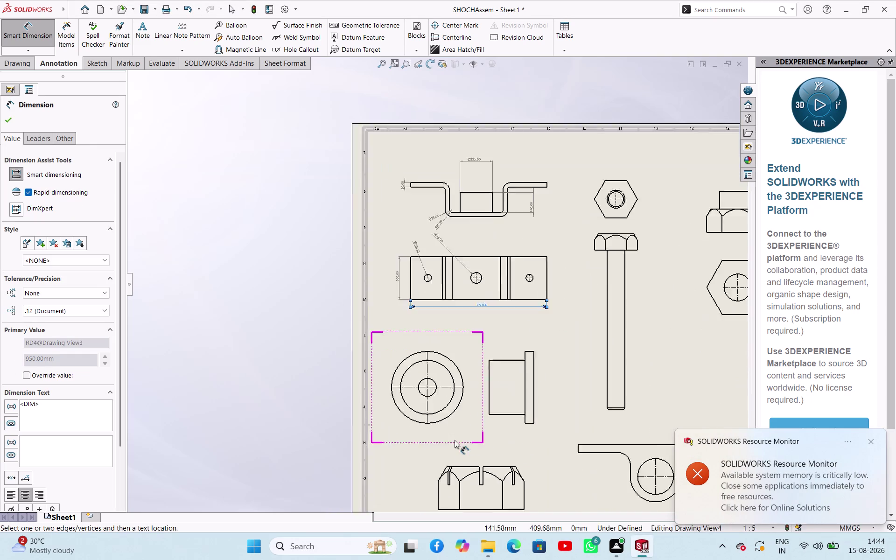
scroll(down, 3)
Dimension the round view's three concentric circles: Ø50, Ø150 and Ø200.
click(430, 353)
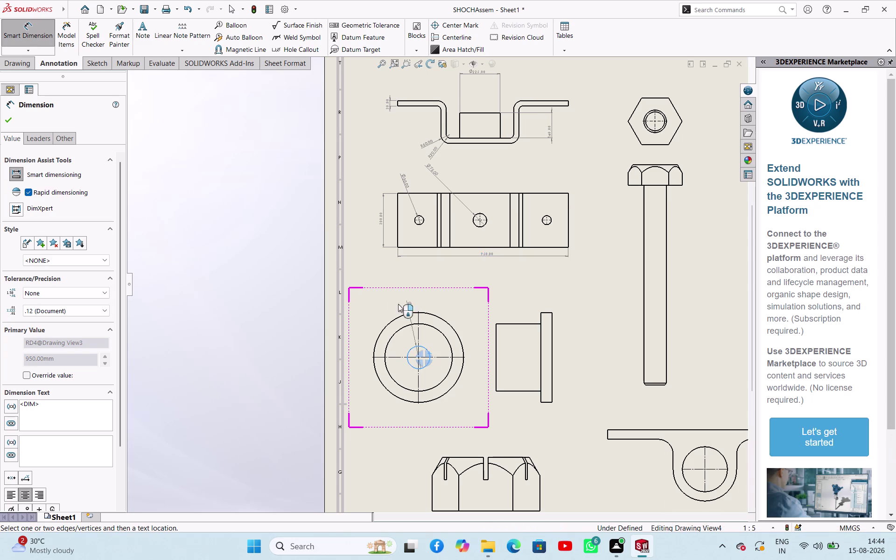
click(386, 299)
click(392, 334)
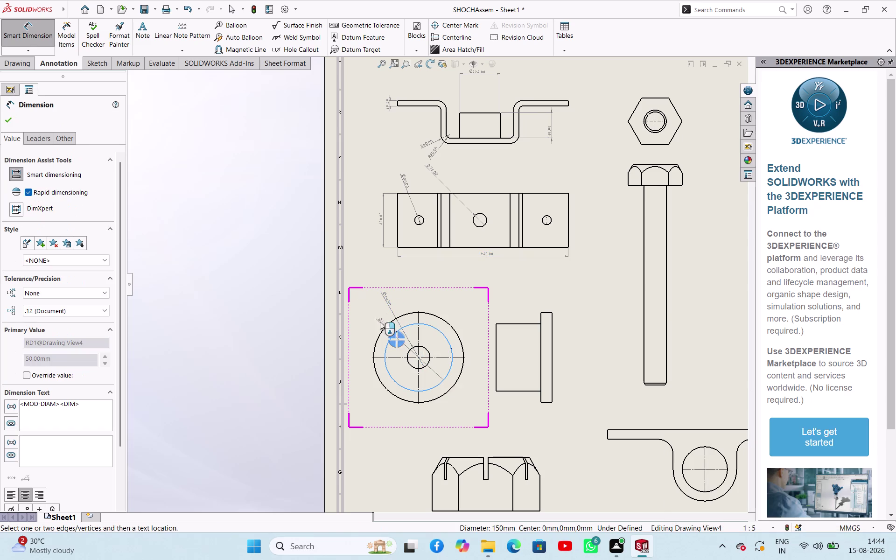
click(377, 306)
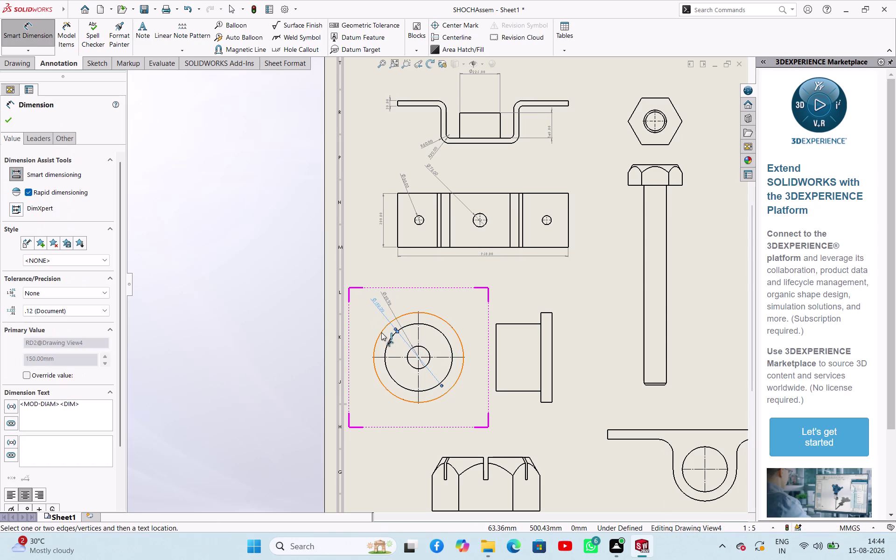
click(381, 332)
click(368, 317)
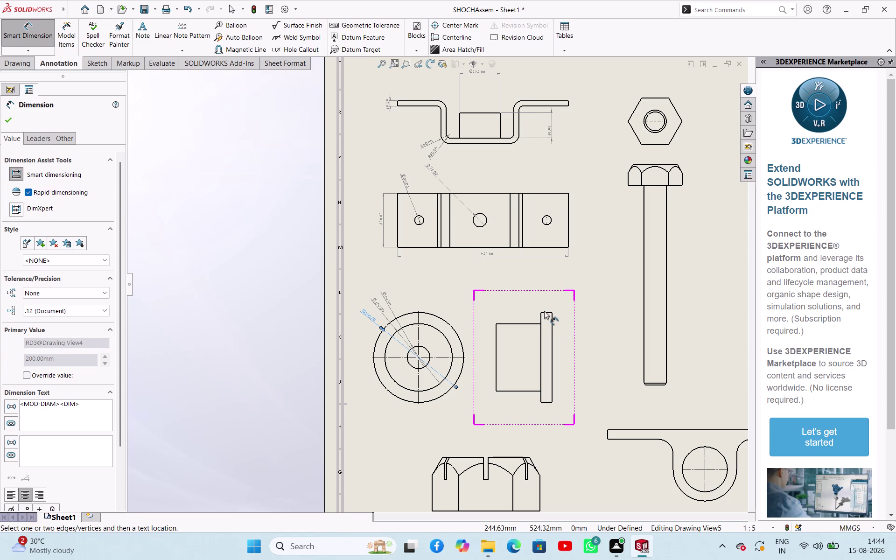
Add the 25 flange thickness and 100 body length to the flanged part's side view.
click(545, 314)
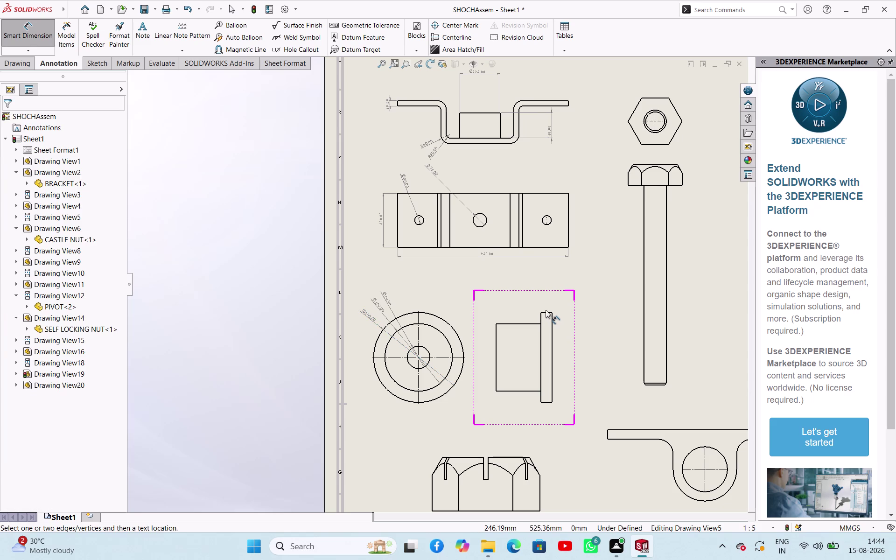
click(546, 312)
click(546, 302)
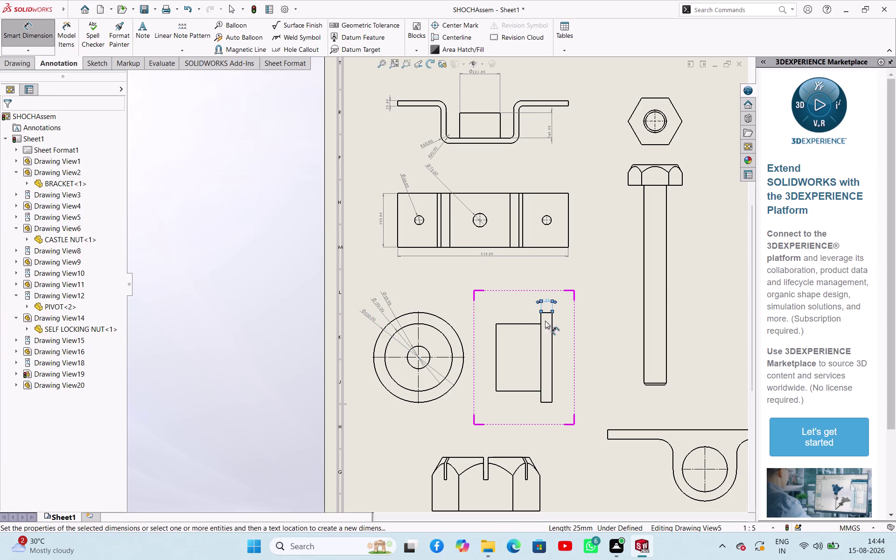
click(517, 323)
click(512, 308)
scroll(up, 3)
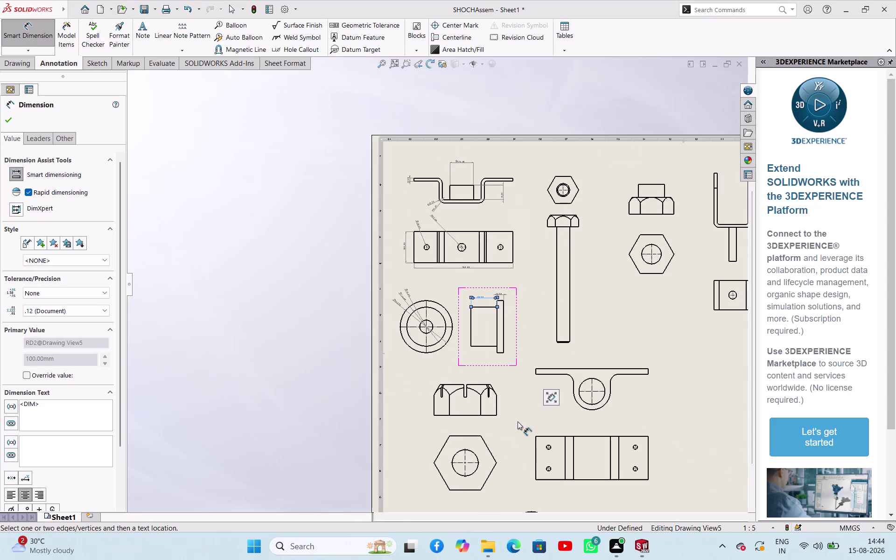
Dimension the hexagon nut view with its 104 height and Ø50 hole diameter.
scroll(down, 3)
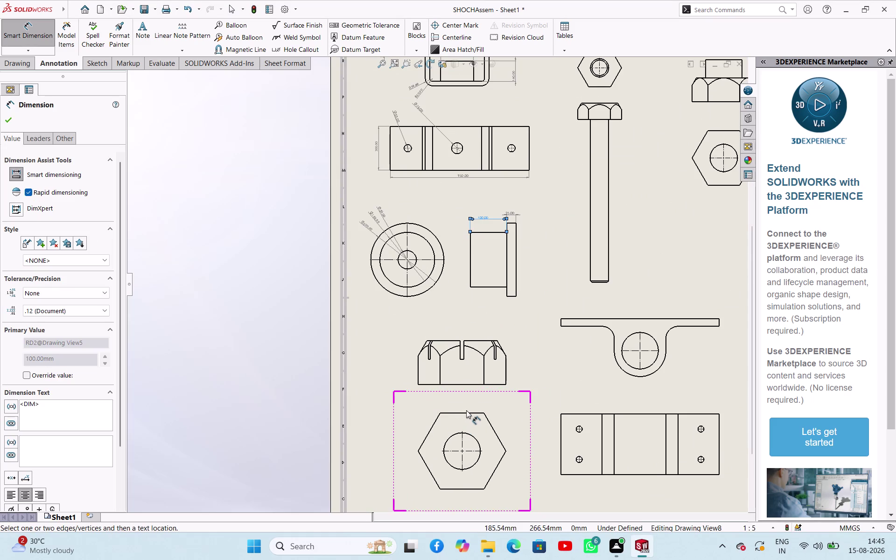
click(468, 414)
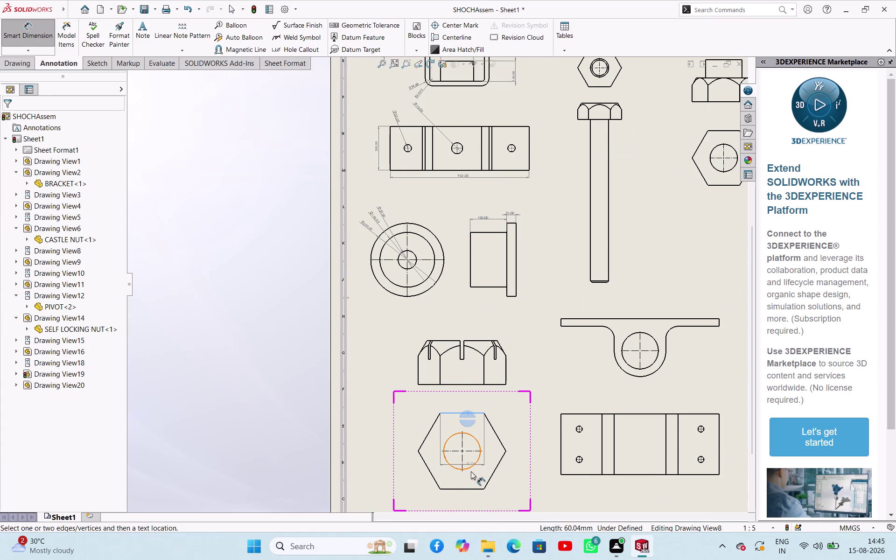
click(470, 489)
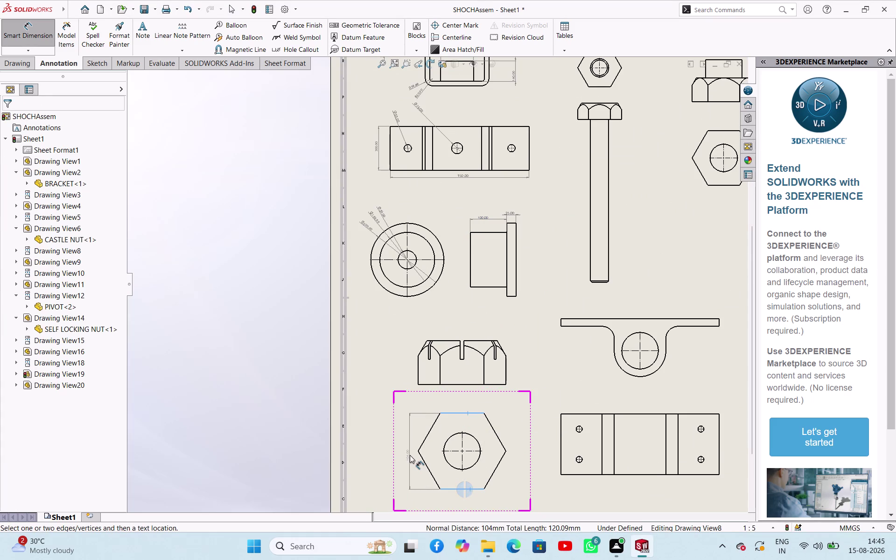
click(410, 455)
click(411, 452)
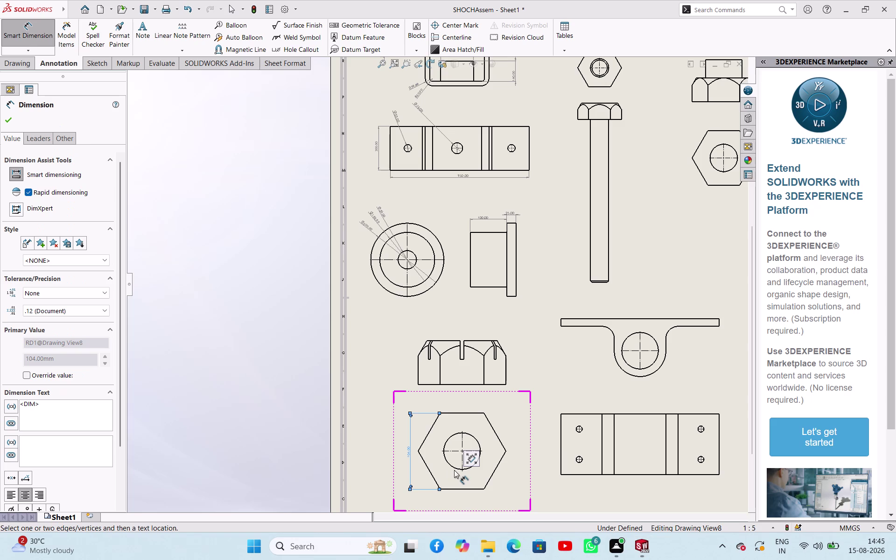
click(451, 465)
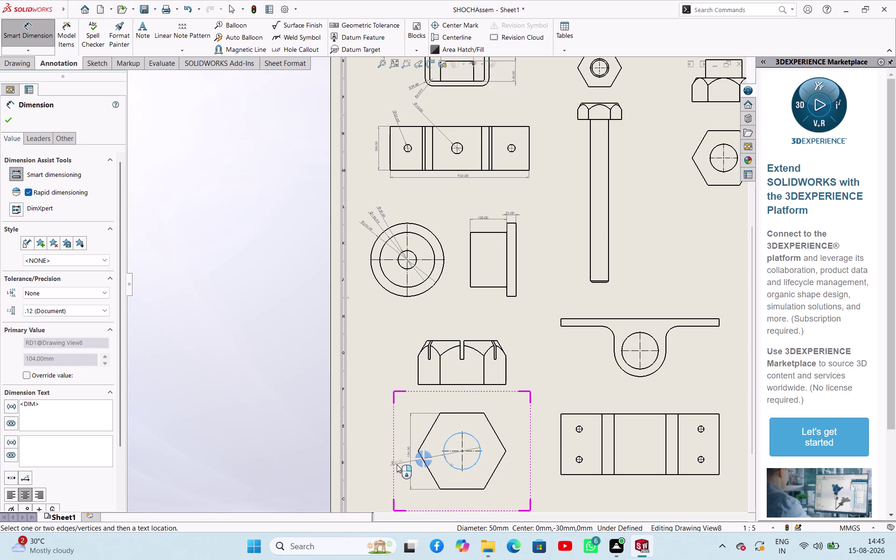
click(423, 500)
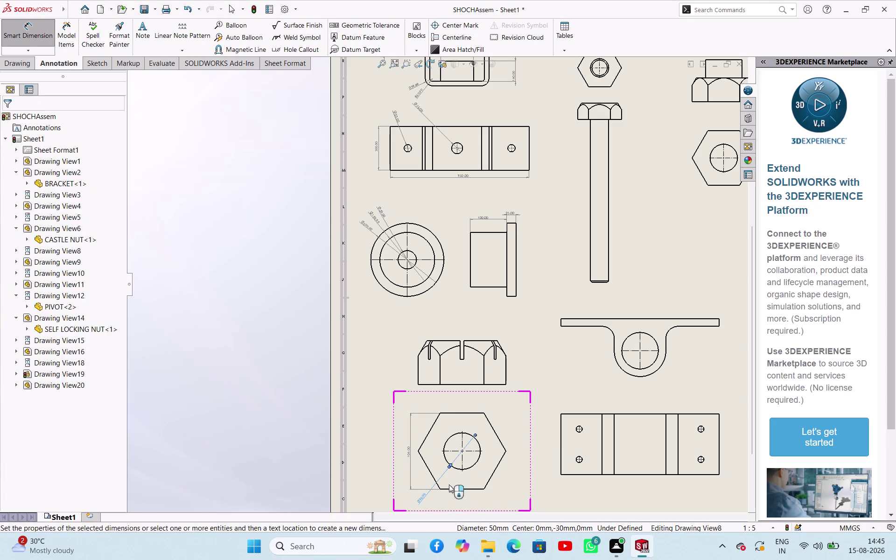
scroll(down, 3)
click(457, 340)
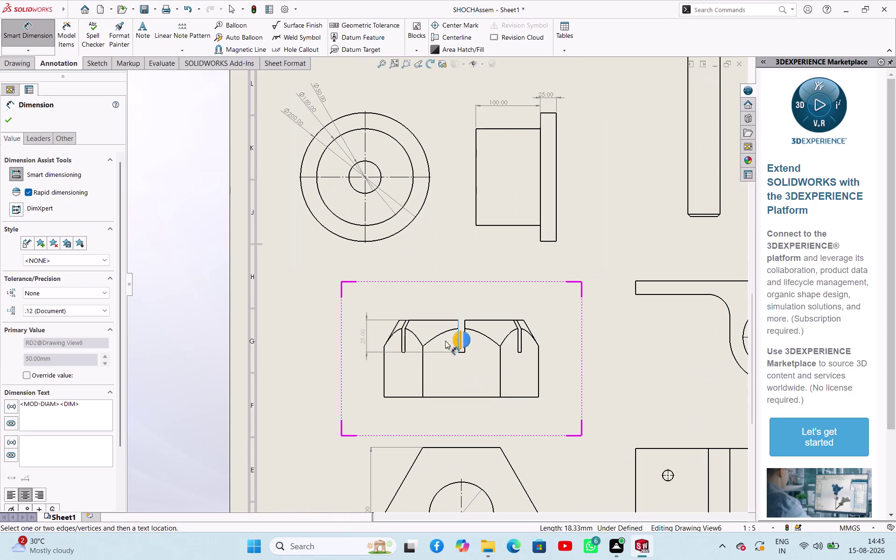
Place the 25 mm slot depth dimension on the castle nut view.
click(360, 339)
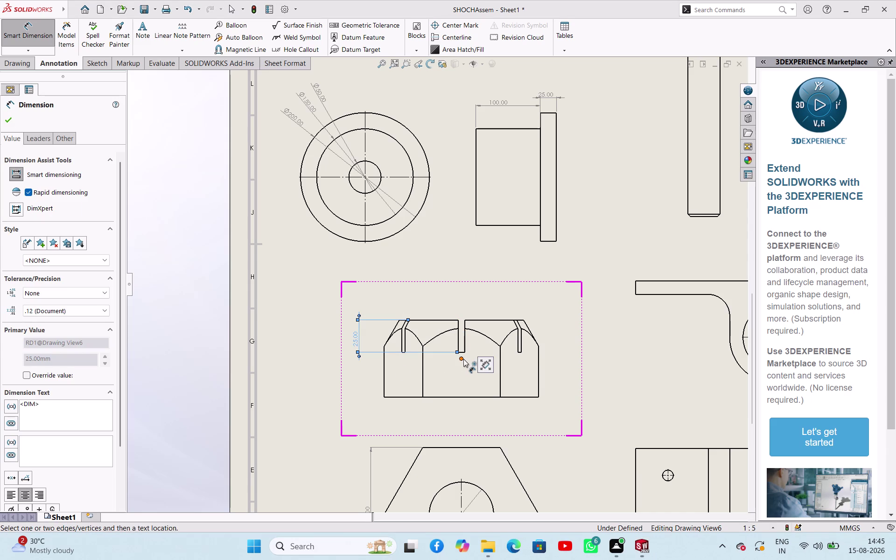
click(460, 353)
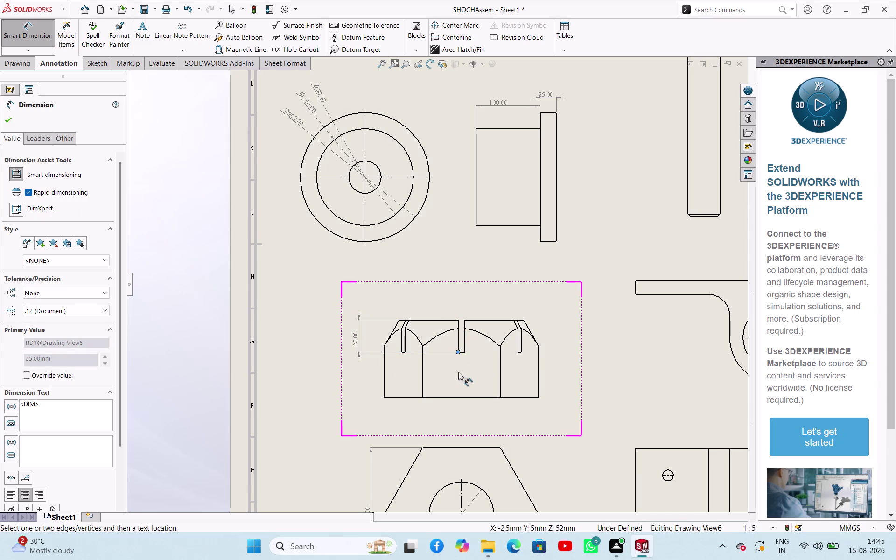
scroll(down, 3)
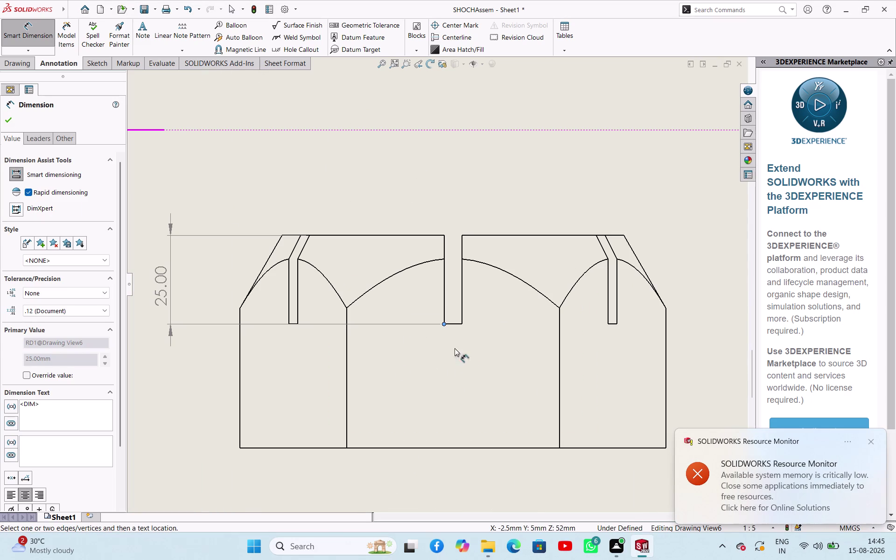
click(452, 323)
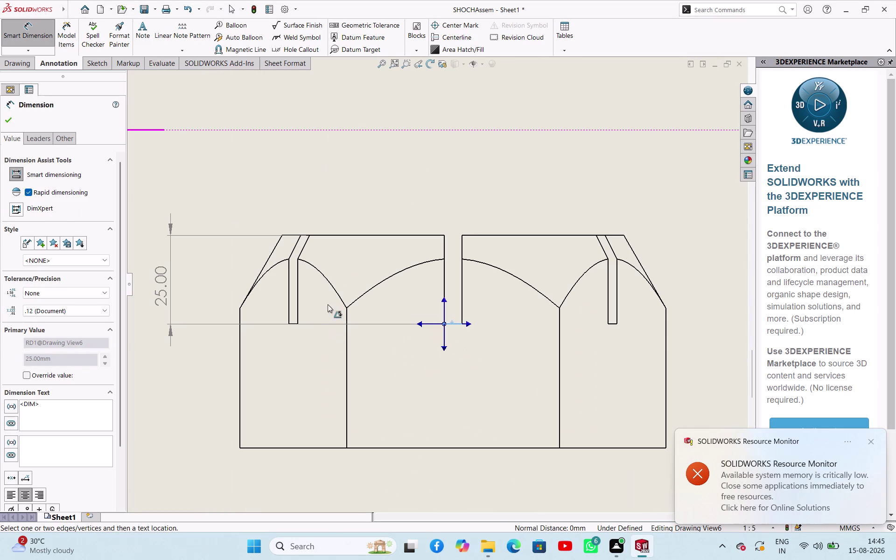
click(429, 194)
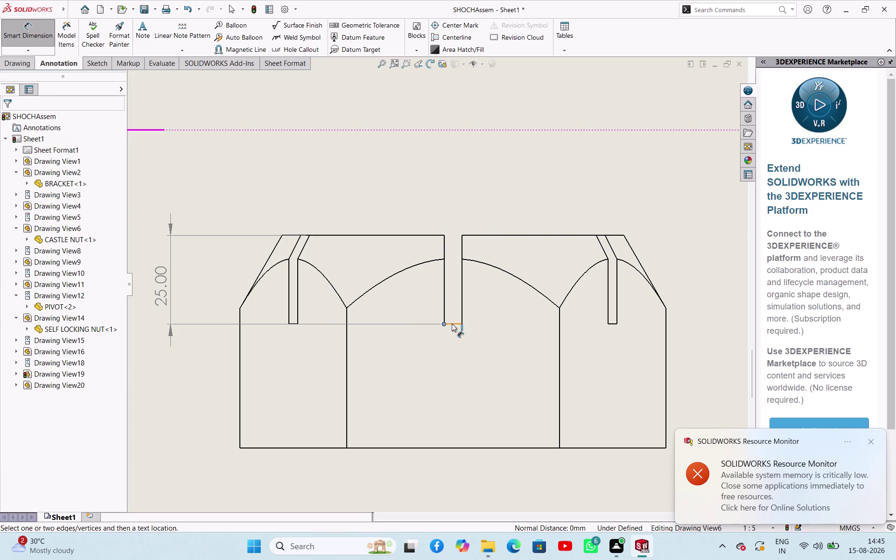
click(452, 324)
key(Escape)
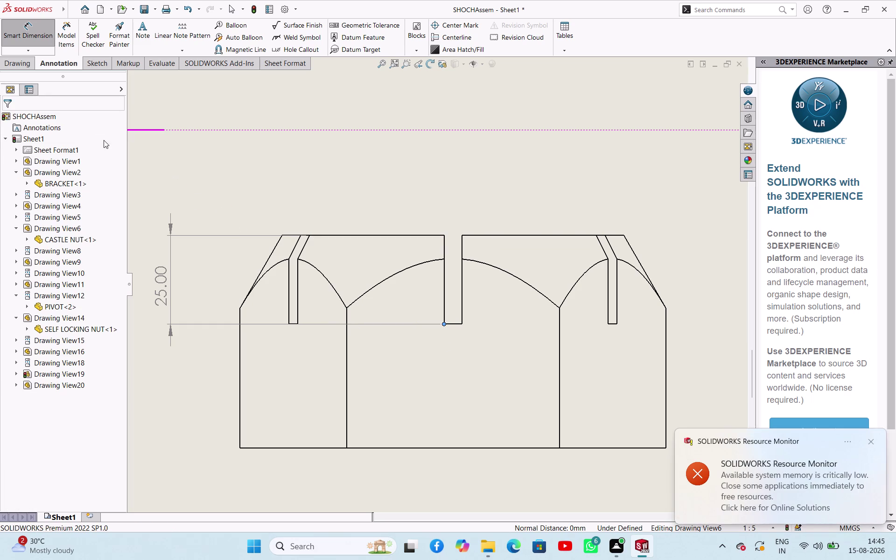
key(Escape)
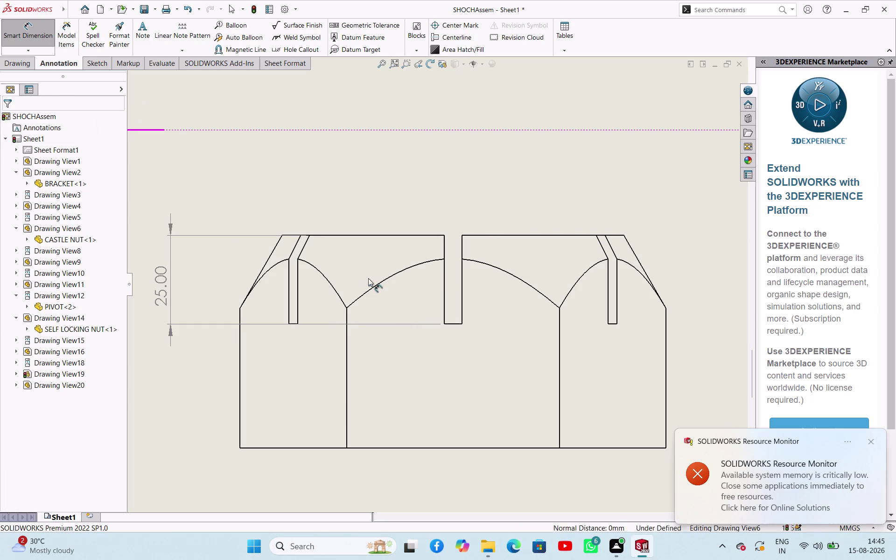
Add the 5 mm slot width dimension to the castle nut's slot.
click(455, 323)
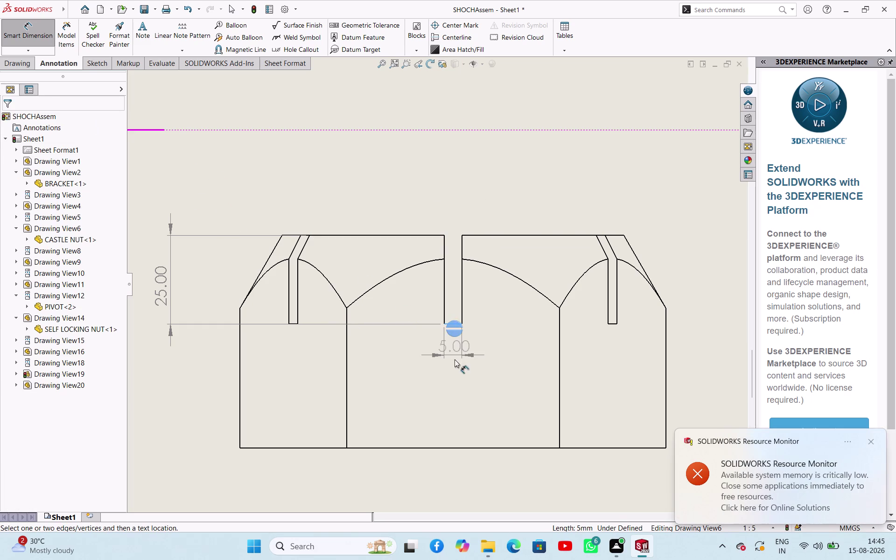
click(454, 390)
scroll(up, 3)
scroll(up, 3)
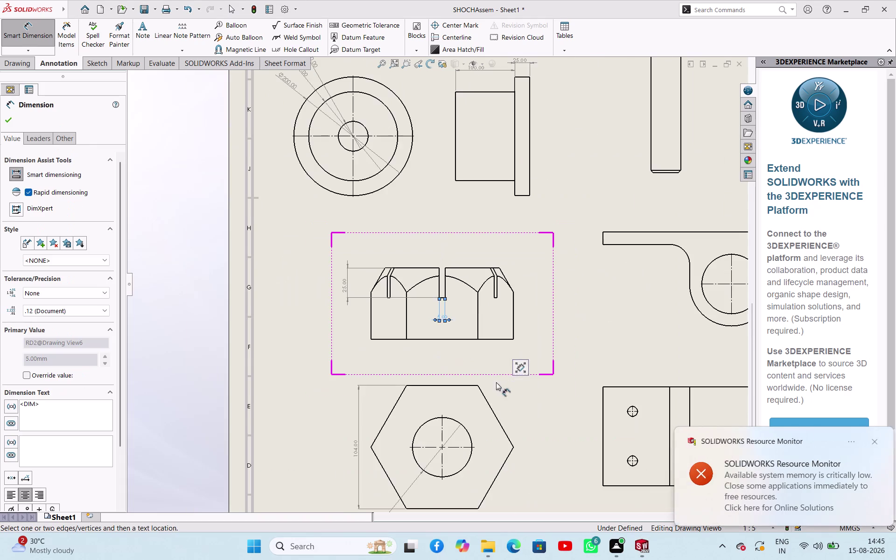
scroll(up, 3)
scroll(down, 3)
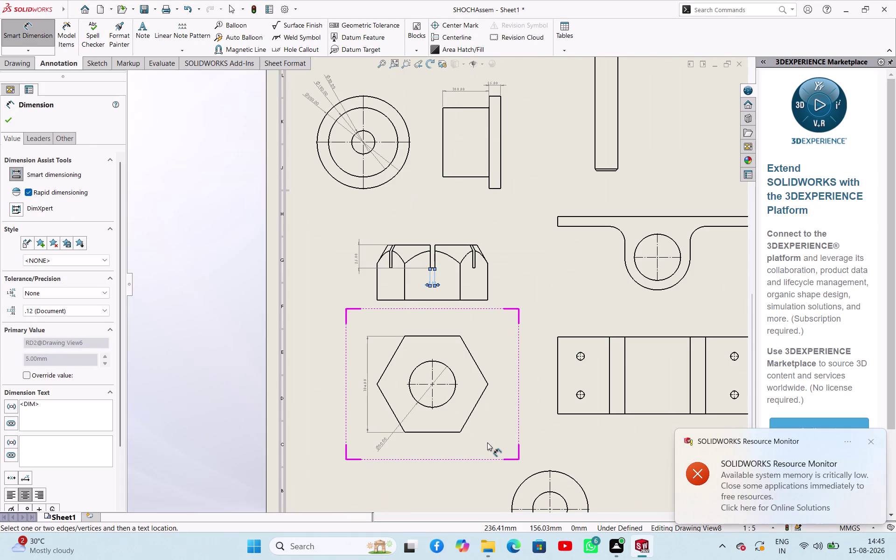
scroll(up, 3)
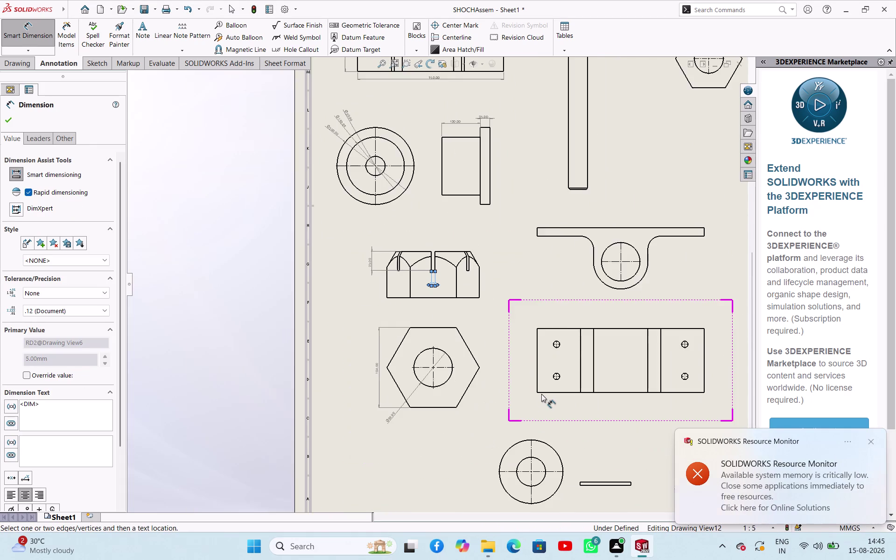
Add the 650 mm length dimension along the pivot's top edge.
scroll(up, 3)
scroll(down, 3)
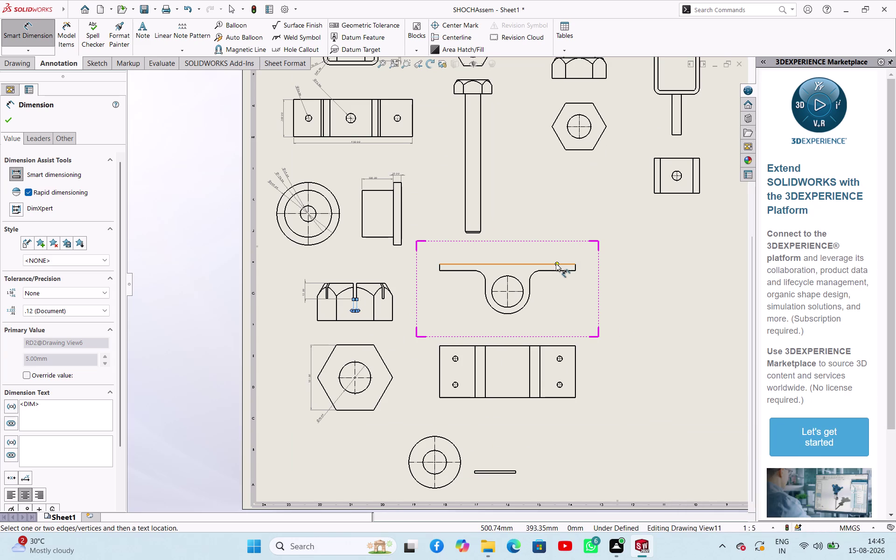
click(556, 263)
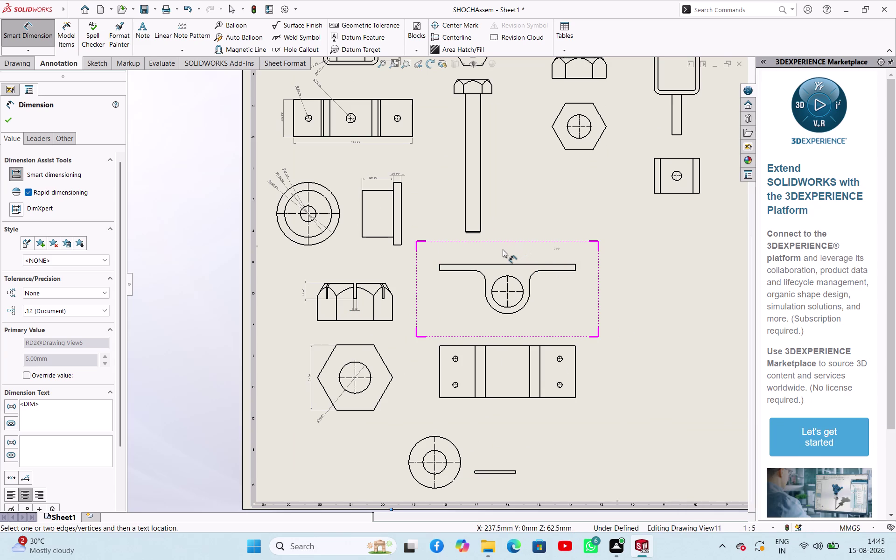
key(Escape)
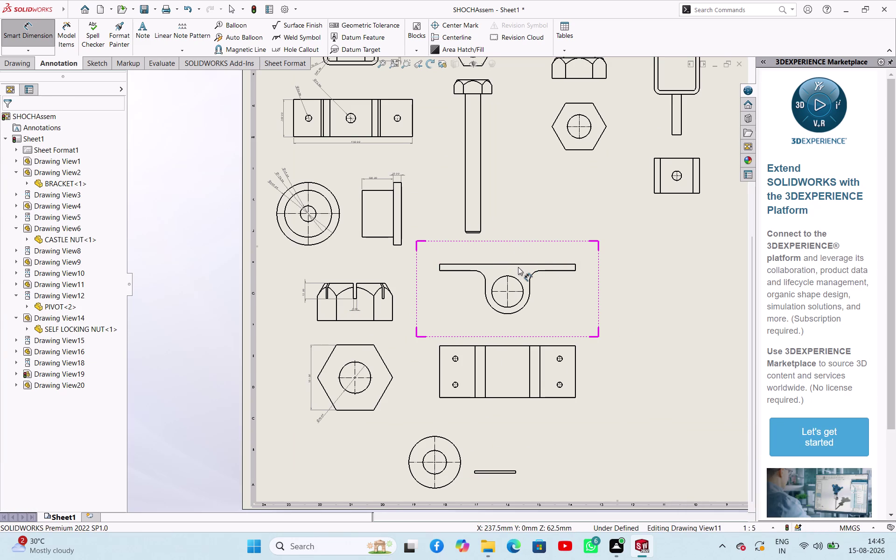
click(524, 263)
click(524, 251)
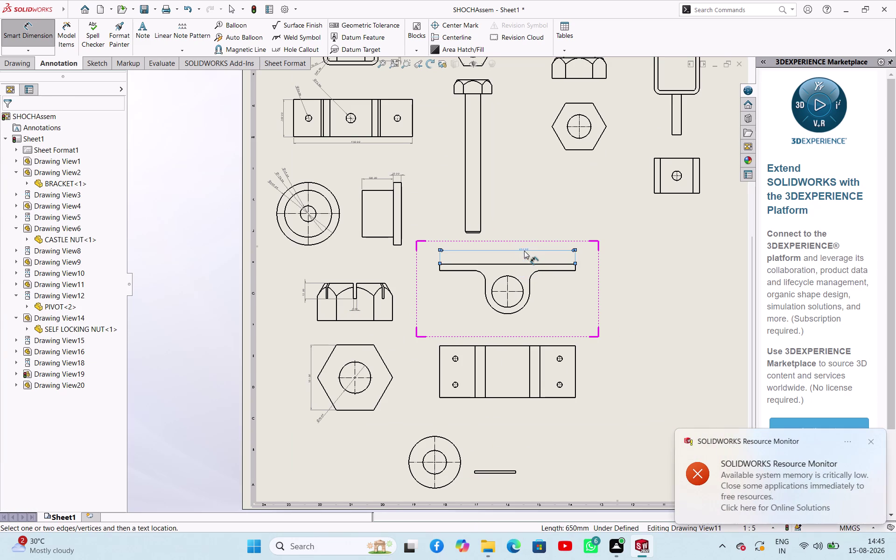
click(519, 282)
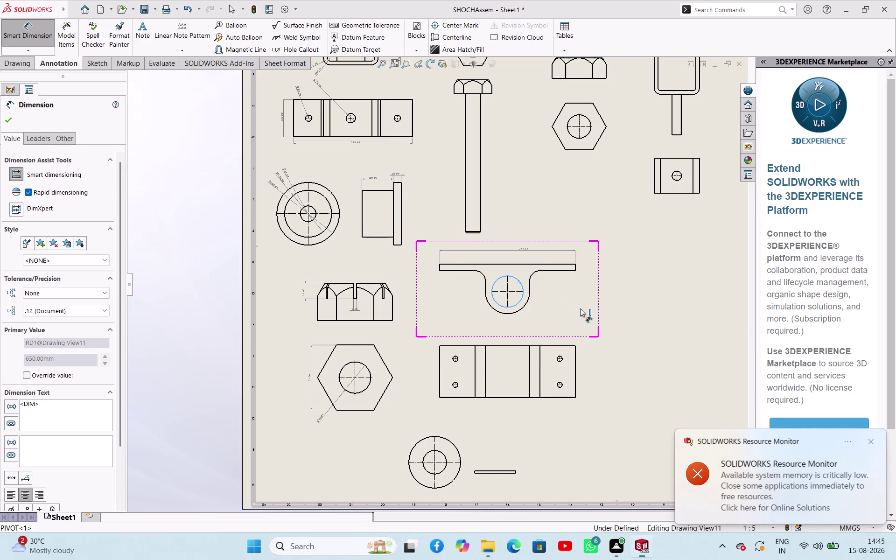
Add the Ø150 hole, R106 and R50 radii, and 32 mm bar thickness to the pivot.
click(547, 305)
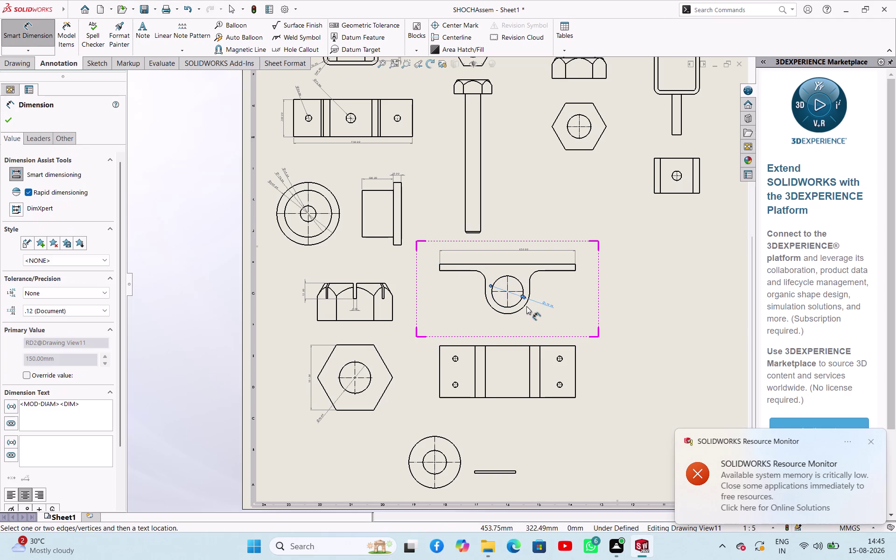
click(525, 306)
click(546, 314)
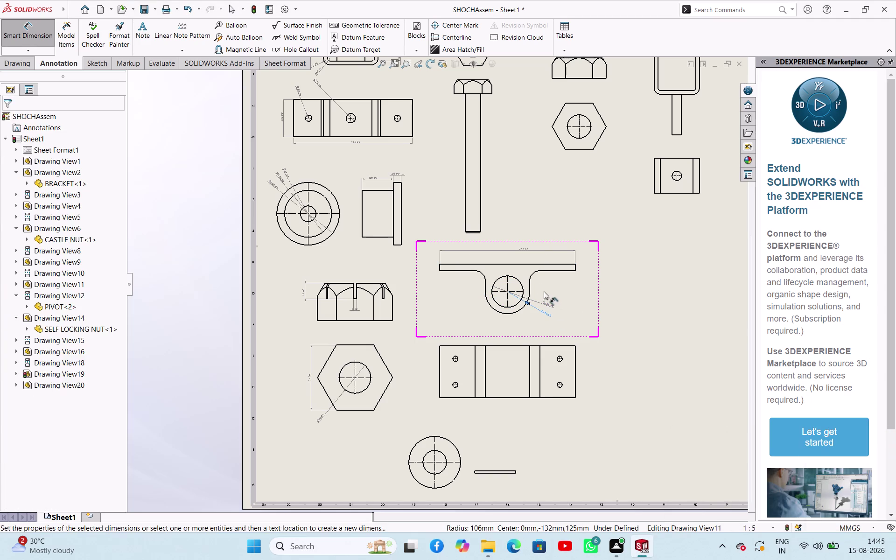
click(534, 274)
click(551, 289)
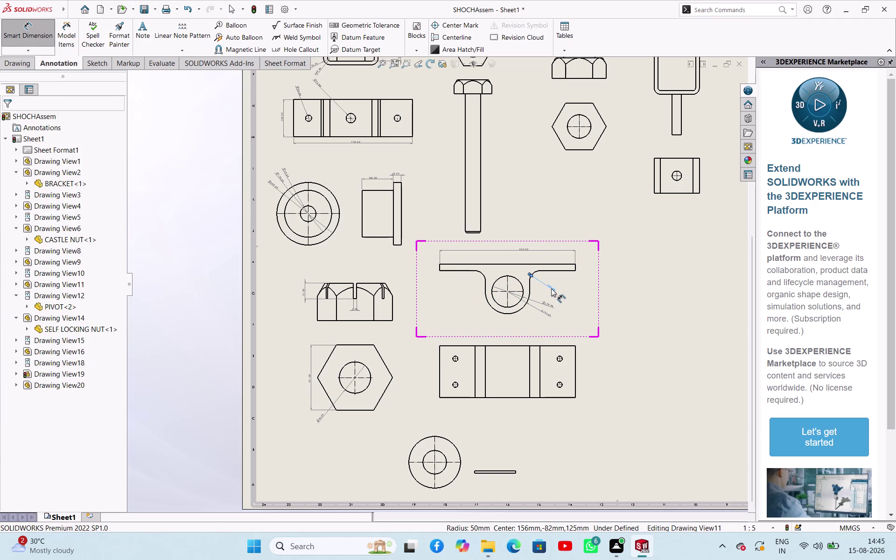
scroll(down, 3)
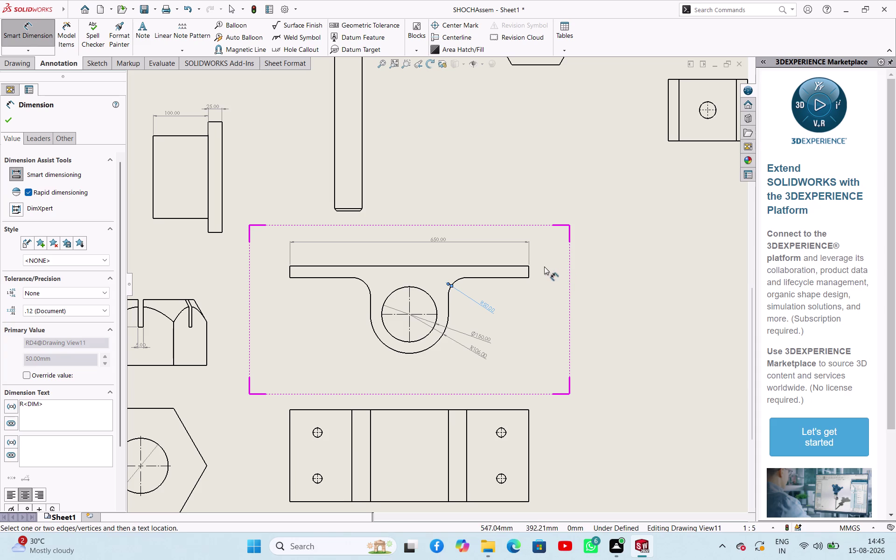
click(529, 274)
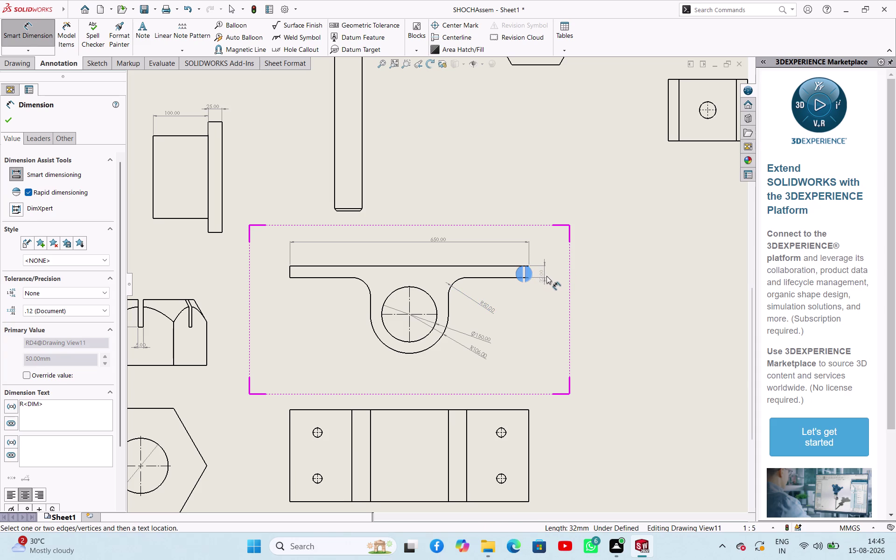
click(547, 276)
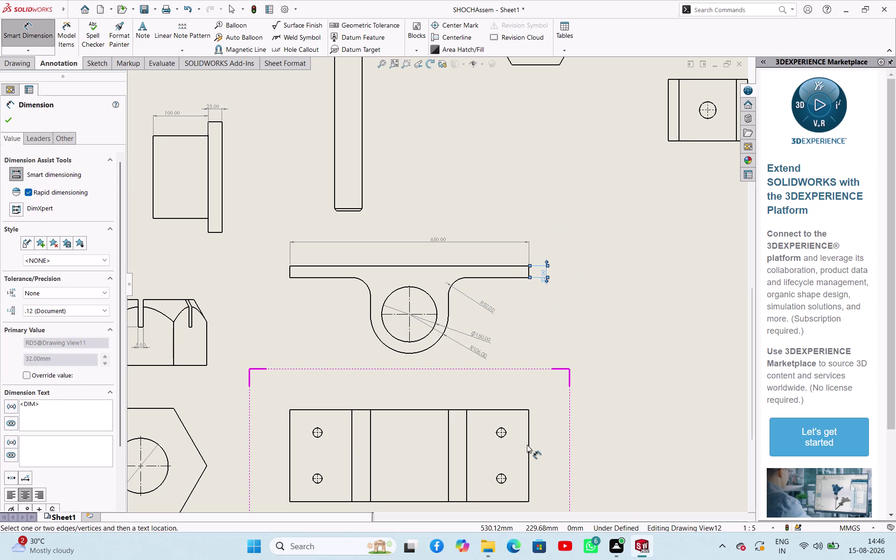
Add the 250 hole spacing and the Ø25.00 diameter of the upper right hole.
click(529, 446)
click(545, 452)
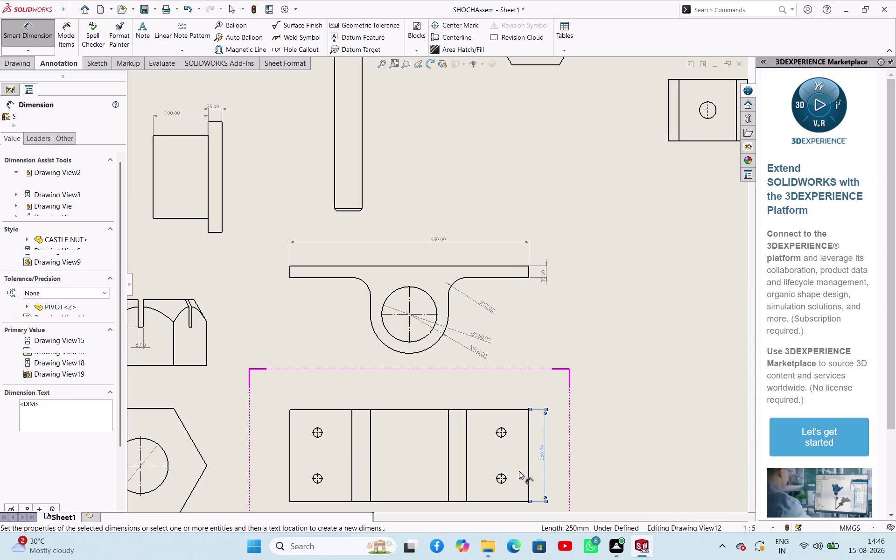
click(506, 480)
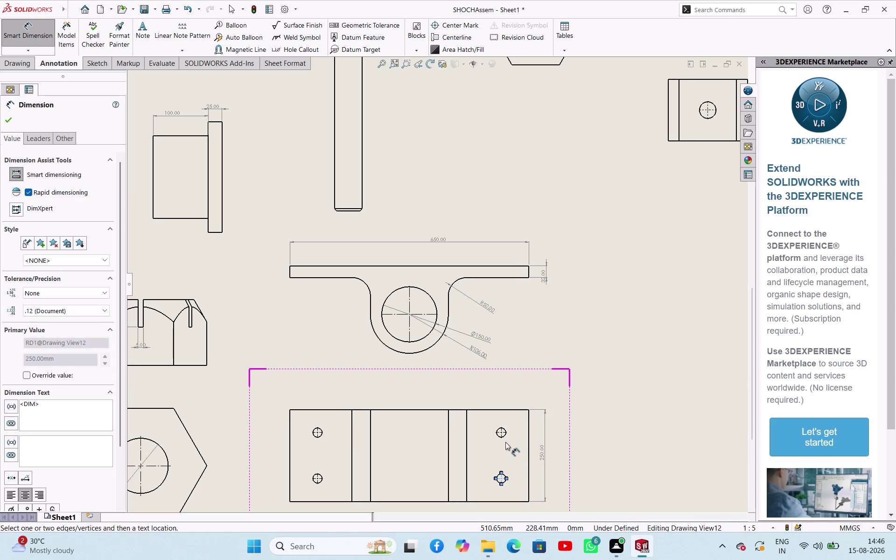
scroll(down, 3)
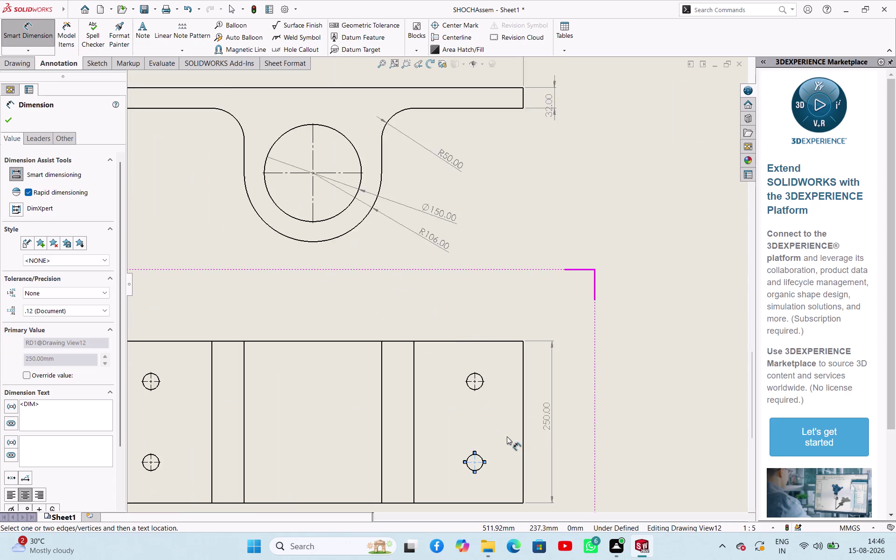
scroll(down, 3)
click(449, 322)
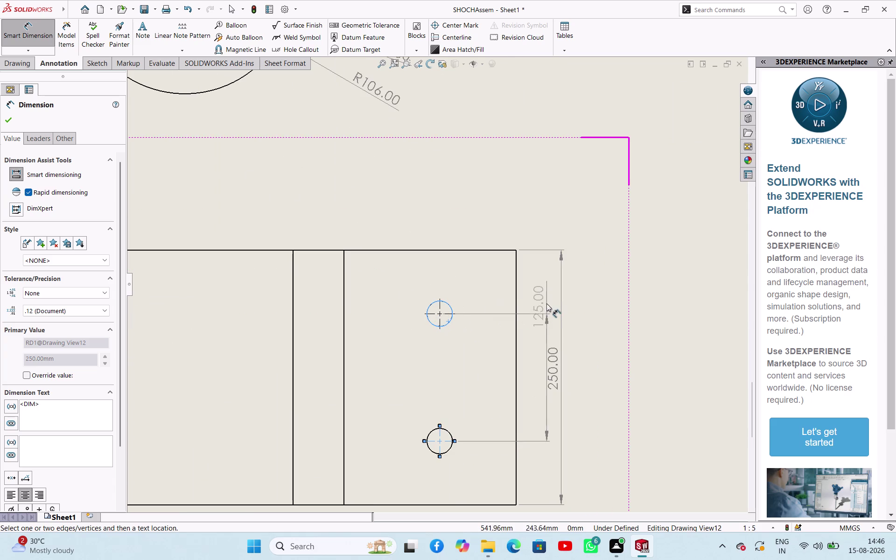
key(Escape)
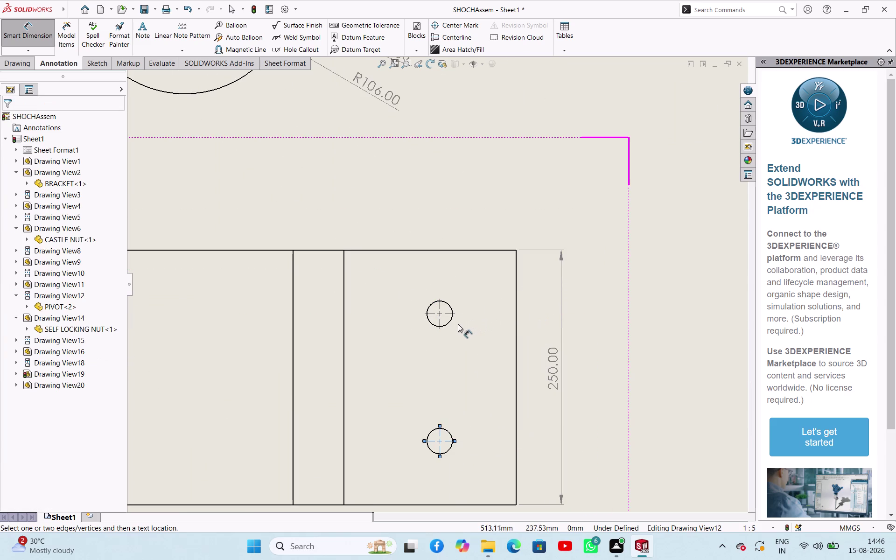
key(Escape)
click(447, 324)
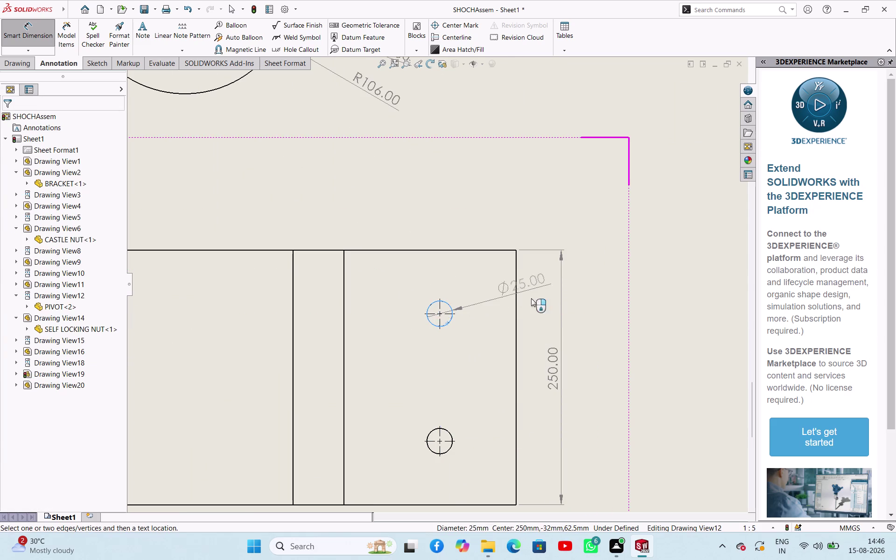
click(582, 272)
Try pairing the right holes with the plate's top edge, cancelling each unfinished dimension.
scroll(up, 3)
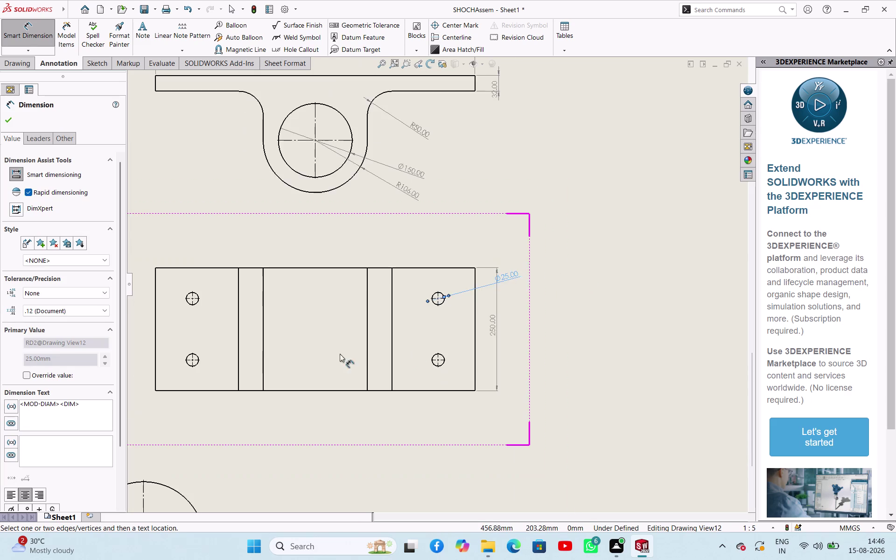
scroll(up, 3)
scroll(down, 3)
scroll(down, 3)
scroll(down, 3)
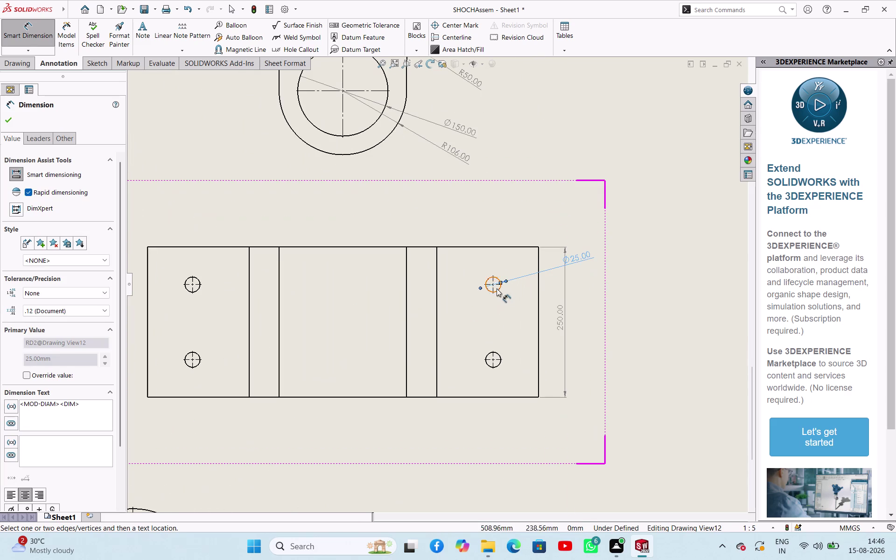
click(492, 287)
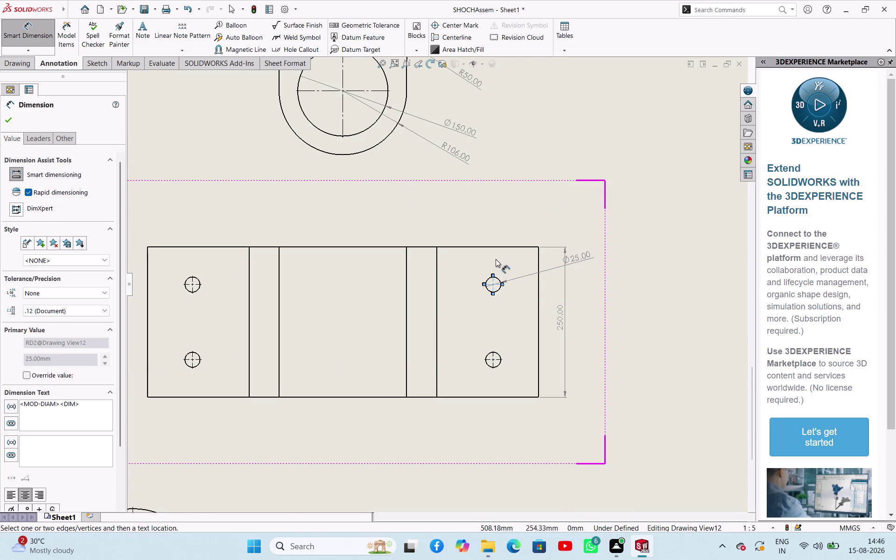
click(495, 247)
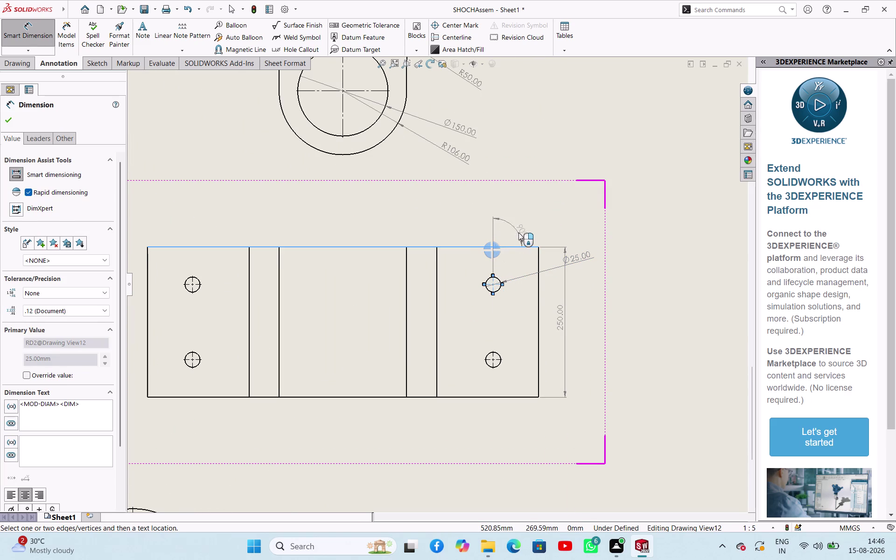
key(Escape)
key(Escape)
scroll(down, 3)
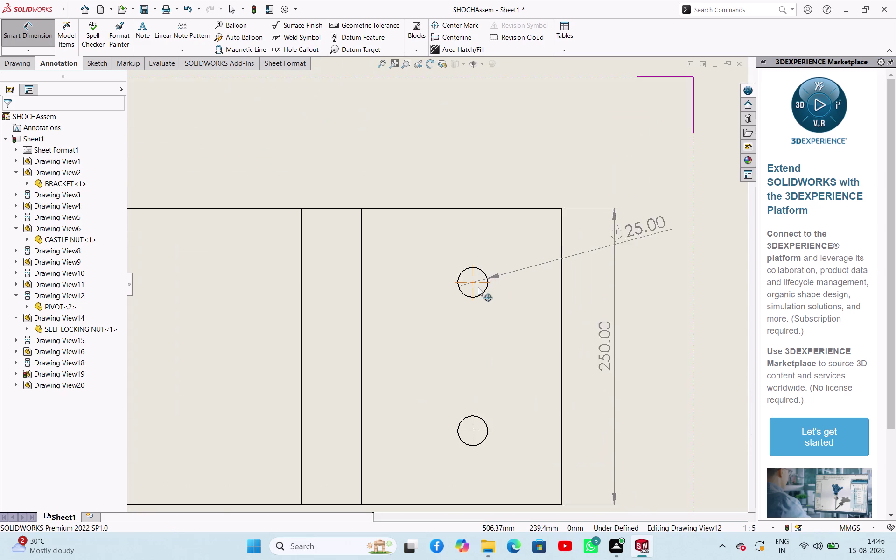
scroll(down, 3)
scroll(up, 3)
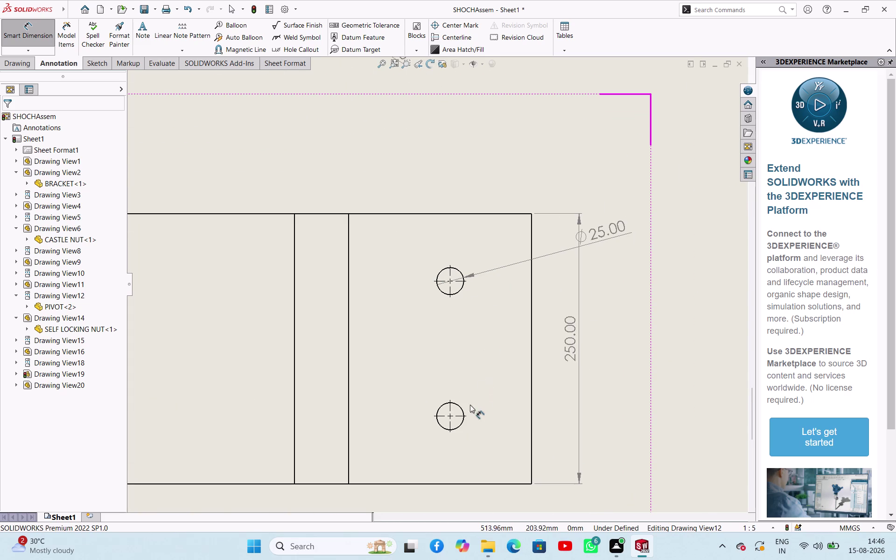
click(450, 417)
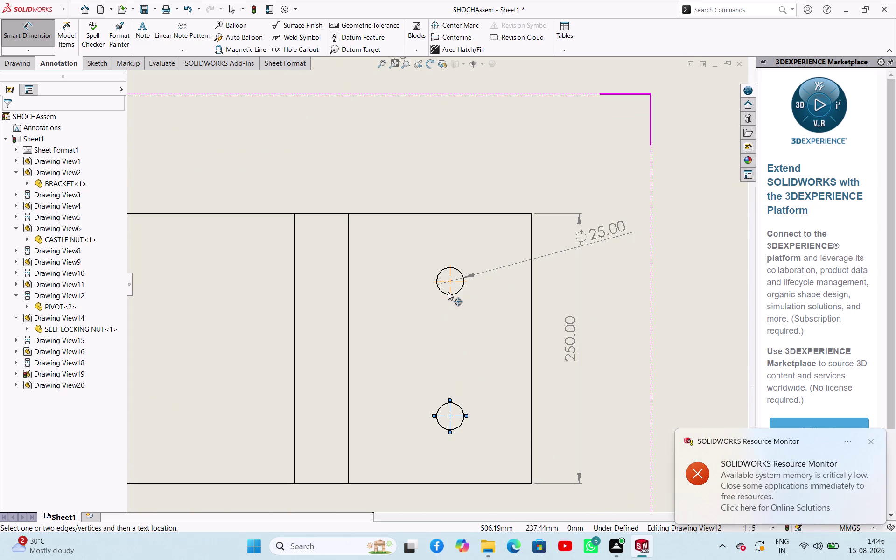
click(451, 288)
key(Escape)
key(Escape)
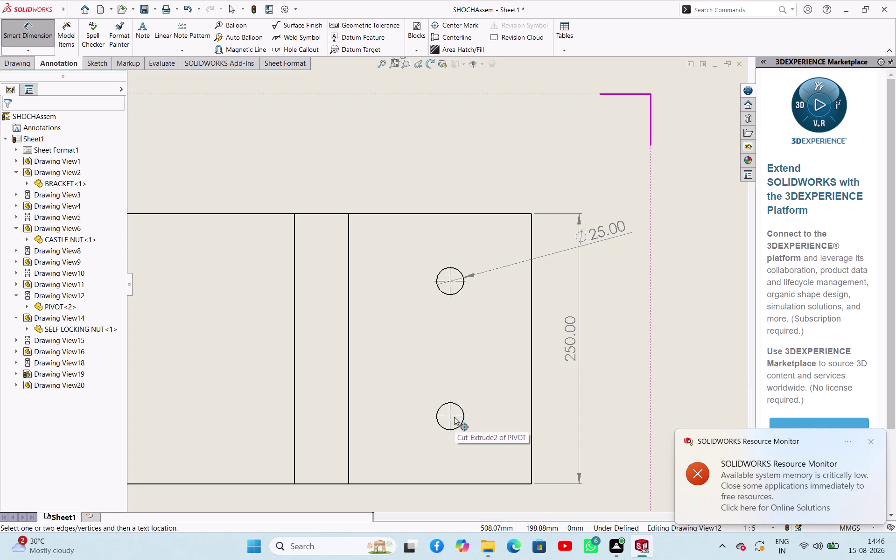
key(Escape)
Restart Smart Dimension and reselect the right-hand holes, abandoning the unfinished dimension.
click(38, 40)
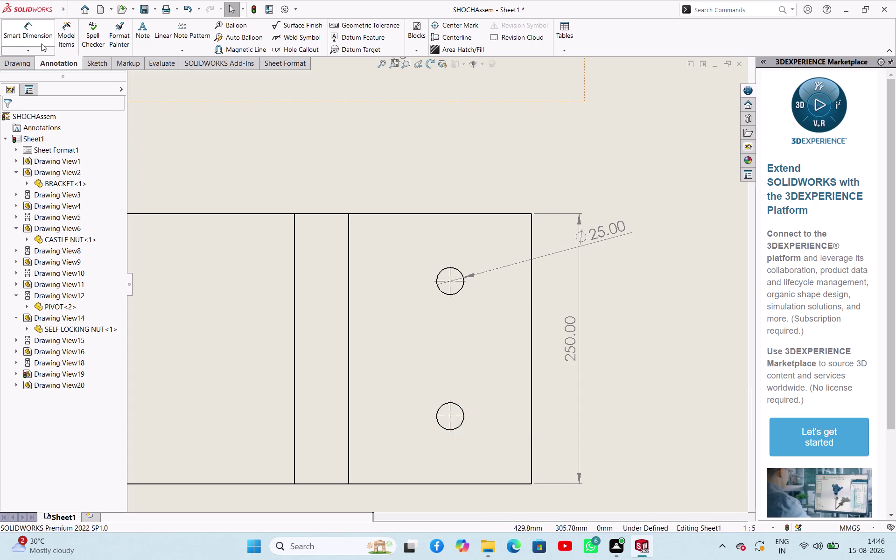
scroll(up, 3)
scroll(down, 3)
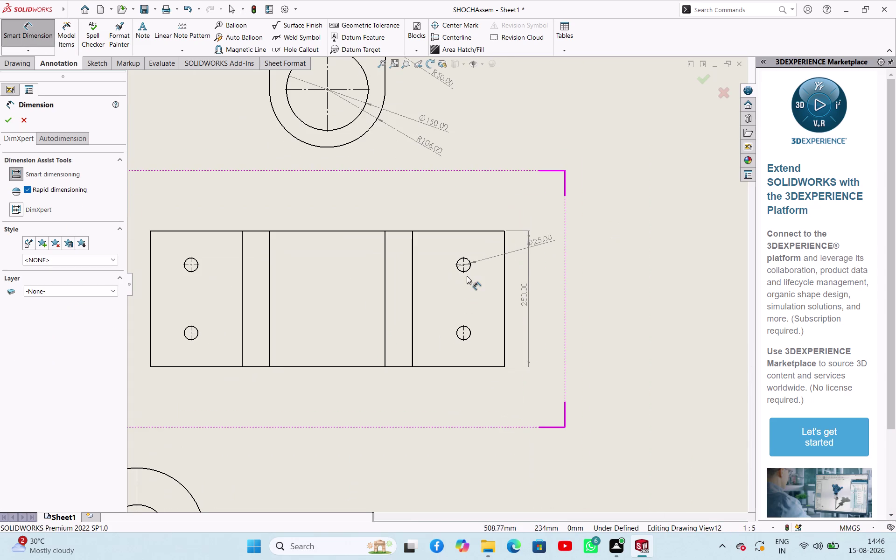
scroll(down, 3)
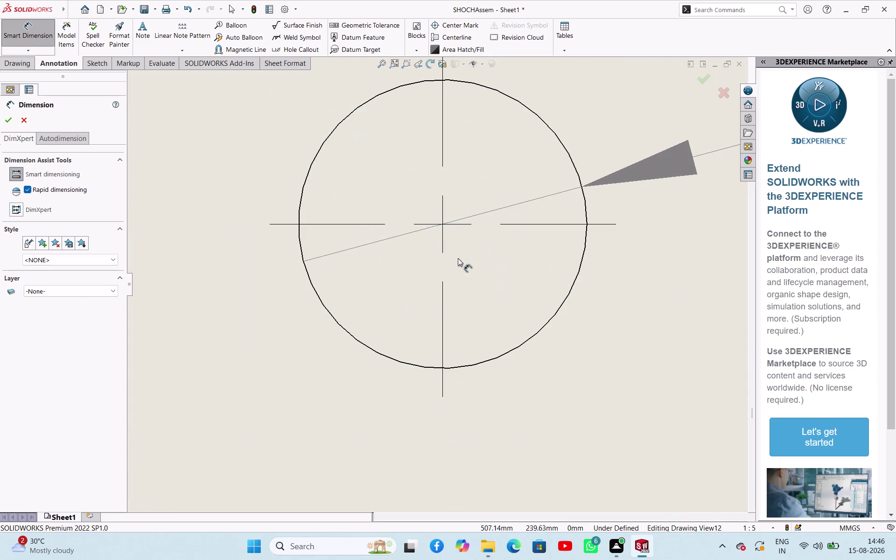
click(441, 224)
scroll(up, 3)
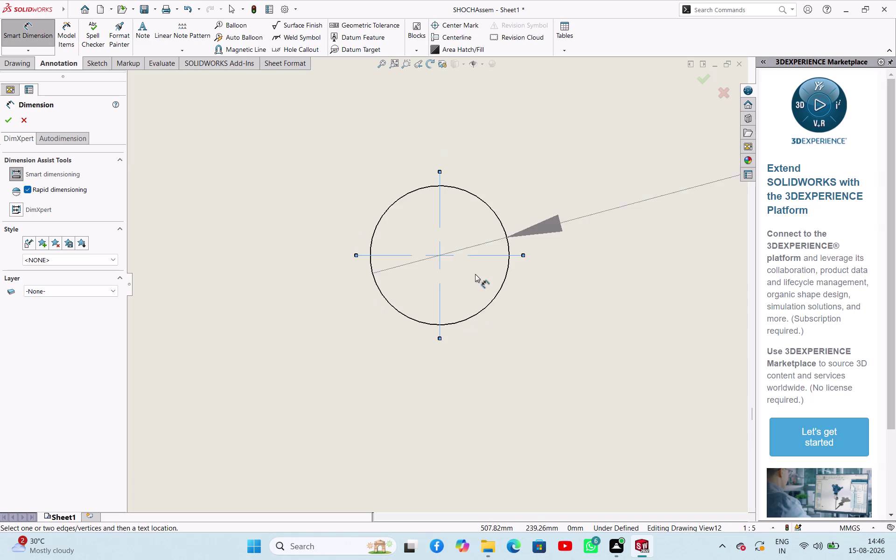
scroll(up, 3)
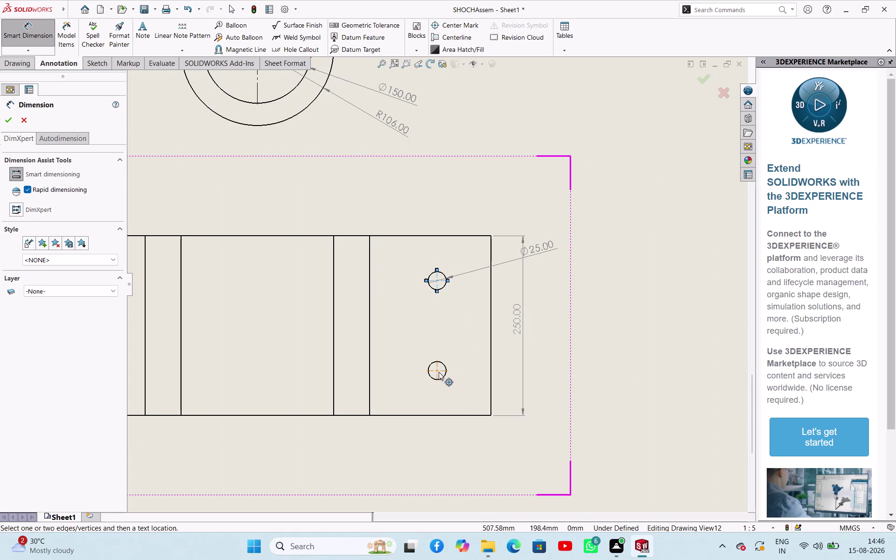
click(438, 372)
key(Escape)
Place the 75.00 dimension from the upper right hole centre to the plate's right edge.
scroll(up, 3)
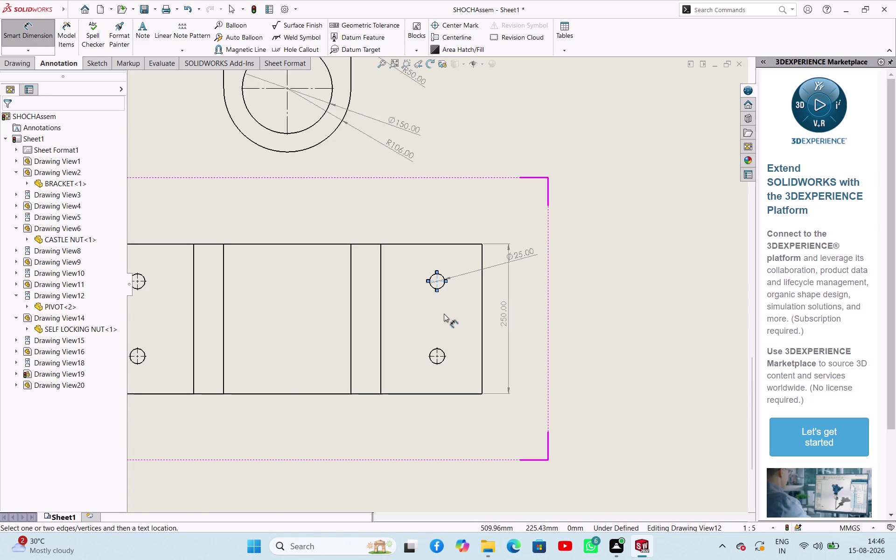
click(469, 312)
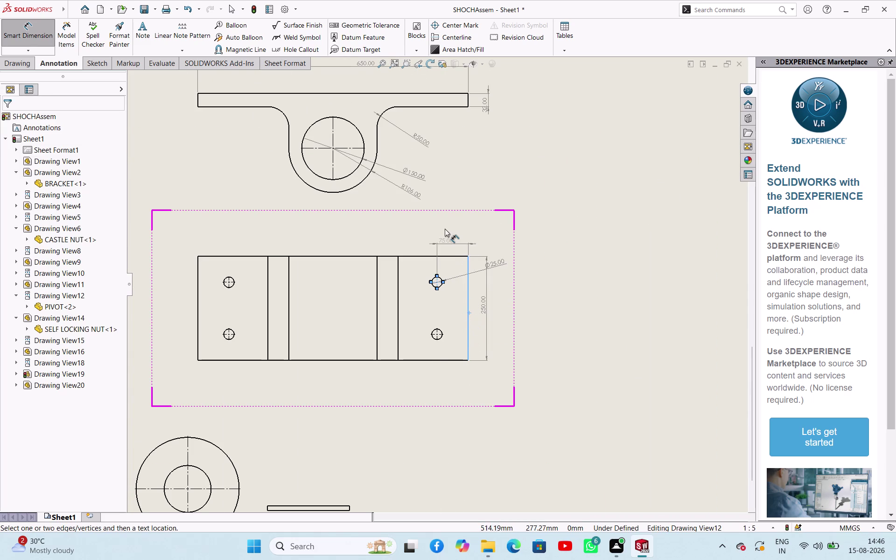
click(444, 222)
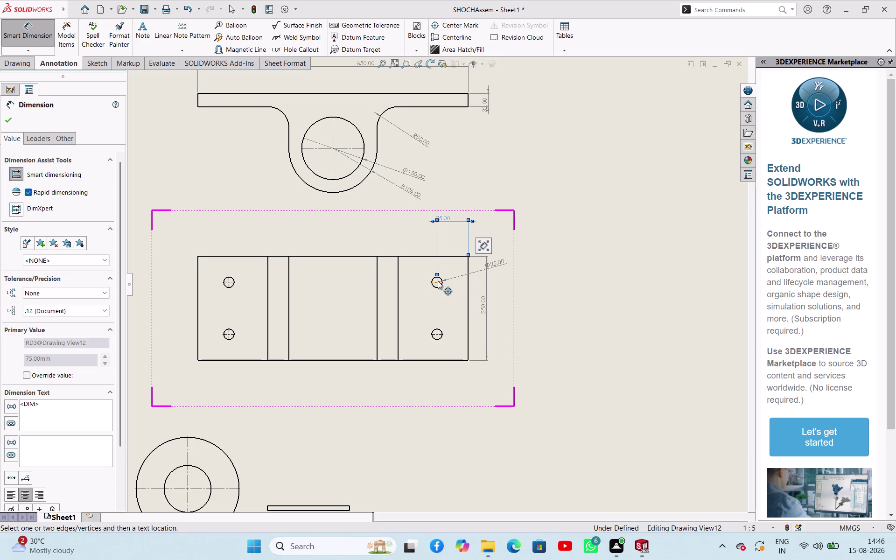
click(438, 281)
click(439, 335)
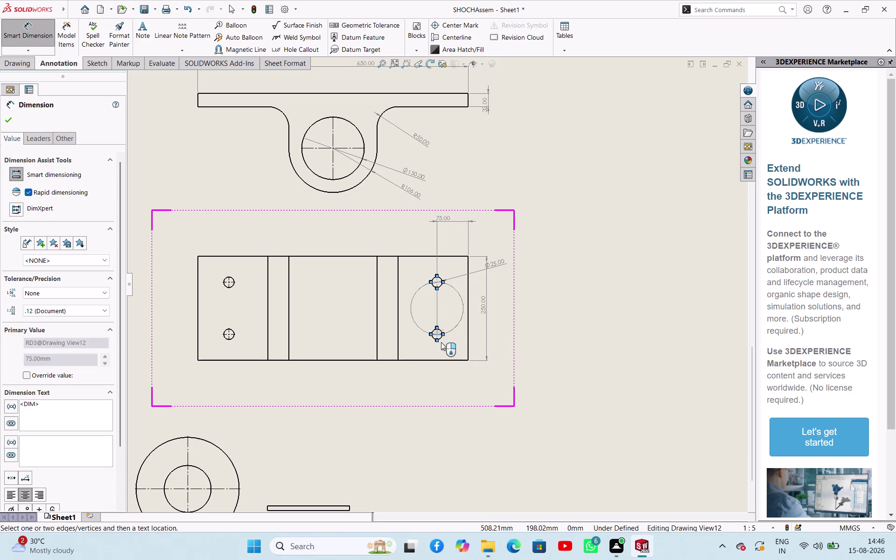
key(Escape)
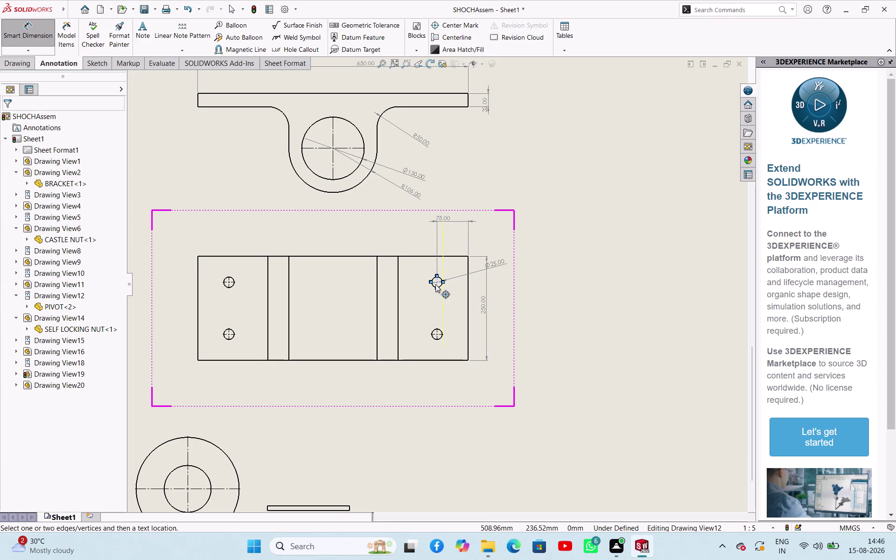
key(Escape)
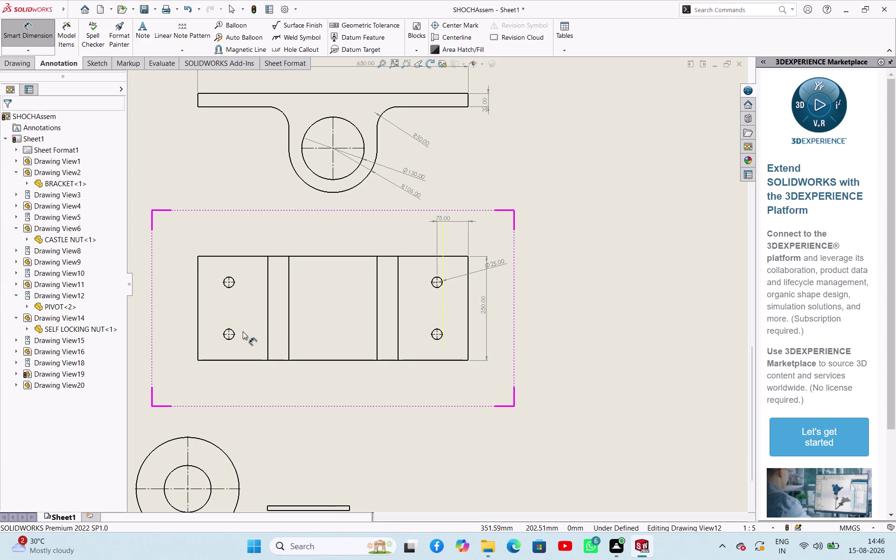
key(Escape)
scroll(up, 3)
scroll(down, 3)
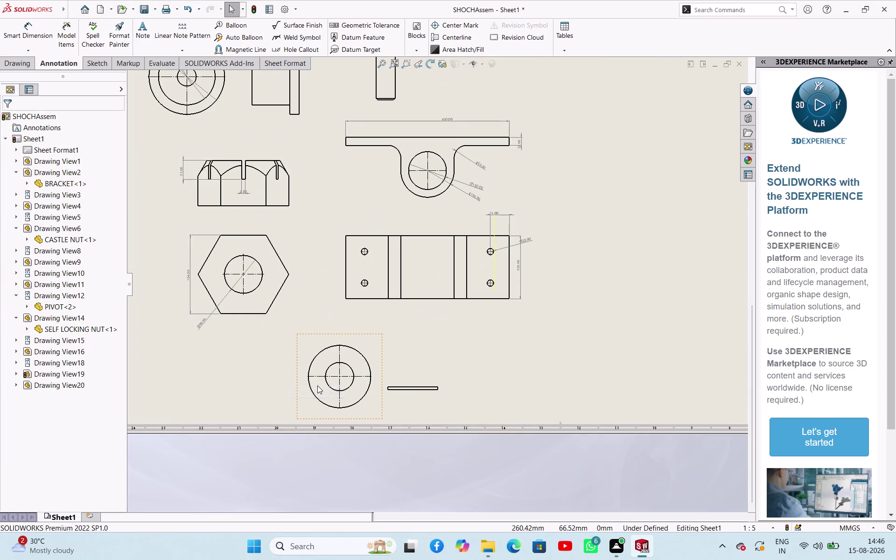
Dimension the washer's round view with Ø165 outer and Ø75 inner diameters.
click(41, 37)
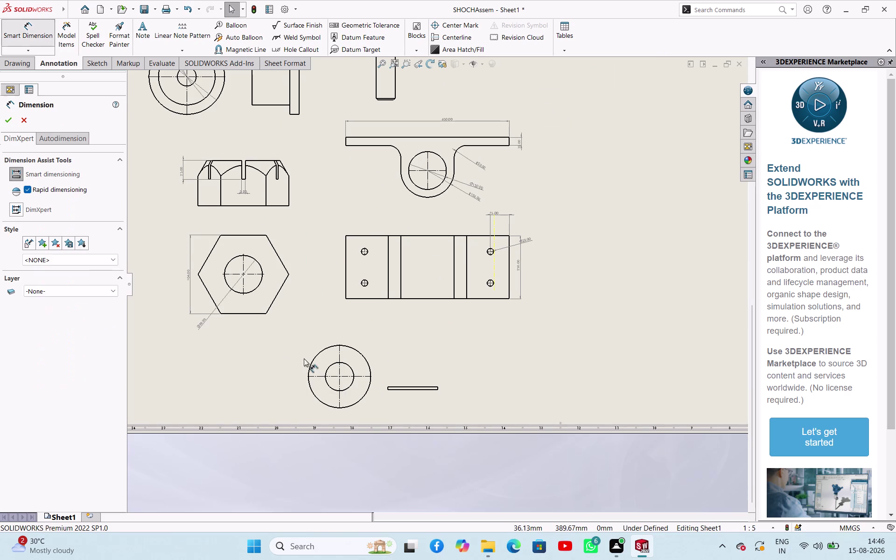
click(320, 351)
click(296, 323)
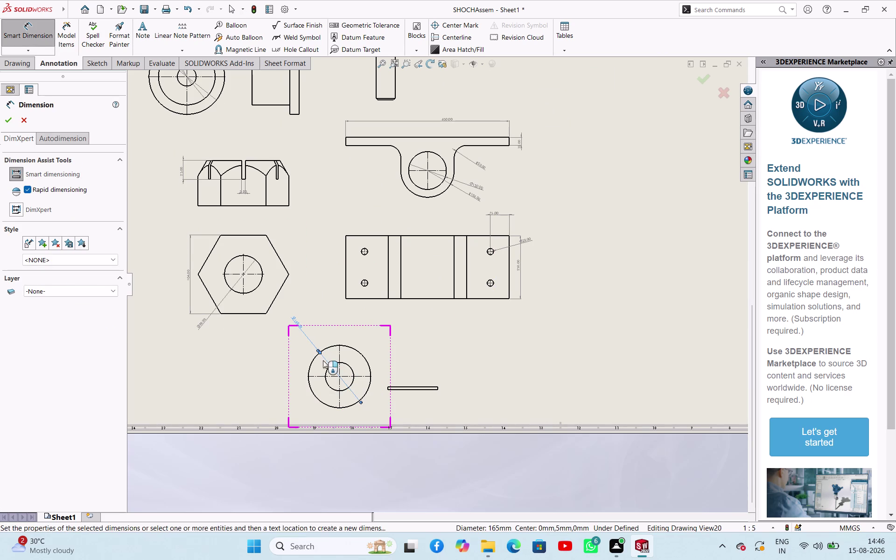
click(335, 364)
click(316, 319)
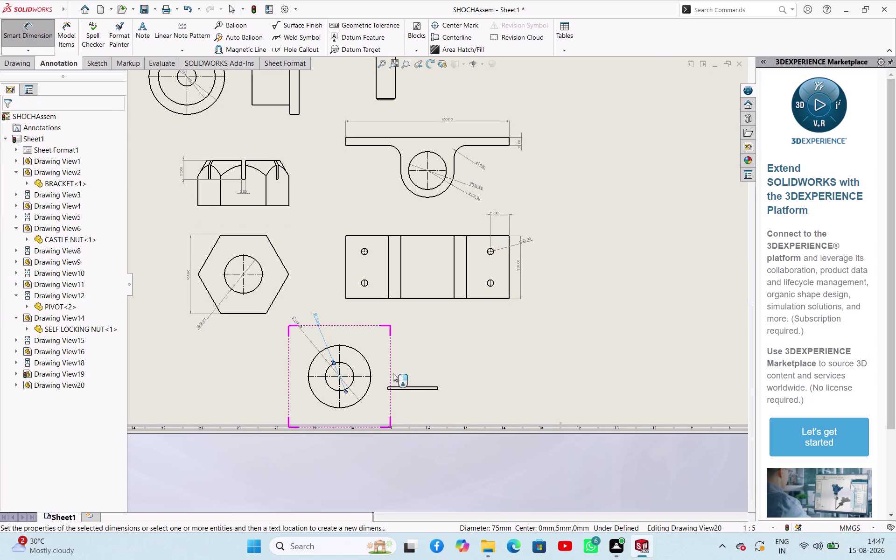
Add the 10.00 thickness dimension between the top and bottom edges of the washer's side view.
scroll(down, 3)
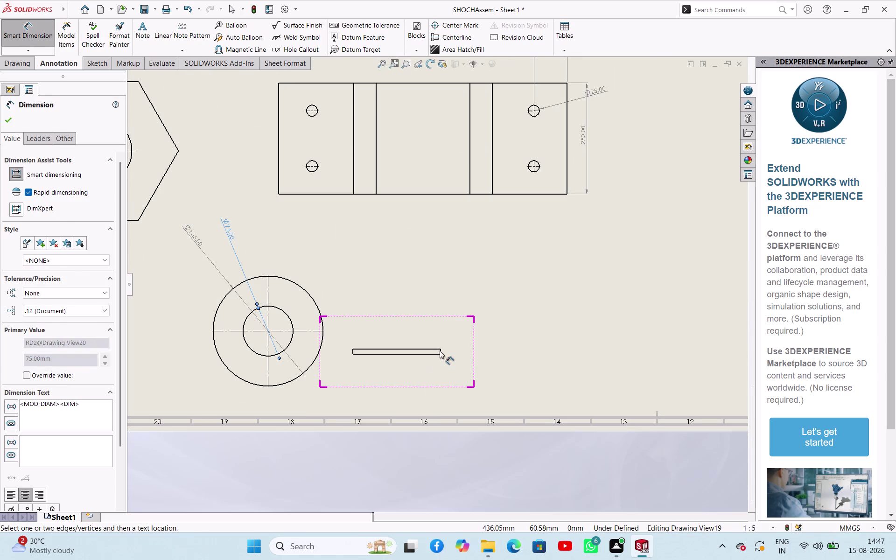
click(439, 351)
scroll(down, 3)
scroll(down, 3)
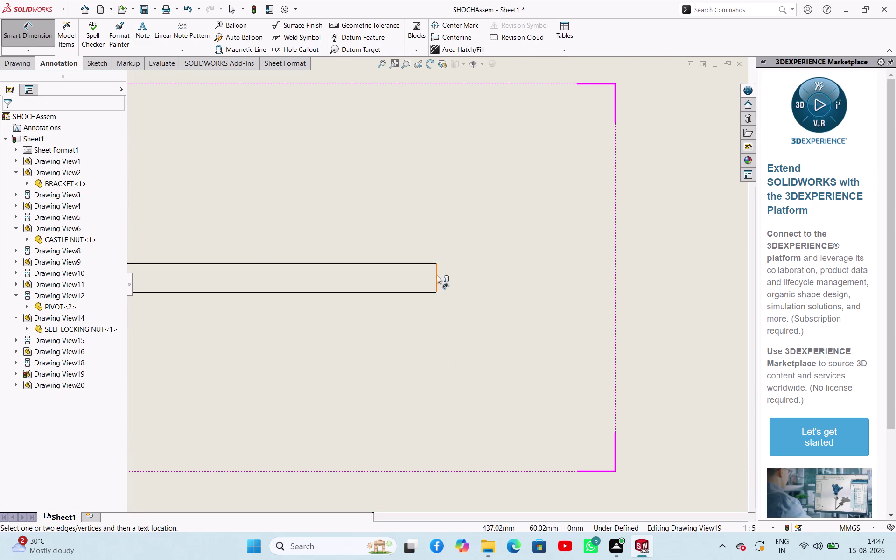
click(437, 275)
click(554, 398)
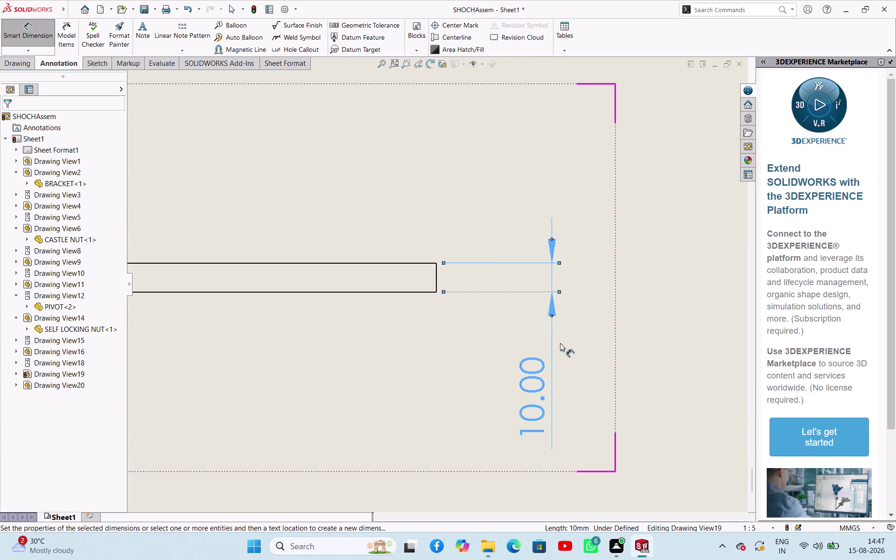
scroll(up, 3)
scroll(up, 3)
scroll(up, 3)
scroll(down, 3)
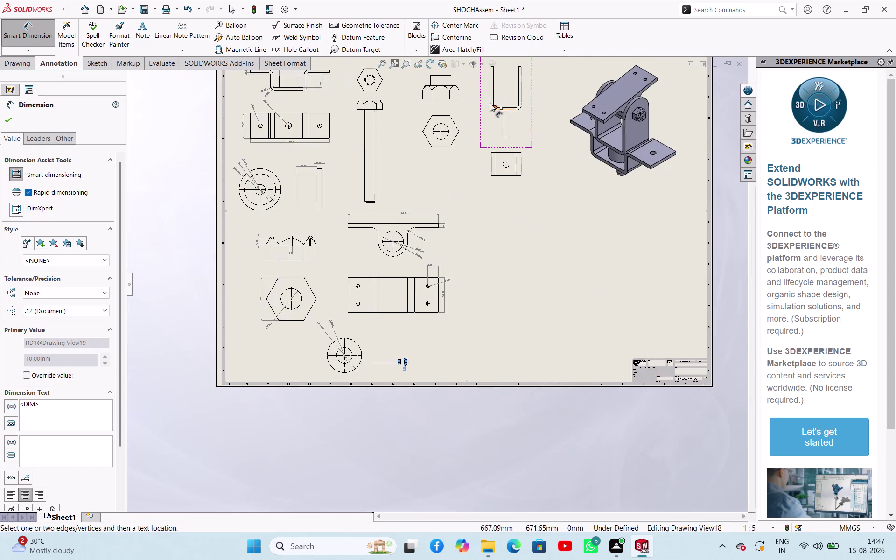
Dimension the nut's hex view with 150.00 across flats and a Ø75 hole.
scroll(down, 3)
click(419, 154)
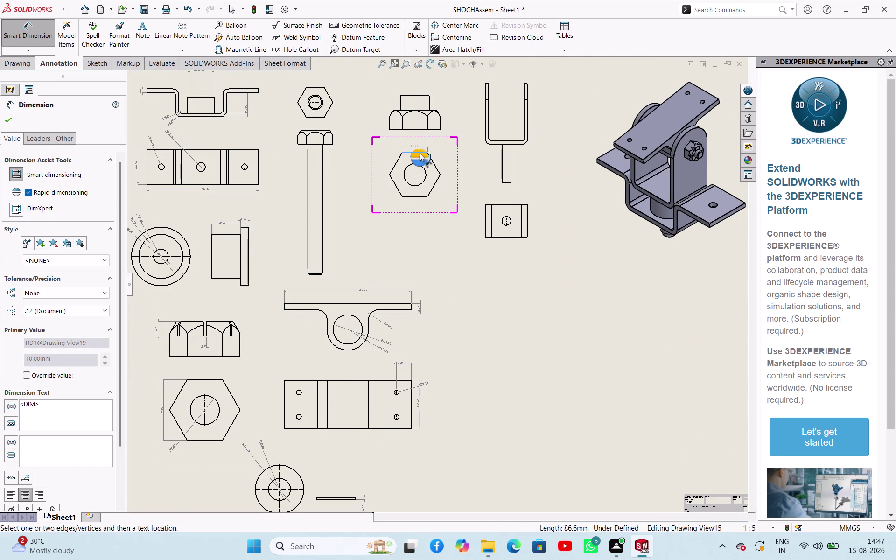
click(412, 195)
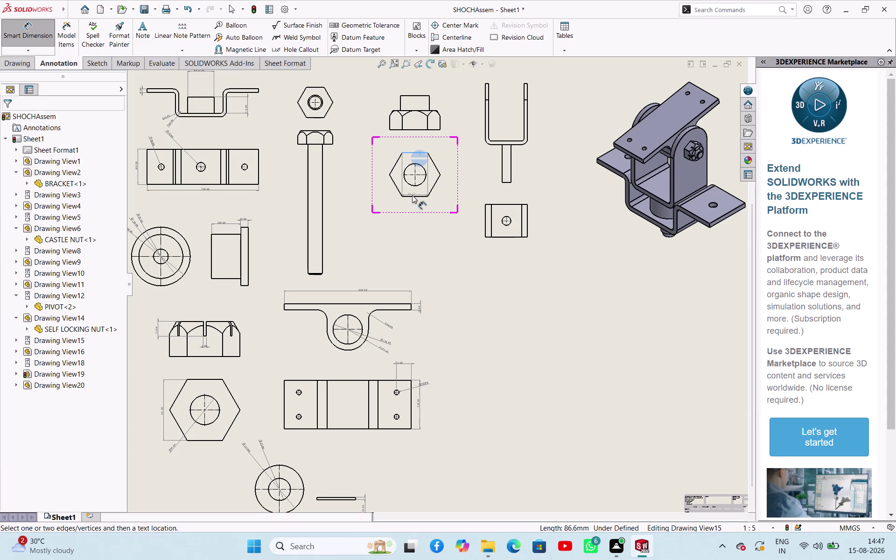
click(415, 197)
click(380, 189)
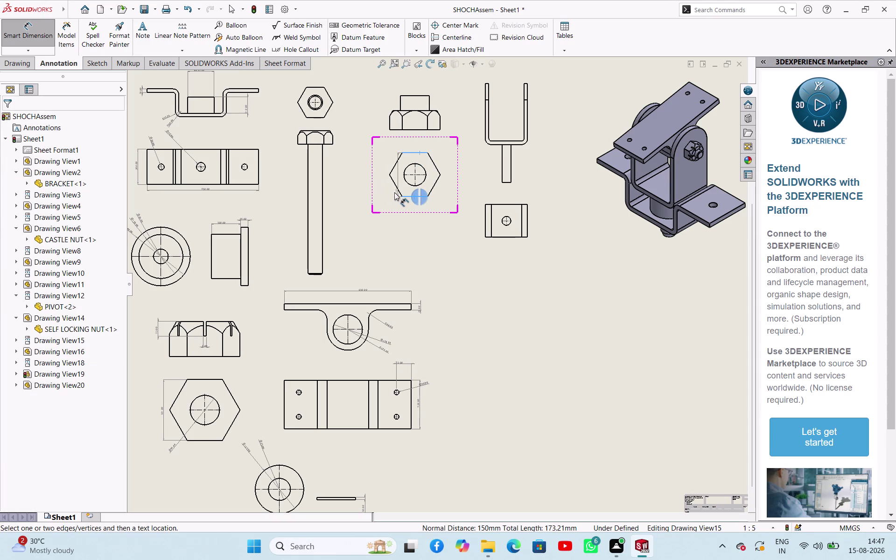
click(389, 192)
click(412, 186)
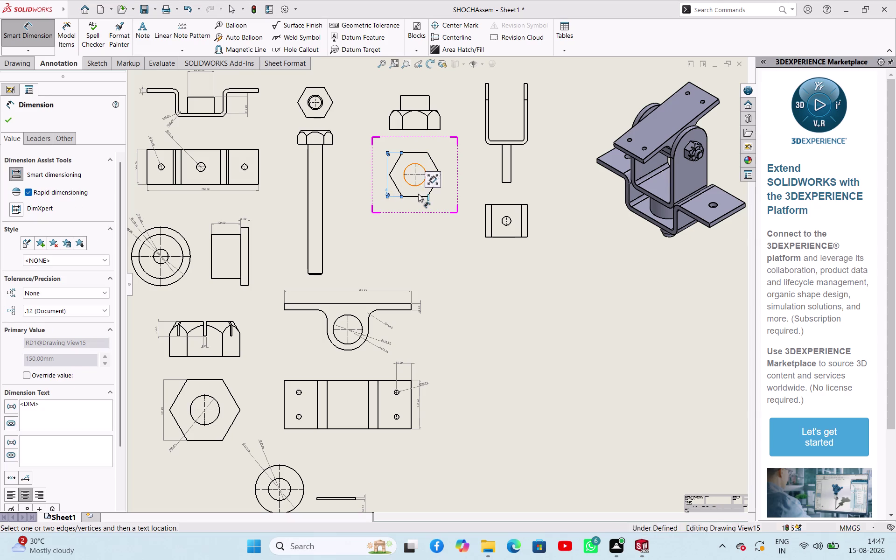
click(417, 212)
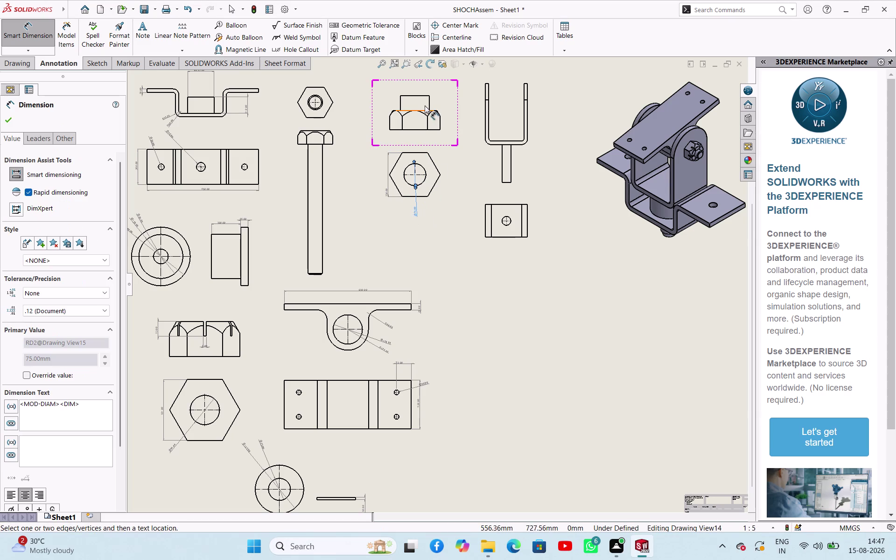
Add the 50 mm collar height and 65 mm overall height to the nut's side view.
click(419, 97)
click(419, 83)
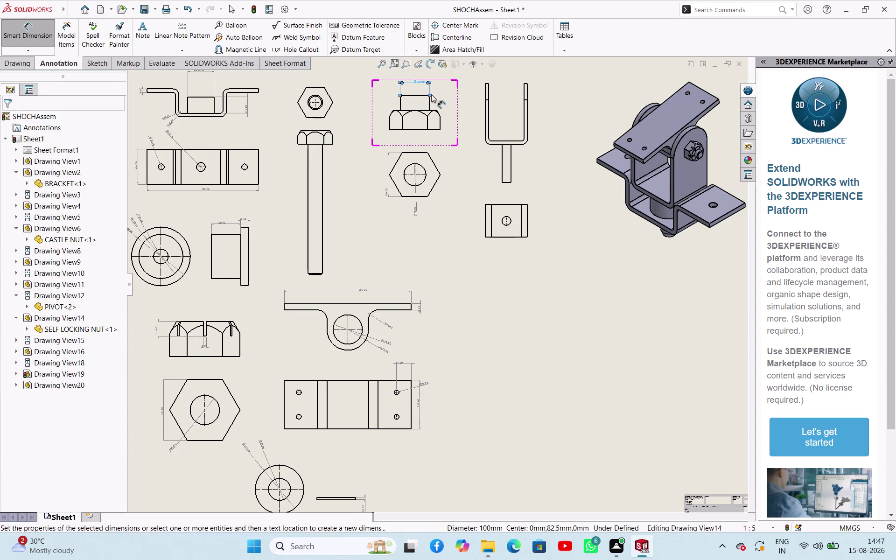
click(431, 103)
click(446, 103)
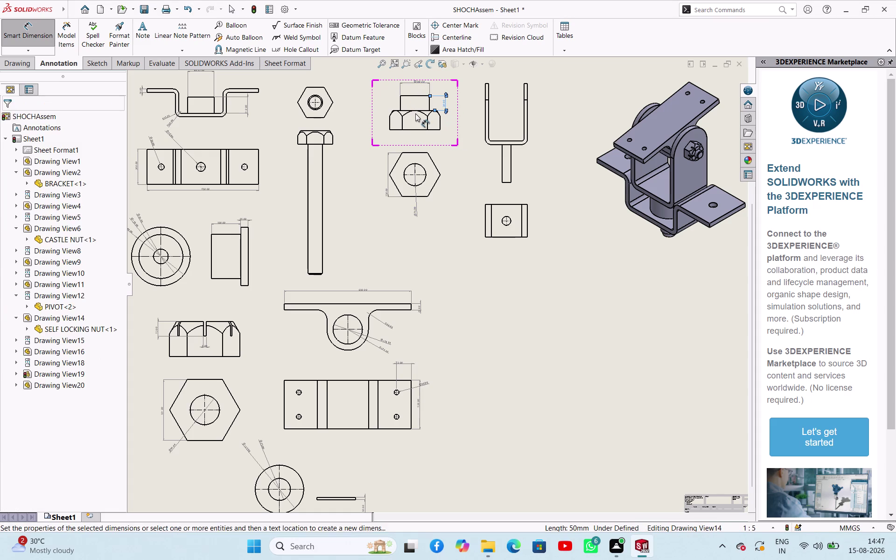
click(423, 109)
click(417, 129)
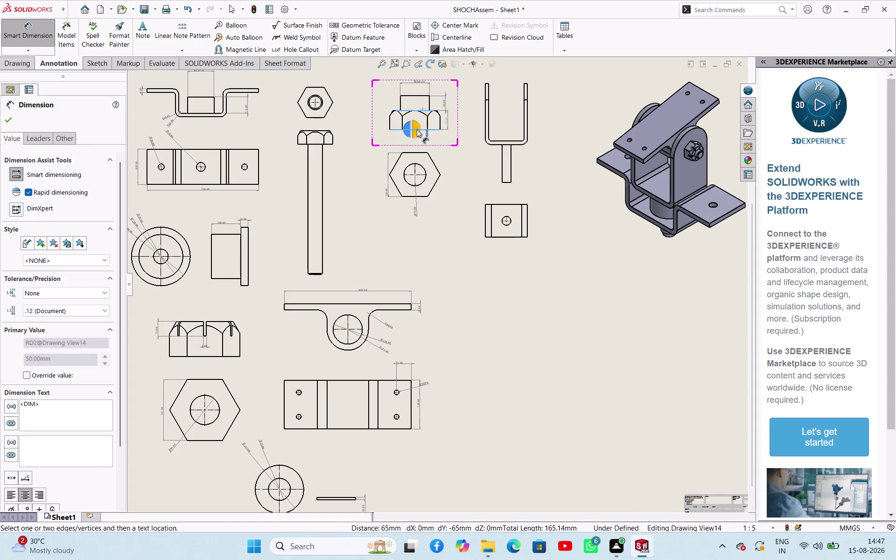
click(382, 121)
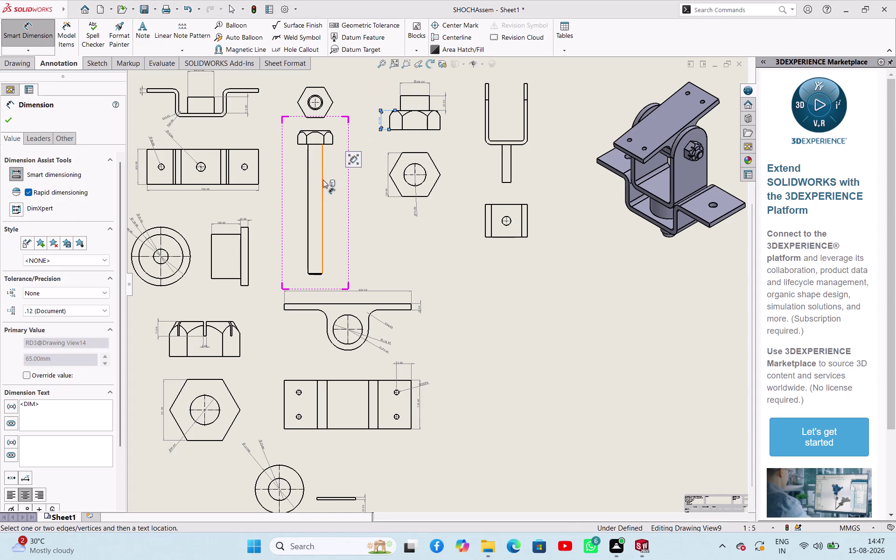
Dimension the bolt's long edge with its 441 mm length.
click(324, 181)
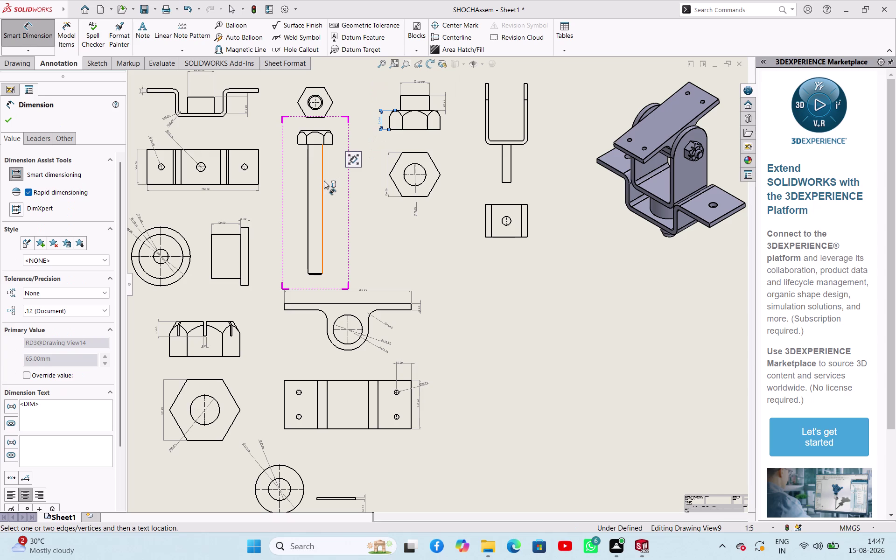
click(335, 181)
scroll(down, 3)
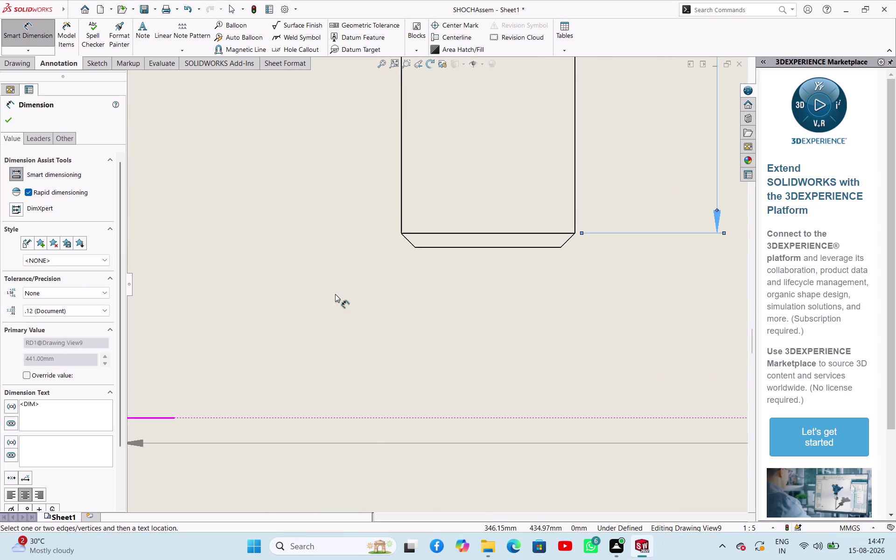
Add the 45° angle dimension to the chamfer at the bolt's end.
click(408, 241)
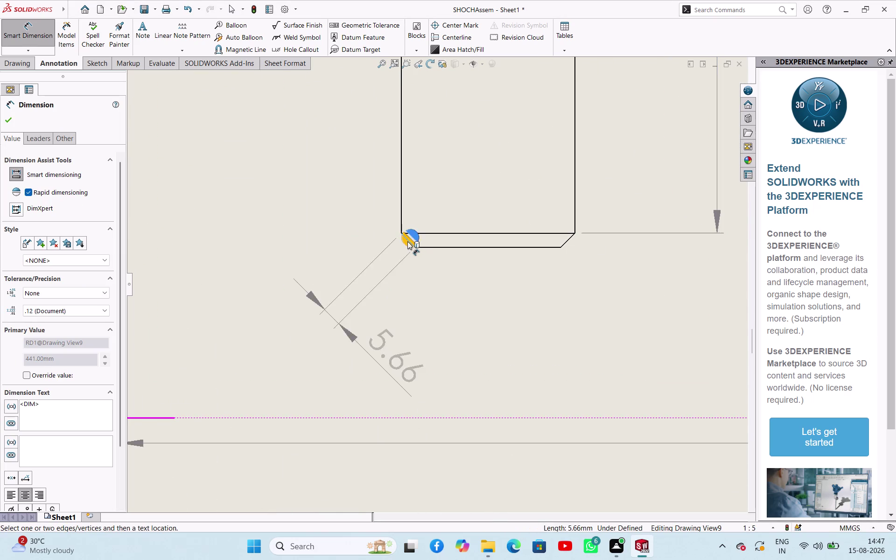
key(Escape)
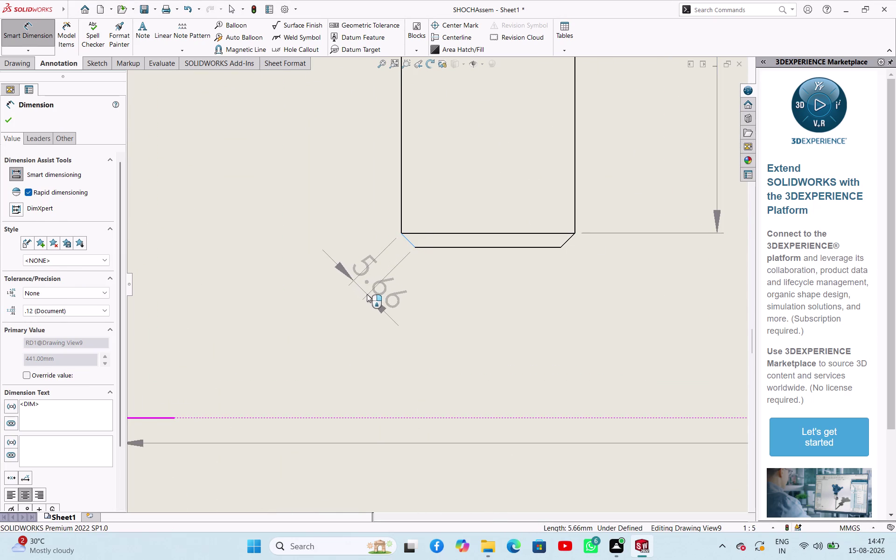
click(409, 242)
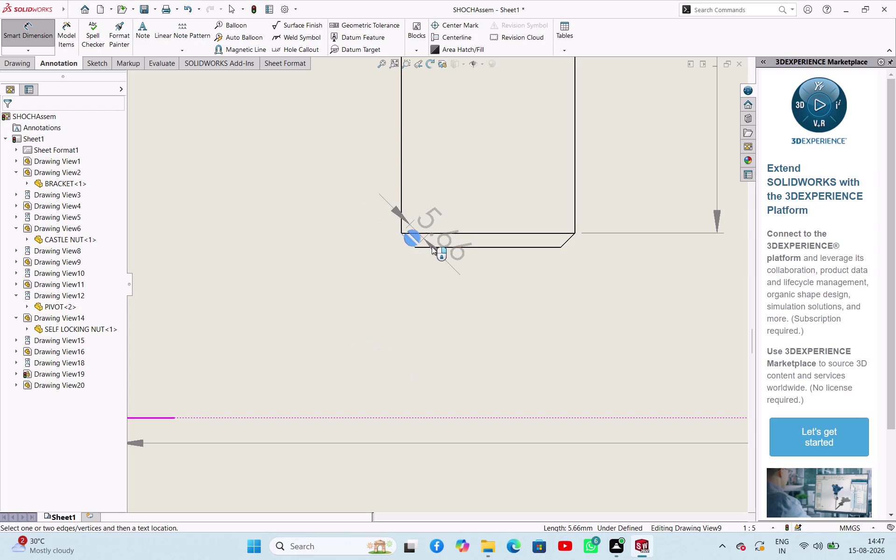
click(433, 248)
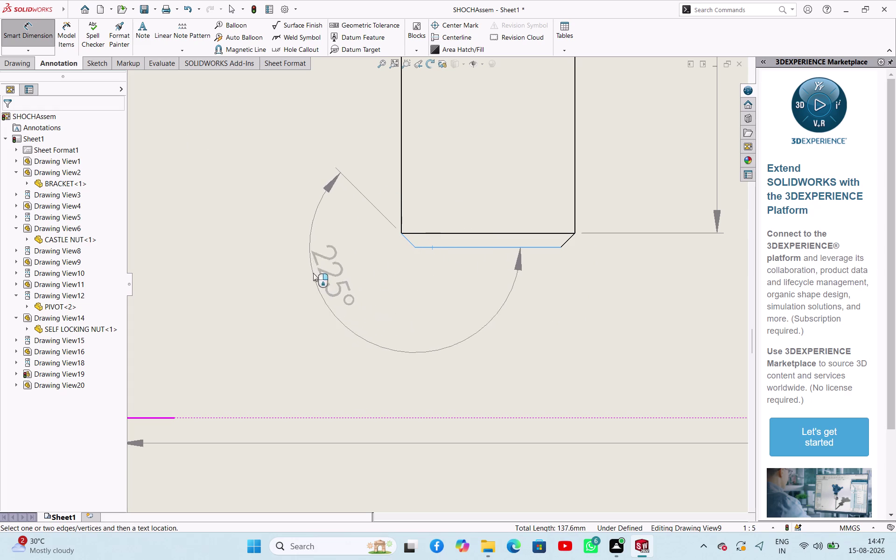
click(337, 210)
scroll(up, 3)
scroll(up, 3)
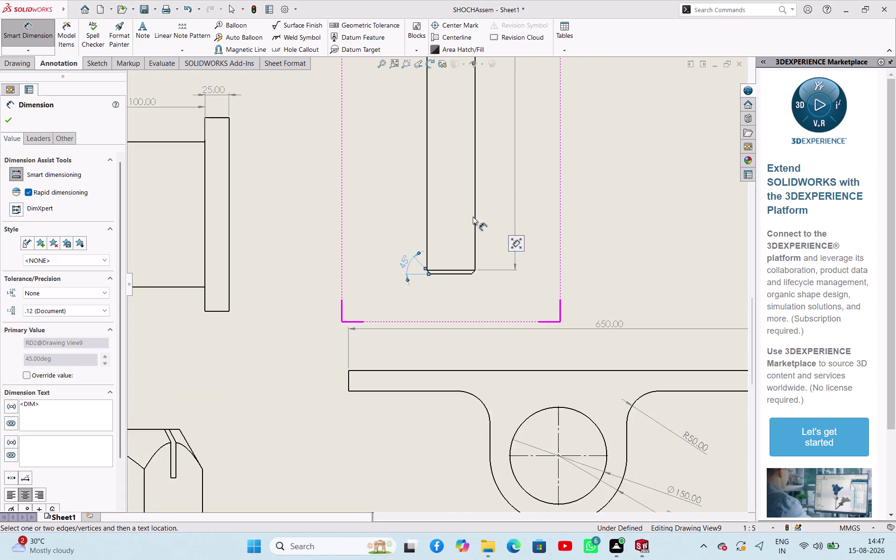
scroll(up, 3)
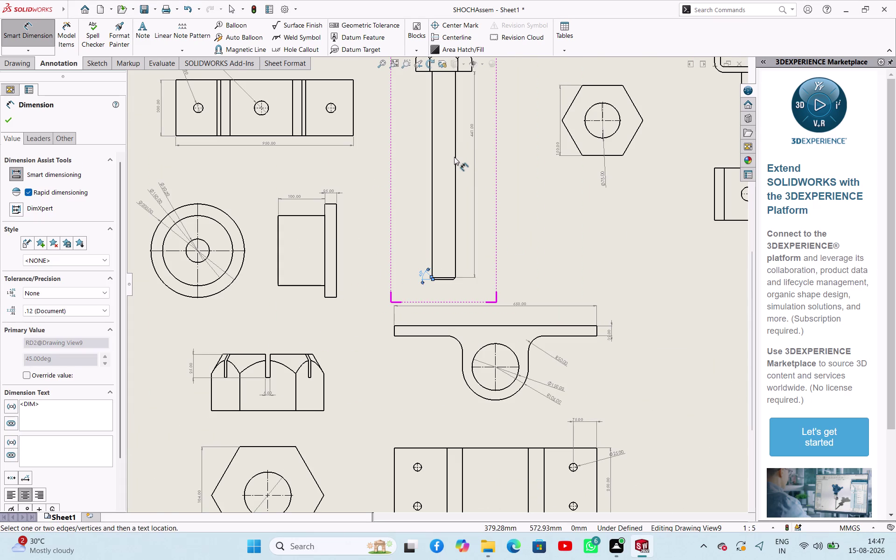
Dimension the bolt shank's Ø50 diameter between its two side edges.
click(457, 161)
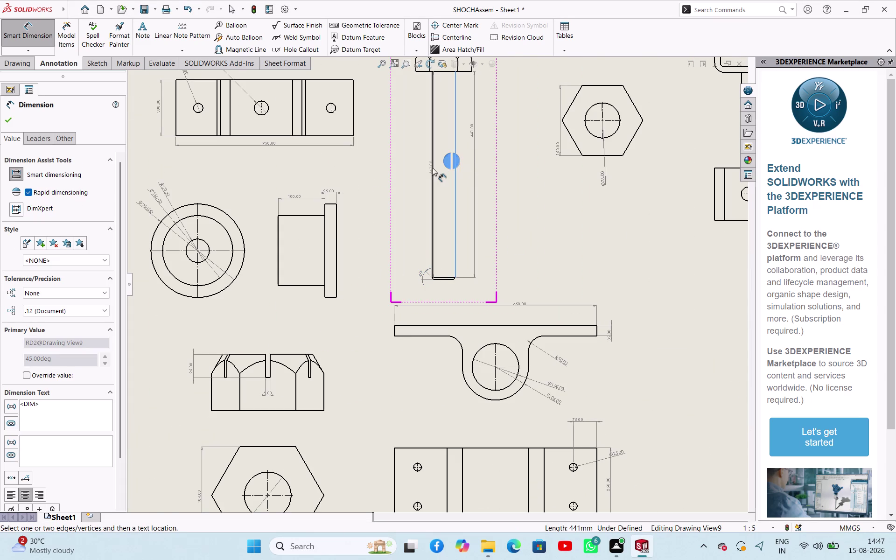
click(431, 168)
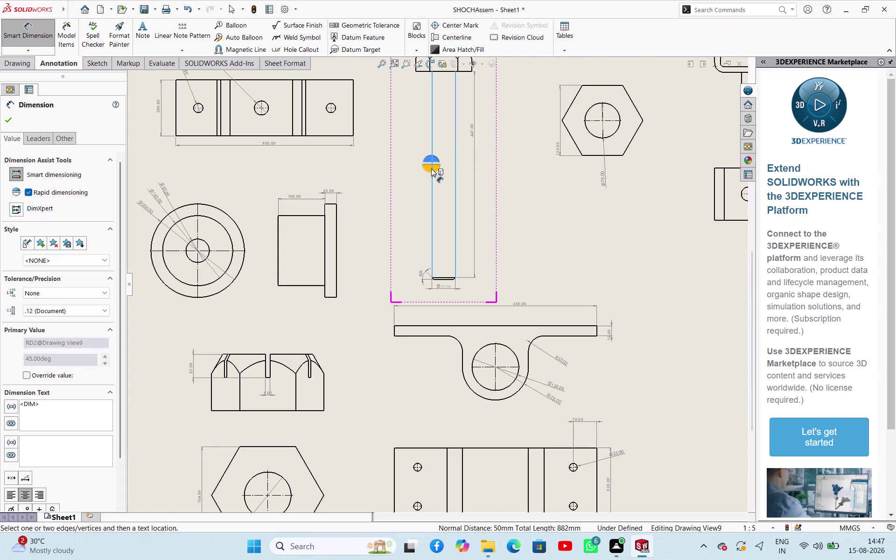
click(444, 292)
scroll(up, 3)
scroll(up, 3)
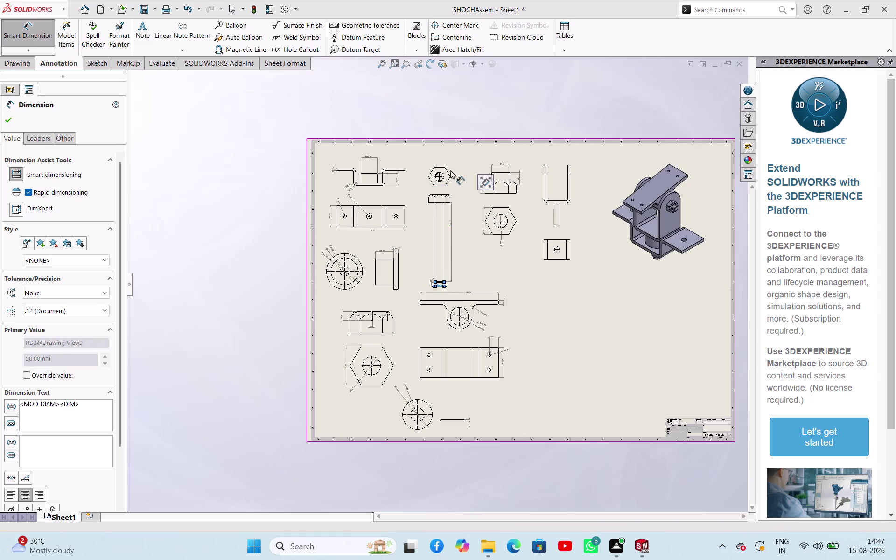
Add 104 across flats and Ø42 and Ø50 circle diameters to the nut's hex view.
scroll(down, 3)
click(439, 206)
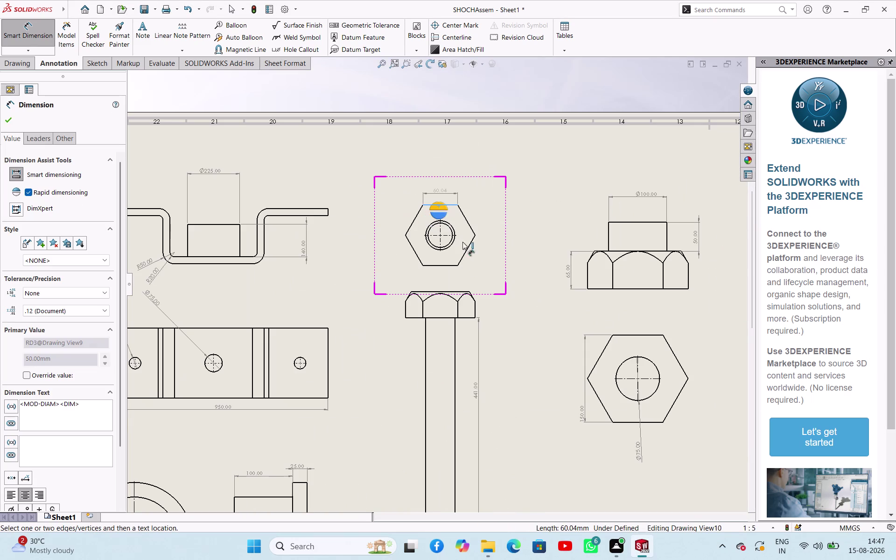
click(442, 265)
click(384, 248)
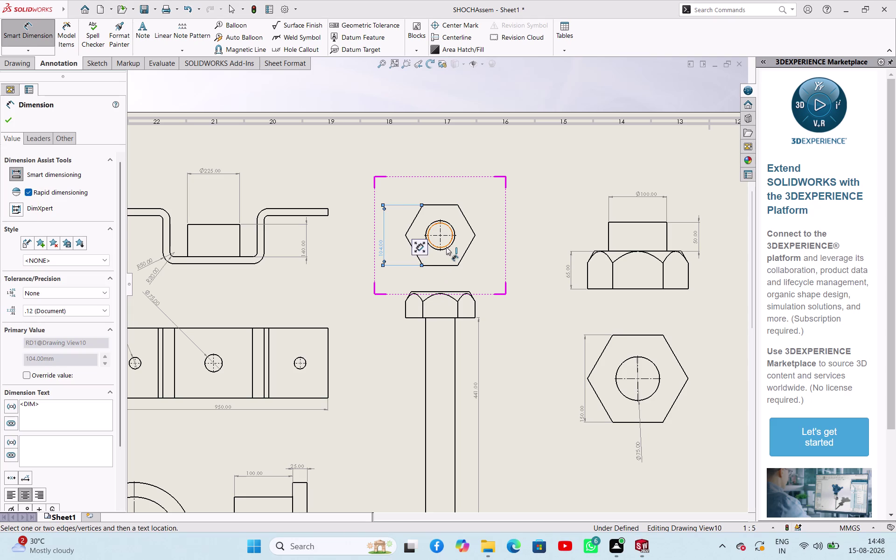
click(447, 247)
click(474, 264)
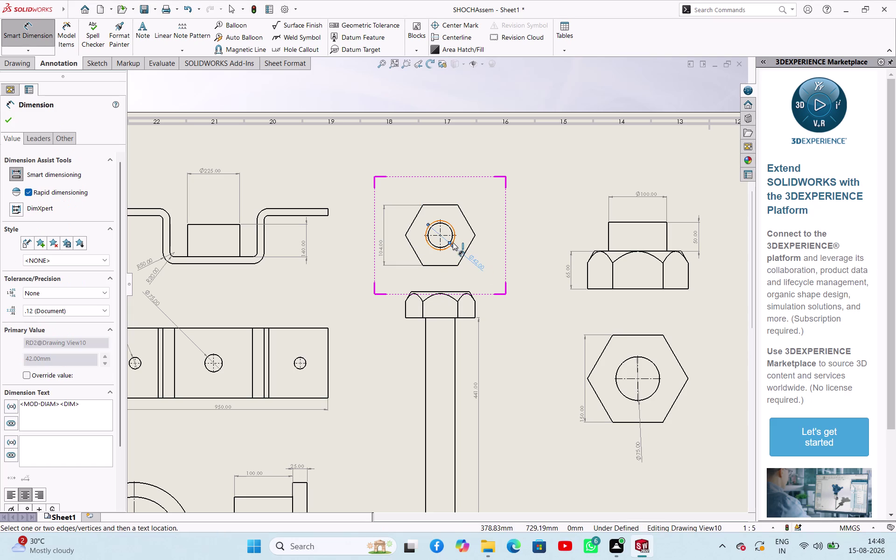
click(452, 242)
click(489, 247)
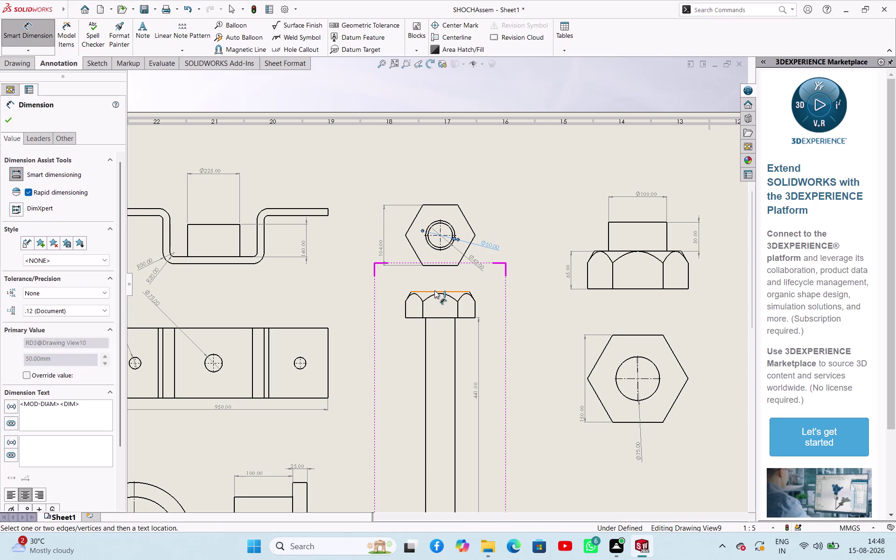
click(435, 290)
Add the 45 mm bolt head height, plus the fork stem's Ø75 diameter and 325 mm length.
click(443, 317)
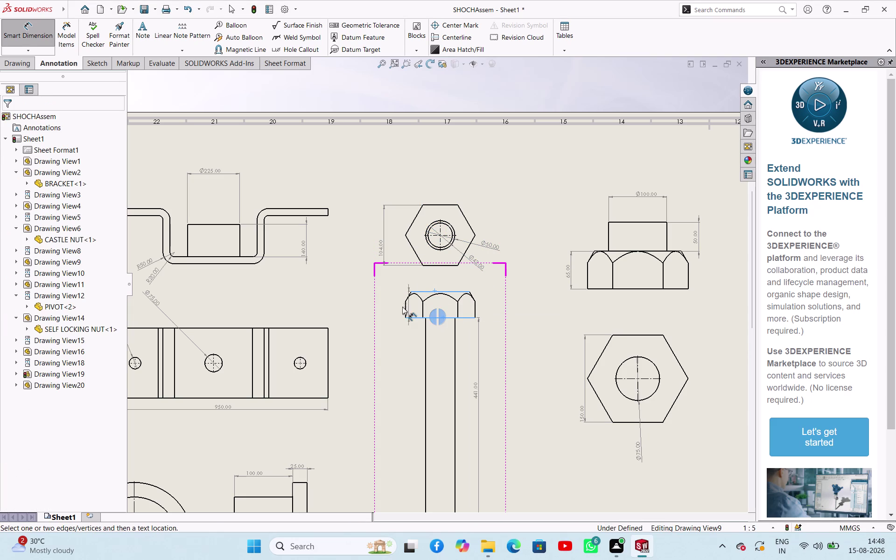
click(395, 305)
scroll(up, 3)
scroll(up, 3)
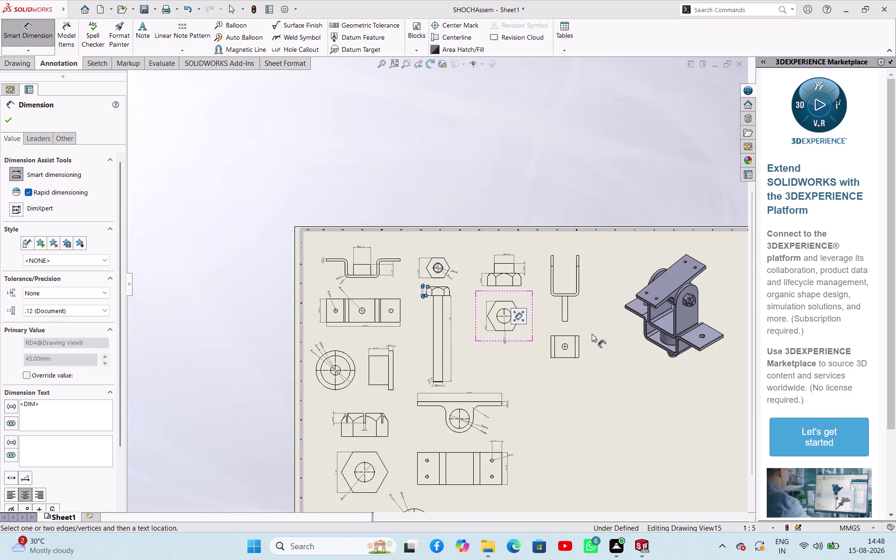
scroll(down, 3)
scroll(down, 3)
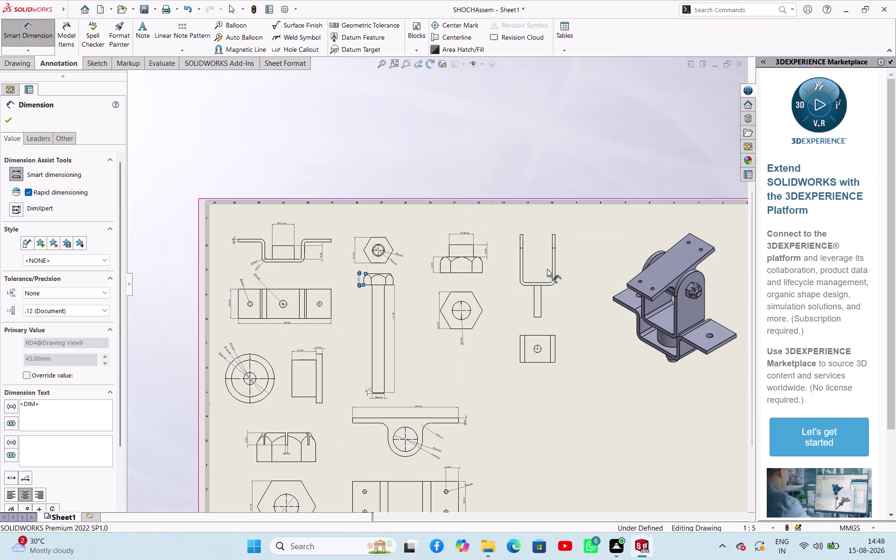
scroll(down, 3)
click(522, 312)
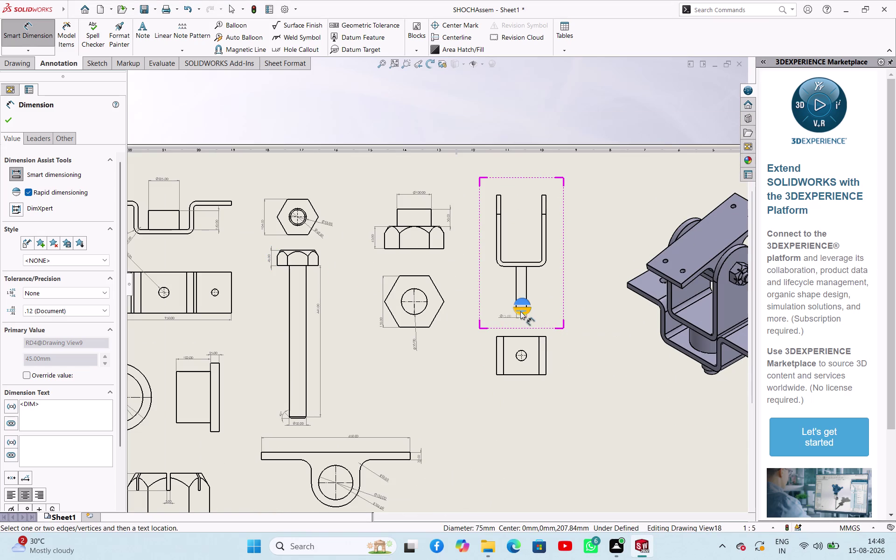
click(496, 313)
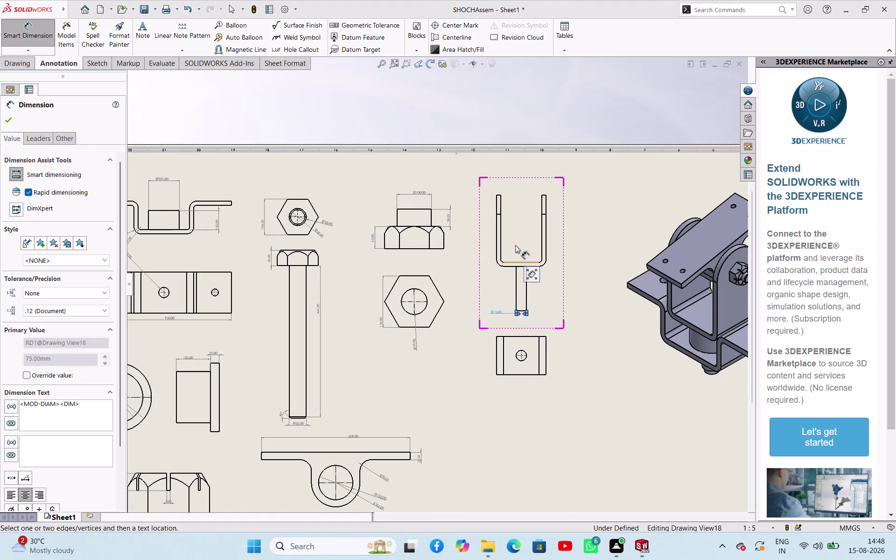
click(527, 290)
click(537, 295)
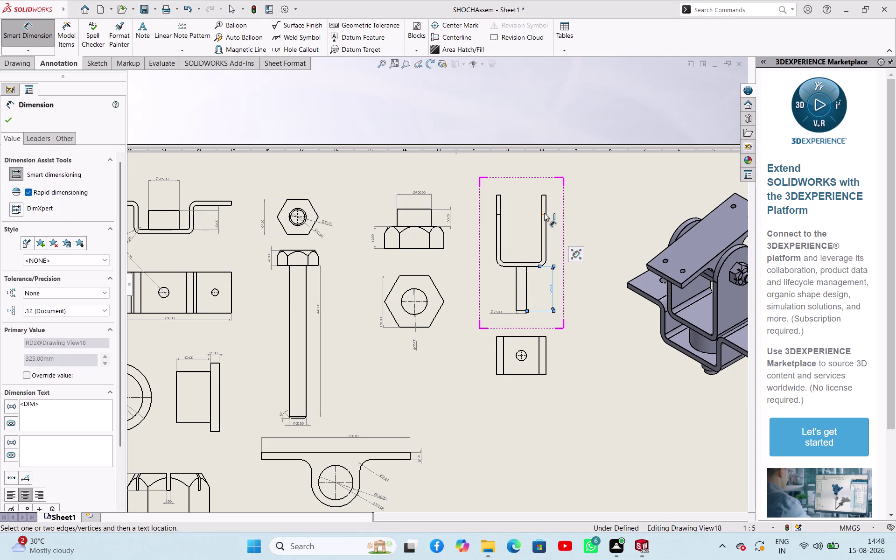
Dimension the block's top edge with its 360 mm width.
scroll(down, 3)
scroll(down, 3)
scroll(up, 3)
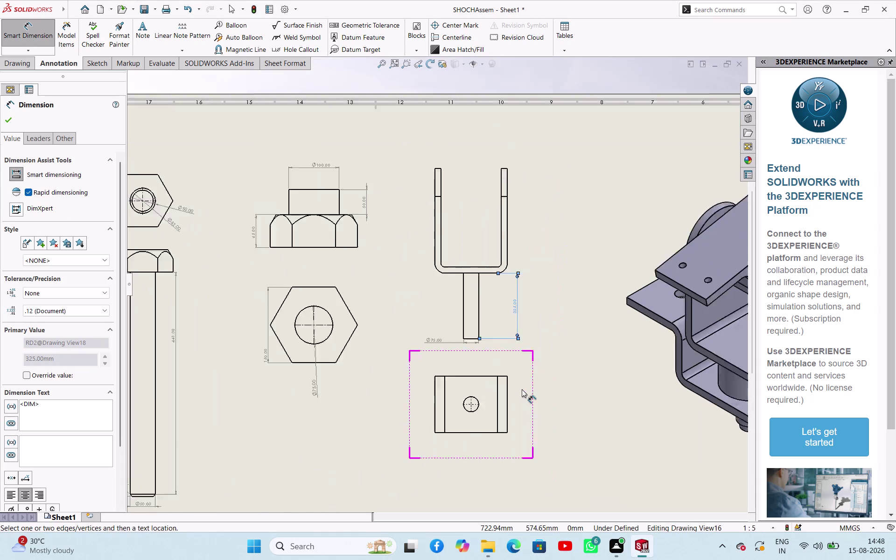
scroll(up, 3)
scroll(down, 3)
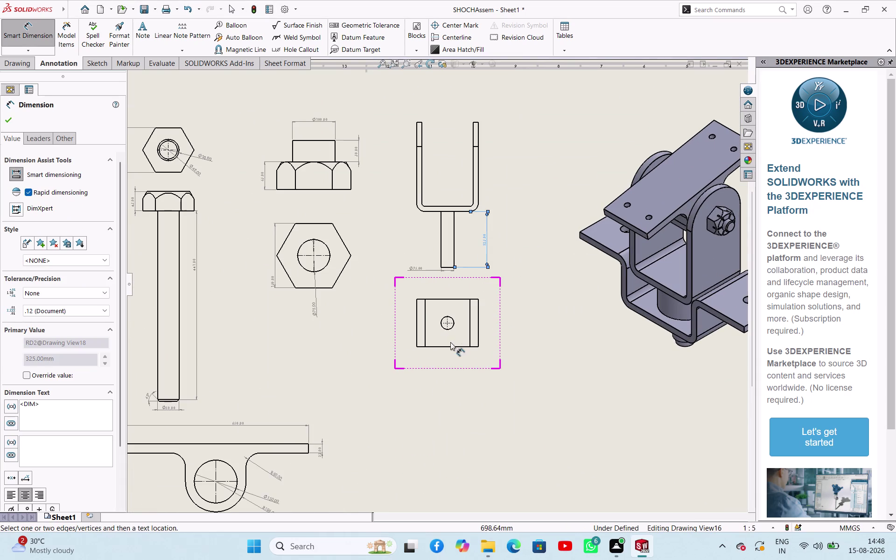
click(449, 330)
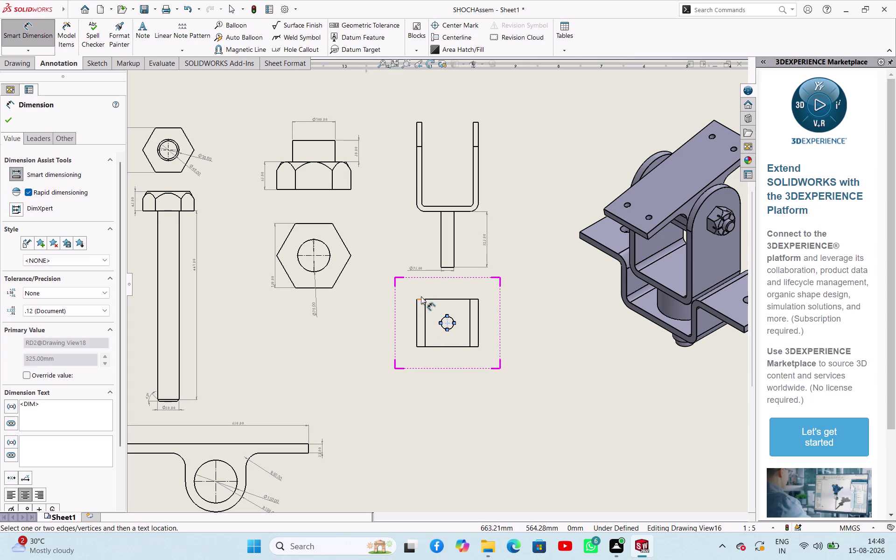
click(440, 300)
key(Escape)
key(Escape)
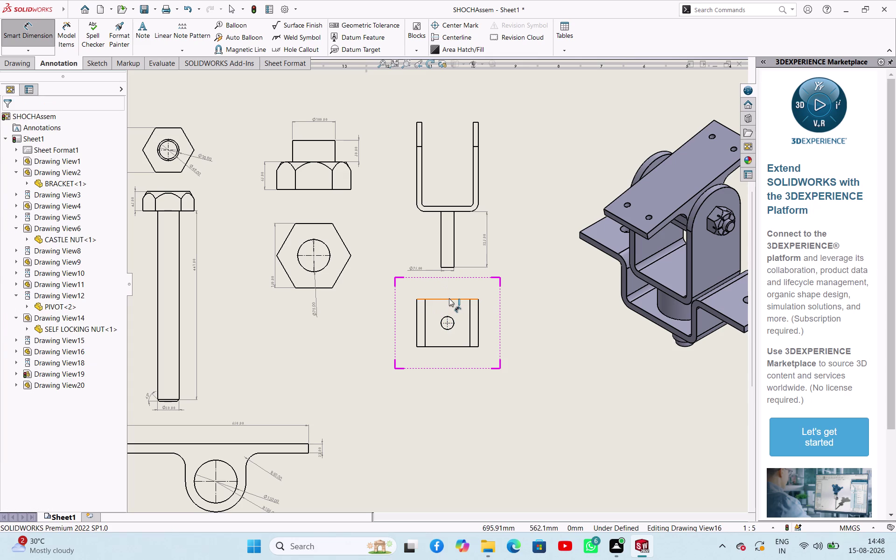
click(450, 299)
click(449, 286)
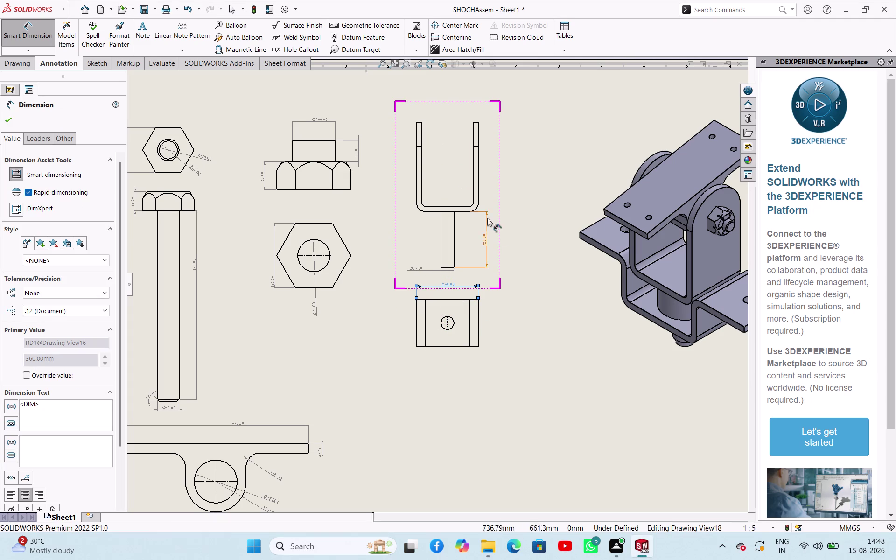
scroll(up, 3)
scroll(down, 3)
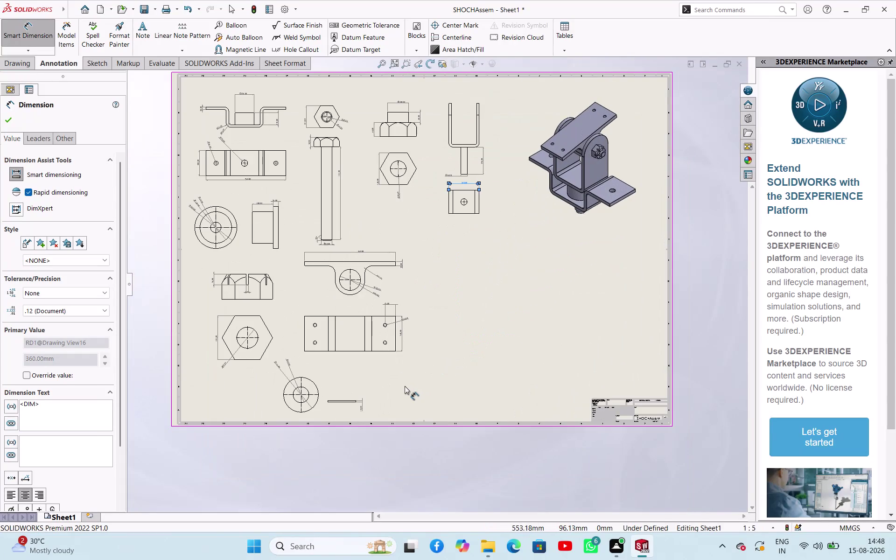
scroll(up, 3)
scroll(down, 3)
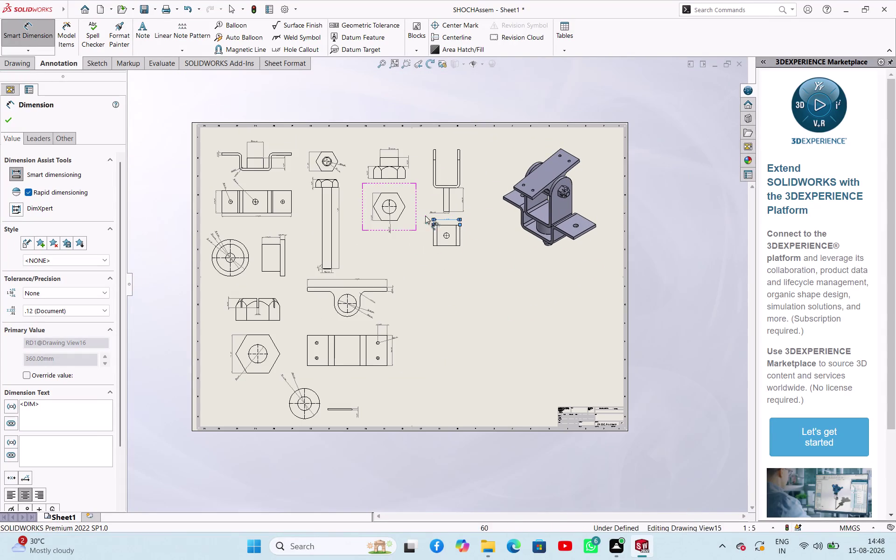
Insert a bom-standard Bill of Materials from the isometric assembly view and place it on the sheet.
right_click(656, 237)
click(668, 275)
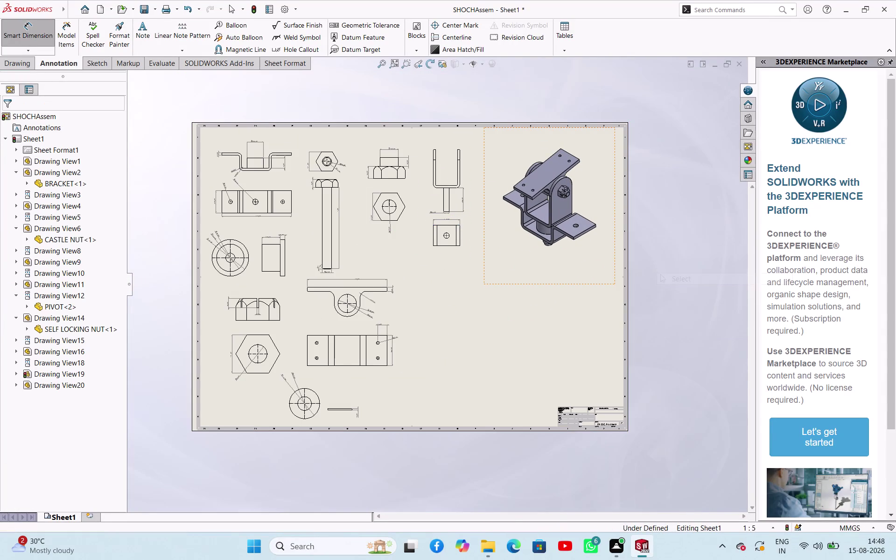
click(465, 320)
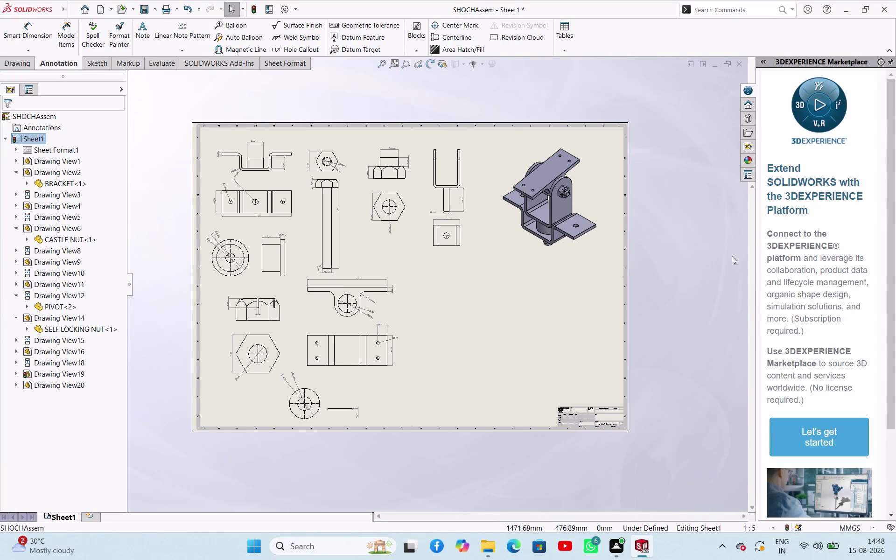
click(568, 46)
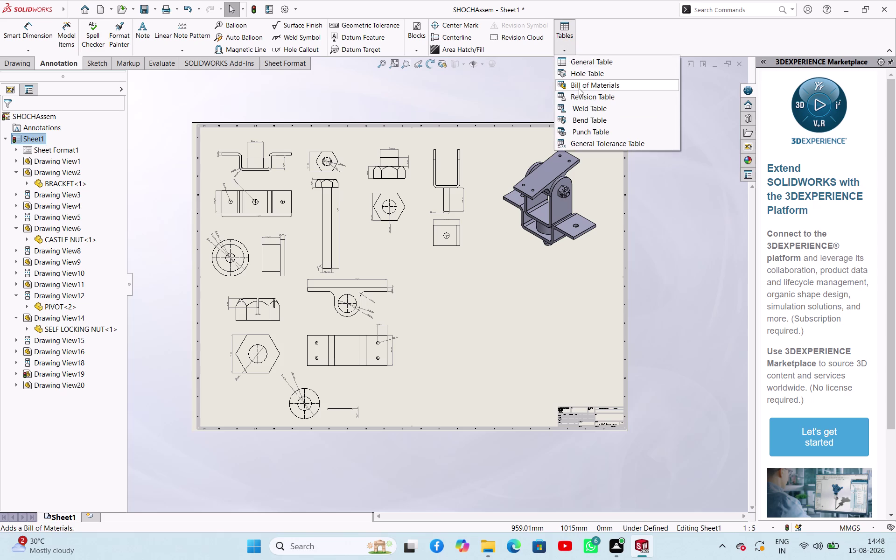
click(579, 88)
click(558, 197)
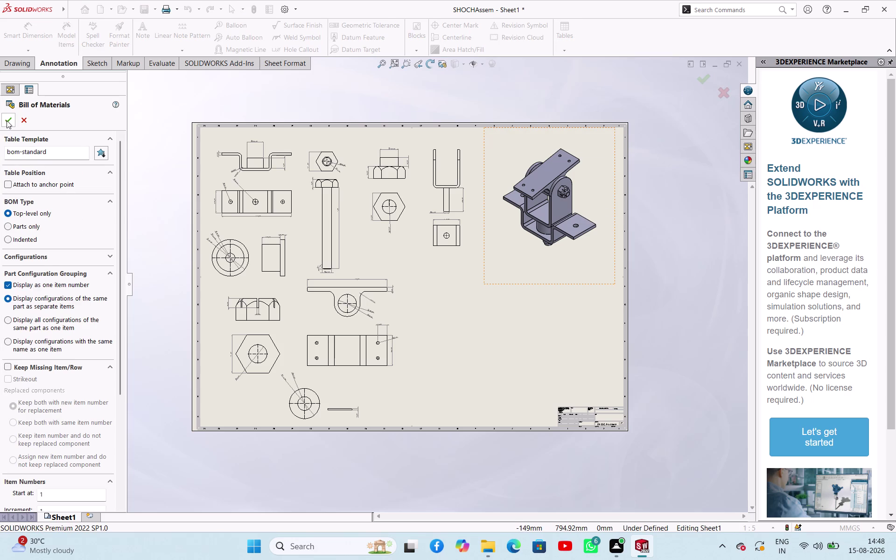
click(7, 120)
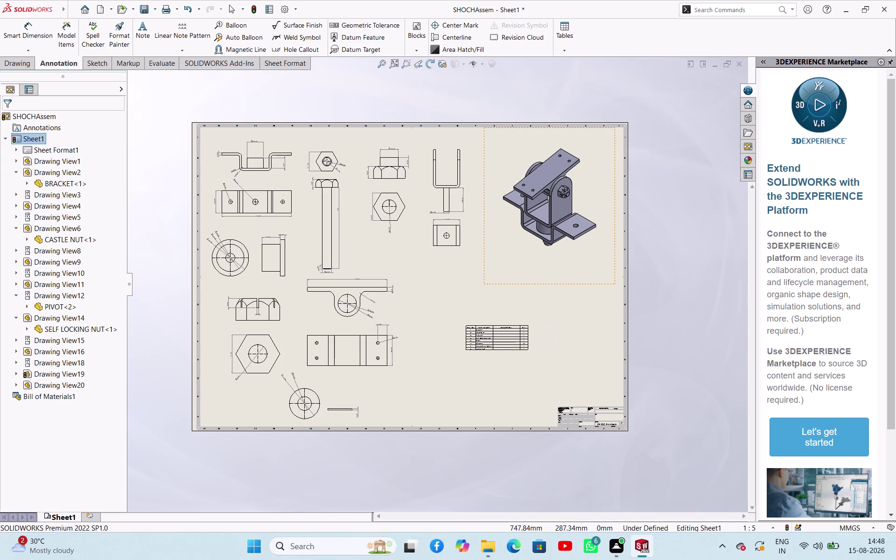
click(492, 320)
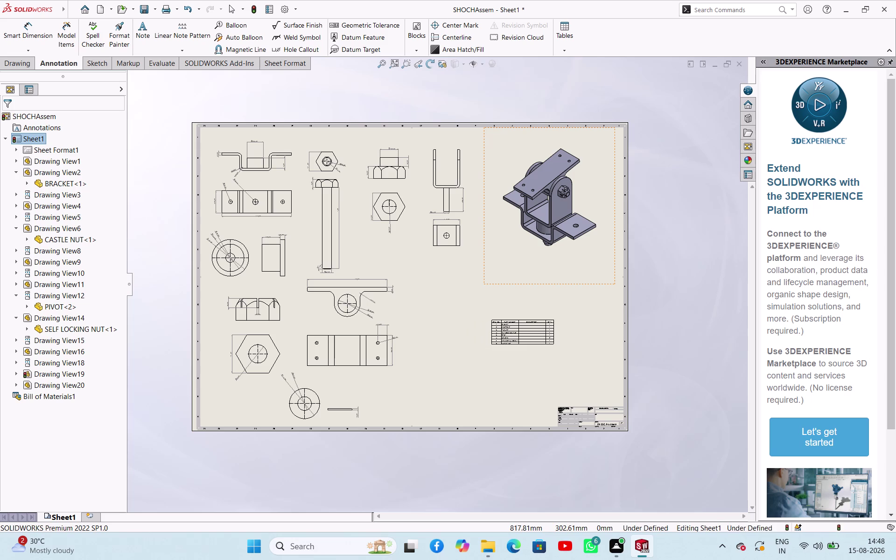
scroll(down, 3)
scroll(down, 3)
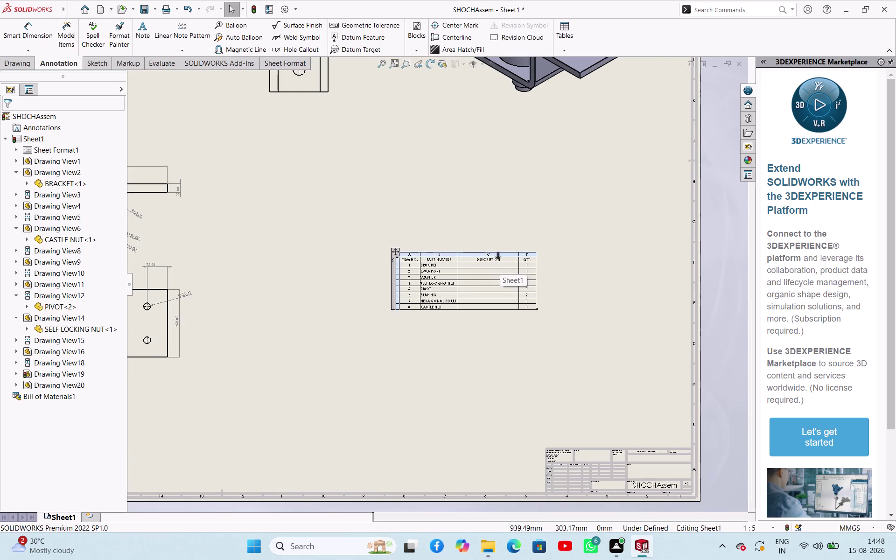
Delete the DESCRIPTION column and stretch the Bill of Materials from its corner.
click(498, 255)
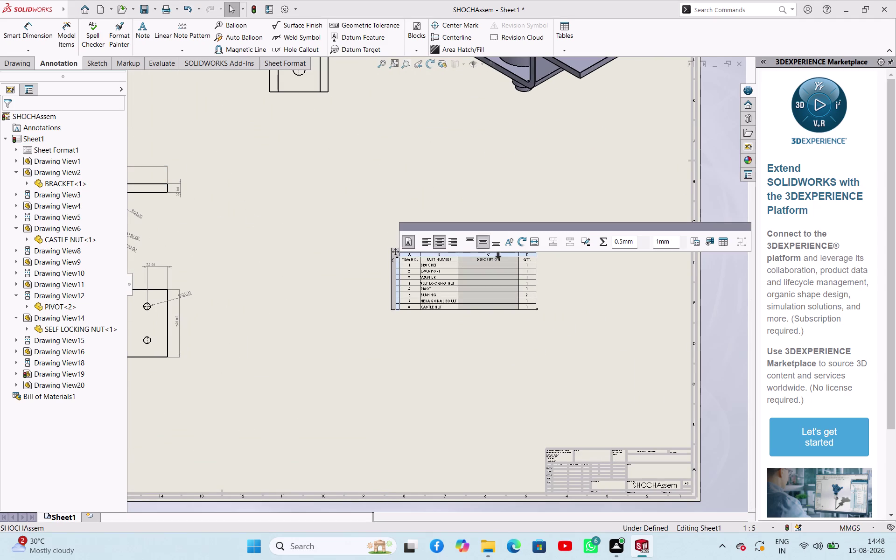
key(Delete)
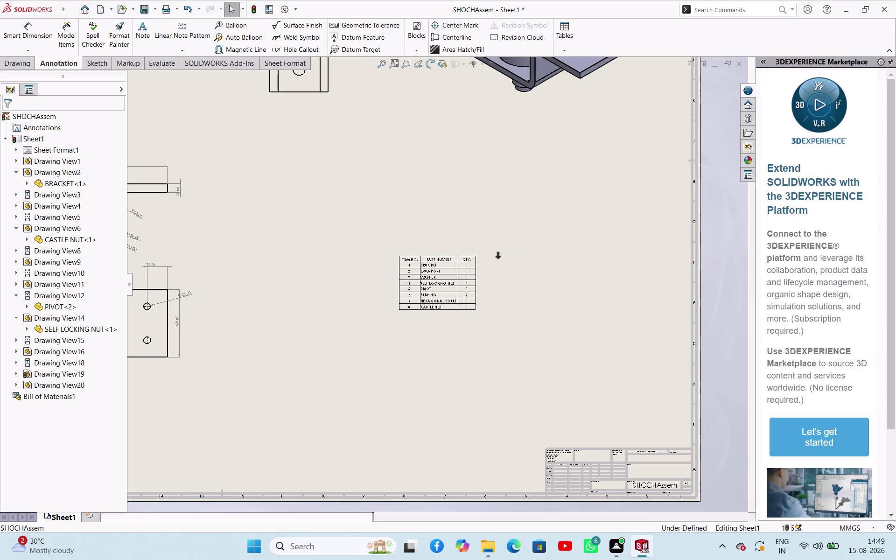
scroll(down, 3)
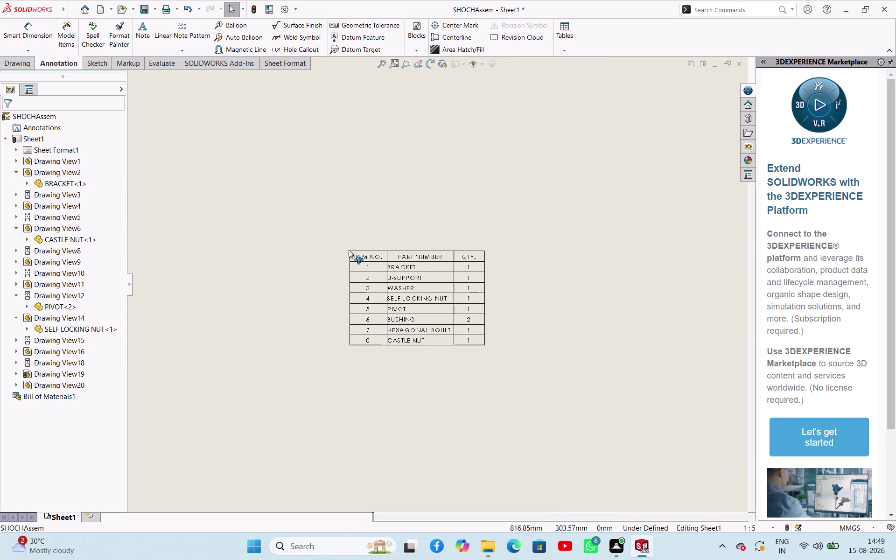
drag(484, 344, 494, 348)
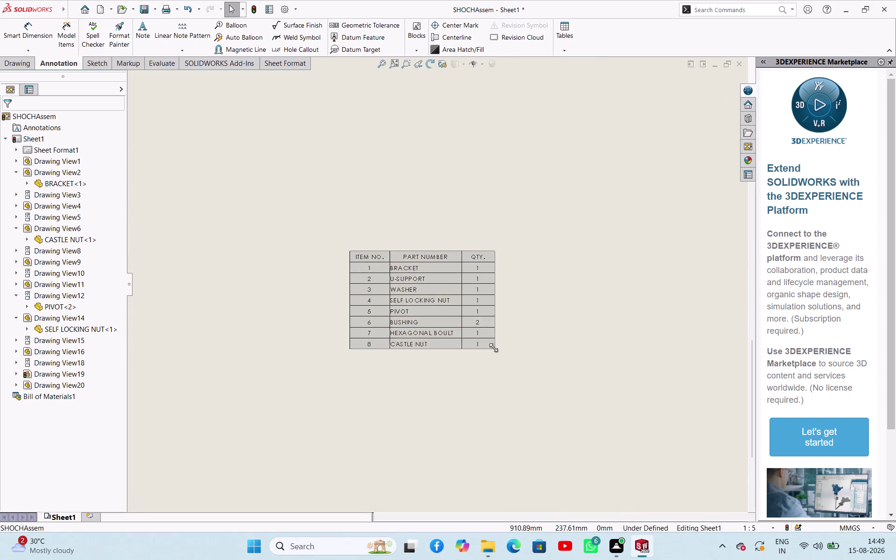
drag(494, 348, 706, 417)
scroll(up, 3)
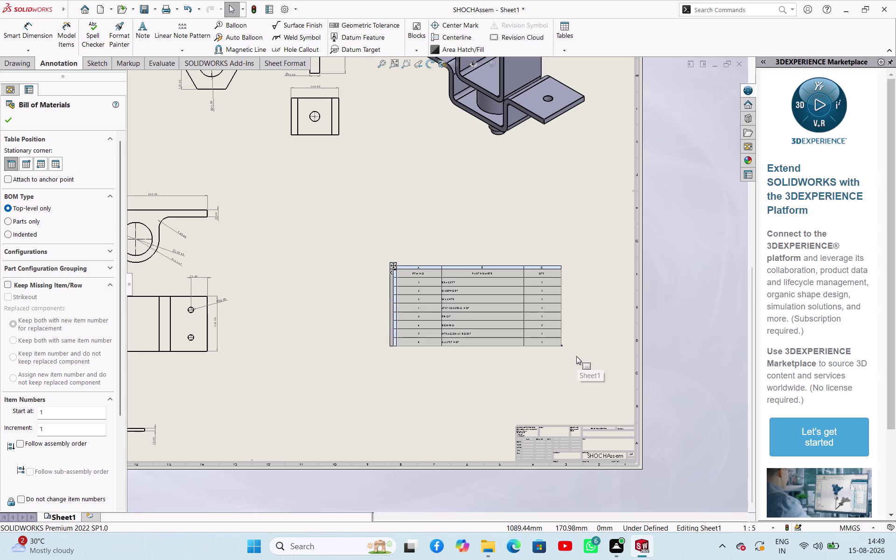
Enlarge the table's rows and columns further and shift it toward the title block.
drag(562, 346, 592, 368)
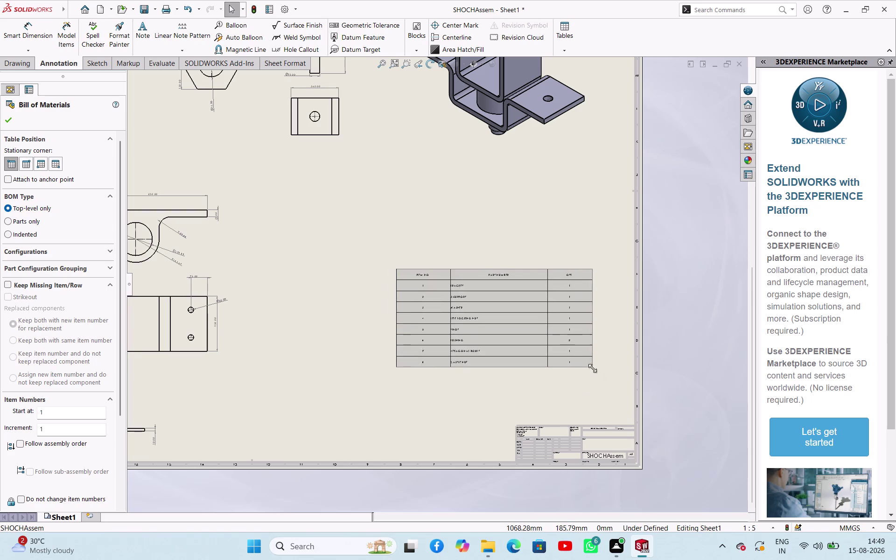
drag(593, 367, 623, 401)
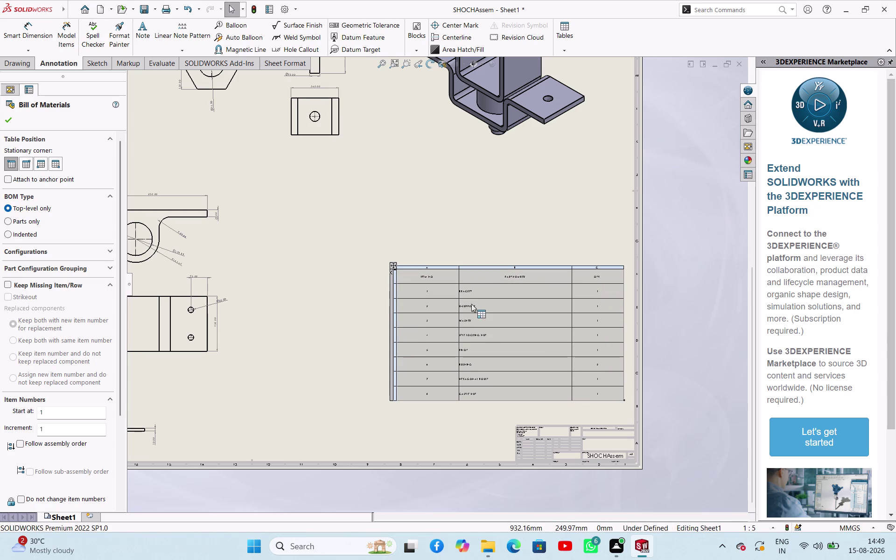
drag(397, 272, 386, 273)
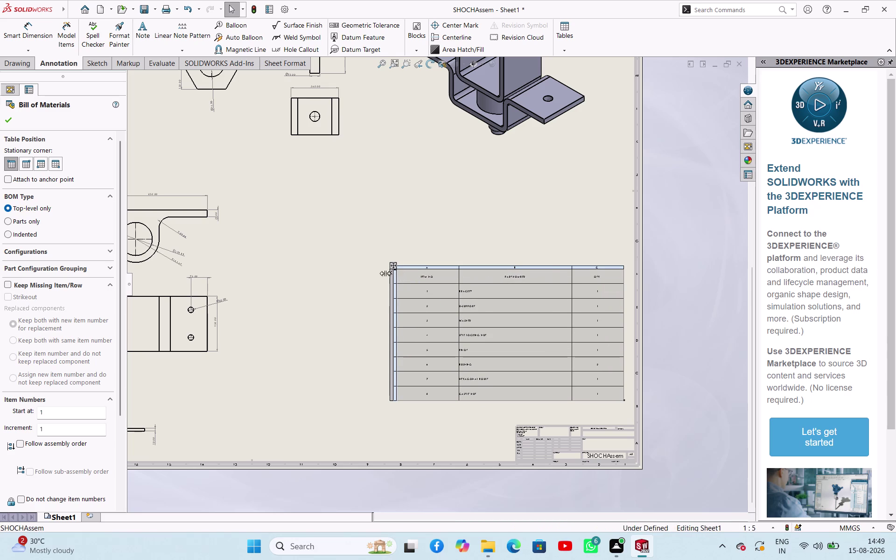
drag(387, 273, 374, 274)
click(378, 189)
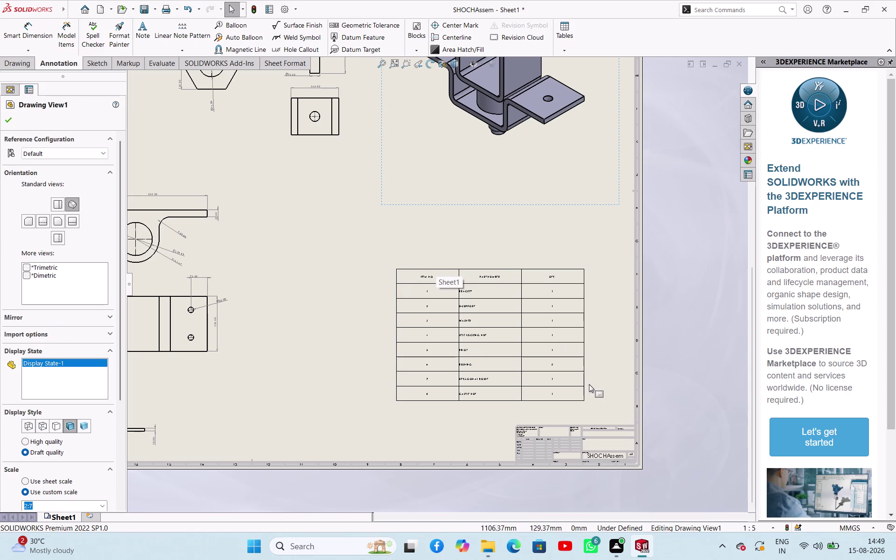
drag(582, 401, 611, 413)
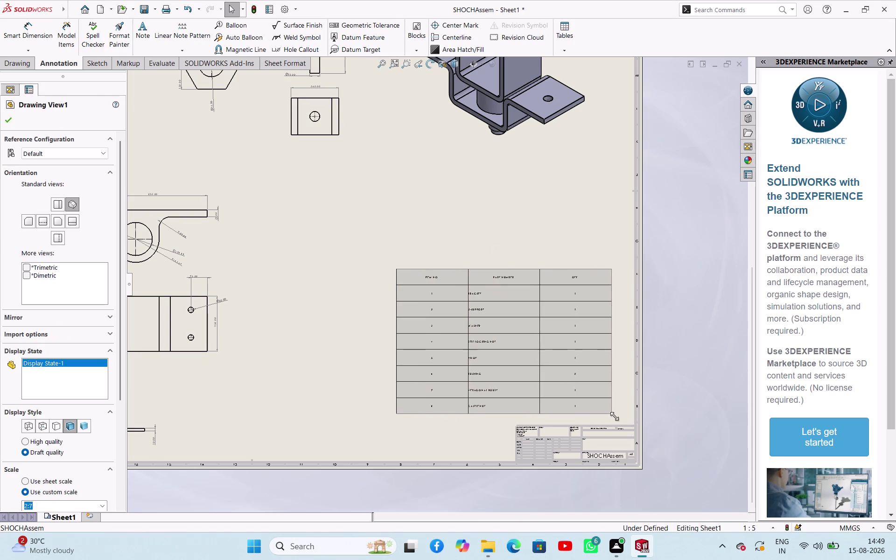
drag(612, 413, 620, 415)
click(351, 365)
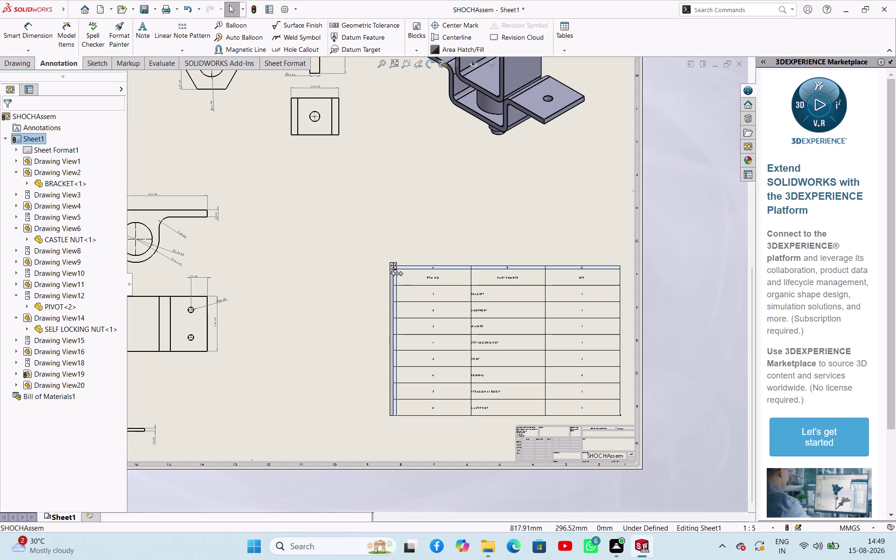
Move the table up and stretch it to fill the empty area above the title block.
drag(398, 270, 388, 254)
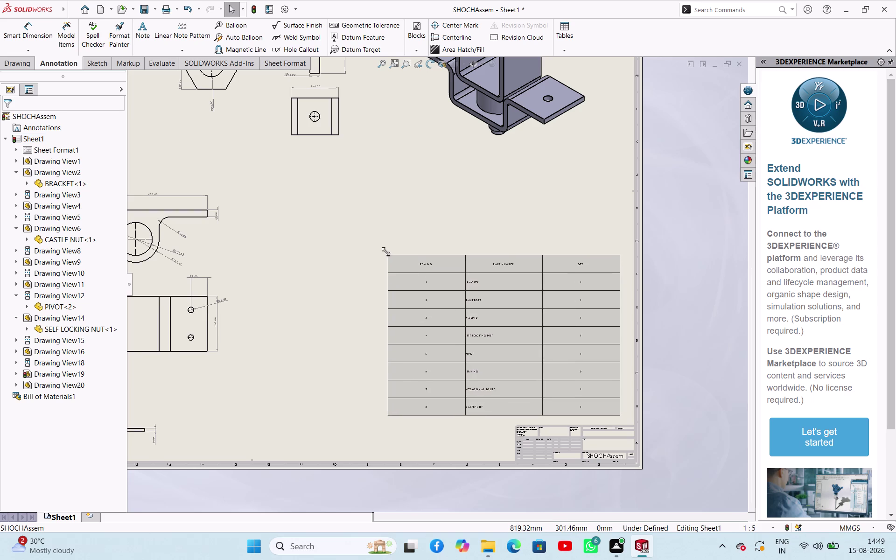
drag(388, 254, 279, 193)
click(687, 247)
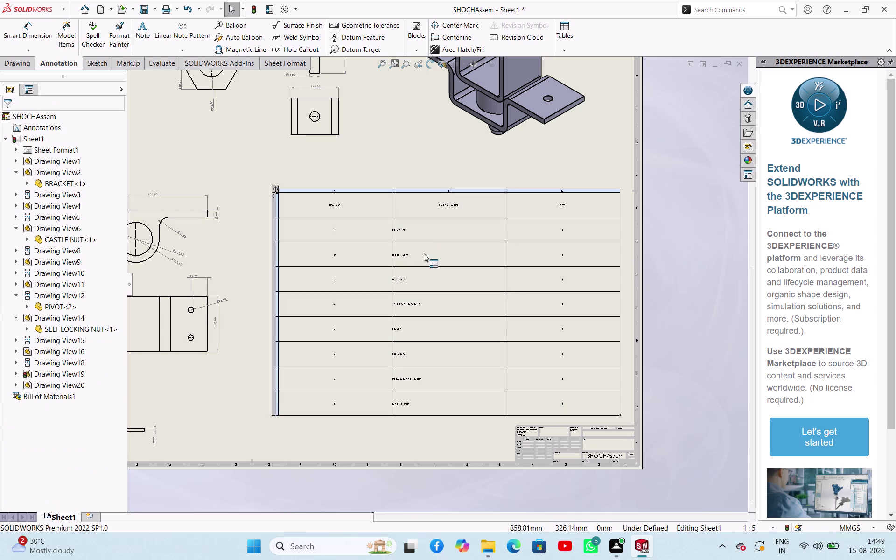
click(666, 229)
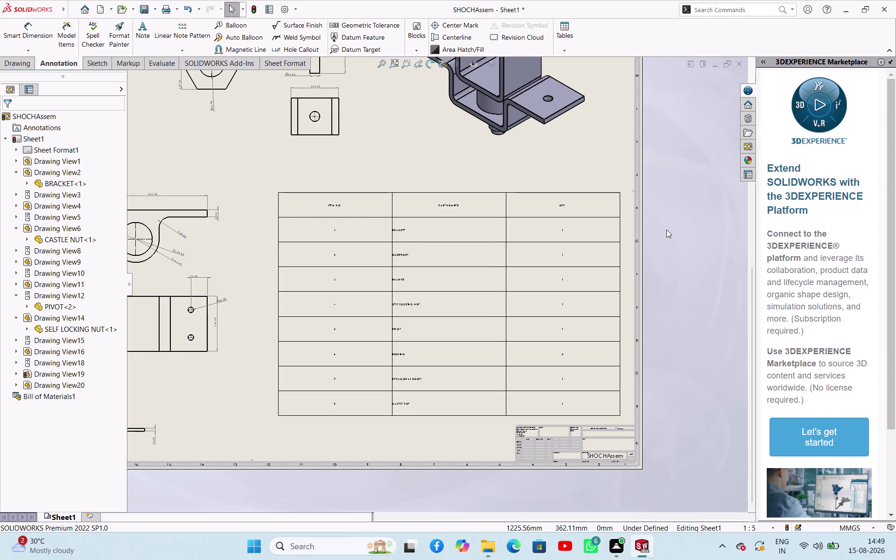
key(Escape)
click(421, 224)
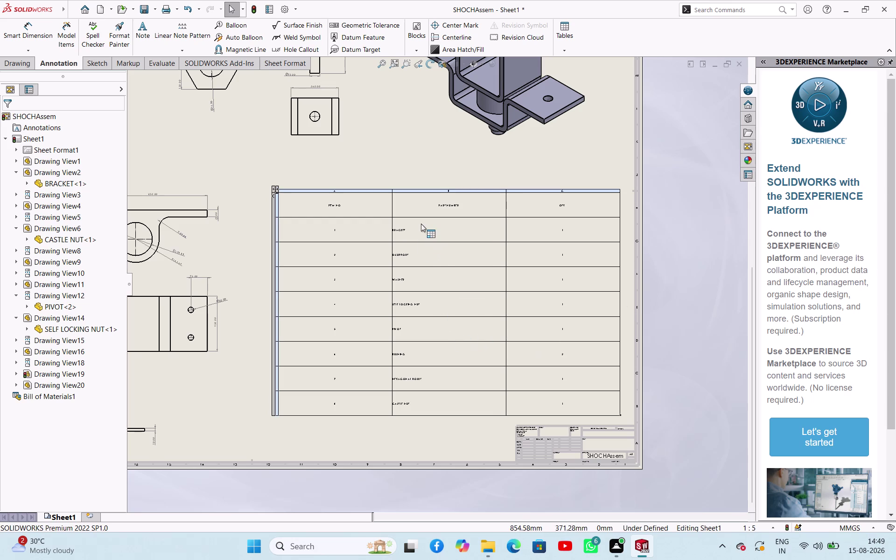
middle_click(679, 253)
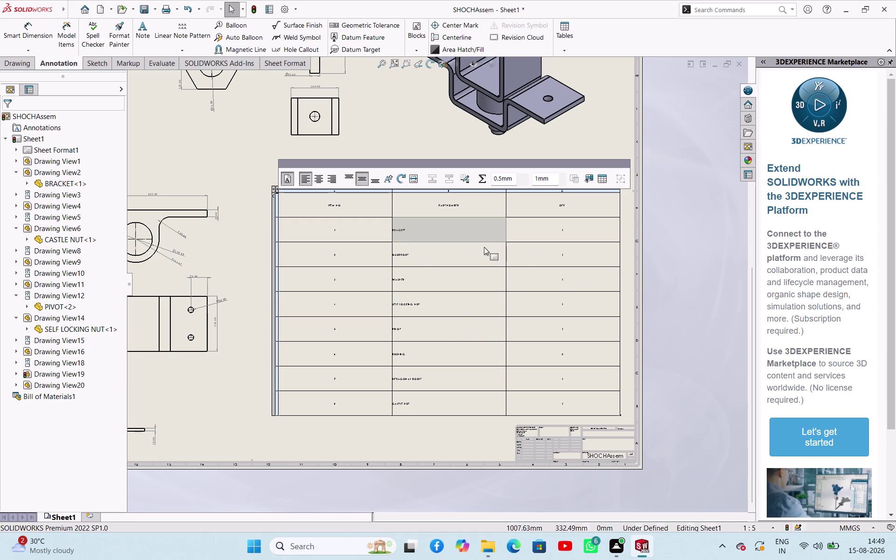
Format the part number cells, BRACKET through CASTLE NUT, as size 20, centered and bold.
click(433, 252)
click(430, 282)
click(430, 299)
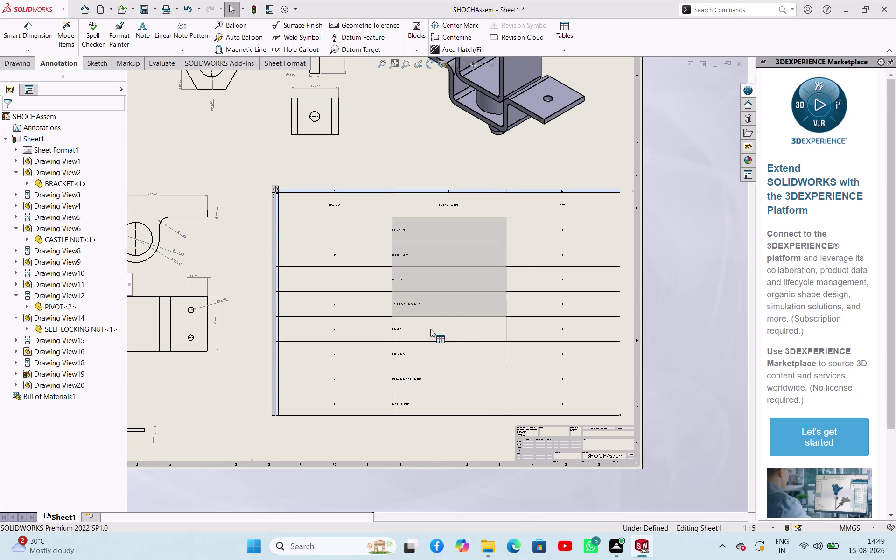
click(430, 333)
click(431, 357)
click(430, 381)
click(430, 397)
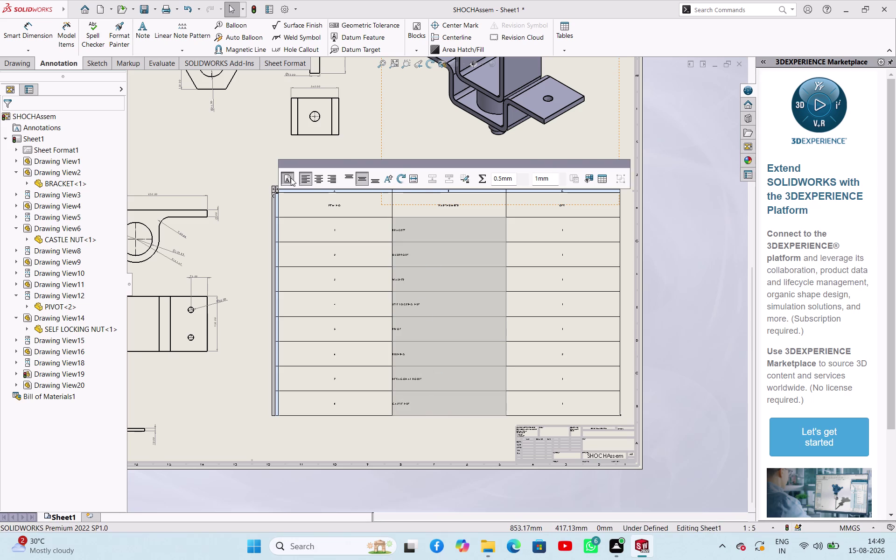
click(291, 178)
click(394, 174)
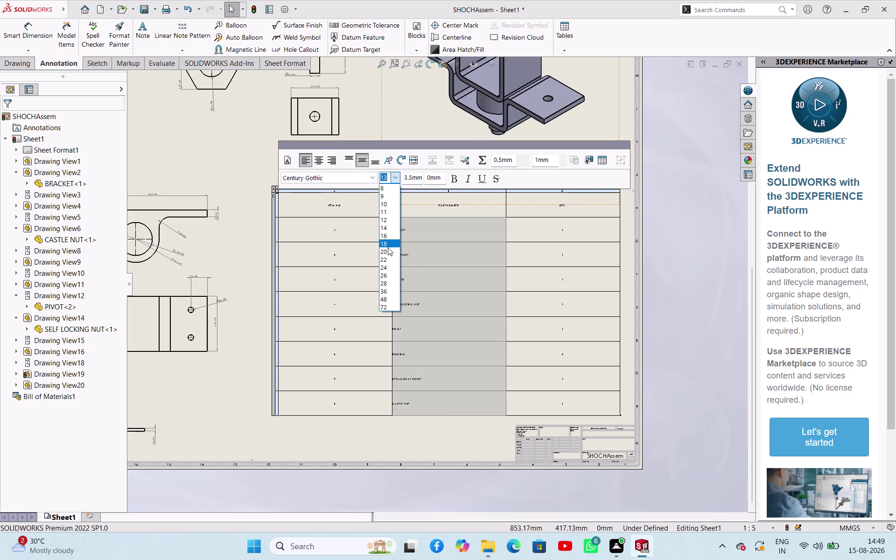
click(389, 255)
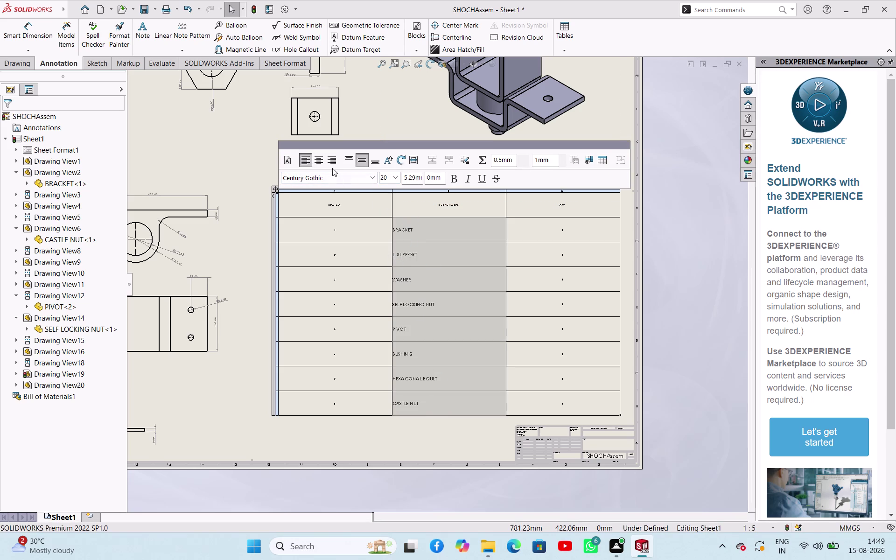
click(323, 162)
click(451, 180)
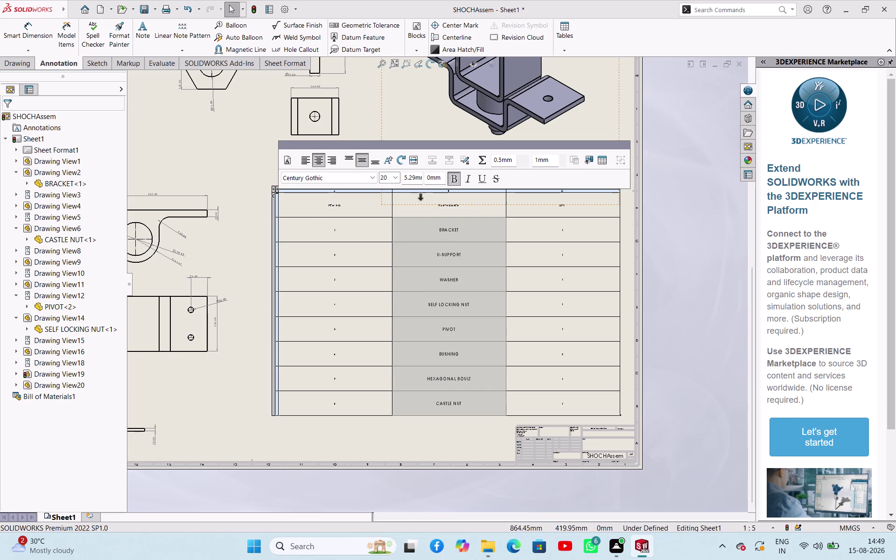
click(253, 159)
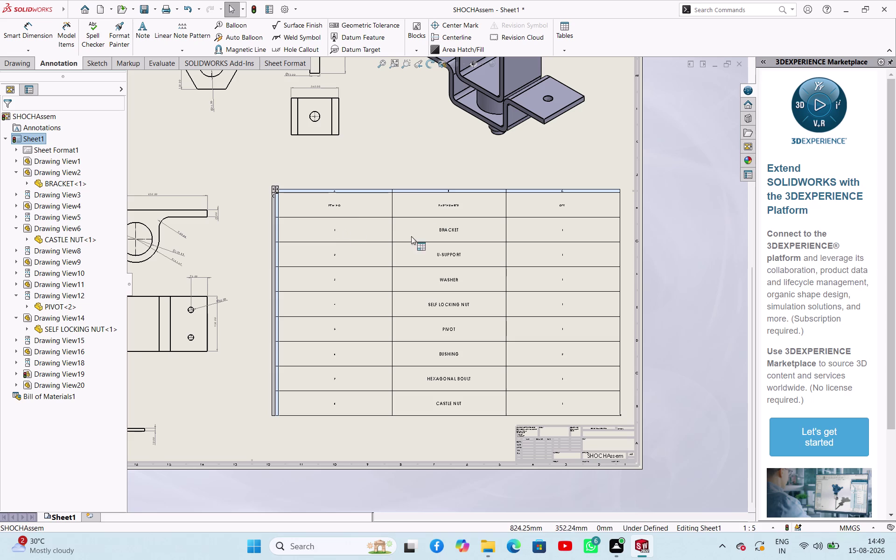
Make the header row, ITEM NO. through QTY., size 28 and bold.
click(358, 204)
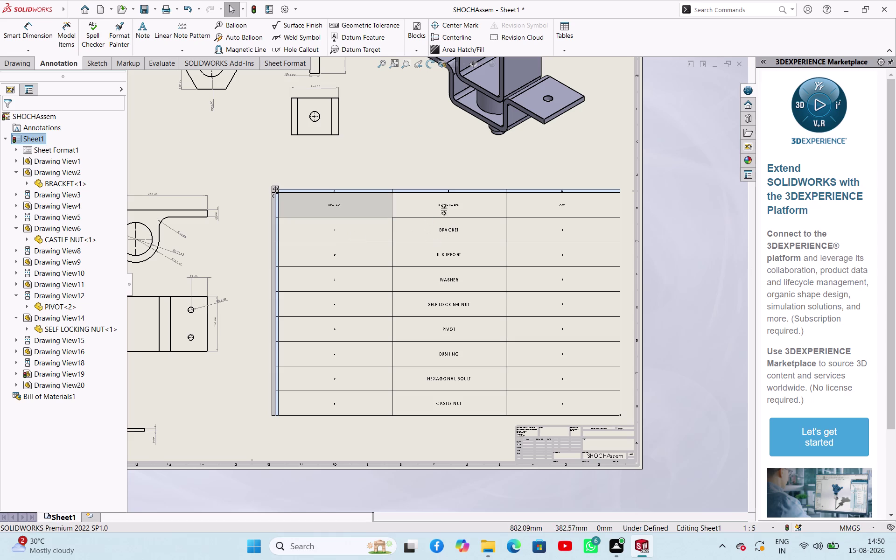
click(443, 209)
click(549, 209)
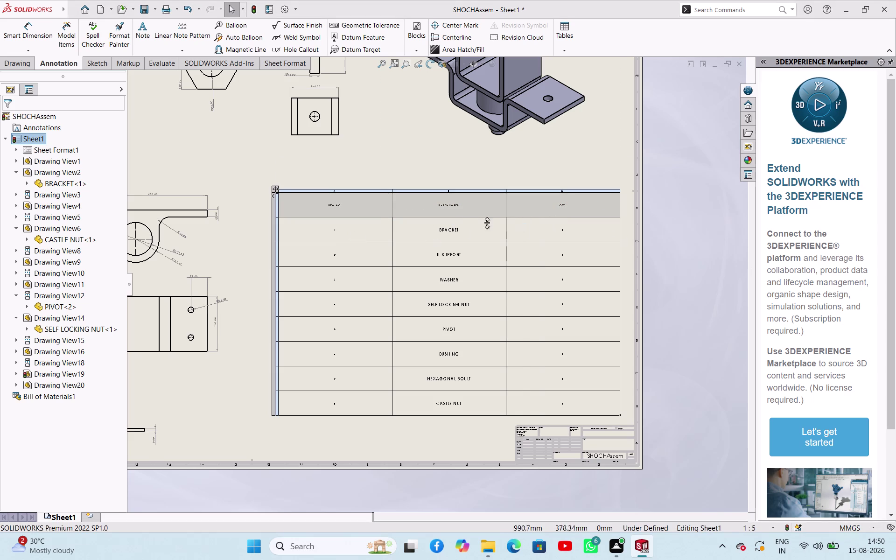
click(287, 178)
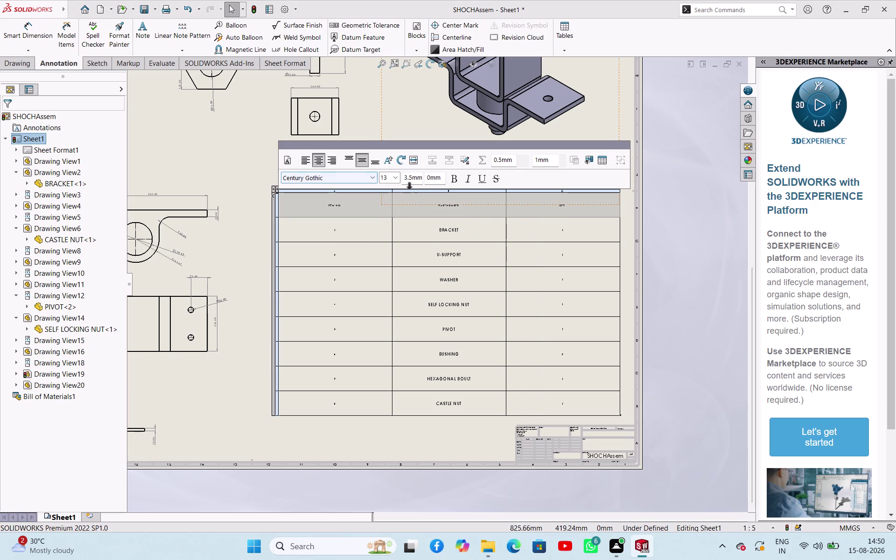
click(396, 178)
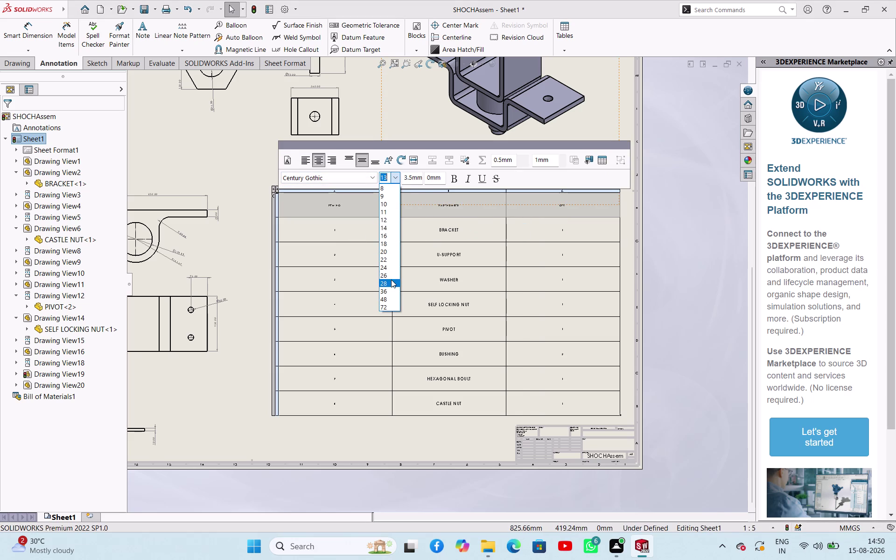
click(386, 280)
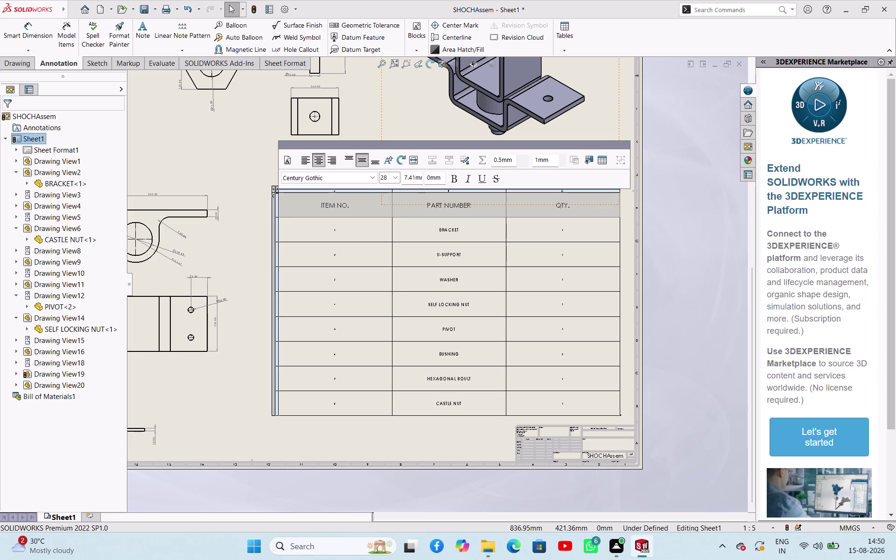
click(455, 176)
click(256, 152)
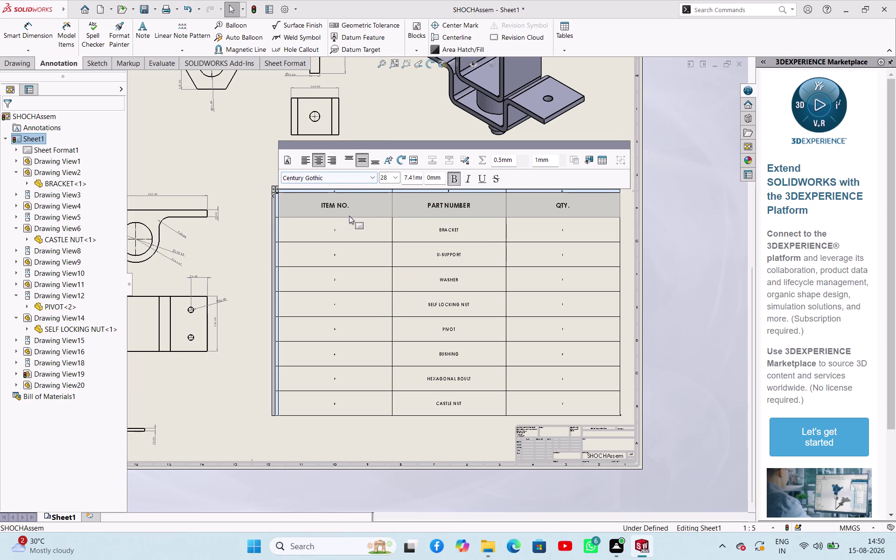
Reselect all part number cells and set their text to size 24.
click(457, 228)
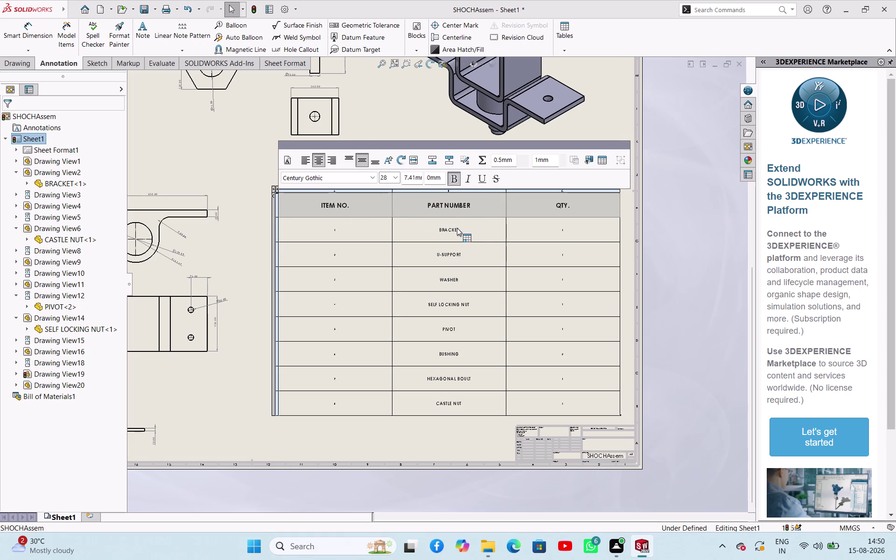
click(235, 162)
click(235, 162)
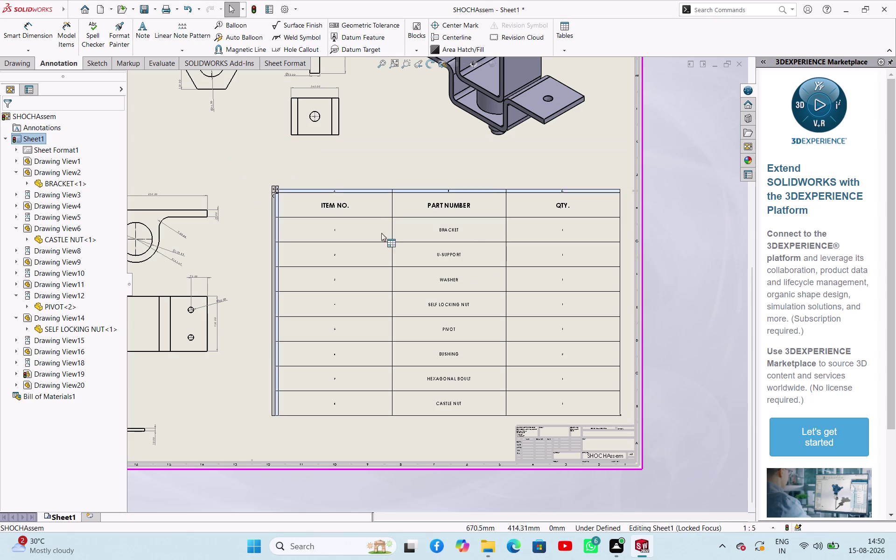
click(456, 226)
click(449, 254)
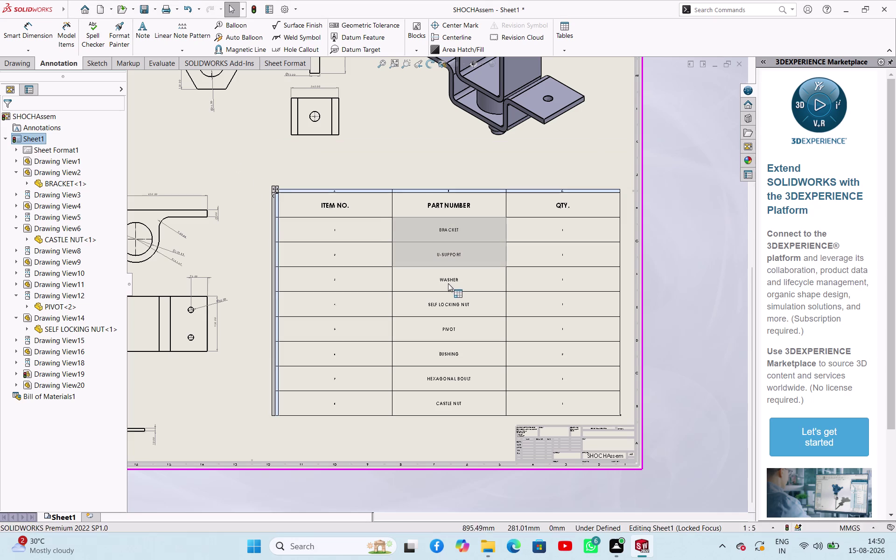
click(448, 283)
click(450, 303)
click(453, 334)
click(454, 361)
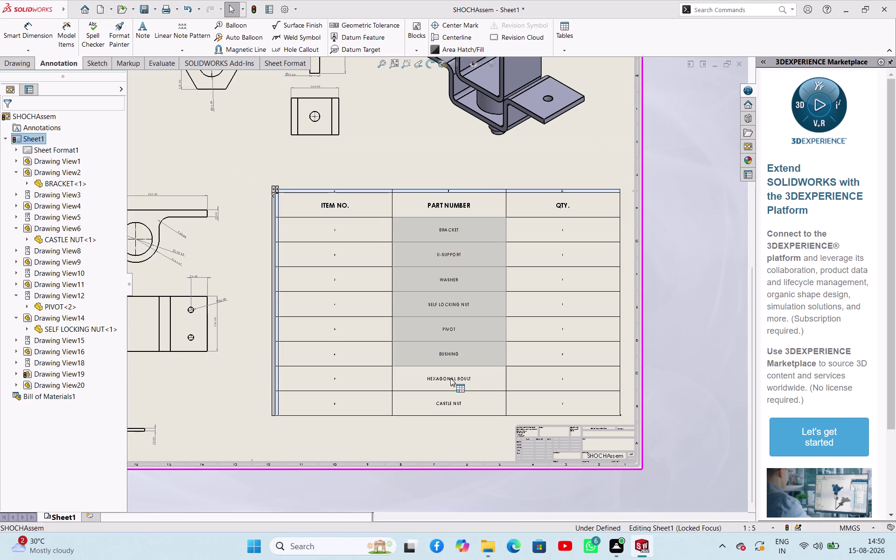
click(450, 379)
click(449, 400)
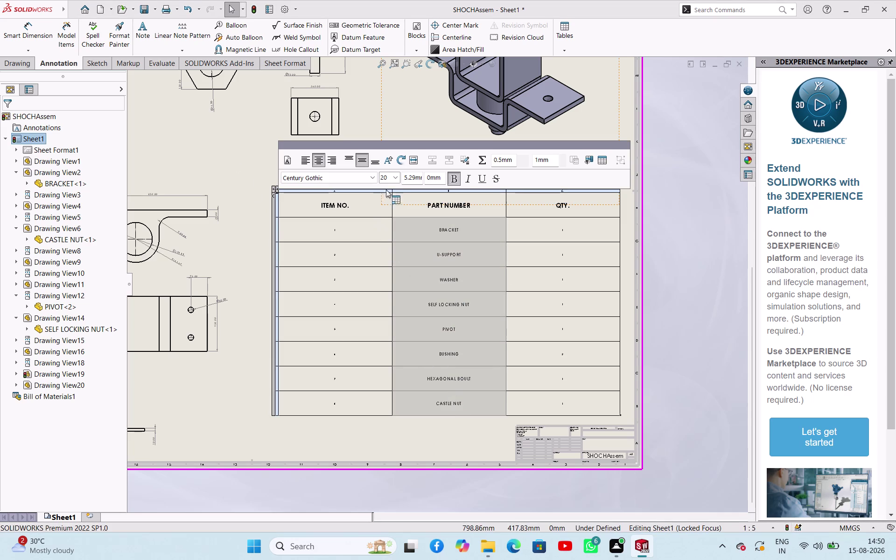
click(391, 177)
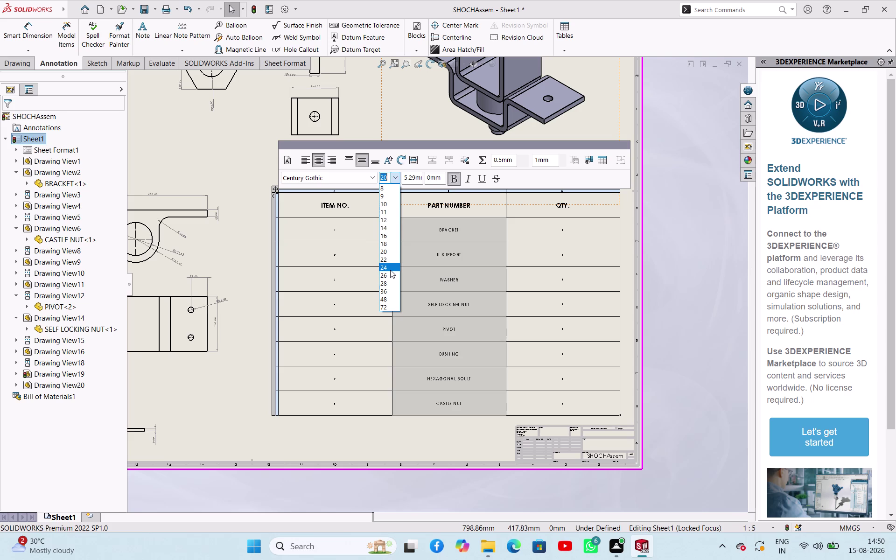
click(391, 270)
click(246, 169)
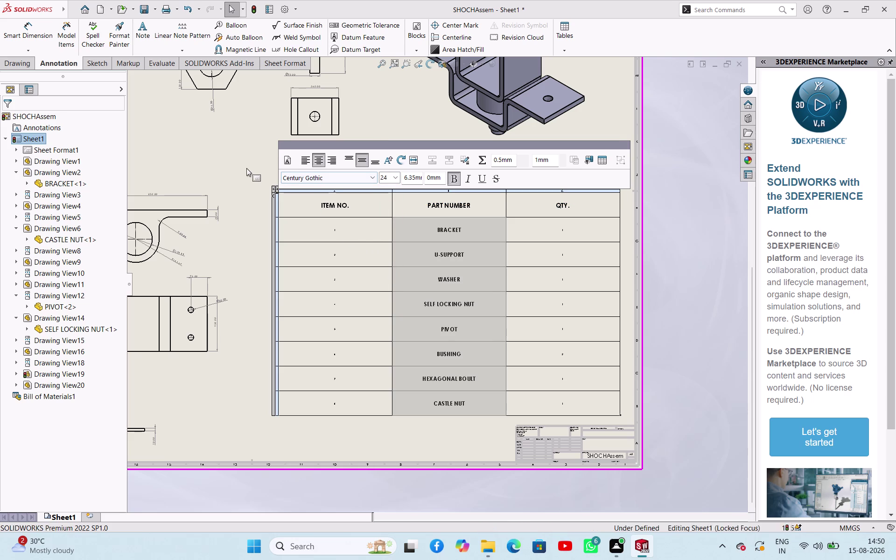
key(Escape)
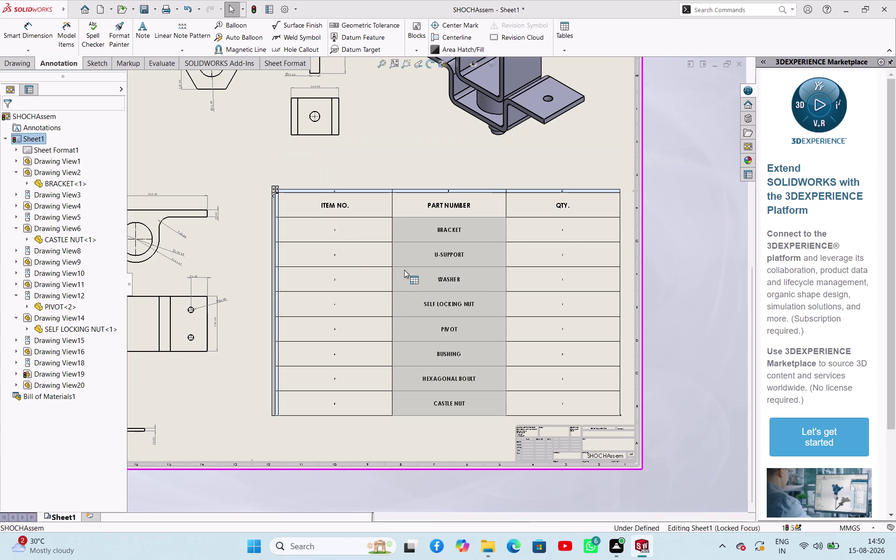
Set the item number cells to size 20 and toggle bold on them.
click(340, 234)
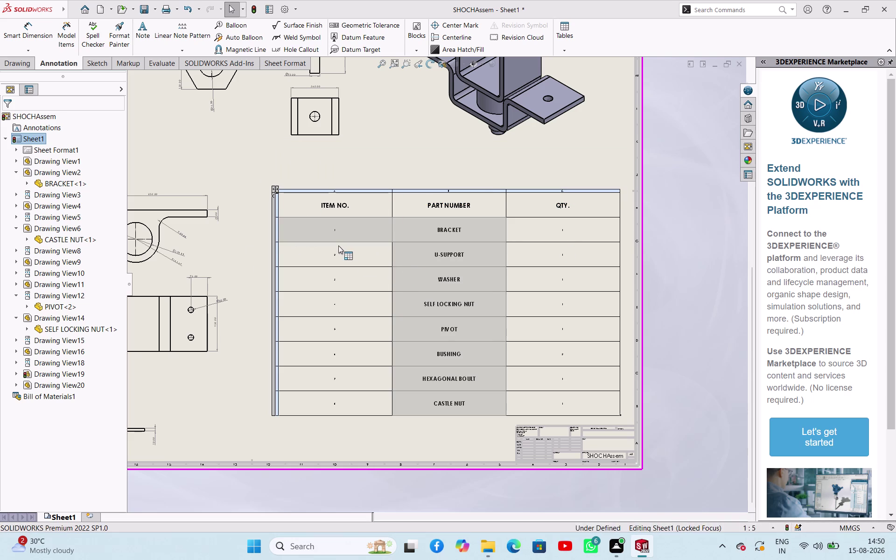
click(338, 245)
click(339, 272)
click(342, 302)
click(341, 337)
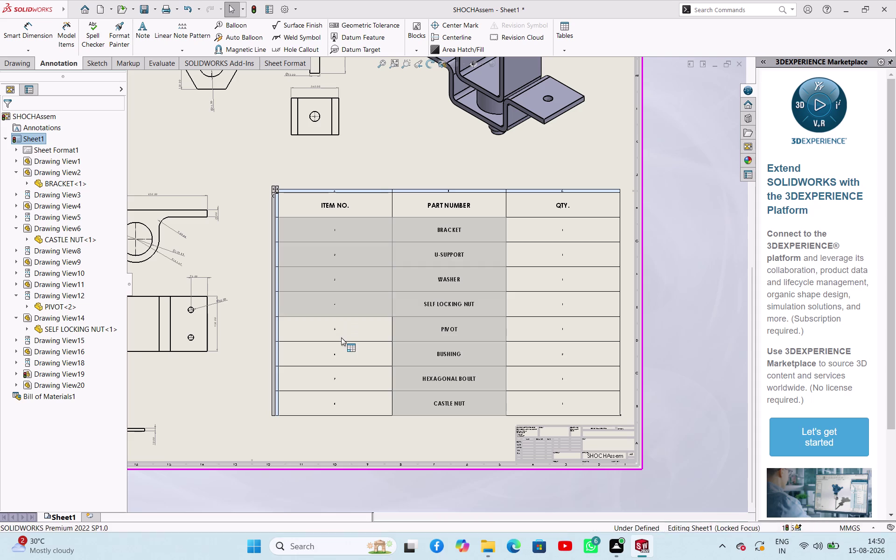
click(341, 349)
click(345, 380)
click(340, 399)
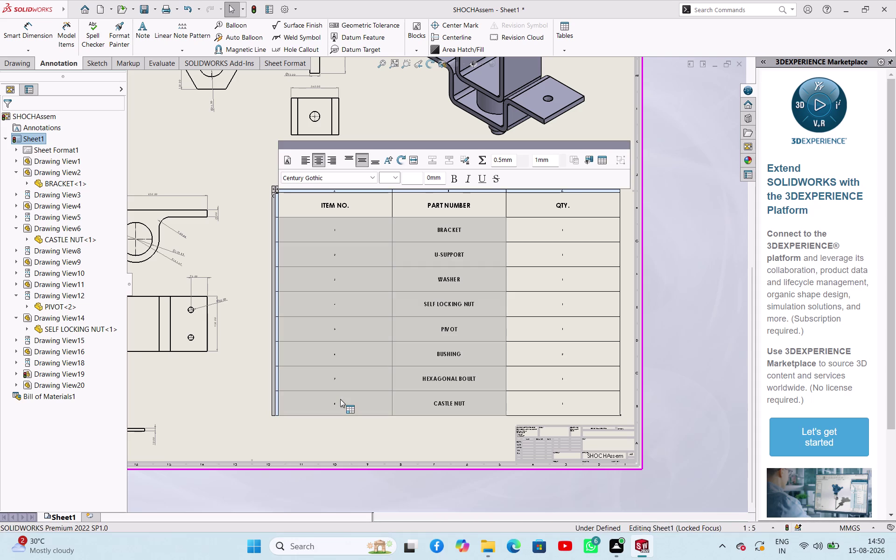
click(397, 175)
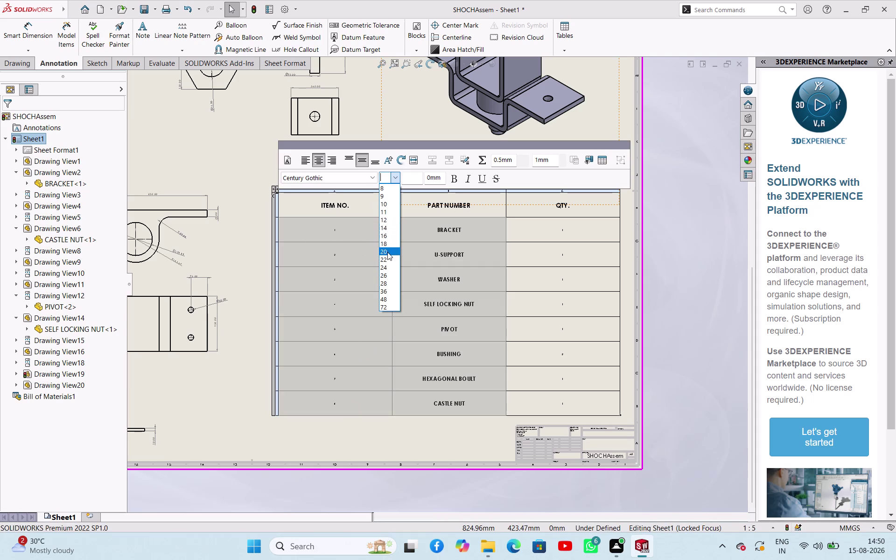
click(387, 252)
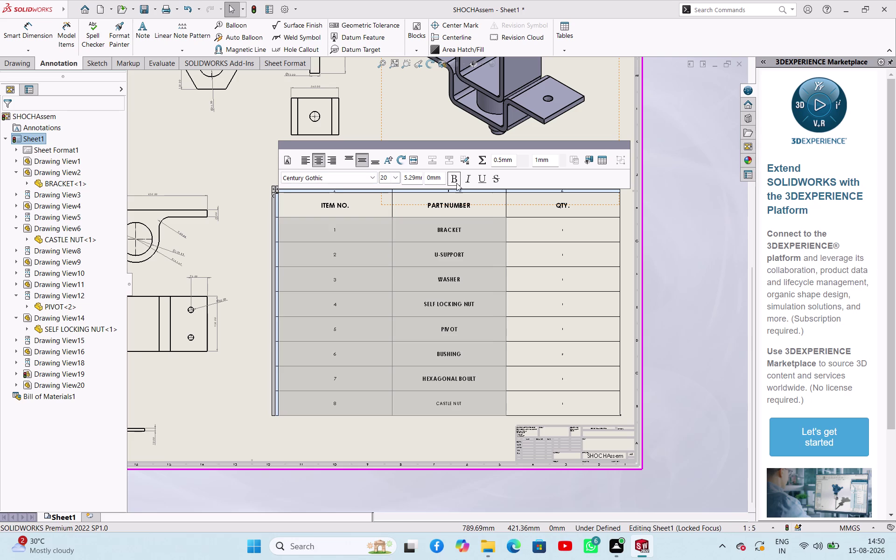
click(457, 182)
click(292, 157)
click(226, 161)
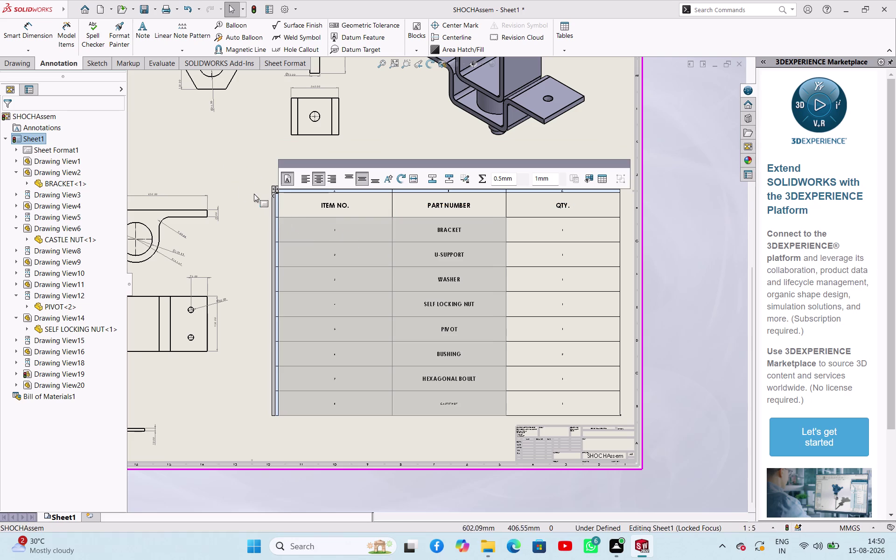
Change the item number text to size 26 and make it bold.
click(246, 181)
click(286, 178)
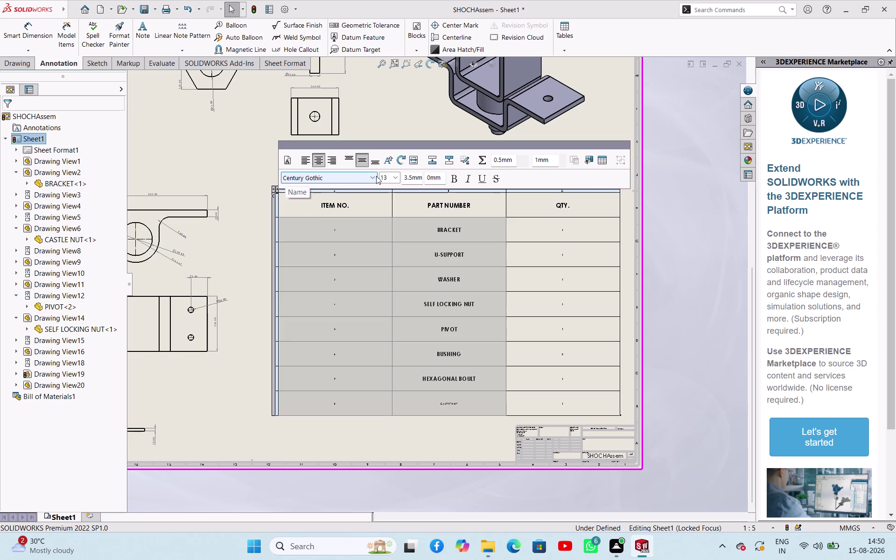
click(395, 176)
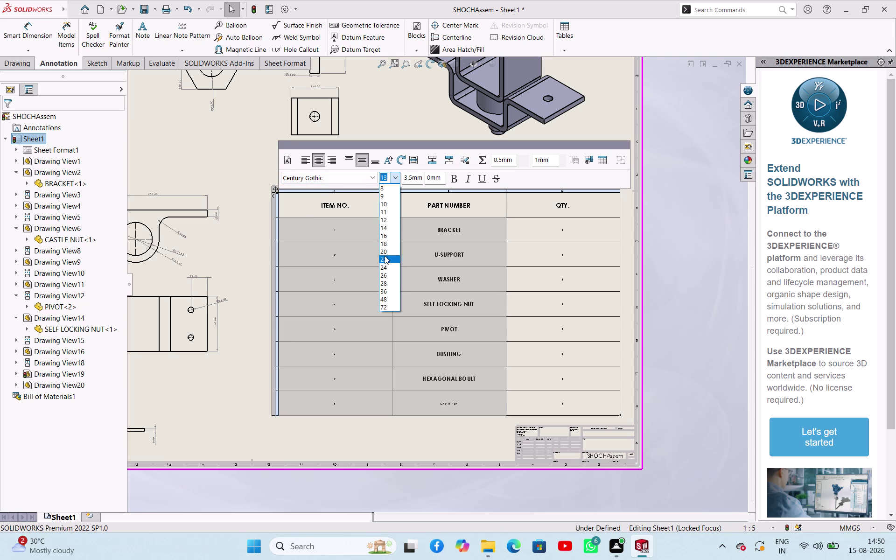
click(386, 252)
click(396, 177)
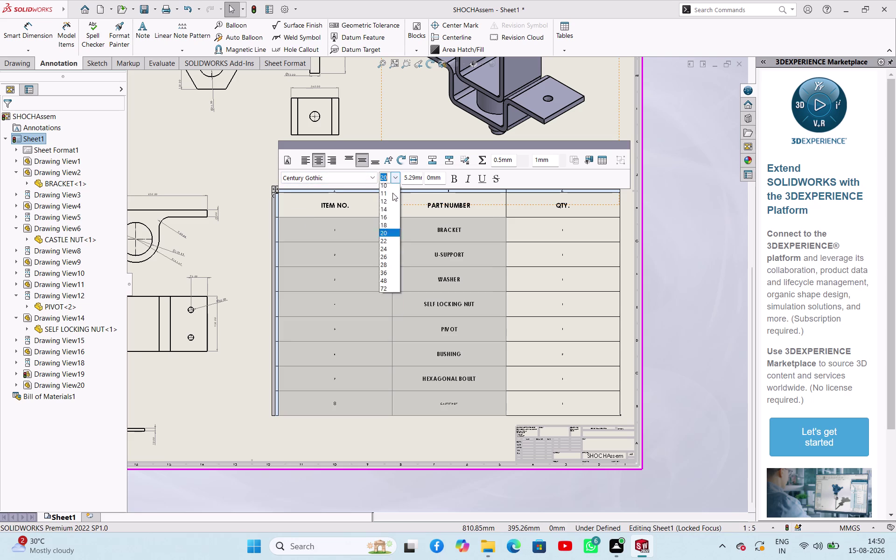
click(389, 271)
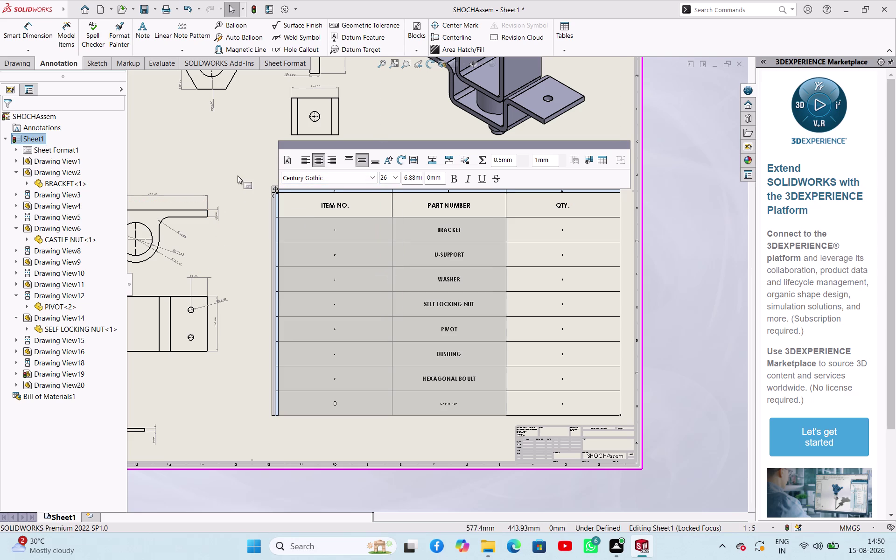
click(238, 175)
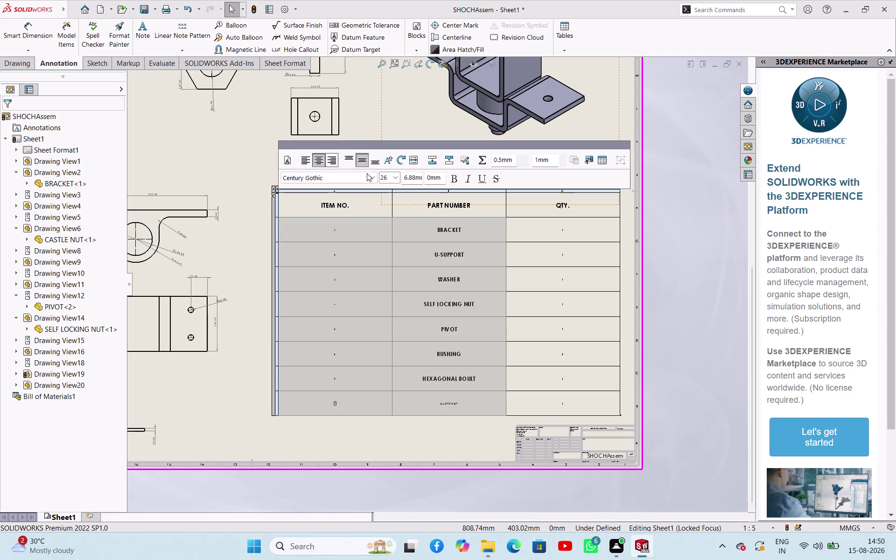
click(453, 180)
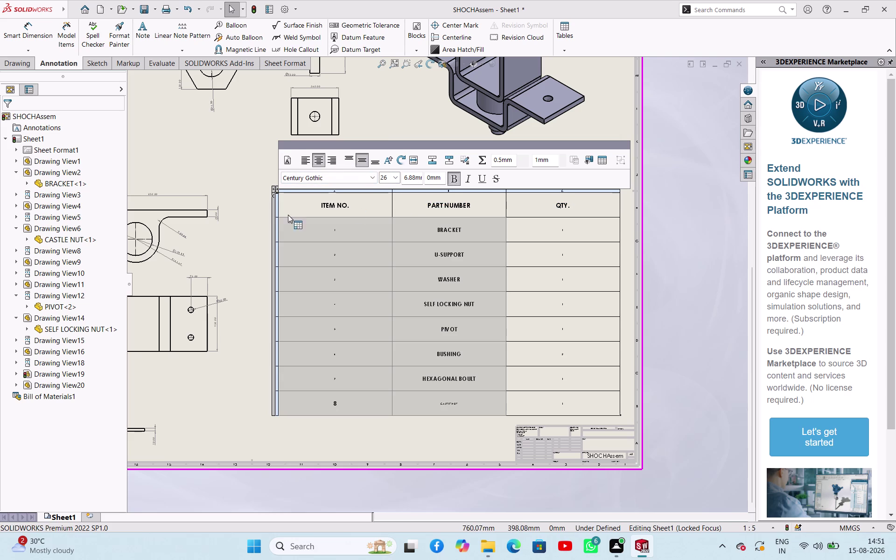
click(229, 161)
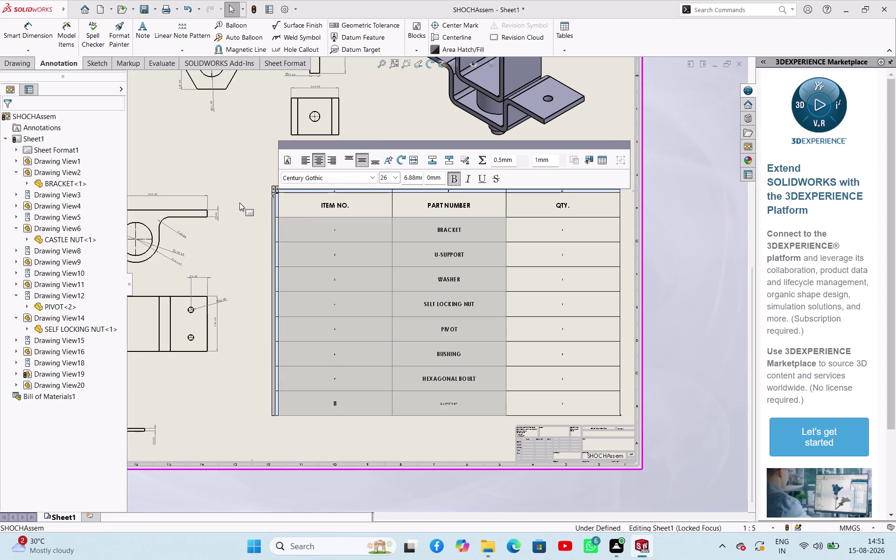
Undo the broken item number formatting with Ctrl+Z.
key(Escape)
key(Escape)
key(ctrl+z)
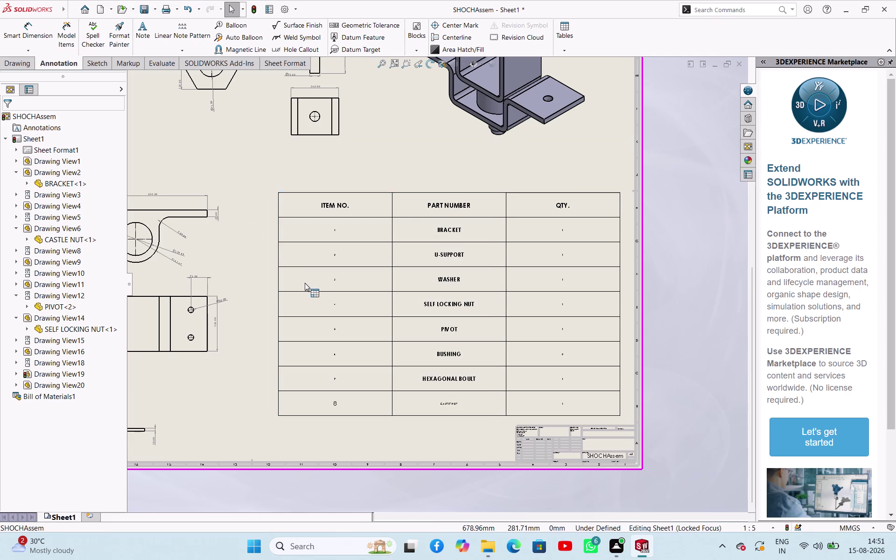
key(ctrl+z)
key(ctrl+z)
key(ctrl+z)
key(ctrl+z)
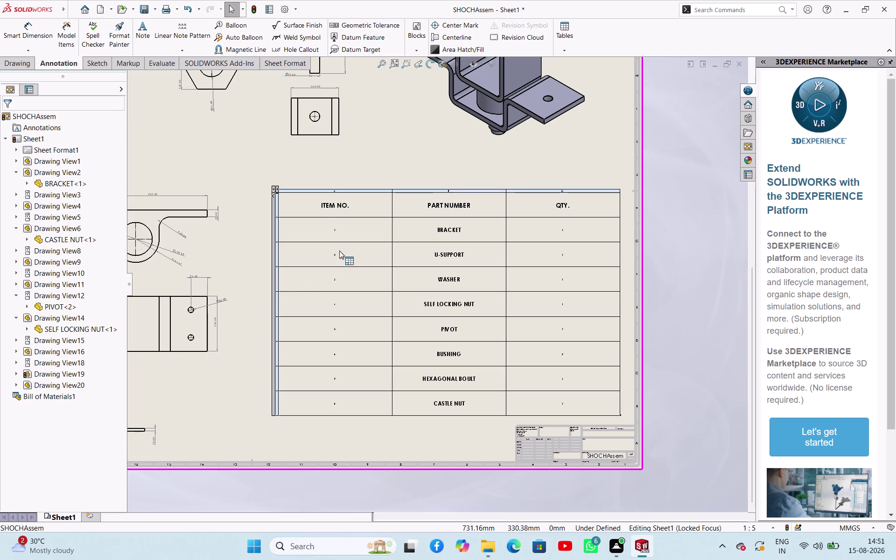
key(Escape)
key(Escape)
Reselect item numbers 1 through 8 and set them to size 22.
click(344, 230)
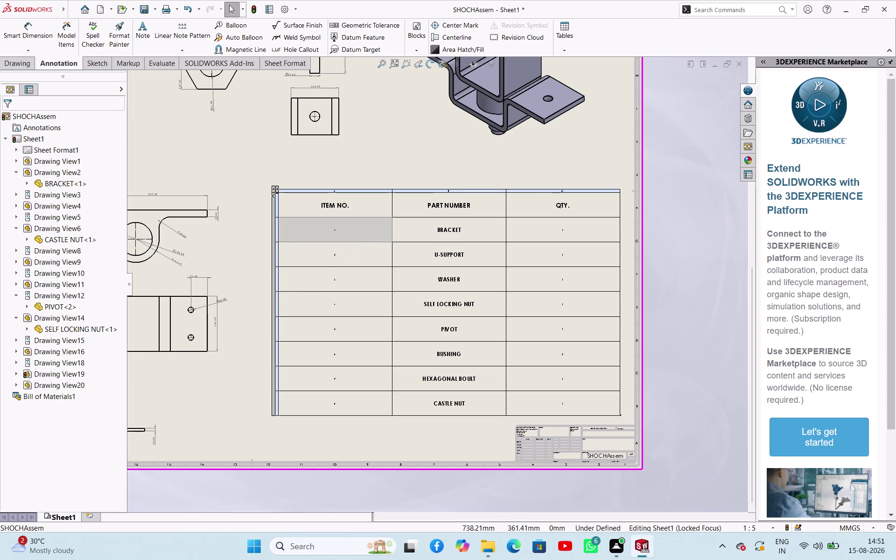
click(344, 247)
click(344, 282)
click(339, 308)
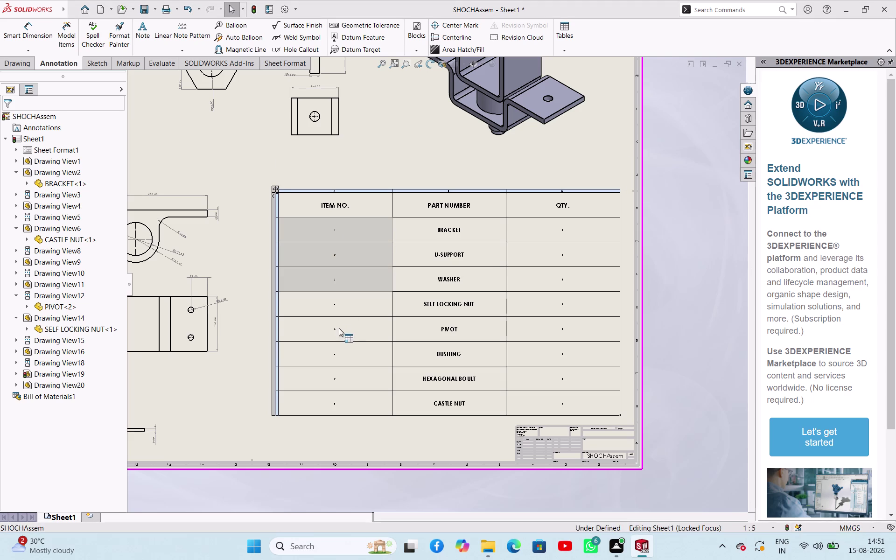
click(339, 328)
click(344, 351)
click(346, 376)
click(344, 397)
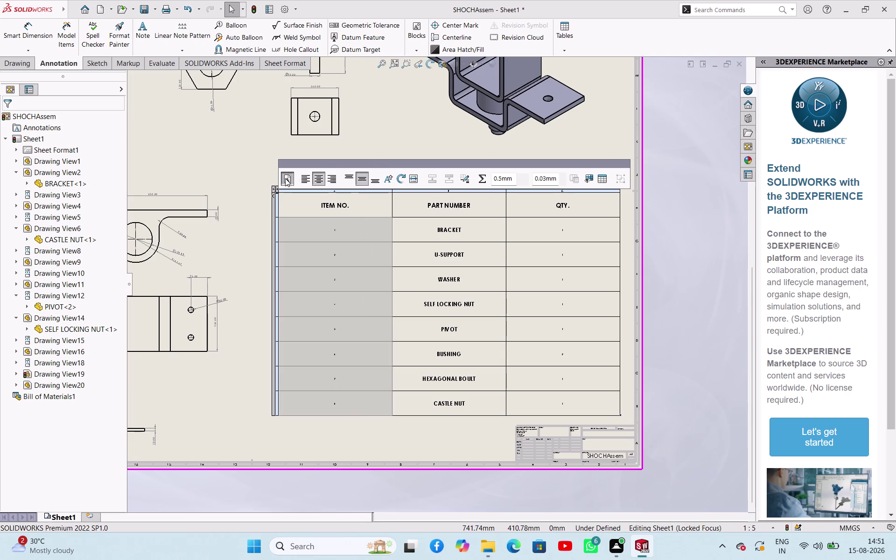
click(286, 178)
click(396, 176)
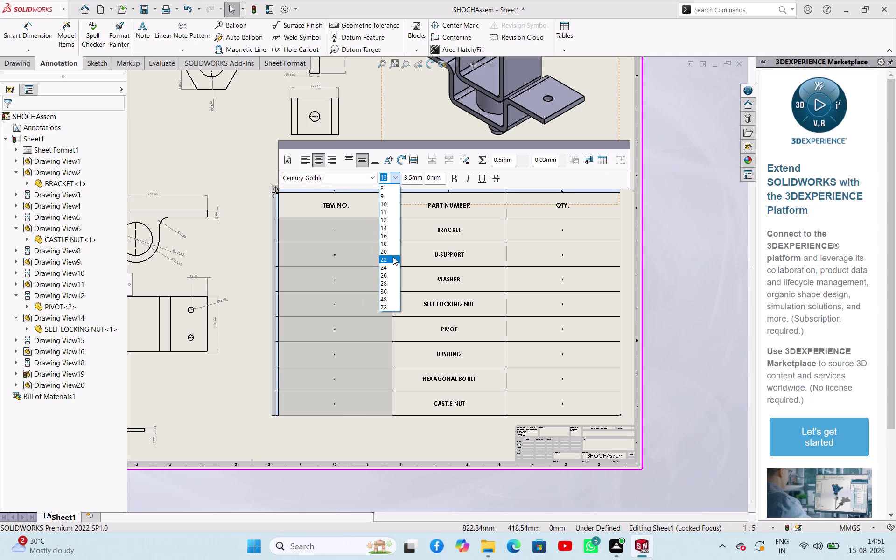
click(393, 257)
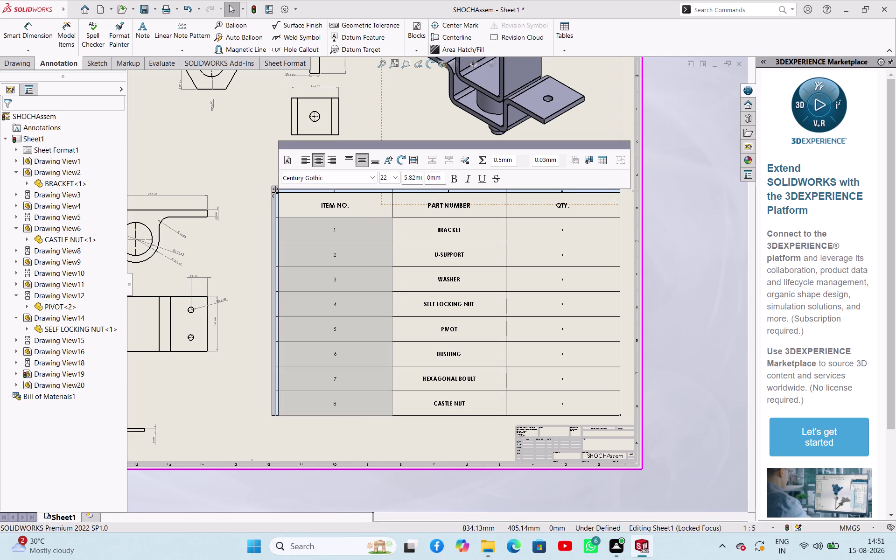
click(453, 182)
click(264, 162)
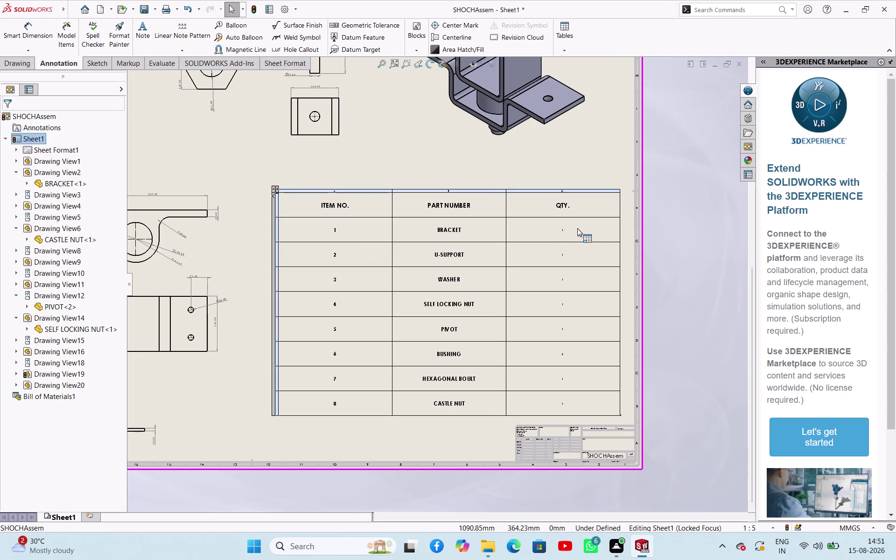
Select all eight QTY cells and make their values bold.
click(577, 228)
click(572, 252)
click(574, 284)
click(575, 302)
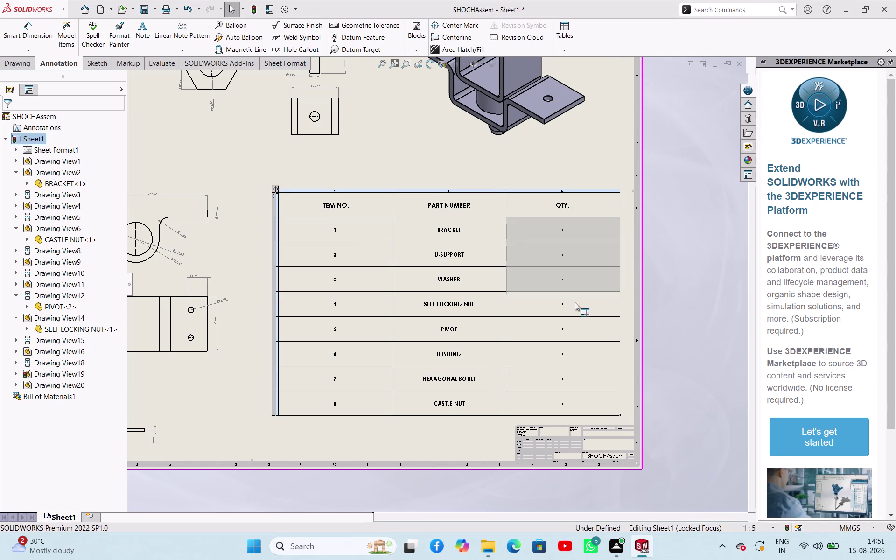
click(571, 327)
click(571, 353)
click(572, 377)
click(571, 399)
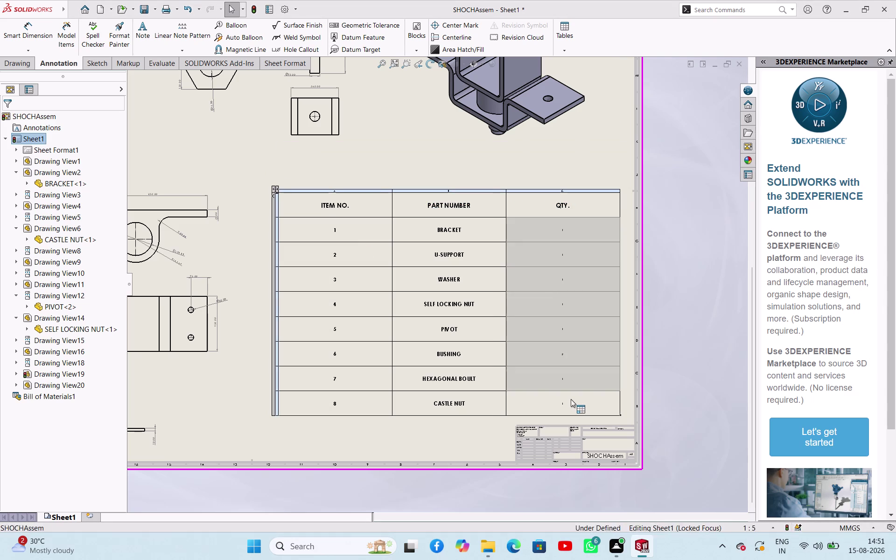
click(291, 174)
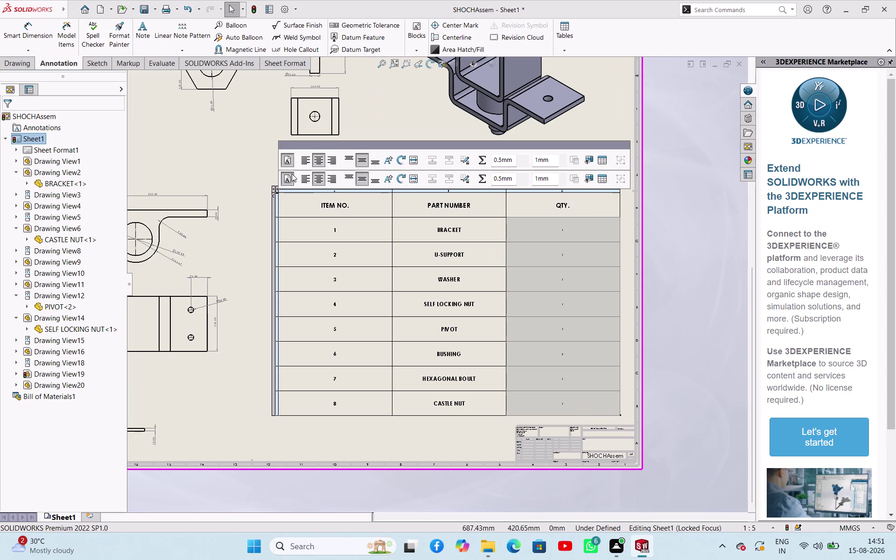
click(392, 174)
click(396, 249)
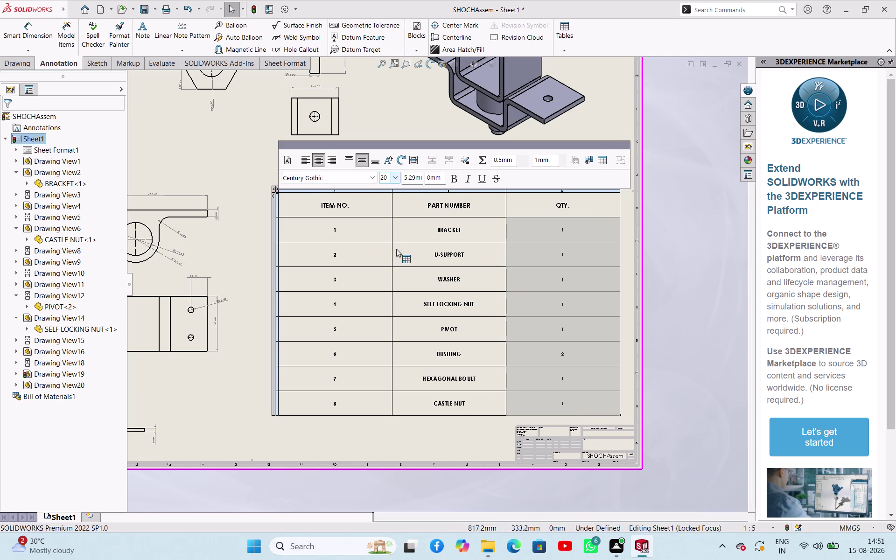
click(459, 178)
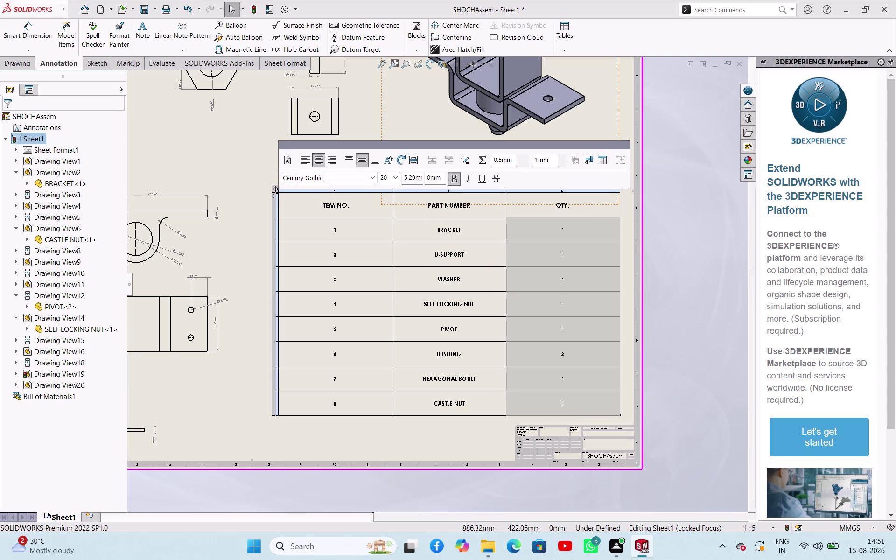
Enlarge the quantity text to size 24 and click off the table.
click(396, 181)
click(395, 270)
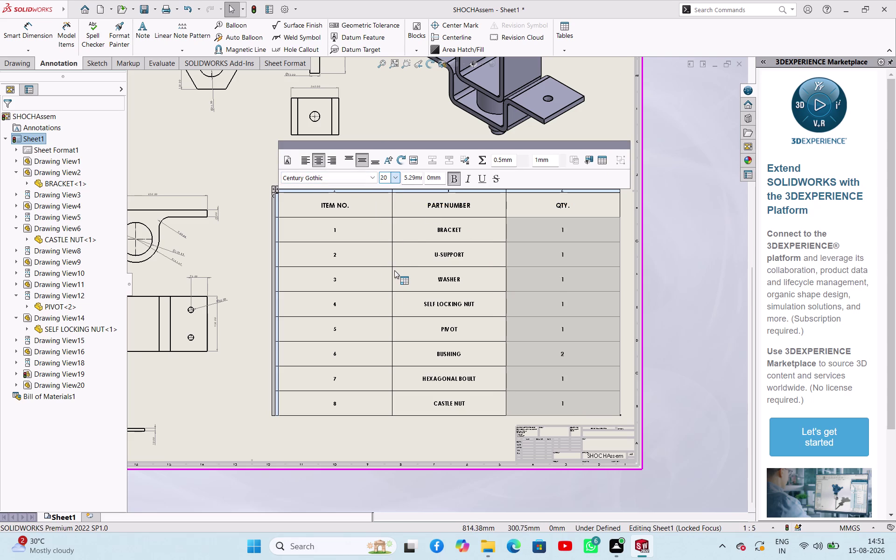
click(249, 161)
click(247, 157)
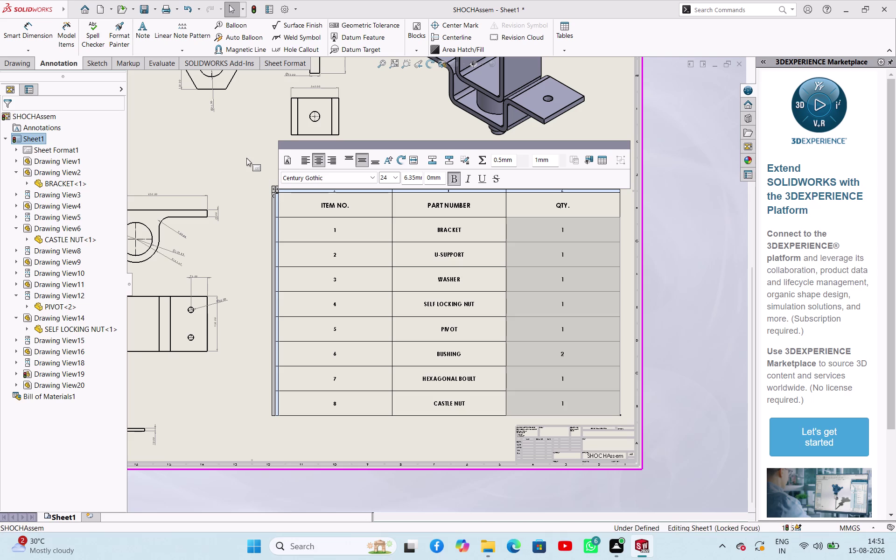
click(246, 157)
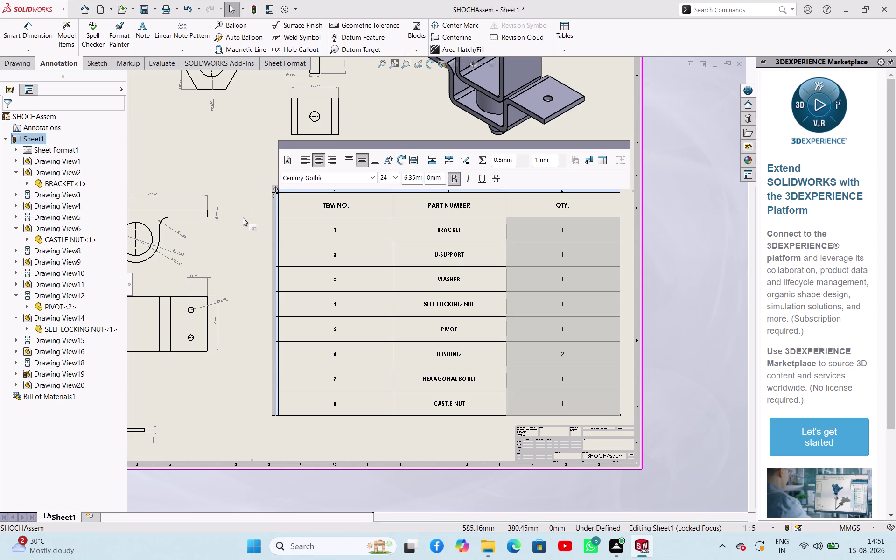
click(243, 217)
right_click(243, 218)
click(246, 166)
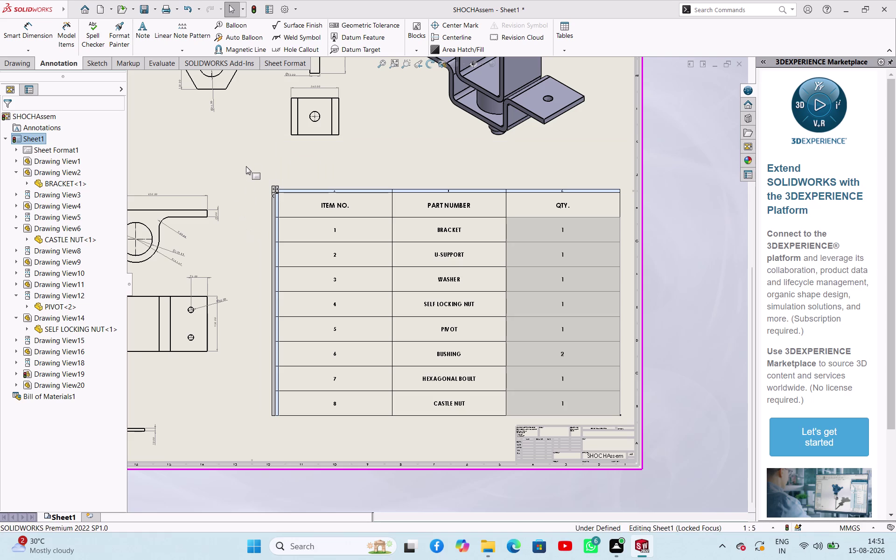
Dismiss the sheet's context menu and zoom in on Drawing View2.
right_click(250, 184)
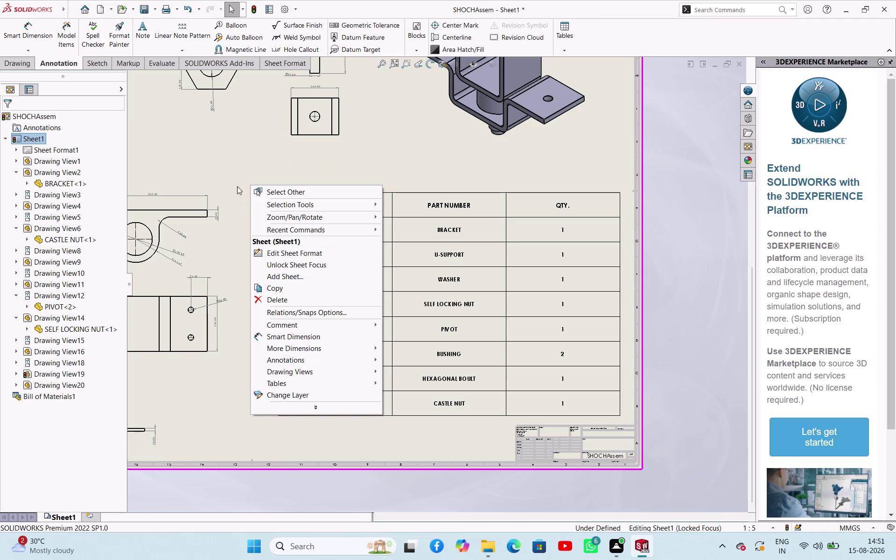
click(224, 155)
scroll(up, 3)
scroll(down, 3)
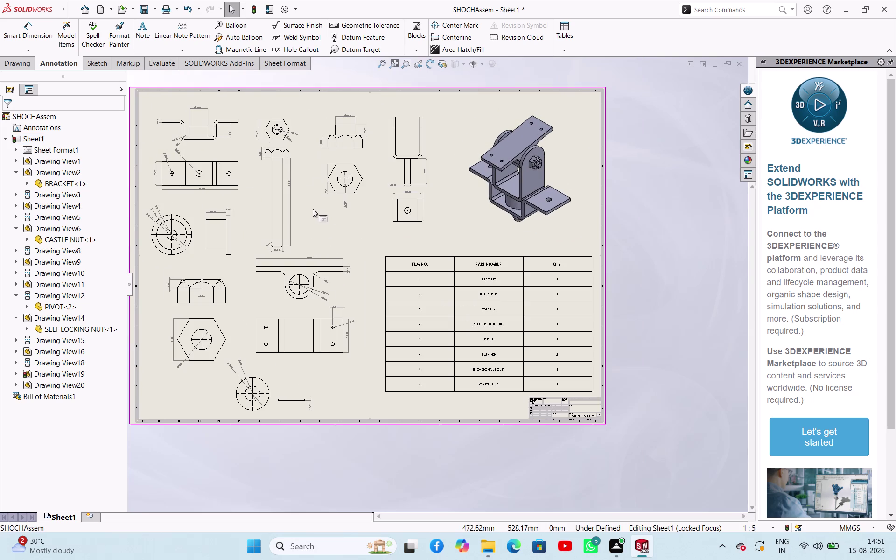
scroll(down, 3)
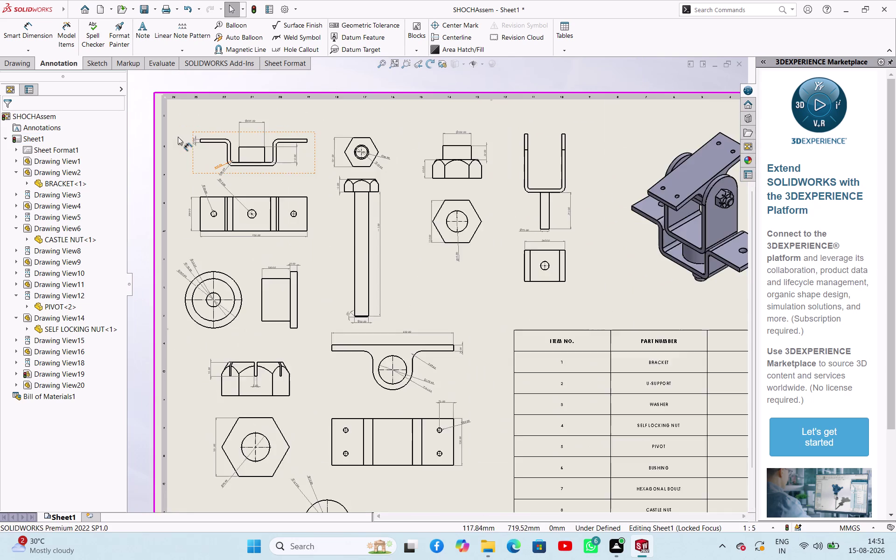
scroll(down, 3)
click(209, 145)
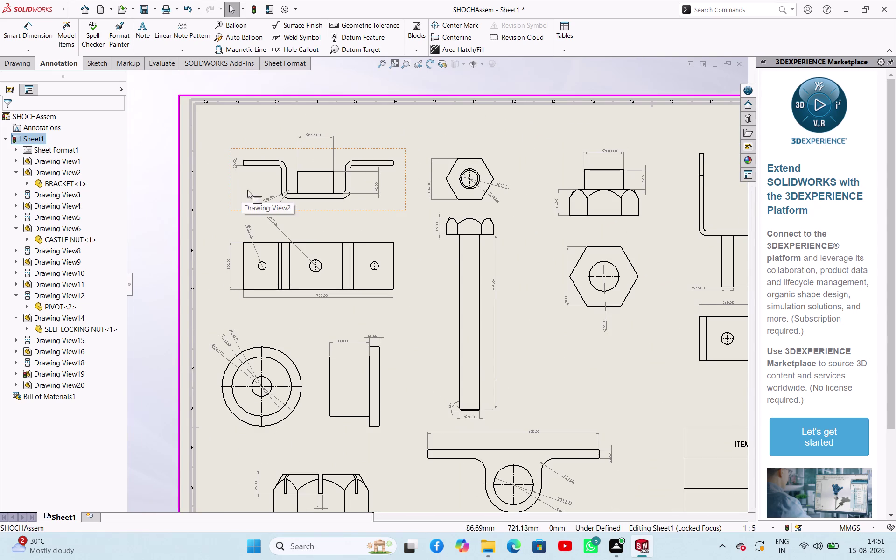
Select the bracket's radius and other front-view dimensions.
click(275, 202)
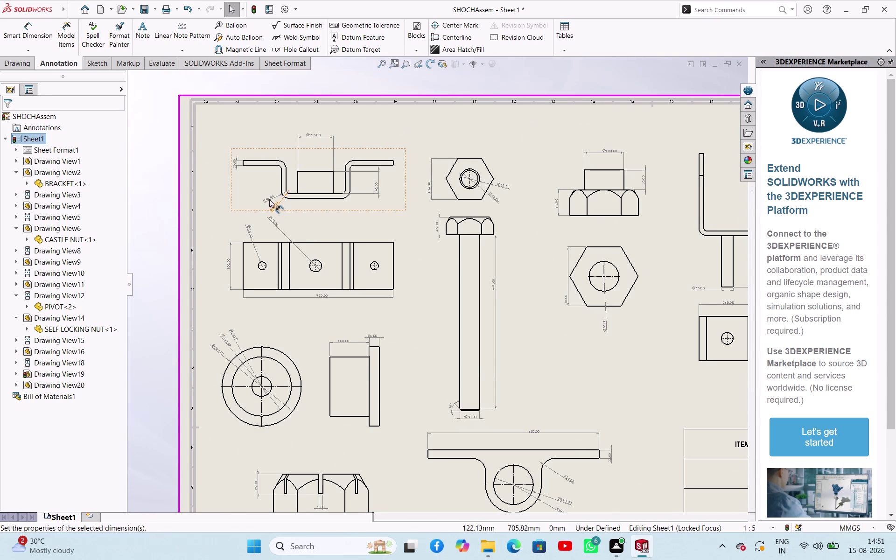
click(269, 200)
click(234, 163)
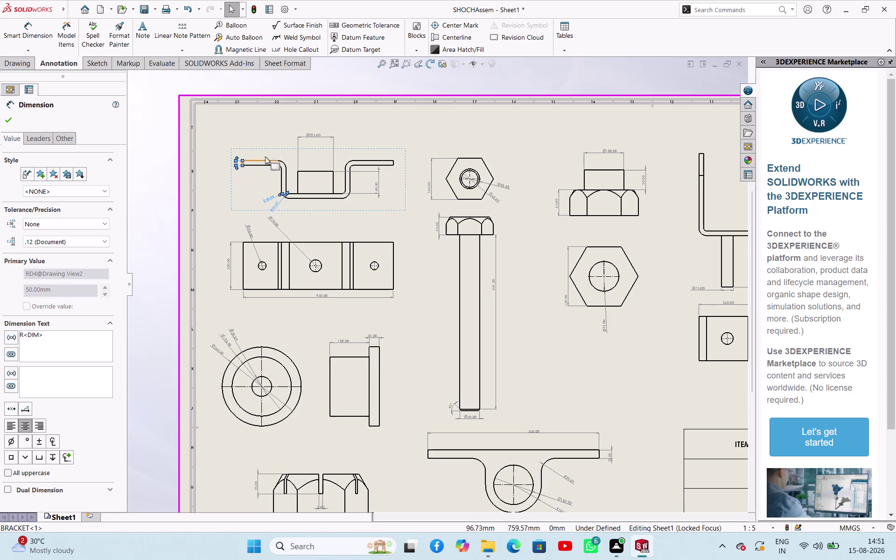
click(312, 134)
click(375, 173)
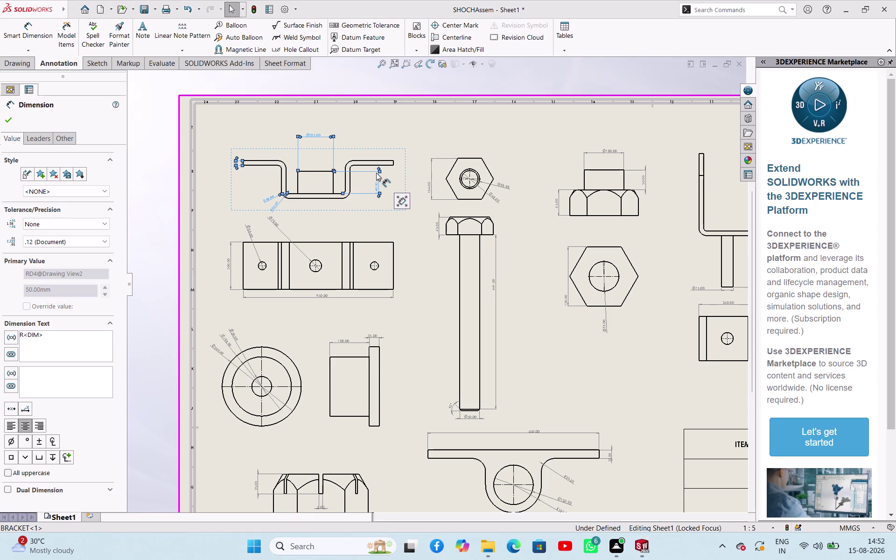
scroll(down, 3)
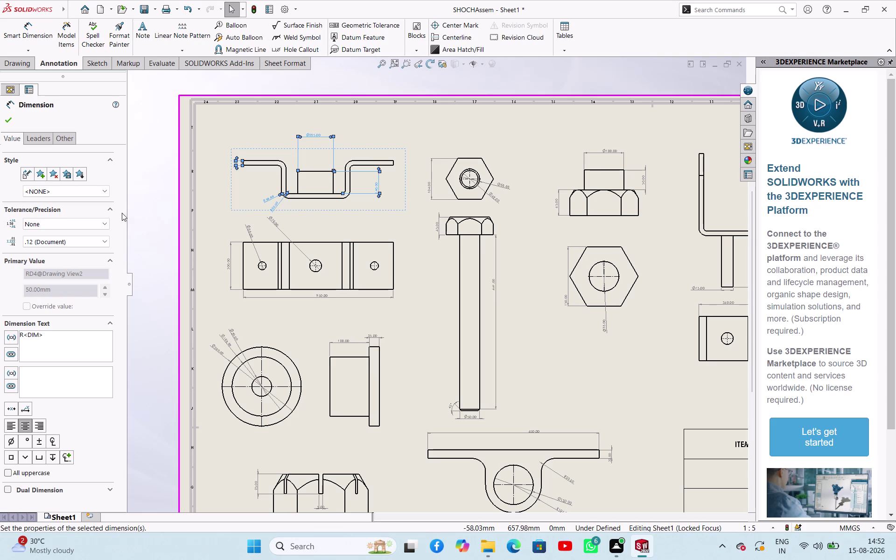
Set the bracket dimensions' precision to one decimal place (.1) after briefly trying eight.
scroll(down, 3)
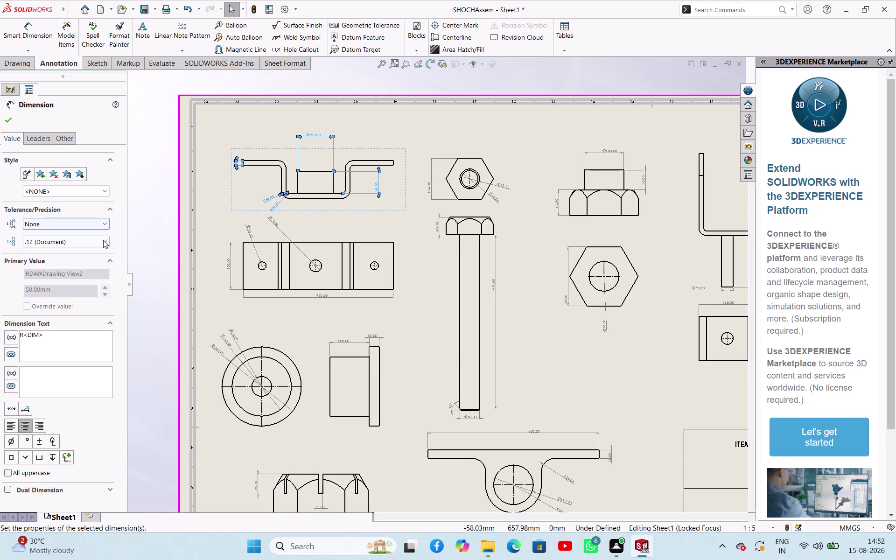
click(101, 240)
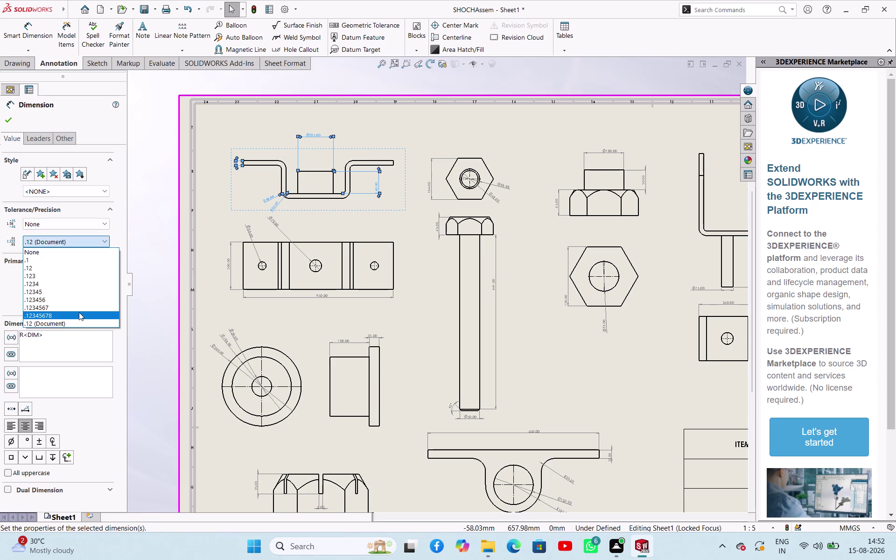
click(79, 312)
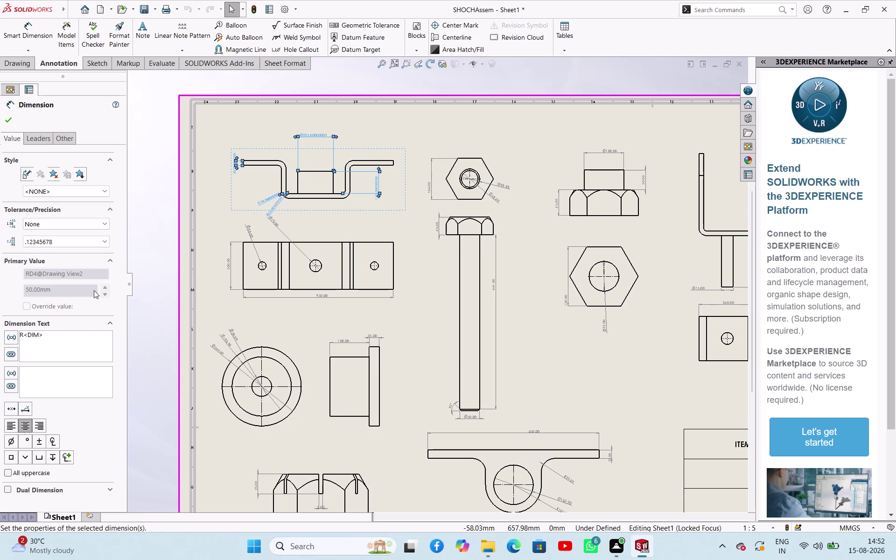
click(100, 238)
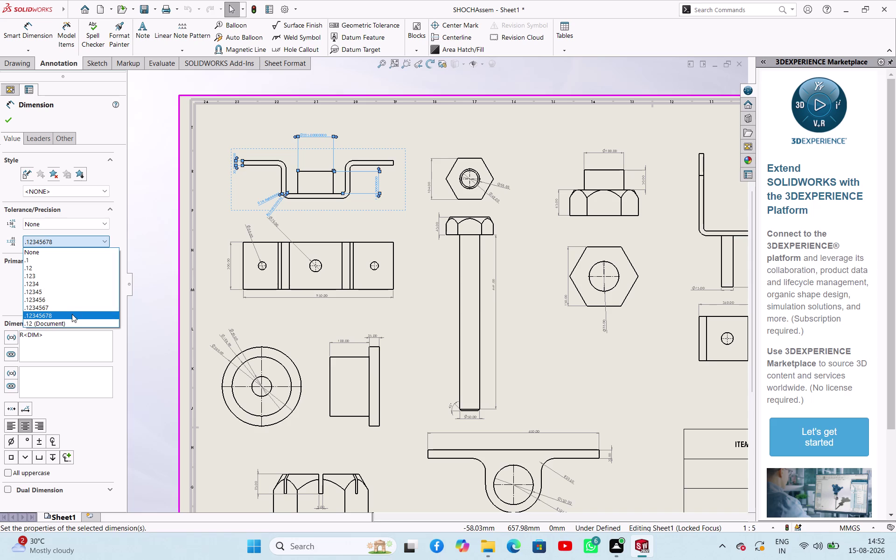
click(35, 262)
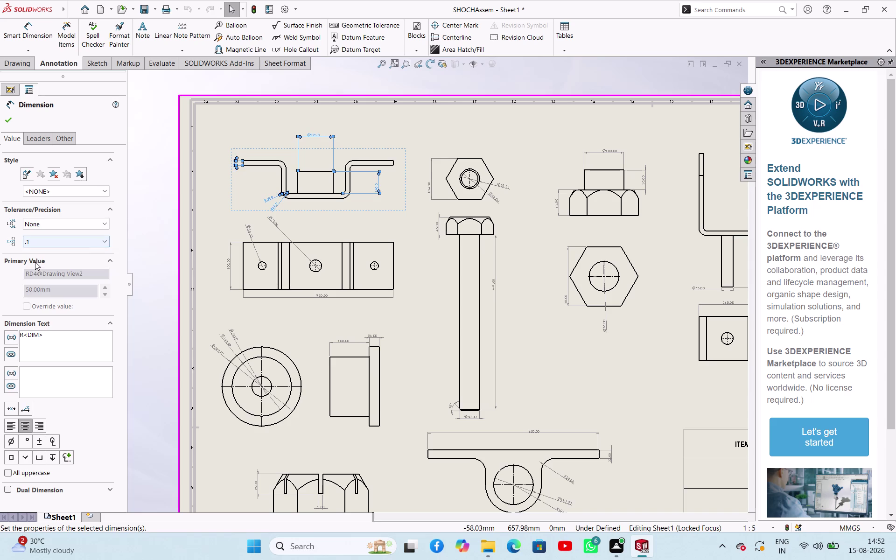
Set the dimensions' tolerance type to None after briefly trying MAX.
scroll(down, 3)
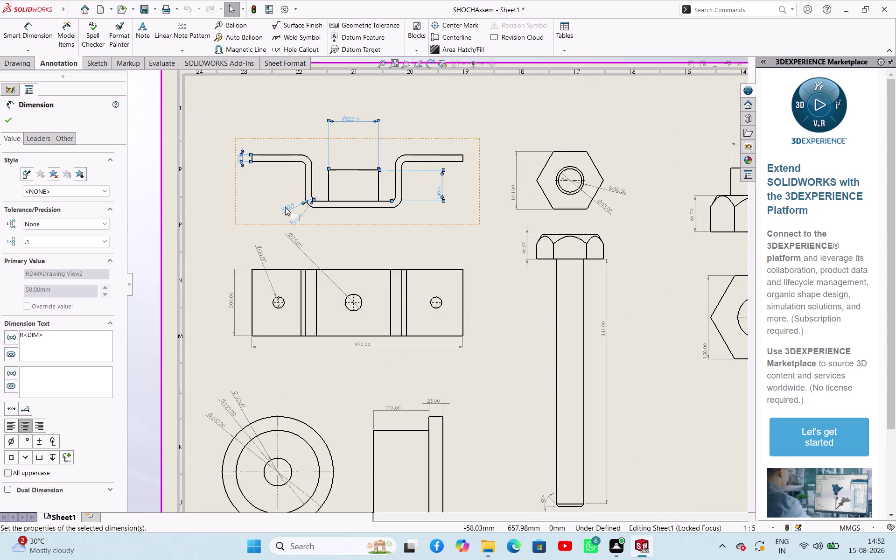
scroll(down, 3)
scroll(up, 3)
scroll(up, 3)
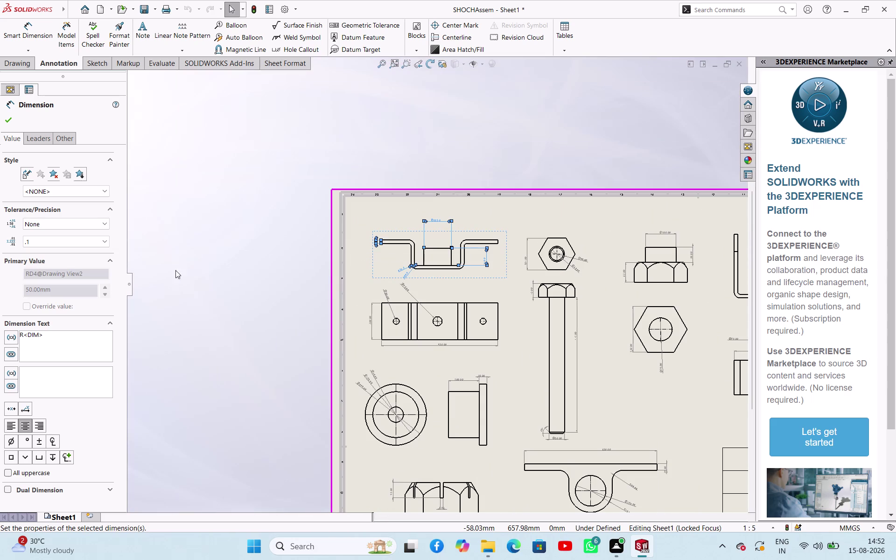
click(68, 229)
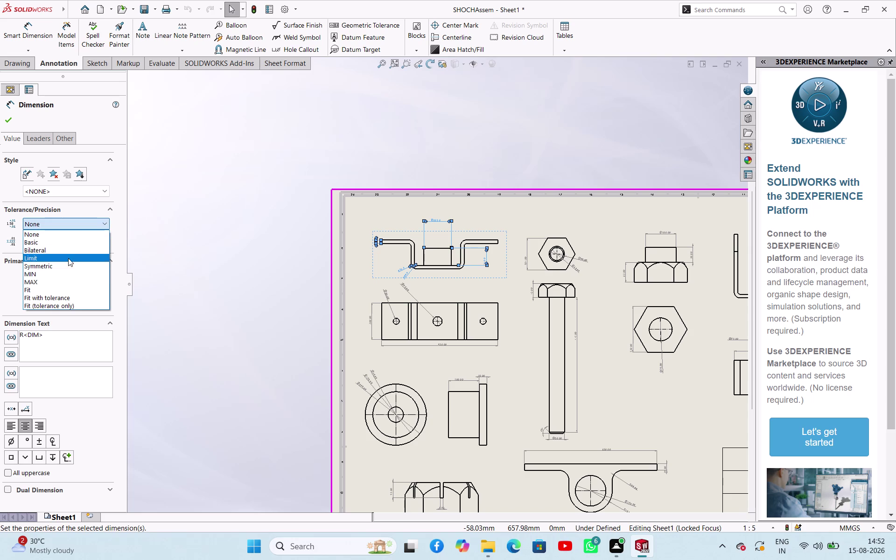
click(57, 280)
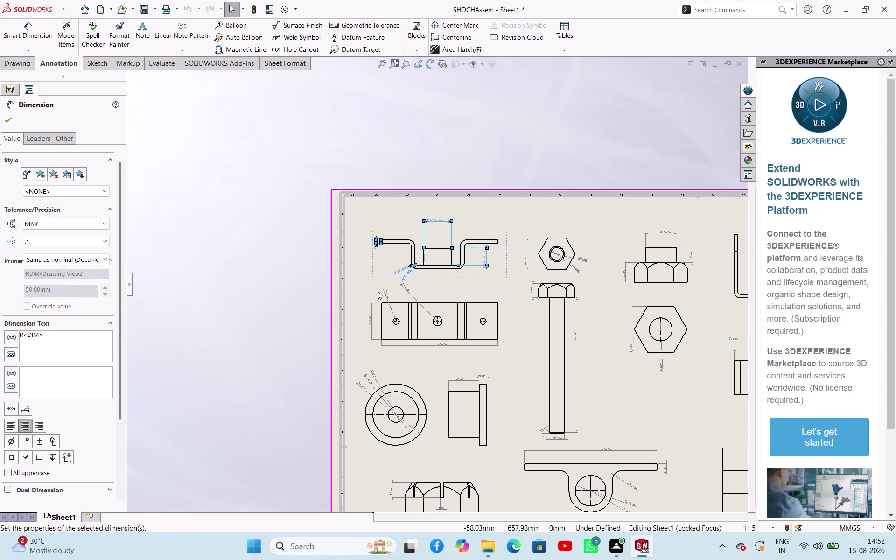
scroll(down, 3)
scroll(up, 3)
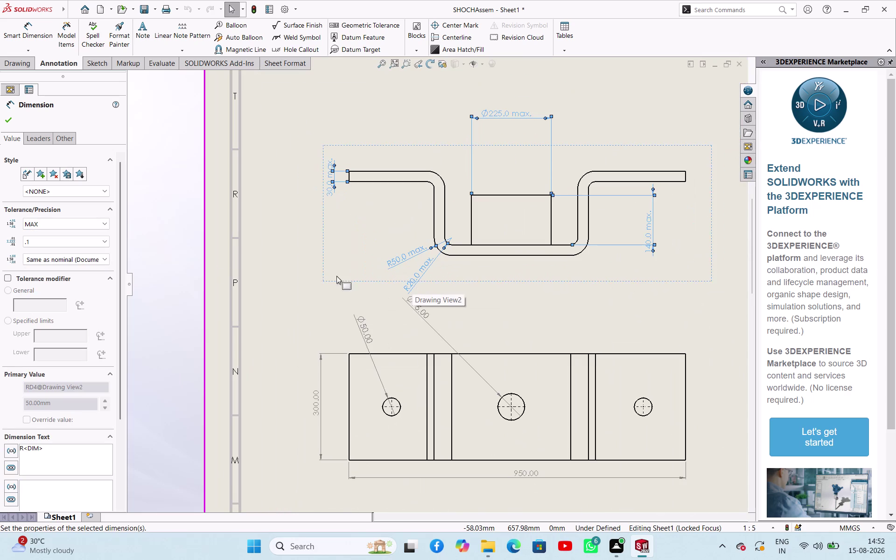
click(84, 225)
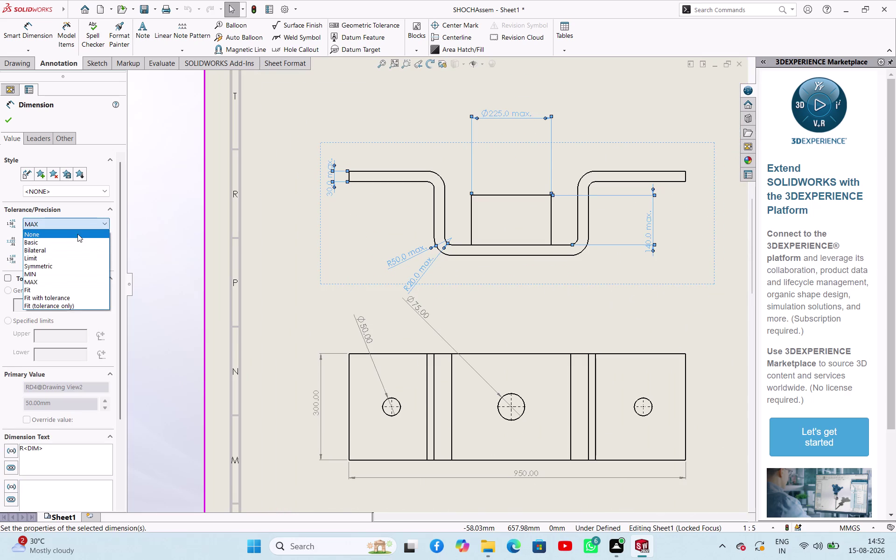
click(77, 234)
scroll(down, 3)
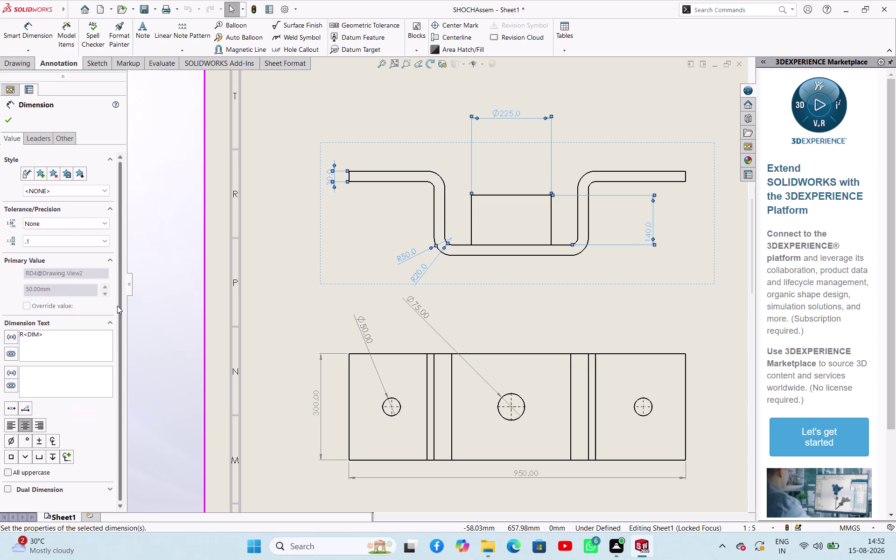
scroll(up, 3)
scroll(down, 3)
click(39, 137)
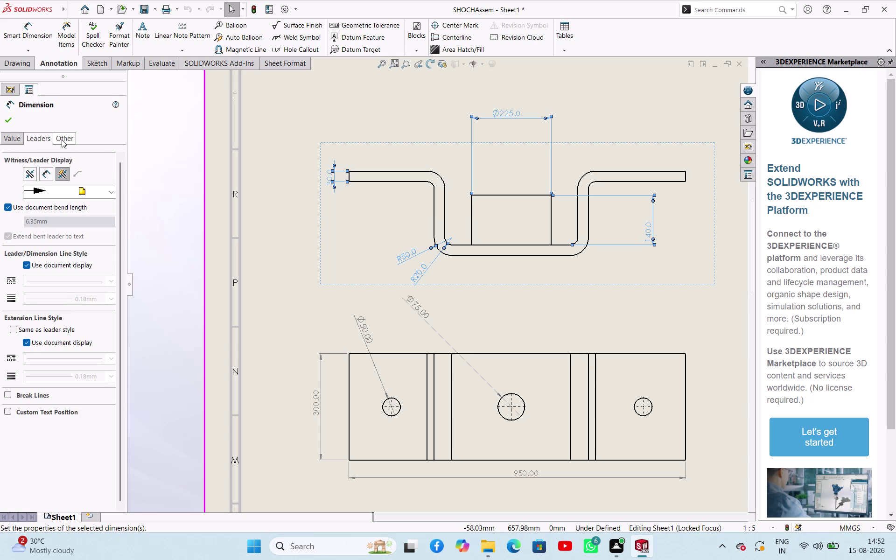
Try 0.35mm extension line thickness, revert to 0.18mm, and close the dimension properties.
click(62, 139)
click(46, 133)
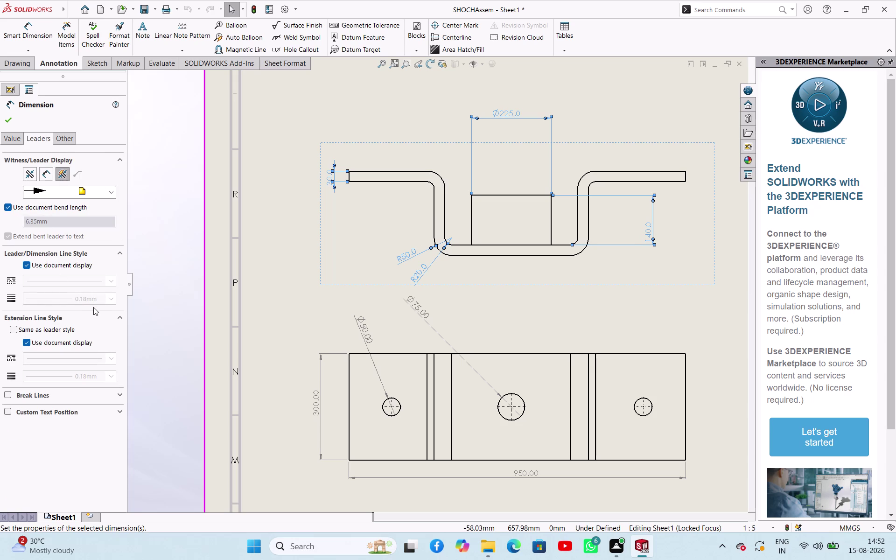
click(56, 341)
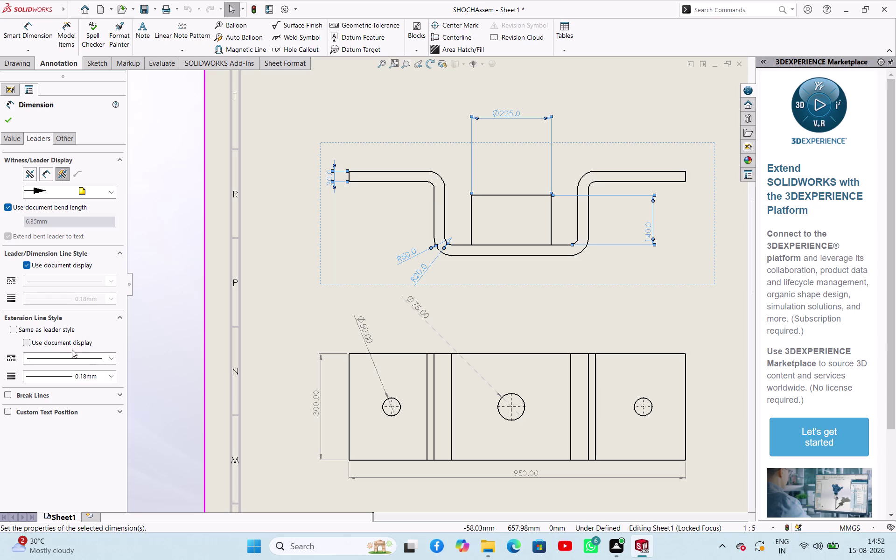
click(111, 376)
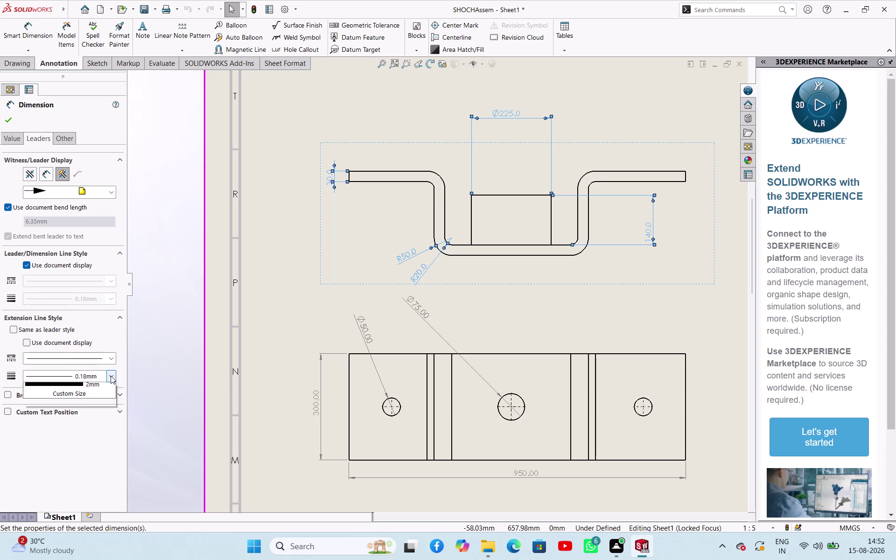
click(96, 402)
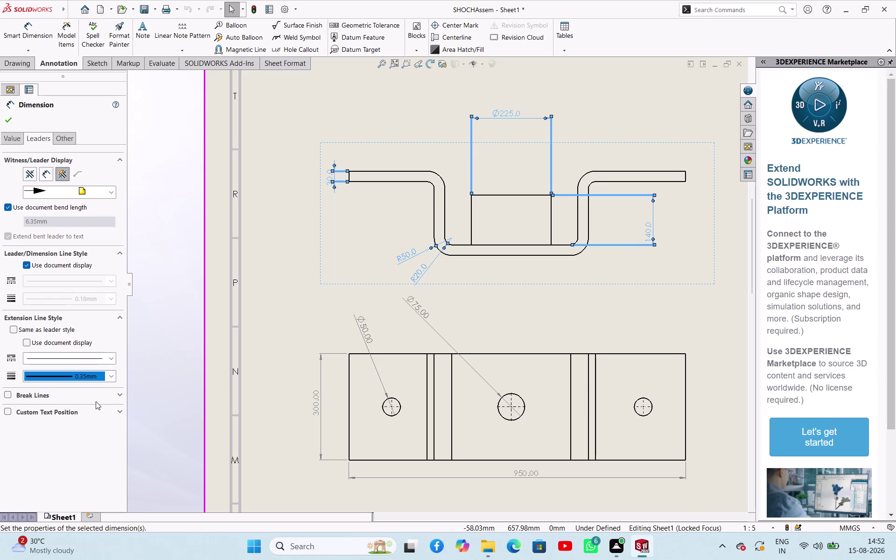
click(111, 378)
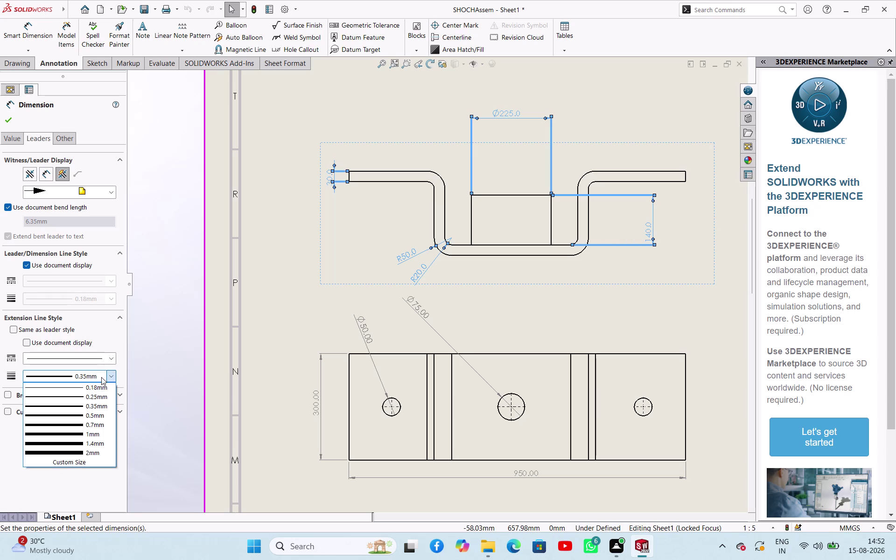
click(98, 387)
click(171, 274)
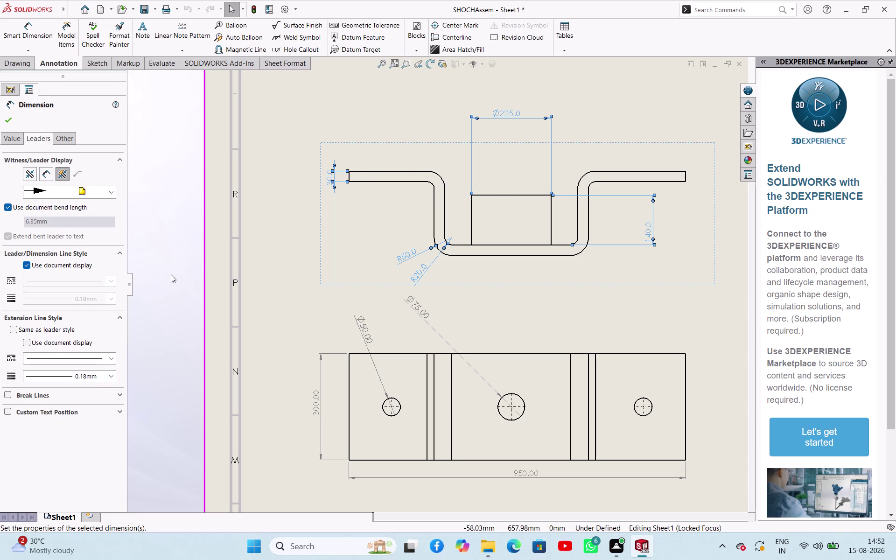
click(191, 211)
Zoom the view in and out to show the whole drawing sheet.
scroll(up, 3)
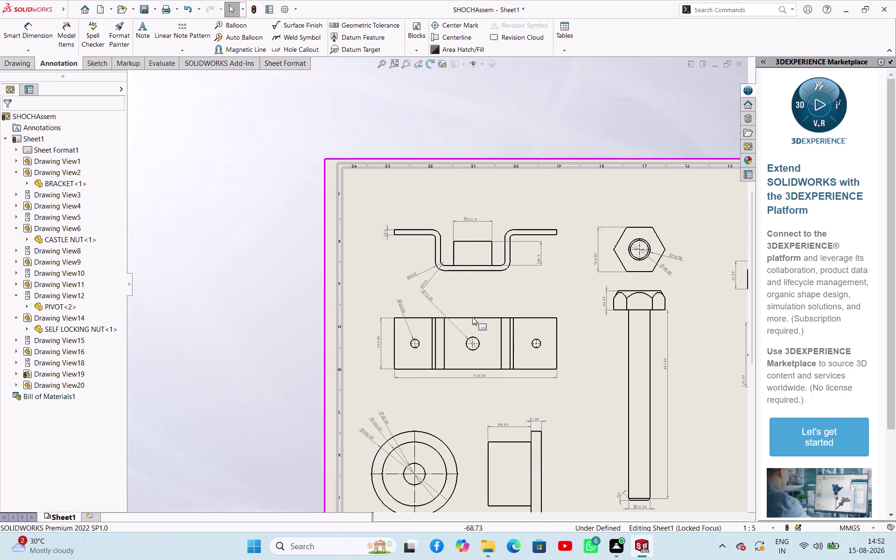
scroll(up, 3)
scroll(up, 3)
scroll(down, 3)
scroll(down, 3)
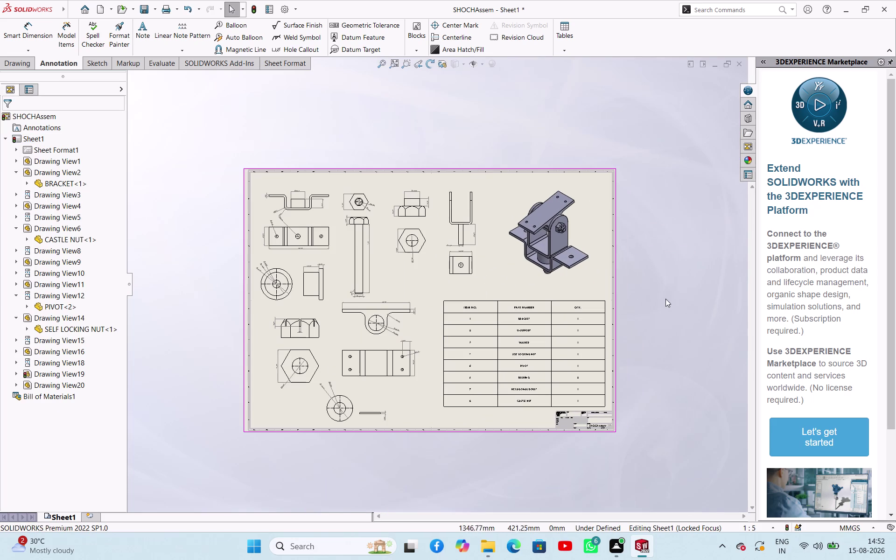
scroll(down, 3)
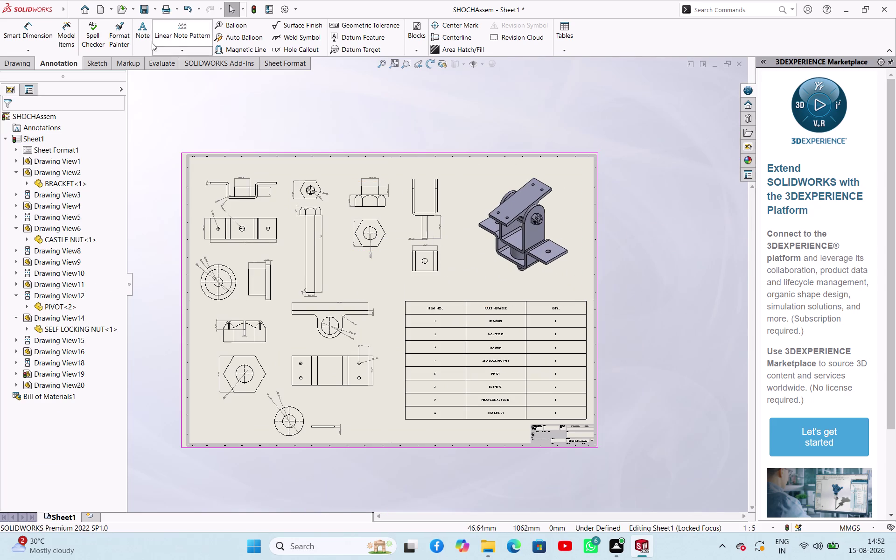
Open Save As for the SHOCHAssem drawing, cancel it, and show the Drawing commands.
click(113, 11)
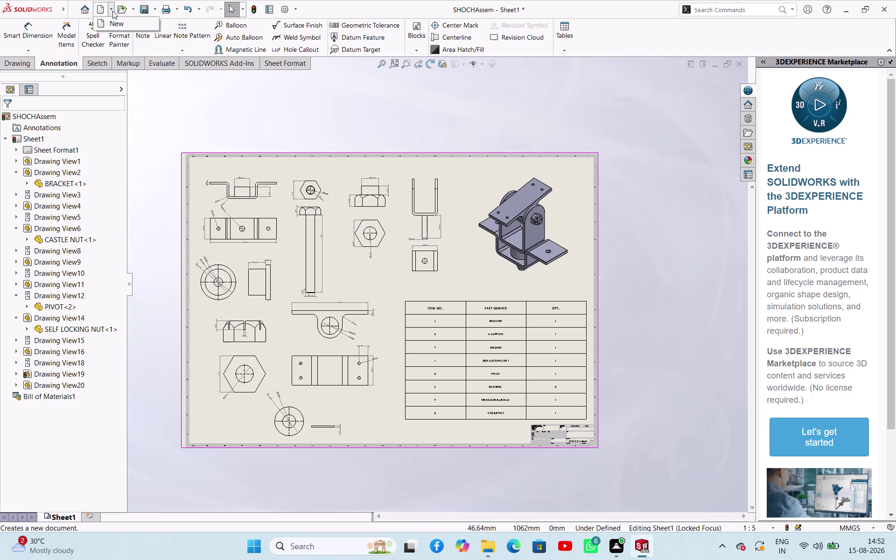
click(112, 11)
click(155, 10)
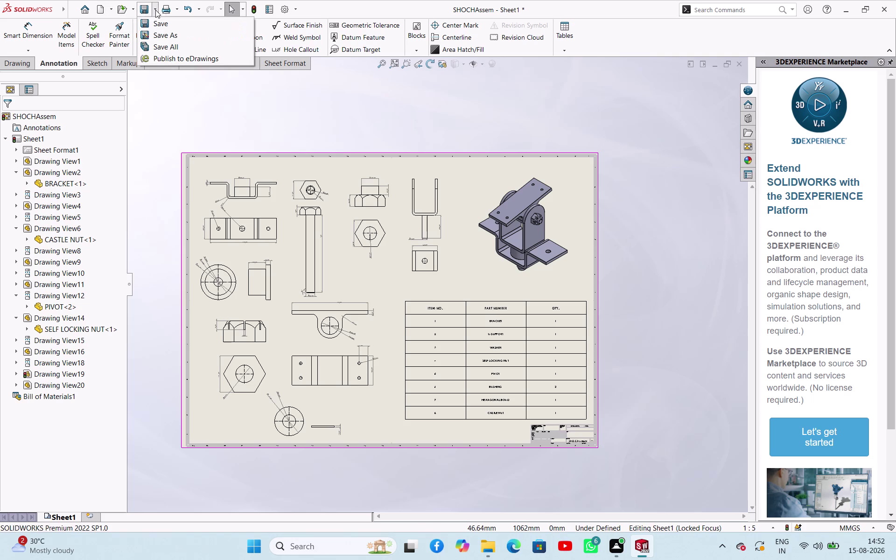
click(150, 36)
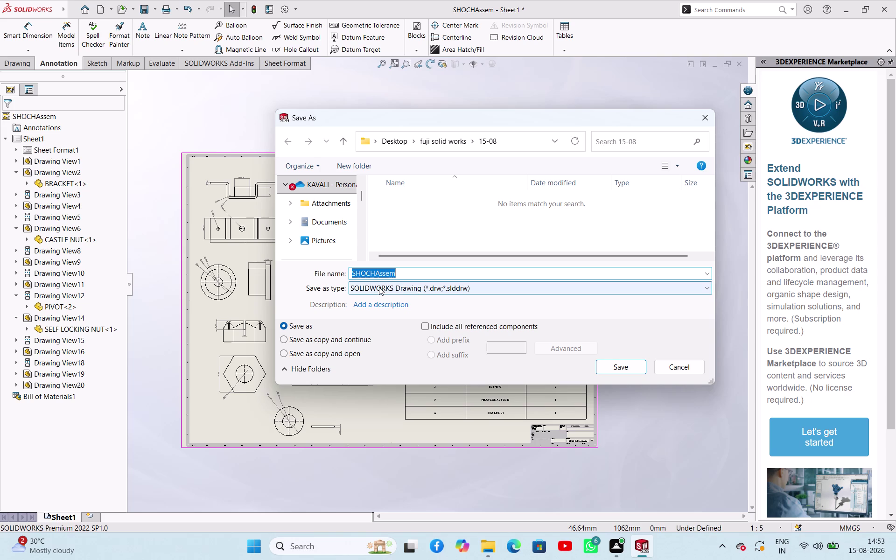
click(711, 118)
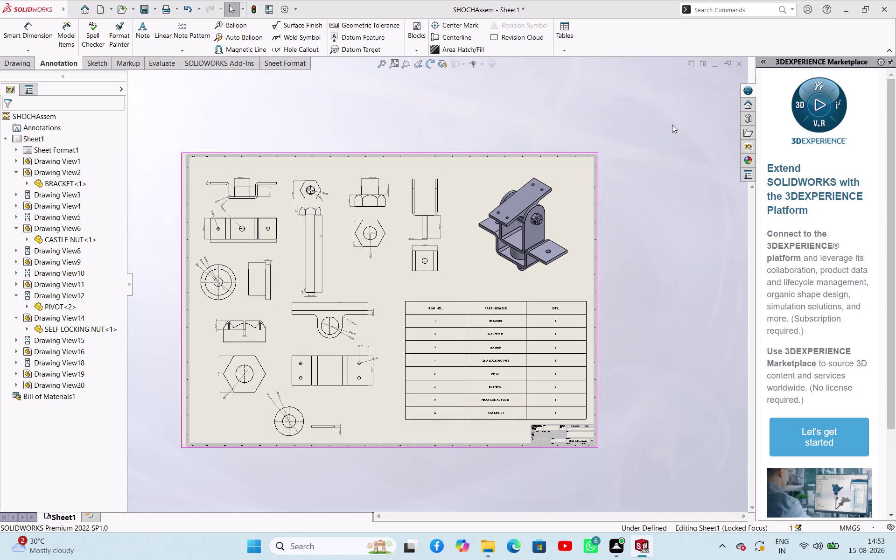
click(173, 116)
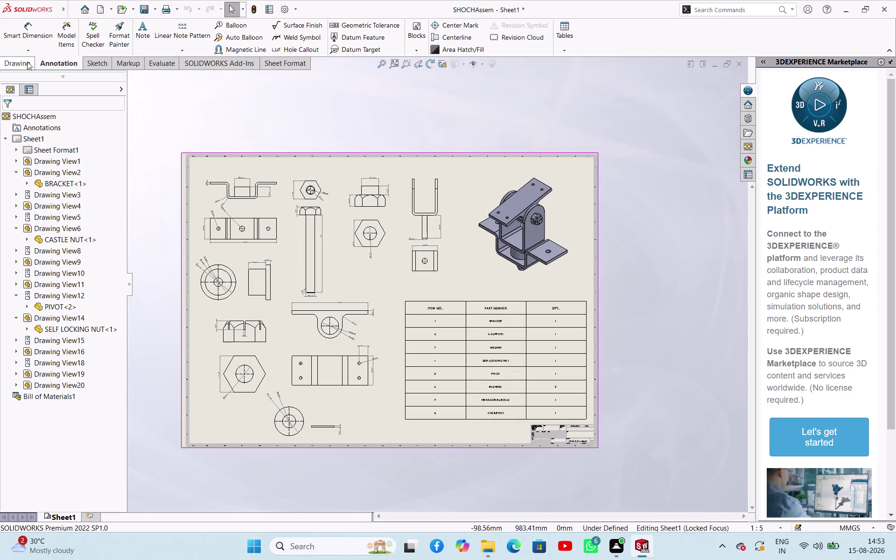
click(27, 61)
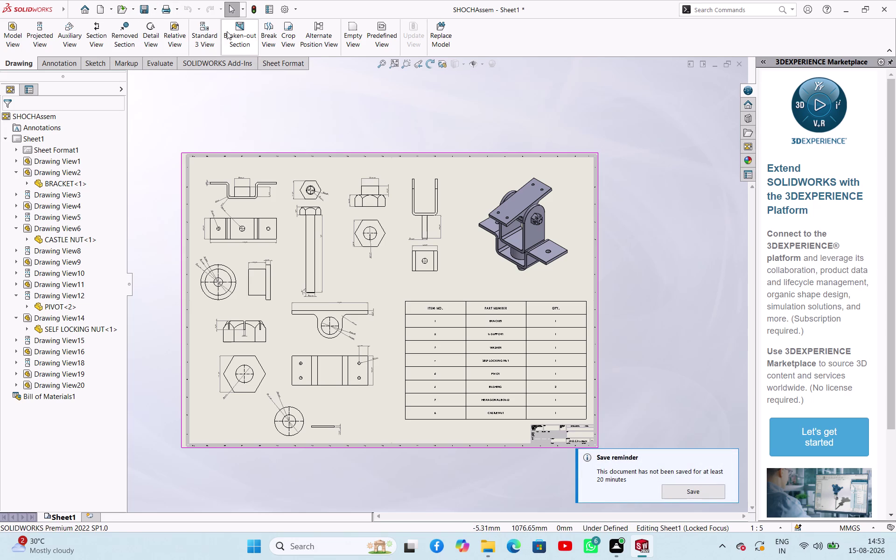
Start Save As for the drawing with PDF as the file type.
click(155, 11)
click(167, 31)
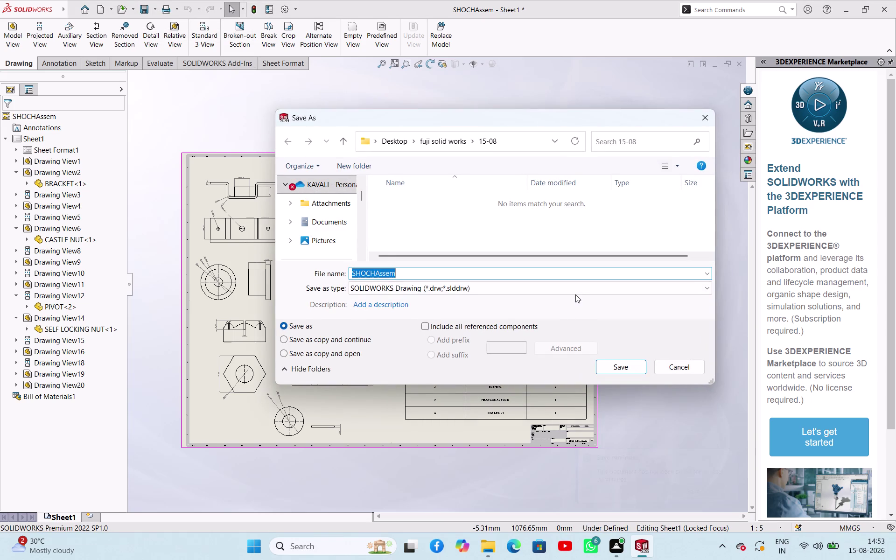
click(575, 286)
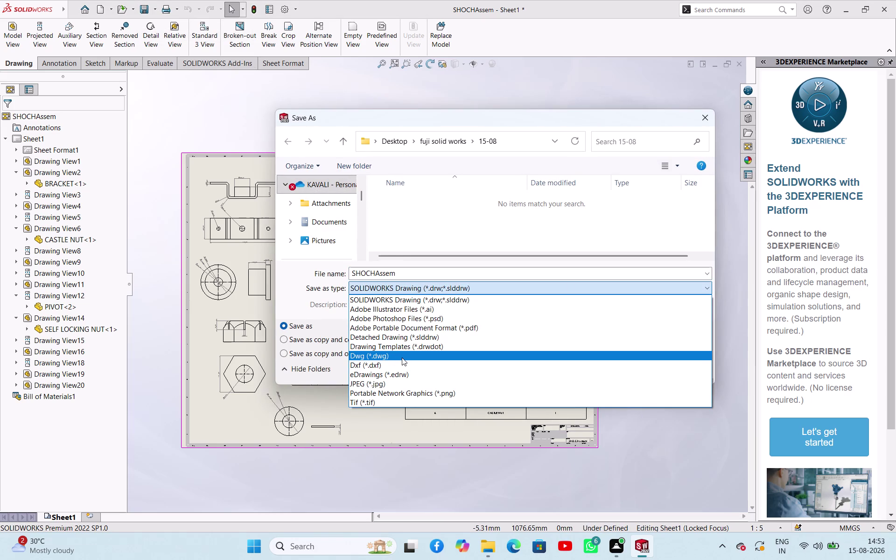
click(430, 330)
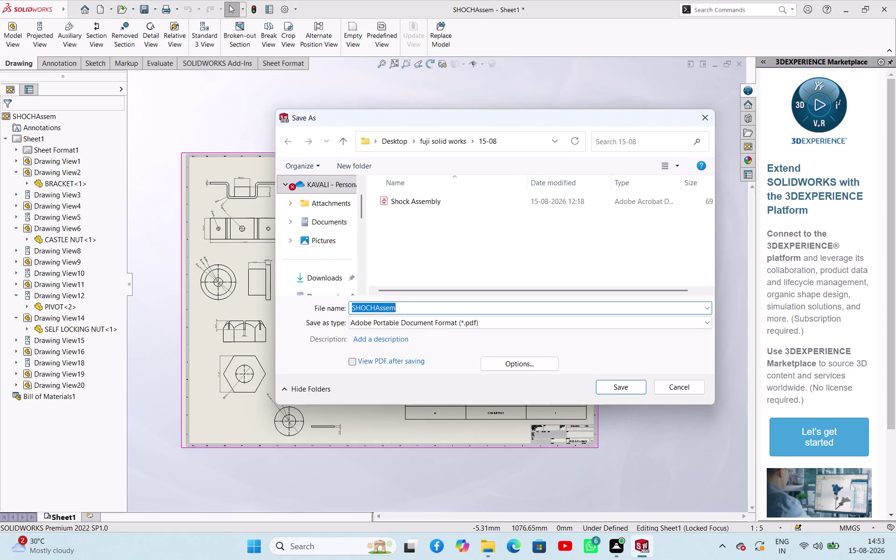
Rename the output file to SHOCHDRAFT.
click(414, 310)
click(414, 309)
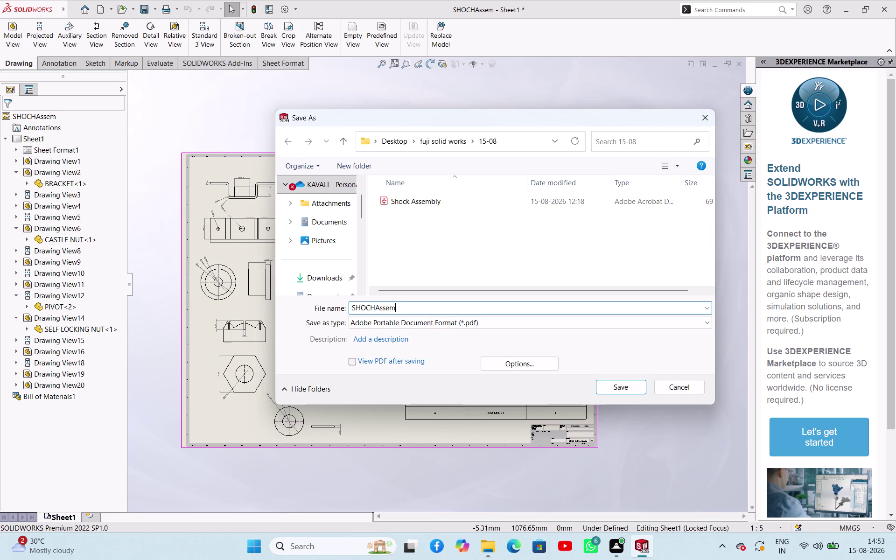
key(BackSpace)
key(BackSpace)
key(BackSpace)
key(BackSpace)
key(BackSpace)
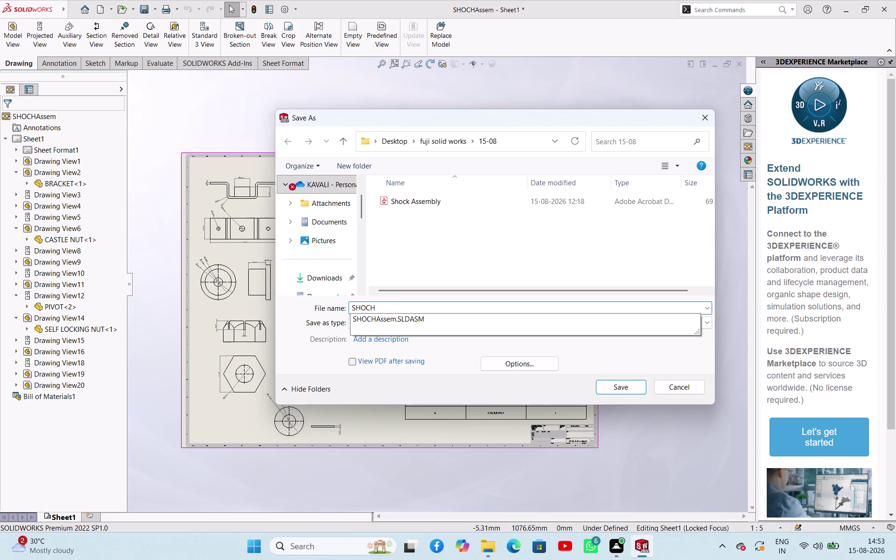
text(DRAF)
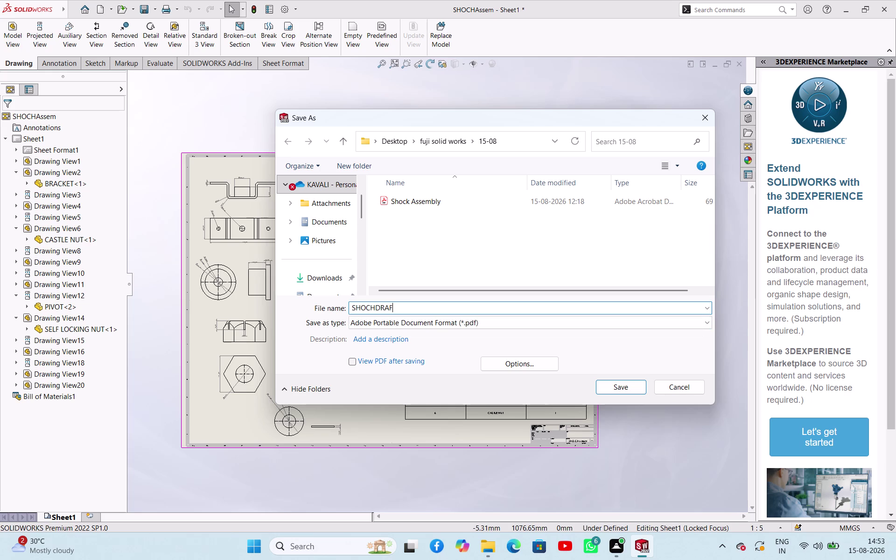
text(T)
Save the PDF into the Desktop's fuji solid works folder.
scroll(down, 3)
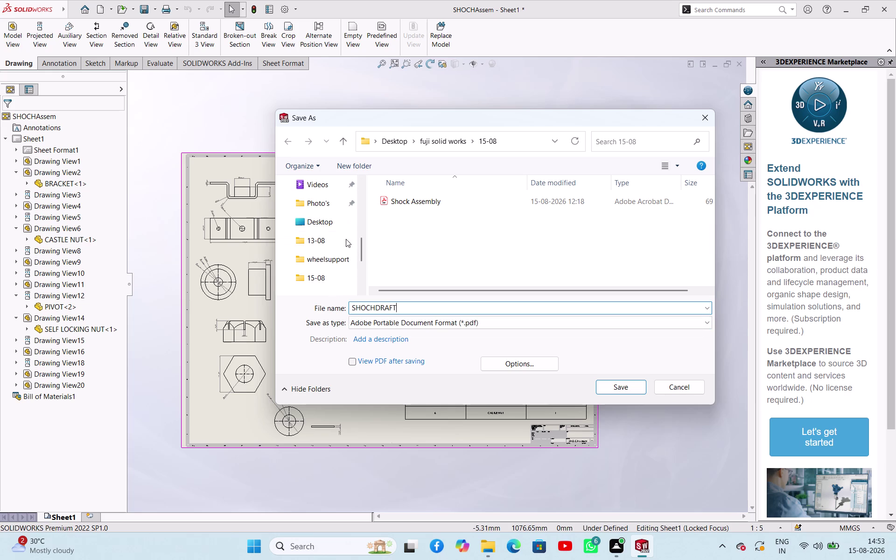
click(341, 223)
scroll(down, 3)
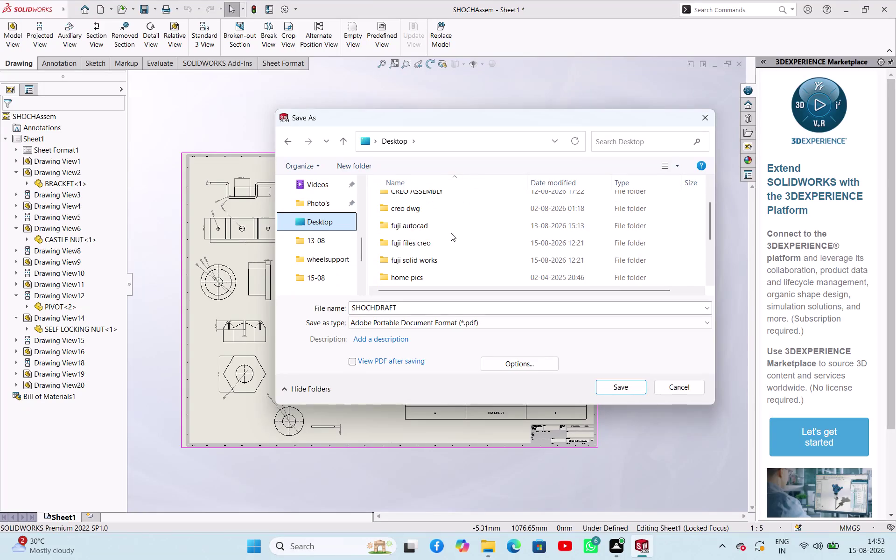
click(447, 262)
double_click(448, 262)
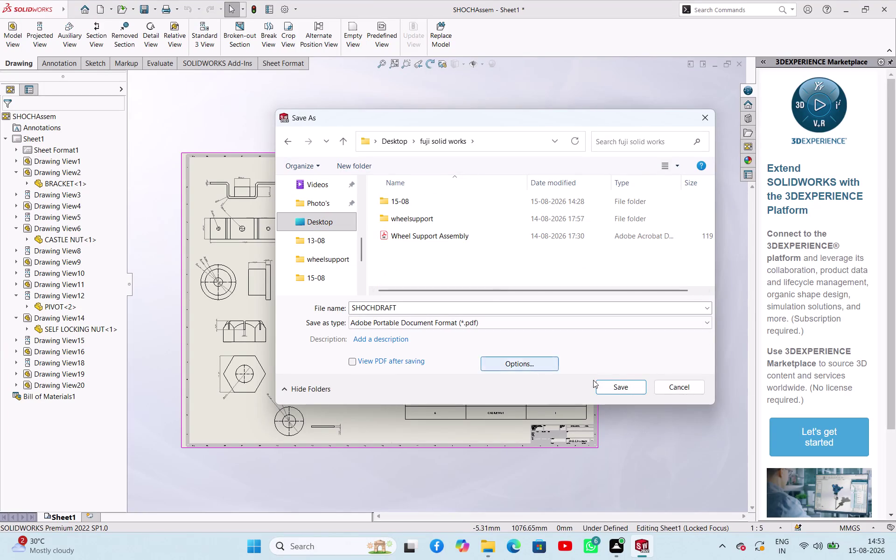
click(632, 388)
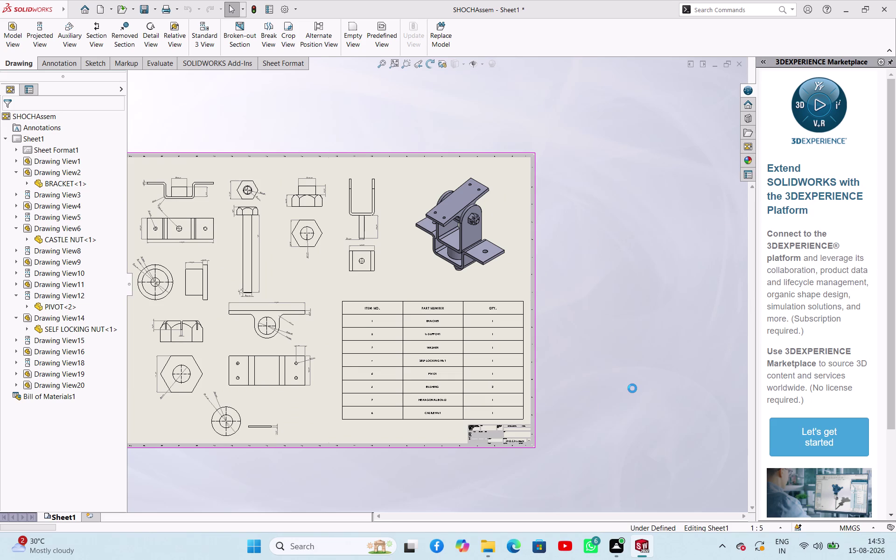